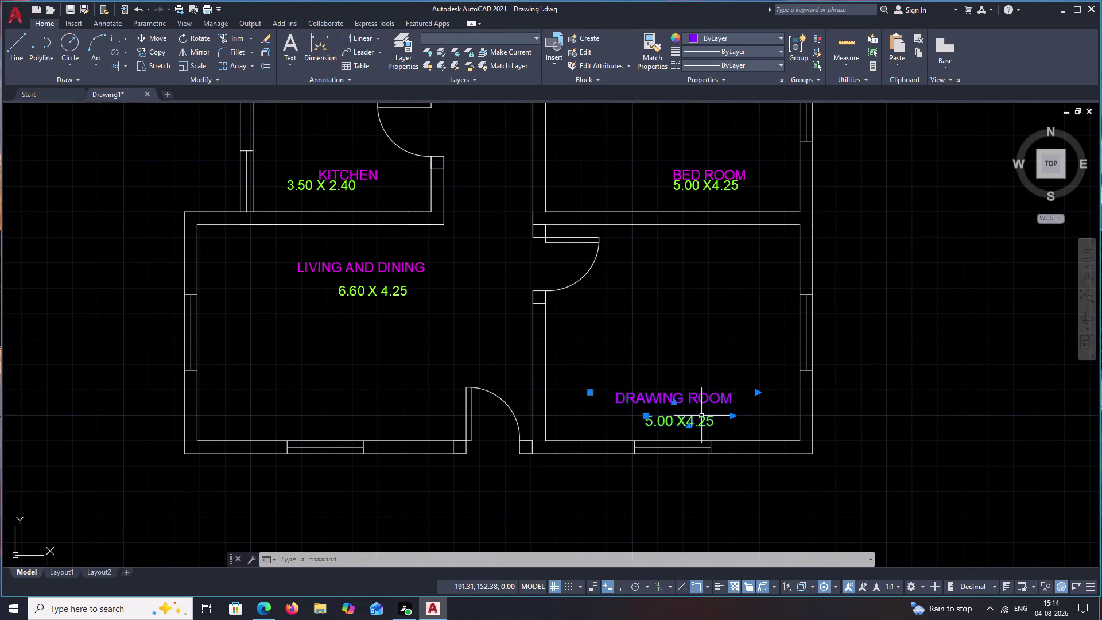
Change the DRAWING ROOM and 5.00 X 4.25 labels' text height to 0.19 in Quick Properties.
right_click(706, 388)
click(667, 381)
double_click(659, 398)
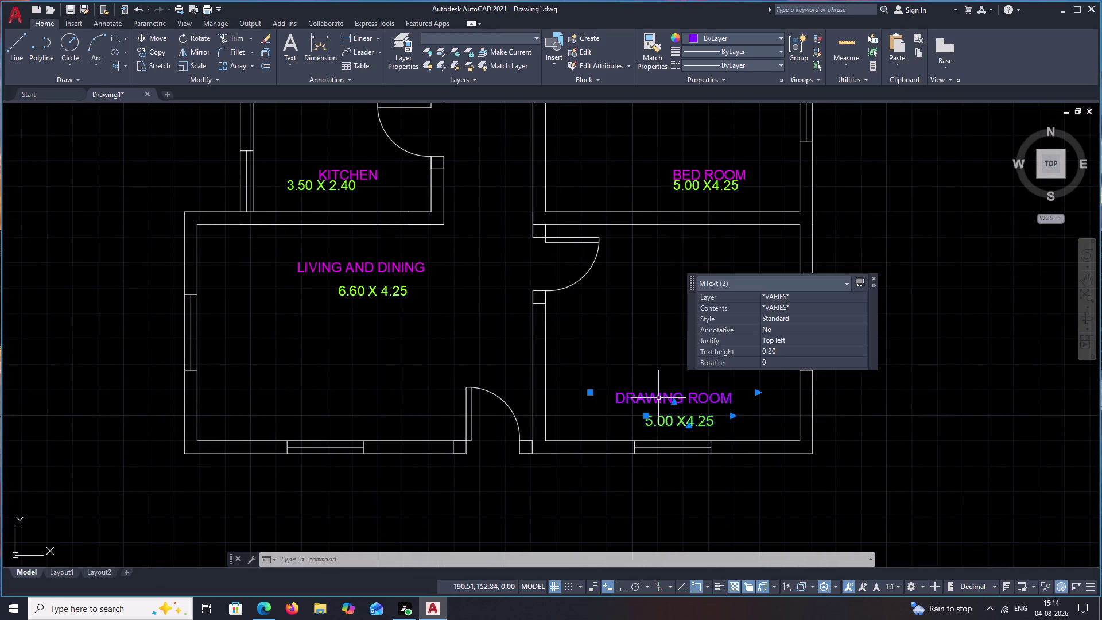
drag(784, 349, 745, 348)
key(BackSpace)
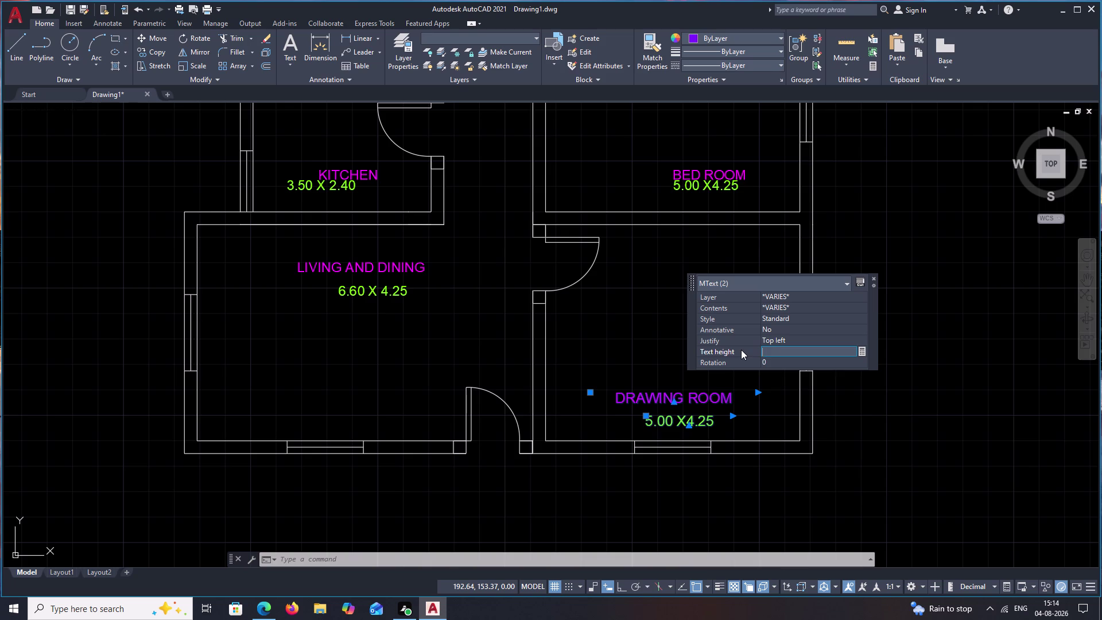
text(.19)
click(934, 424)
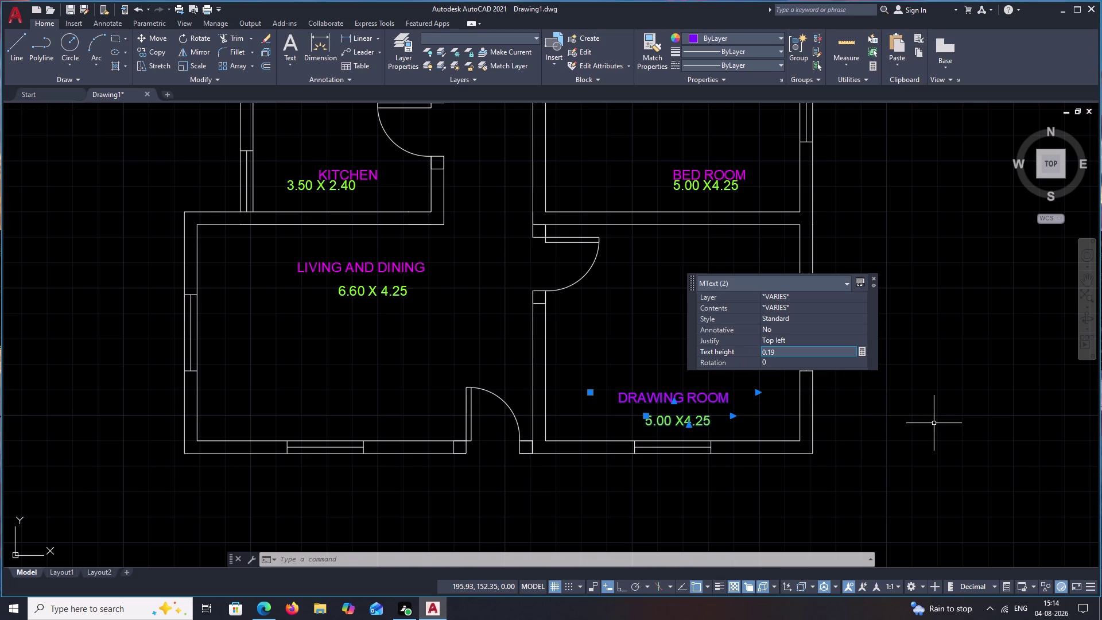
key(Escape)
scroll(down, 3)
middle_drag(636, 308, 646, 362)
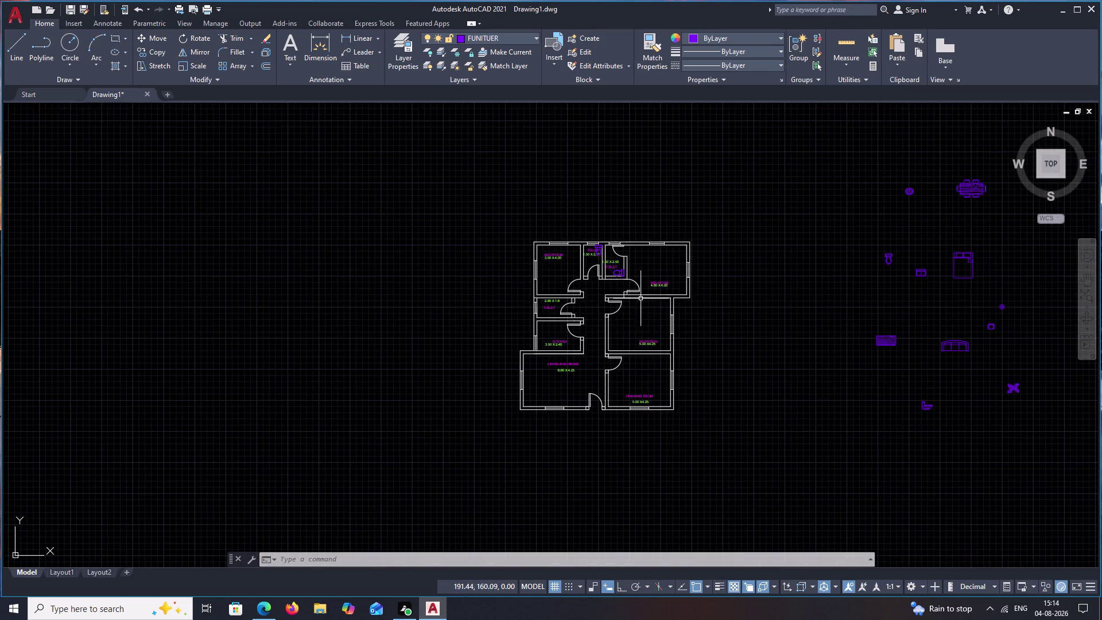
Zoom to the toilets and try selecting the right toilet's TOILET and 1.50 X 2.50 labels.
scroll(up, 3)
scroll(up, 3)
middle_drag(614, 277, 674, 416)
middle_drag(600, 285, 627, 374)
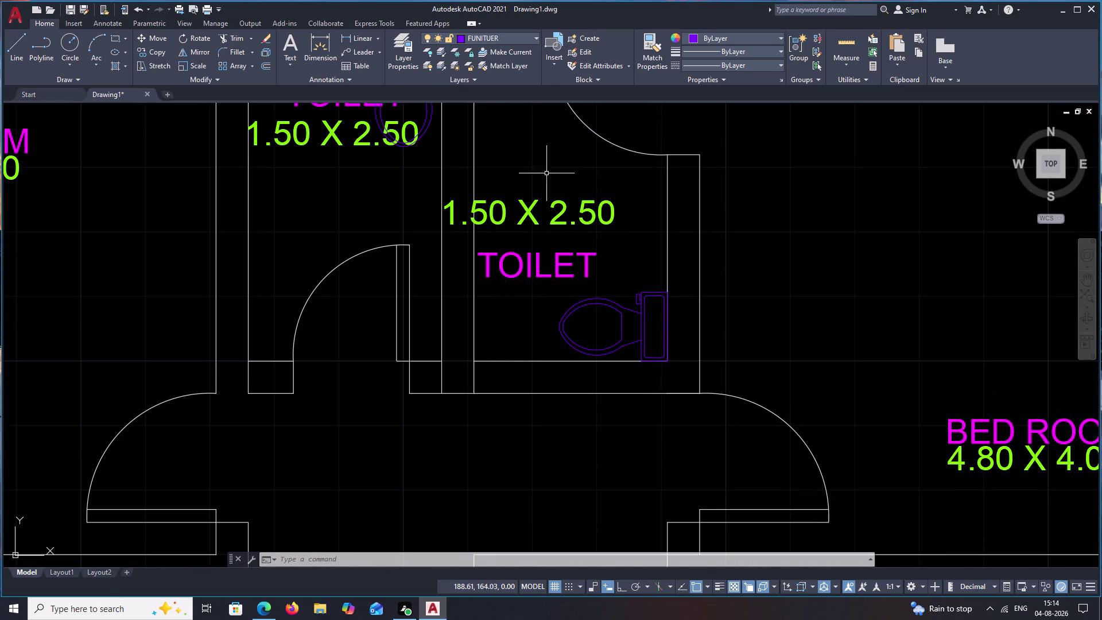
click(547, 261)
click(533, 270)
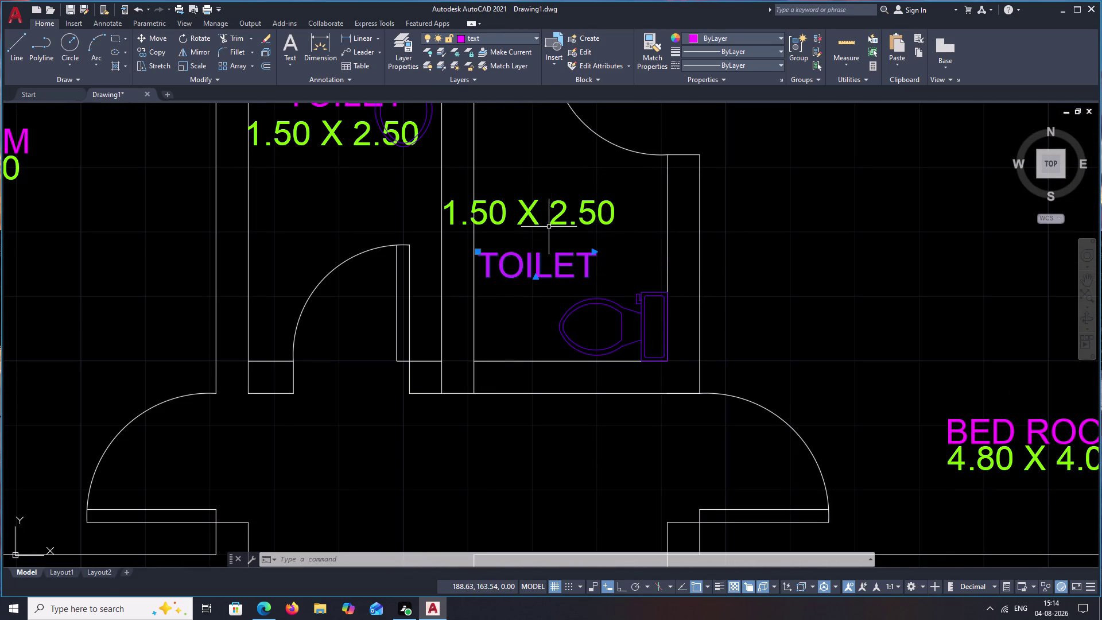
click(558, 210)
click(565, 214)
click(563, 211)
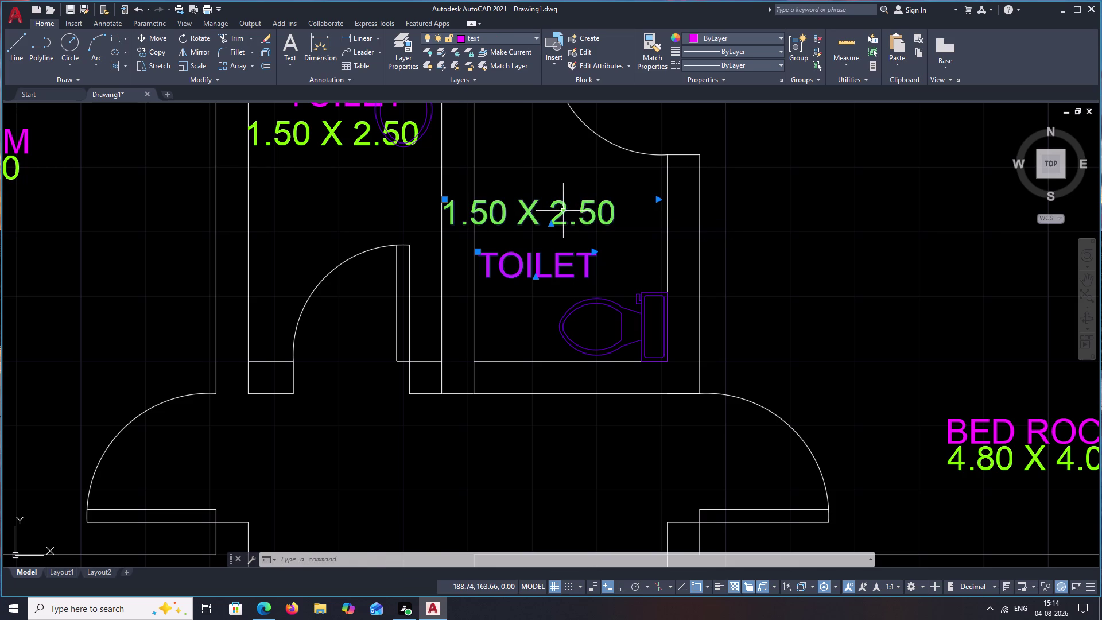
double_click(568, 212)
double_click(568, 213)
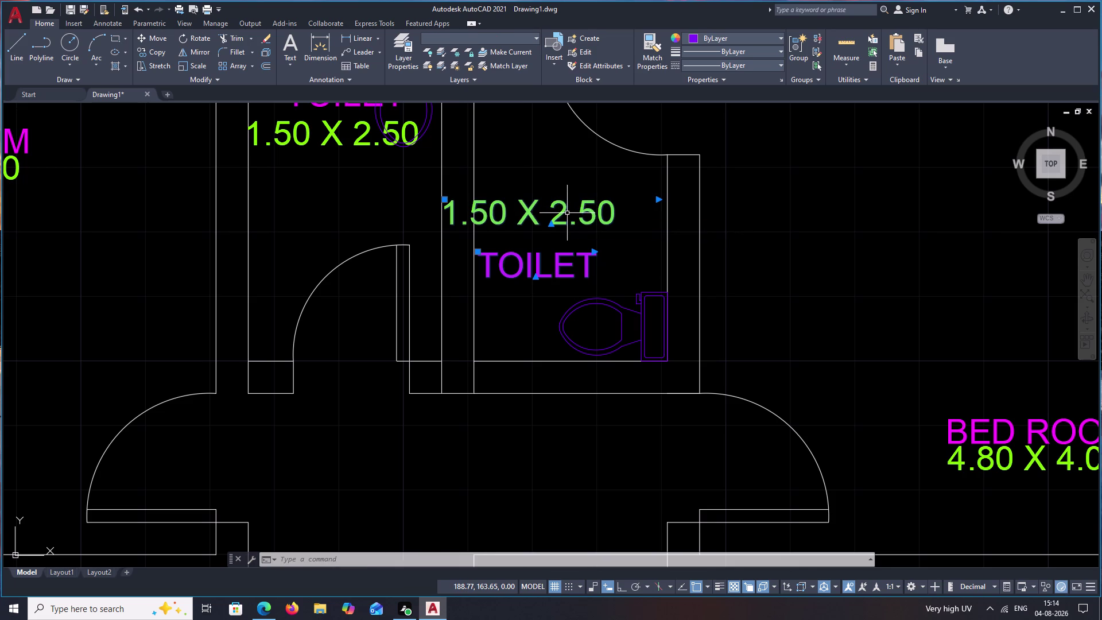
triple_click(555, 210)
double_click(559, 213)
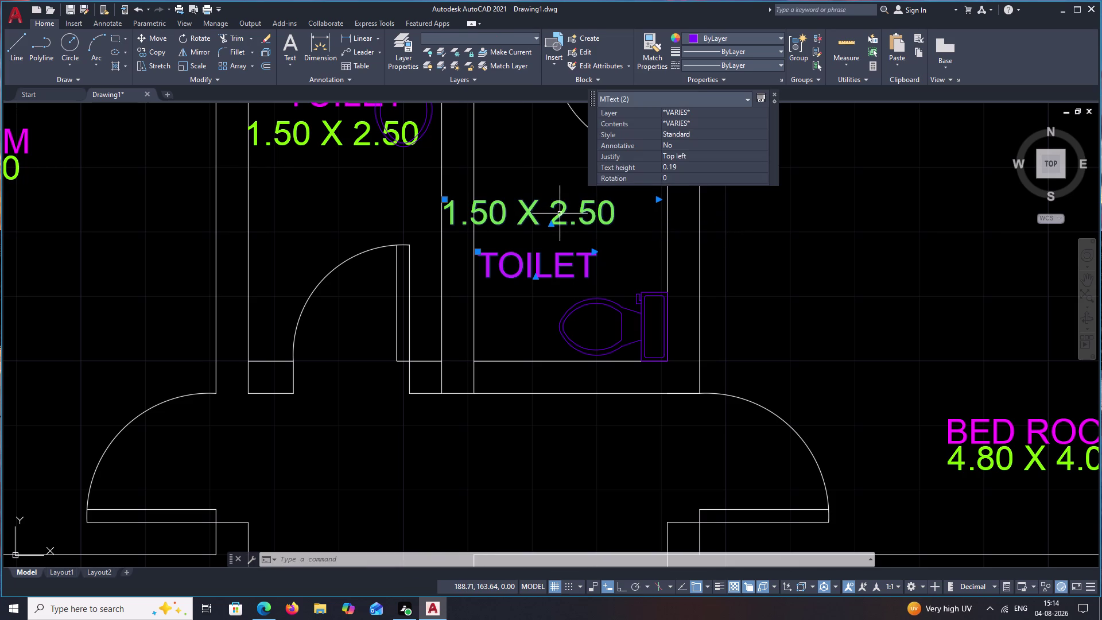
key(Escape)
scroll(down, 3)
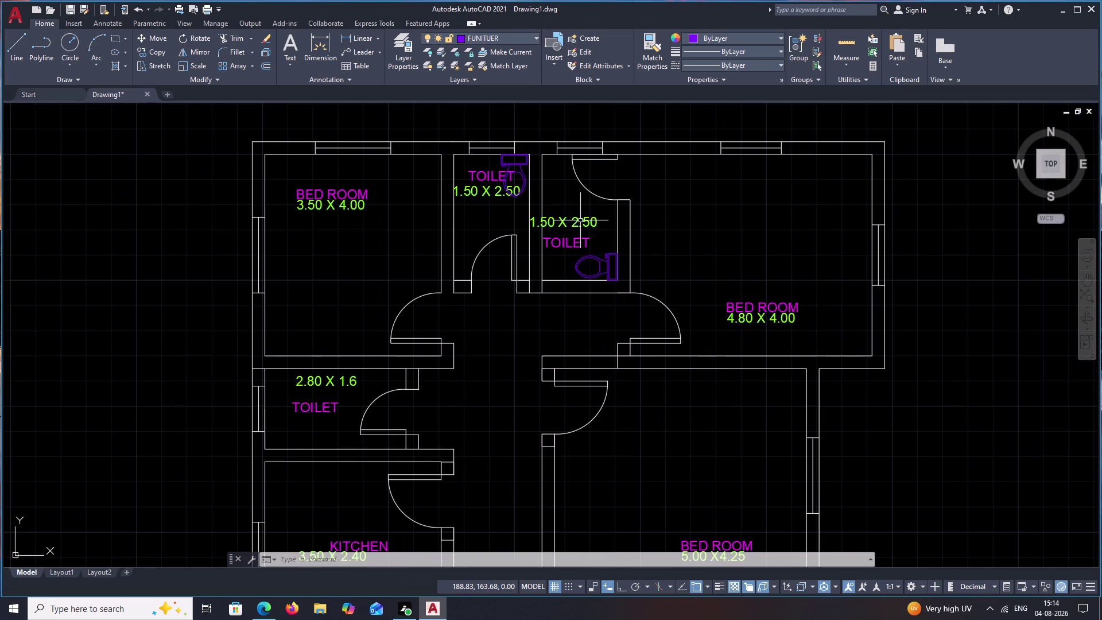
Move the right toilet's TOILET label above its 1.50 X 2.50 dimensions.
click(567, 243)
text(M)
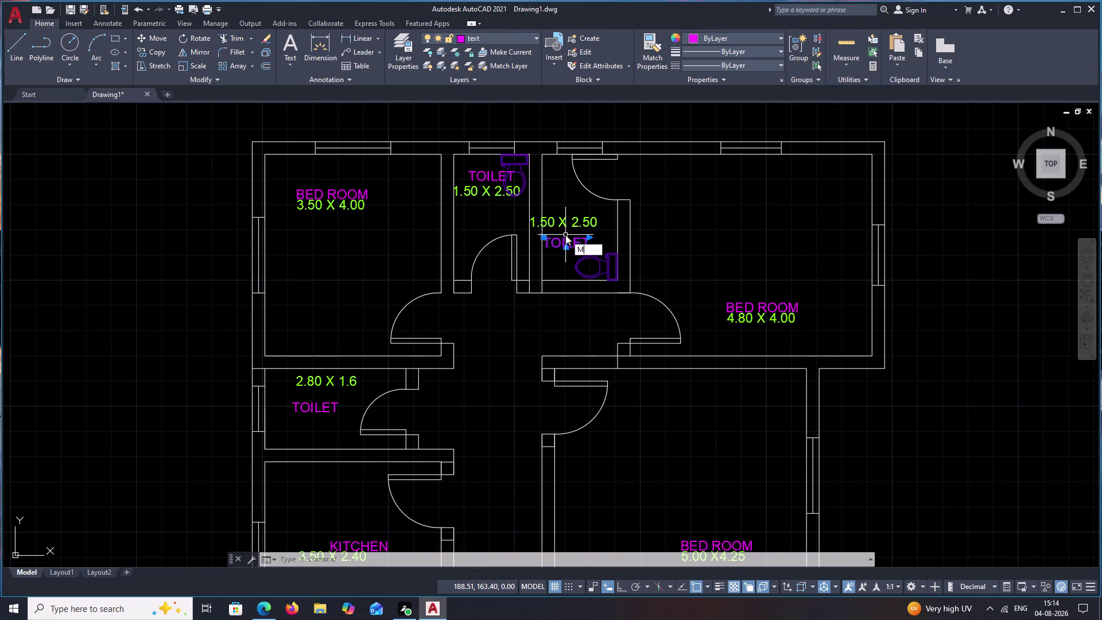
key(space)
scroll(up, 3)
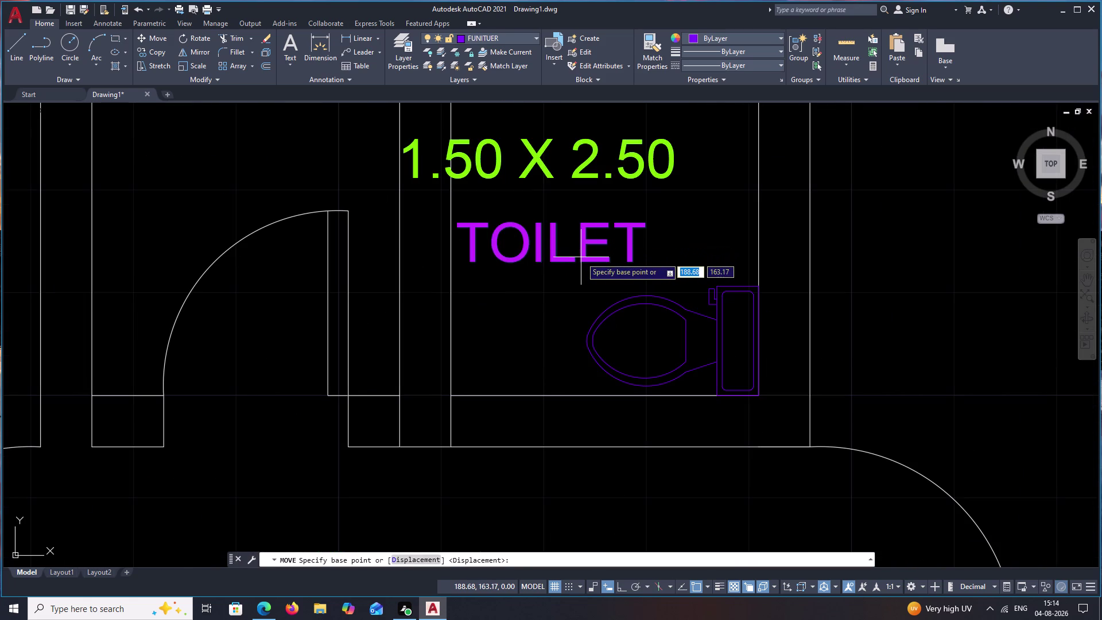
click(584, 260)
middle_drag(609, 136, 630, 279)
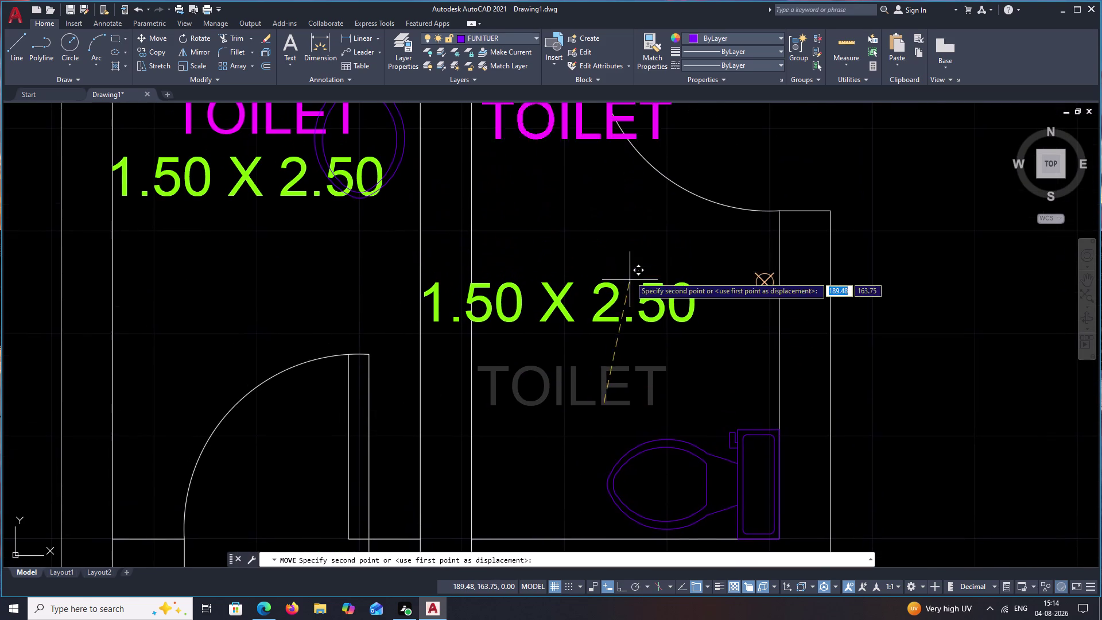
click(628, 250)
key(Escape)
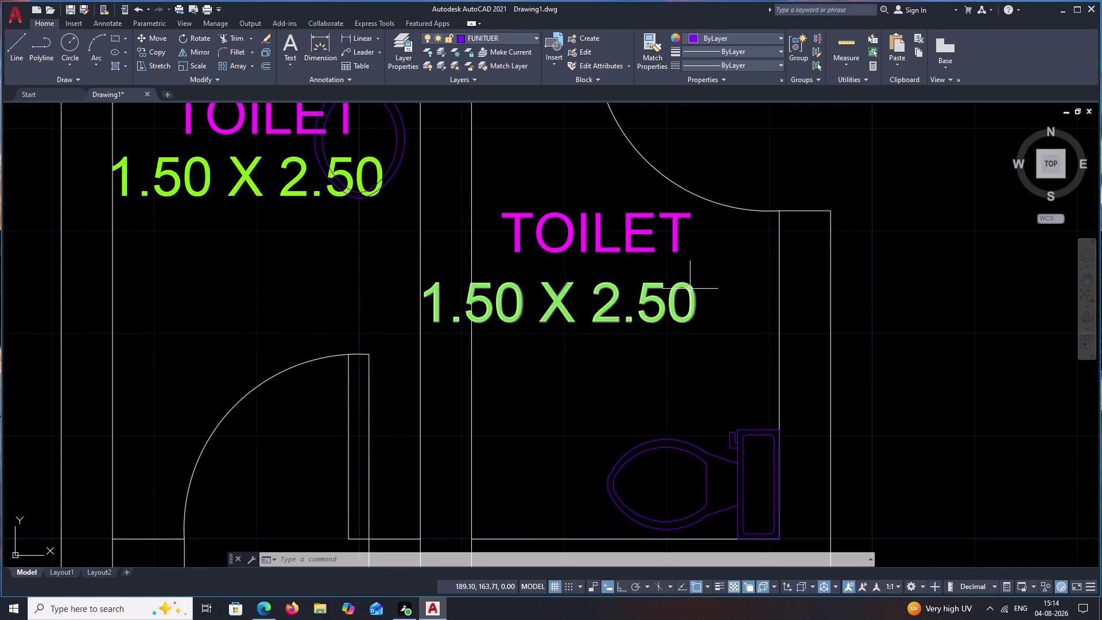
Center the 1.50 X 2.50 dimension text beneath the TOILET name.
drag(693, 289, 665, 302)
text(M)
key(space)
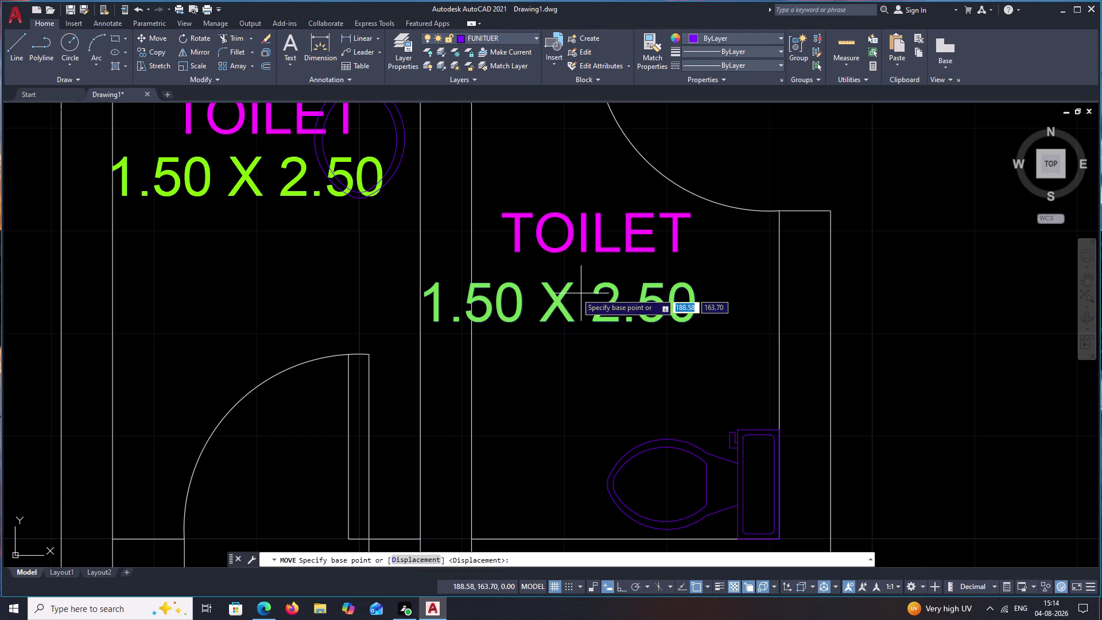
click(557, 302)
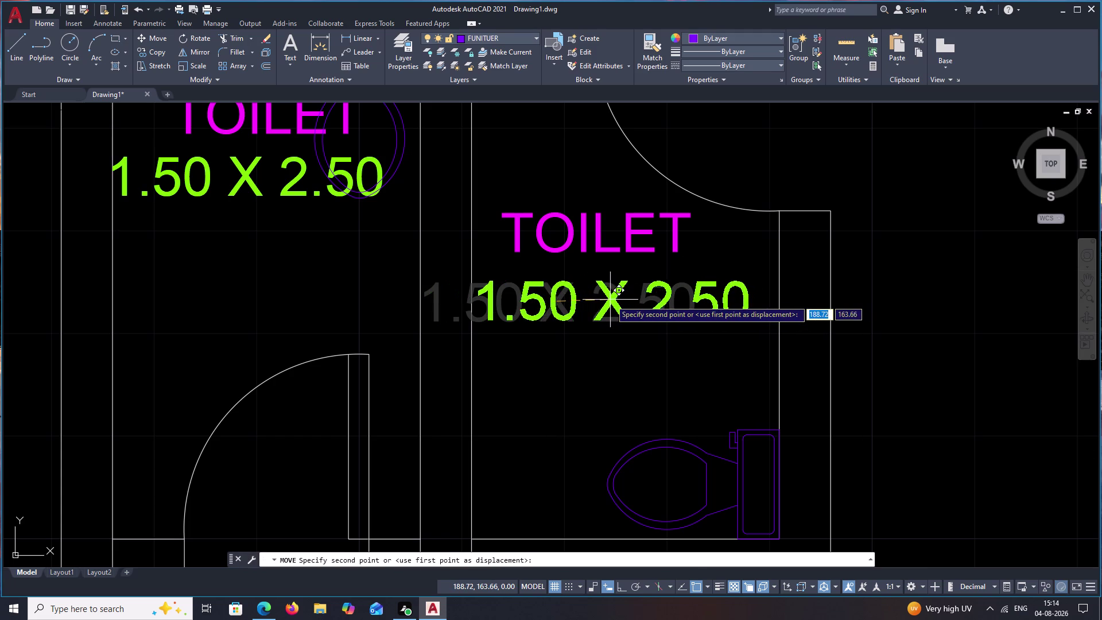
click(614, 299)
scroll(down, 3)
middle_drag(617, 337, 640, 380)
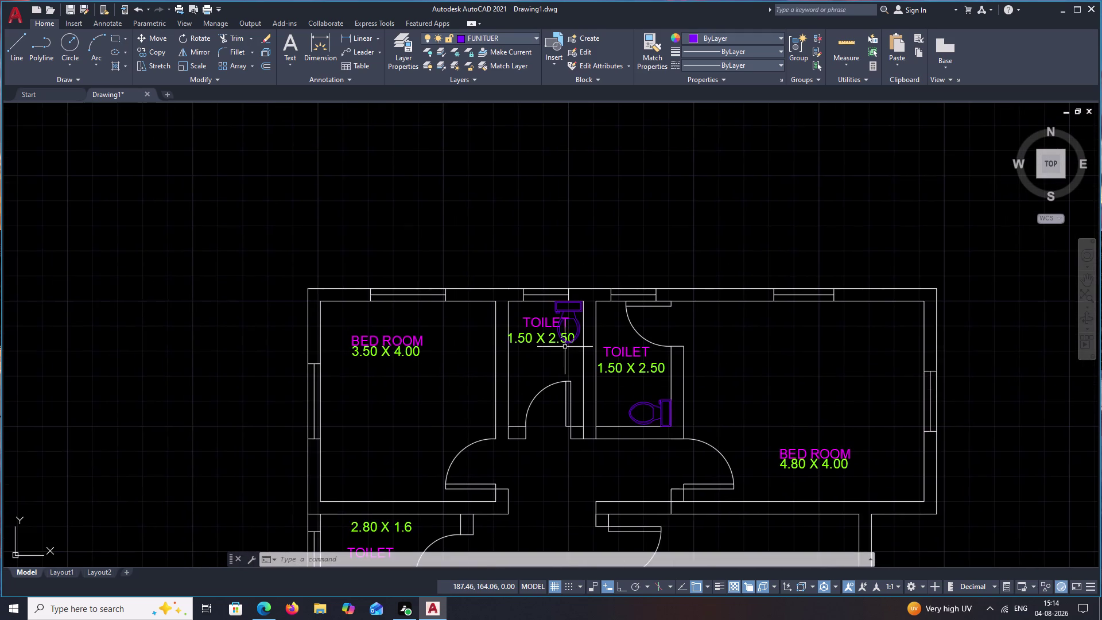
scroll(up, 3)
key(Escape)
Move the left toilet's TOILET and 1.50 X 2.50 labels below the toilet fixture.
click(520, 293)
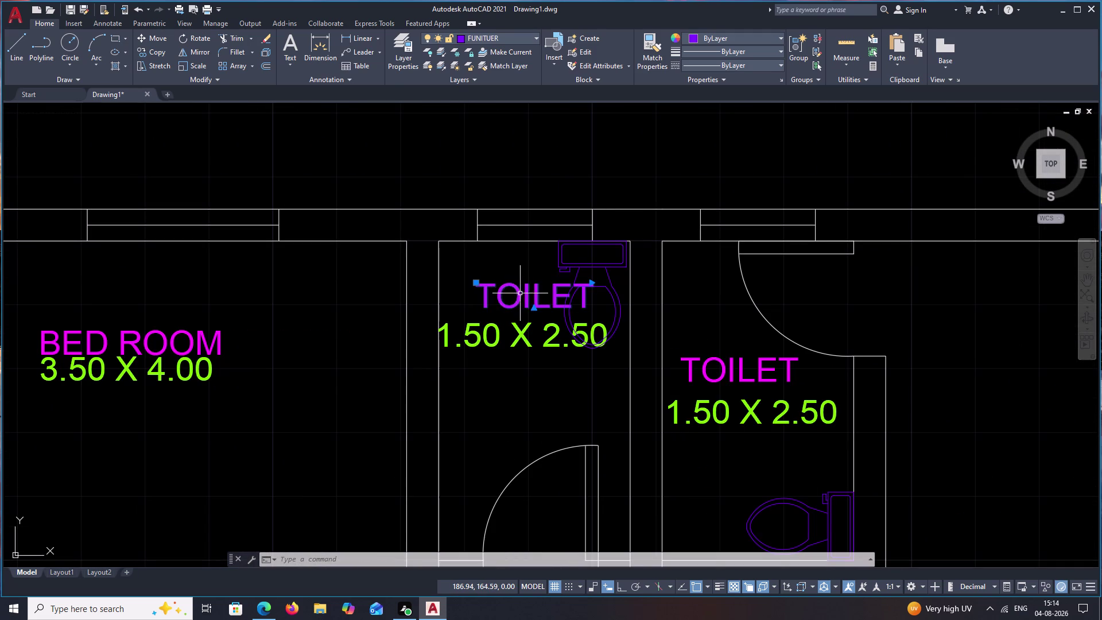
click(516, 333)
click(517, 334)
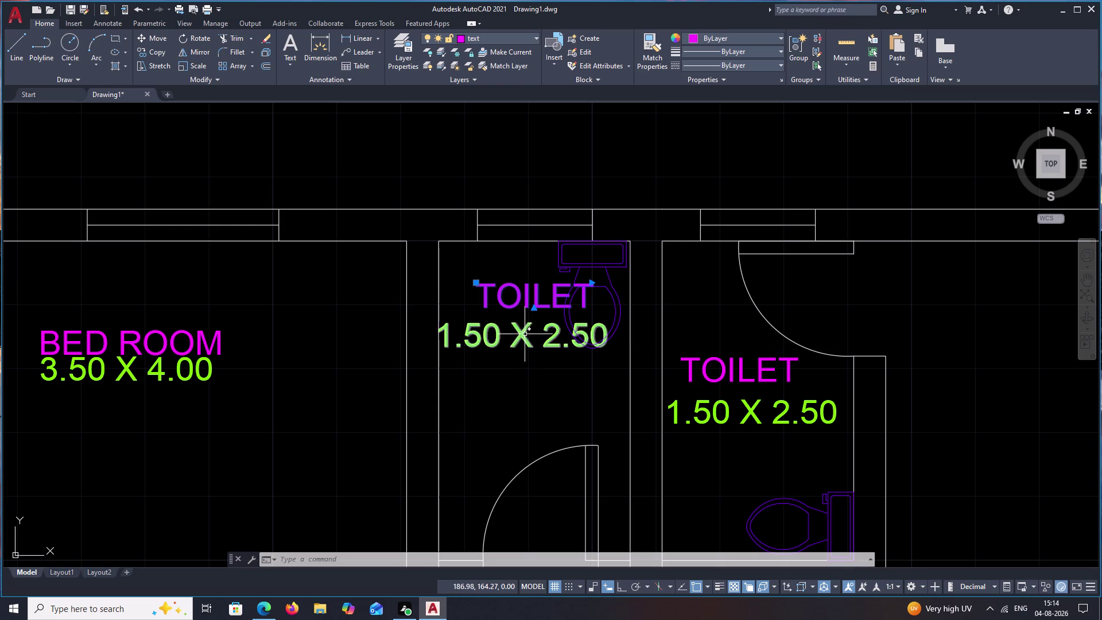
click(522, 334)
text(M)
key(space)
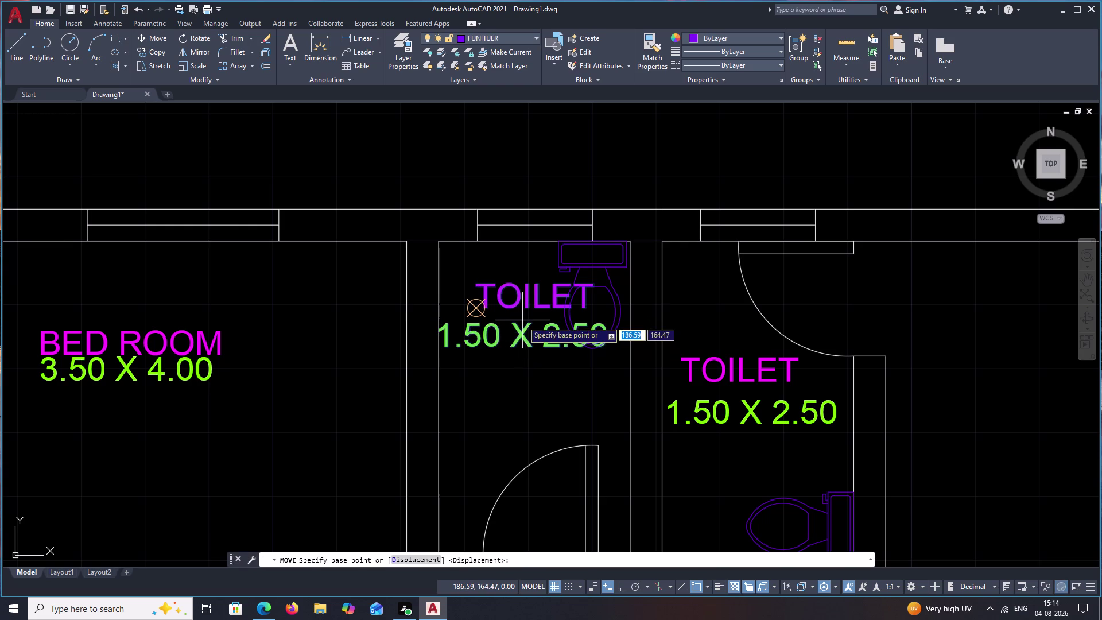
click(522, 320)
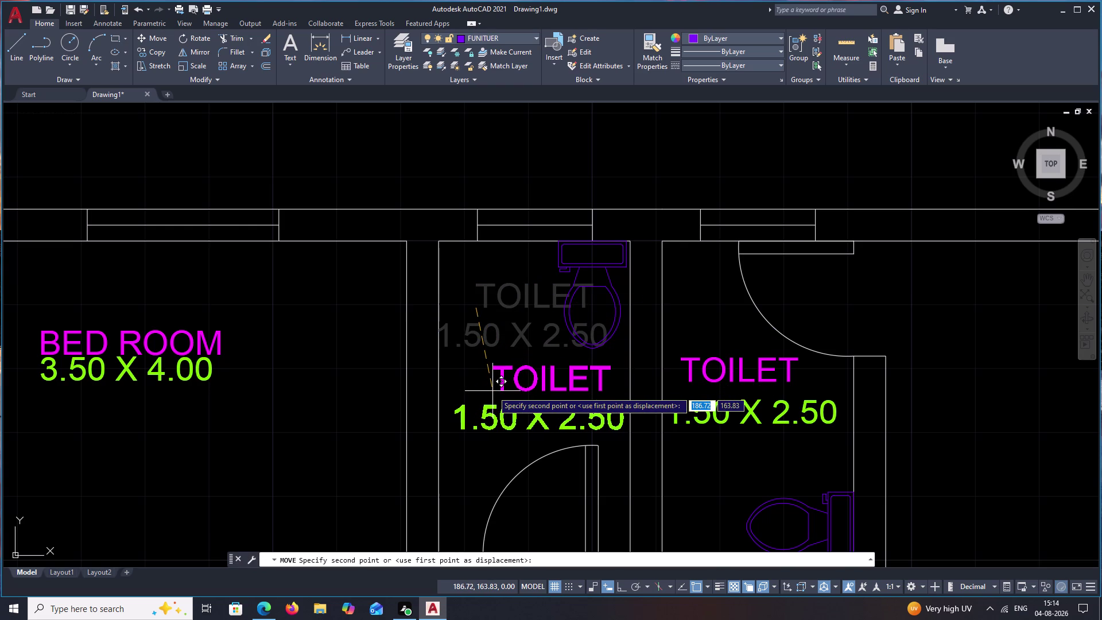
click(495, 396)
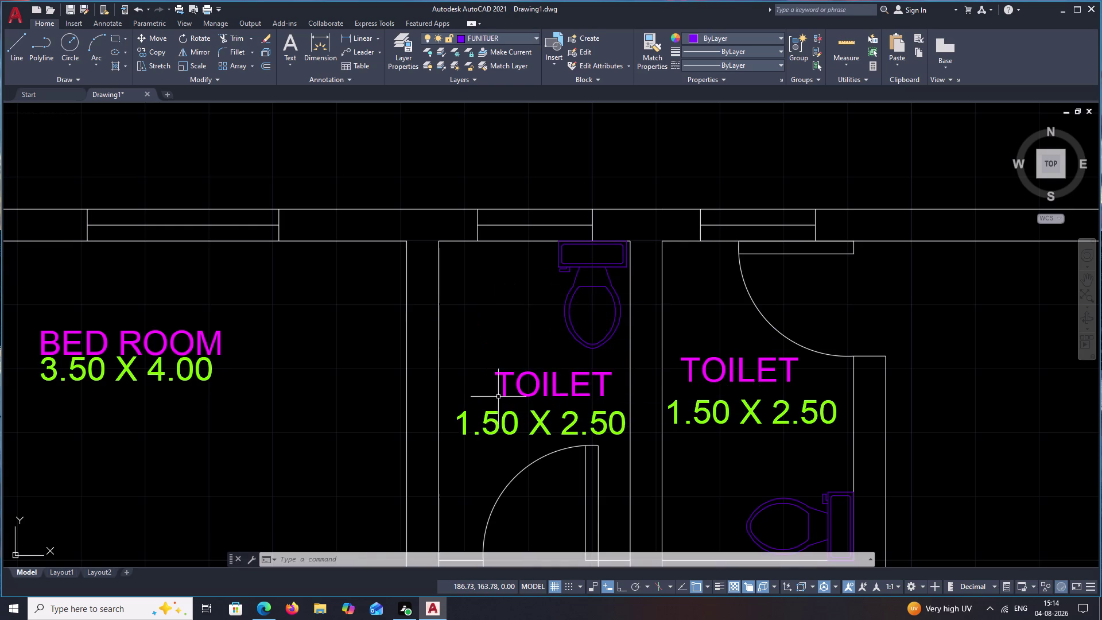
Start moving the small toilet's 2.80 X 1.6 text, then cancel the move.
scroll(down, 3)
middle_drag(566, 383, 658, 330)
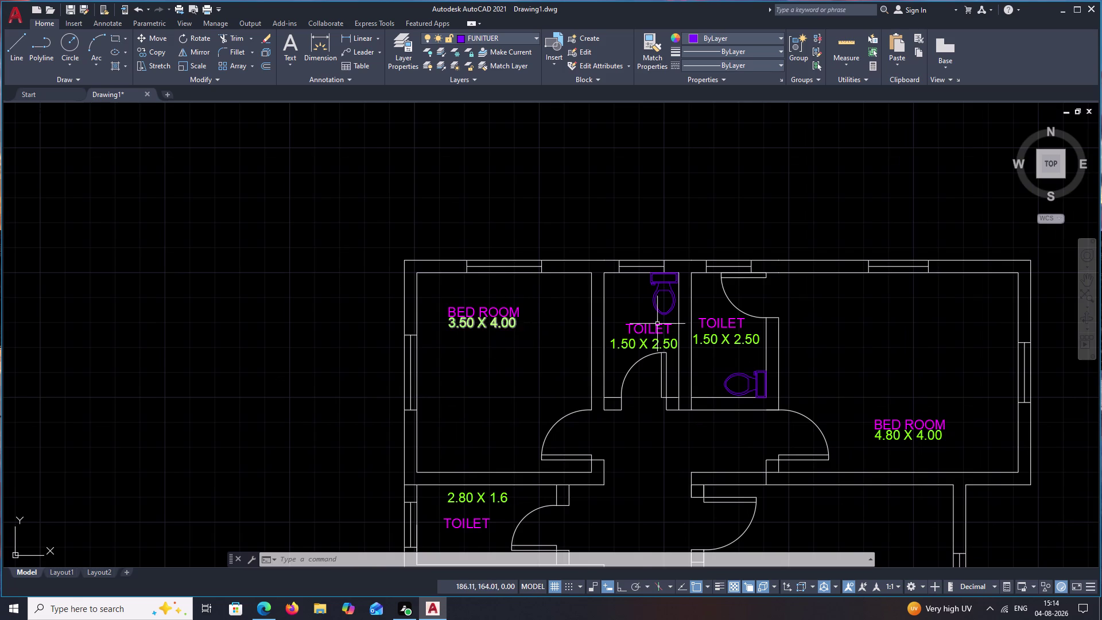
scroll(down, 3)
middle_drag(735, 372, 712, 283)
scroll(up, 3)
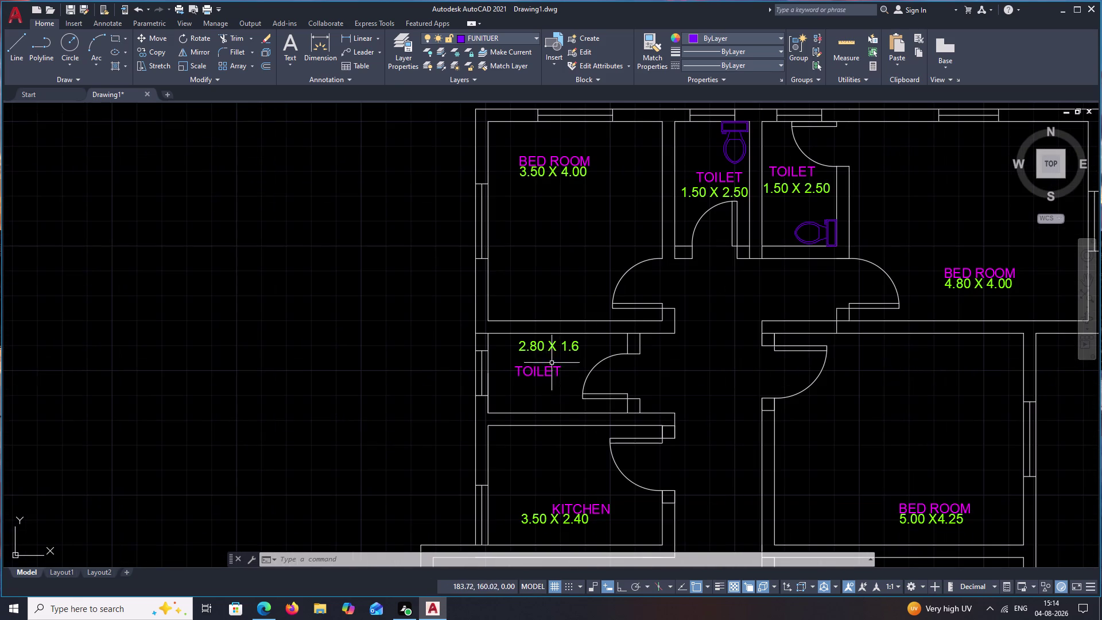
click(554, 344)
text(M)
key(space)
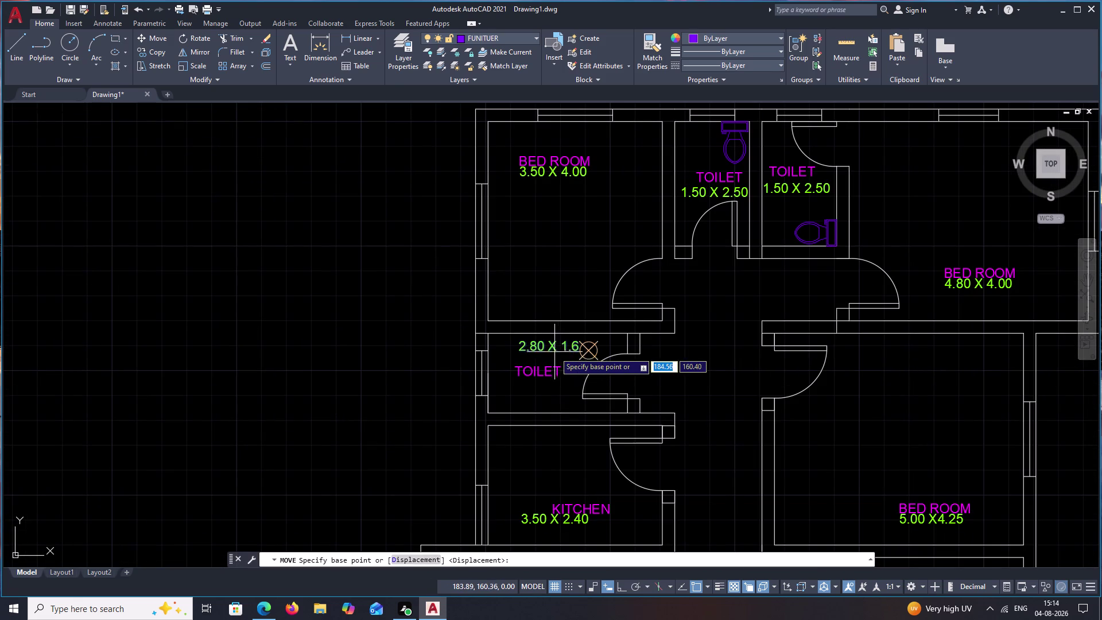
scroll(up, 3)
click(554, 345)
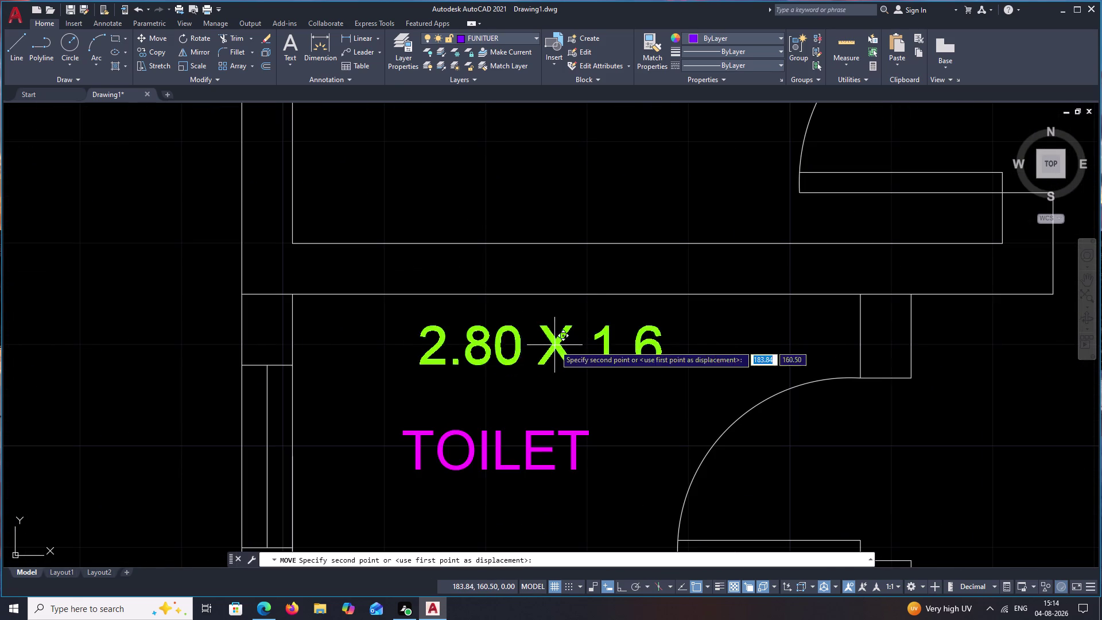
scroll(down, 3)
middle_drag(539, 380, 558, 318)
scroll(up, 3)
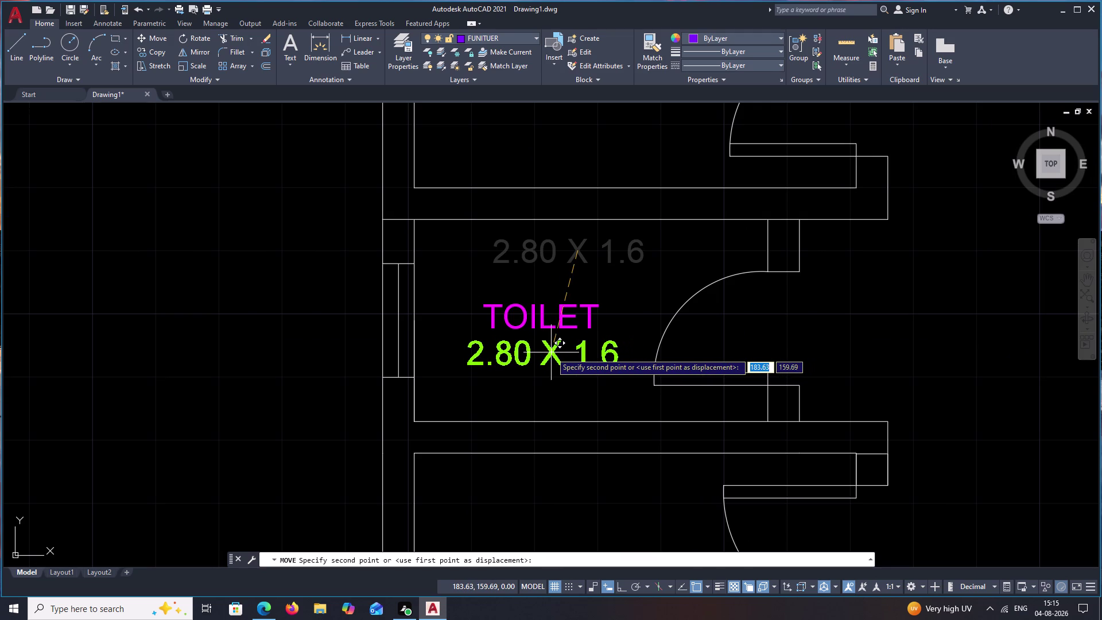
key(Escape)
click(628, 262)
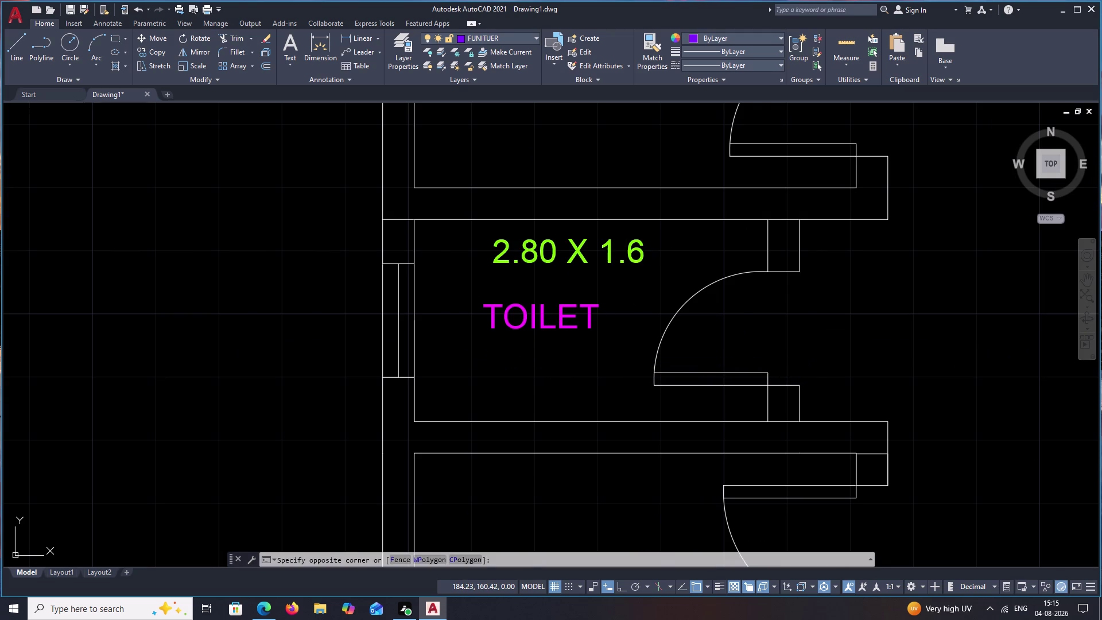
Rotate the 2.80 X 1.6 dimension text 270 degrees.
click(635, 257)
click(640, 254)
text(R)
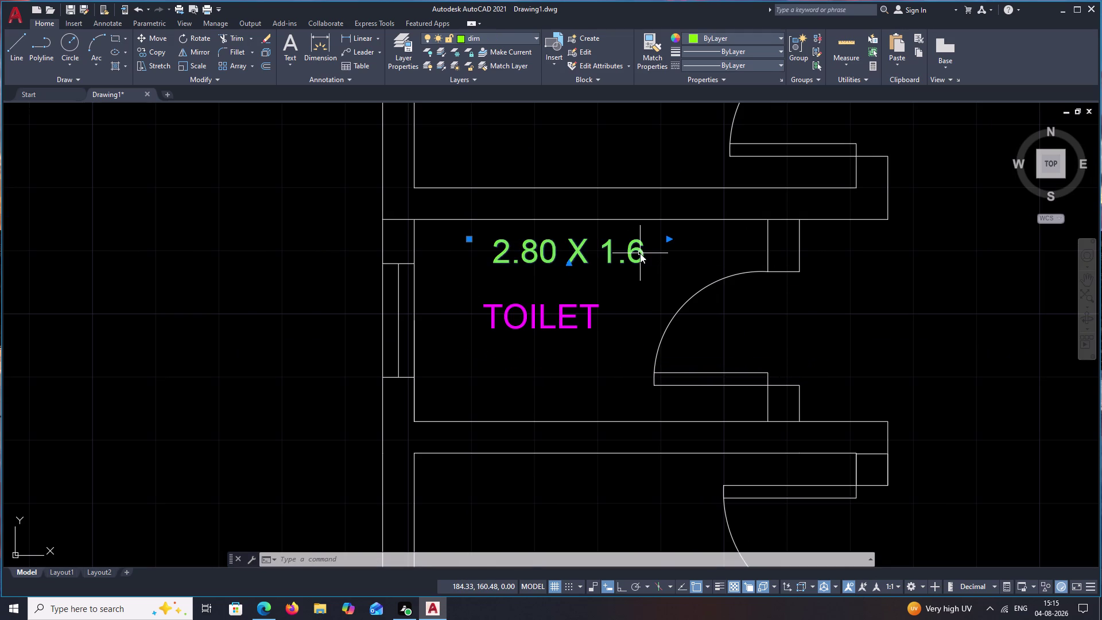
text(O)
key(space)
click(638, 242)
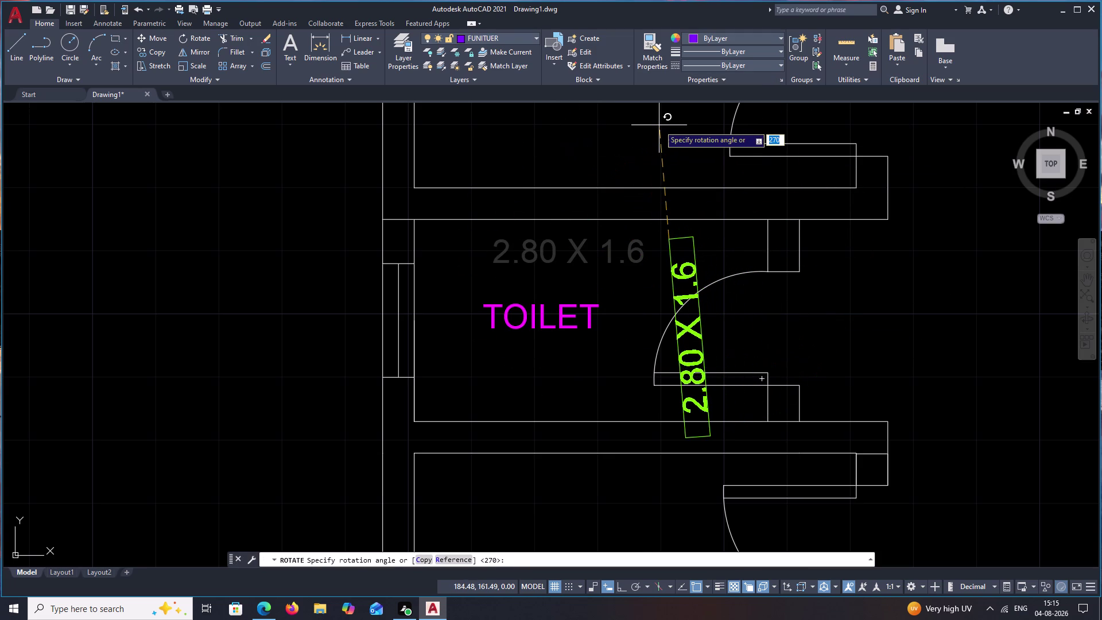
key(F8)
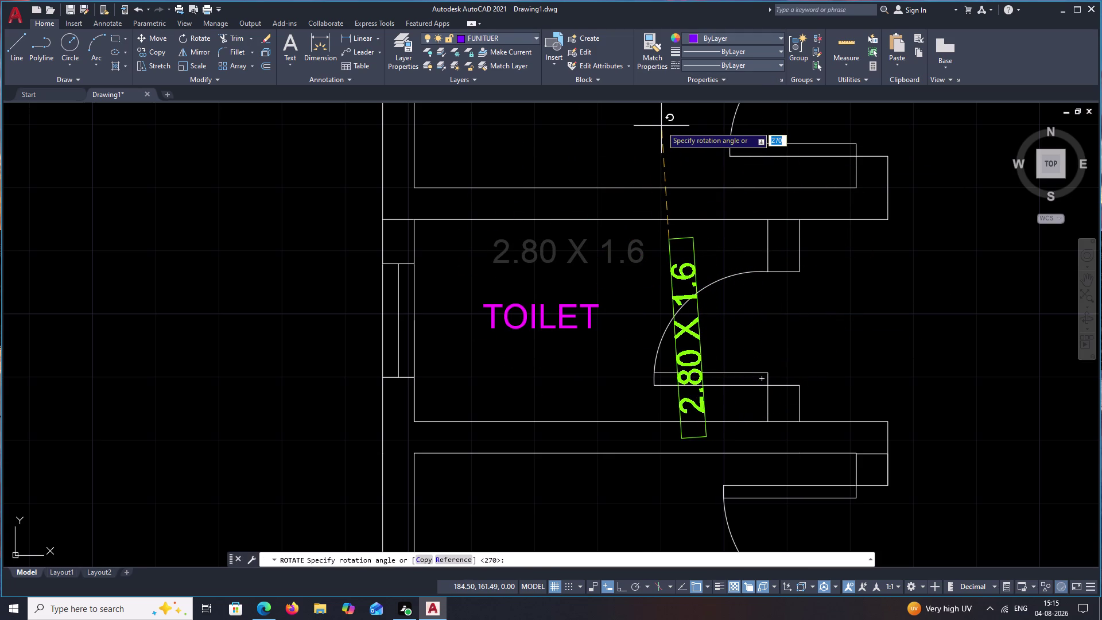
Rotate the small toilet's TOILET label to vertical.
click(662, 125)
click(571, 315)
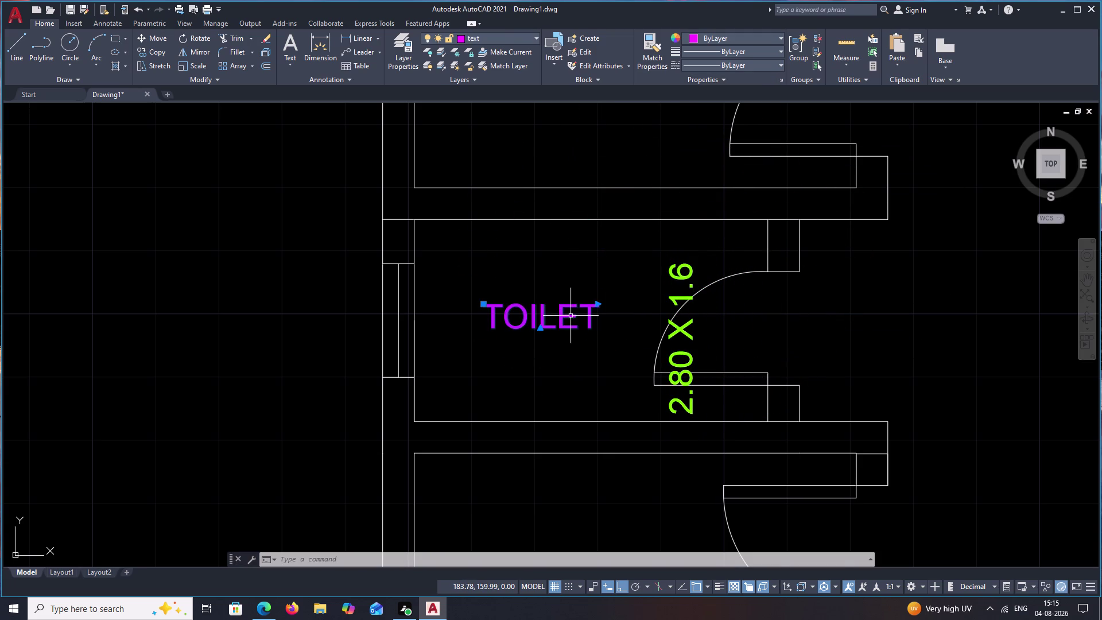
text(RO)
key(space)
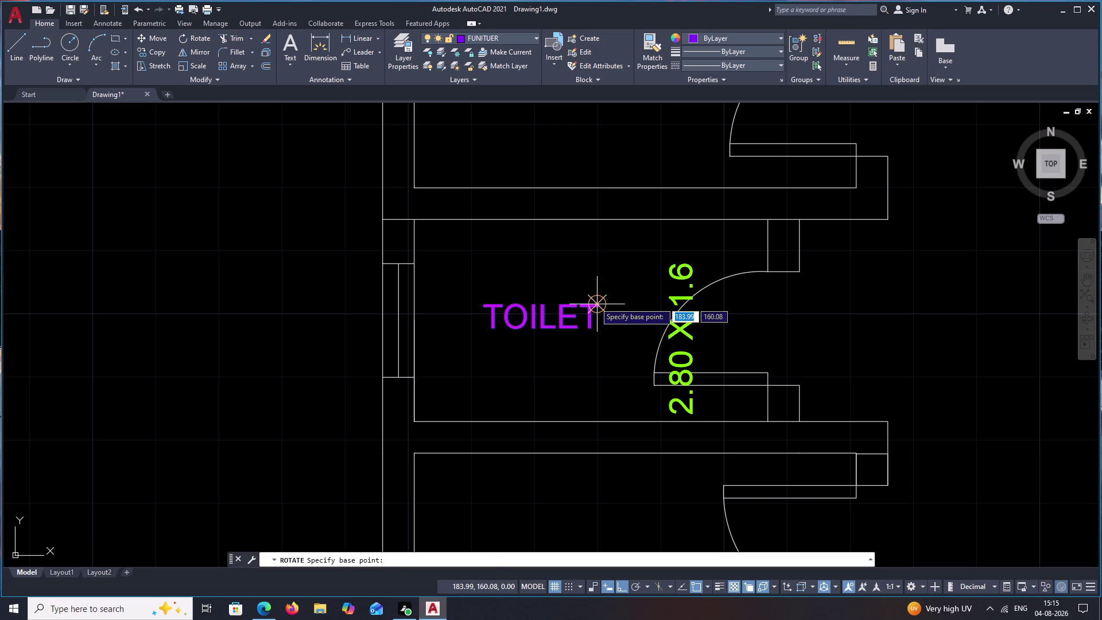
click(596, 302)
click(565, 259)
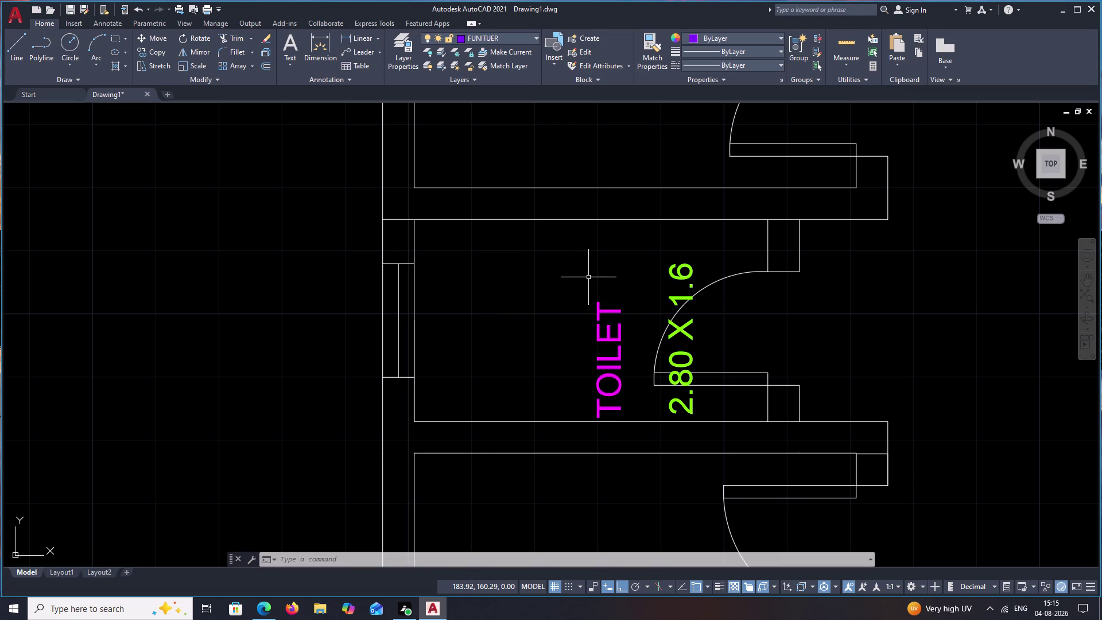
key(Escape)
Move the vertical TOILET label to the left of the 2.80 X 1.6 size.
click(610, 346)
click(620, 332)
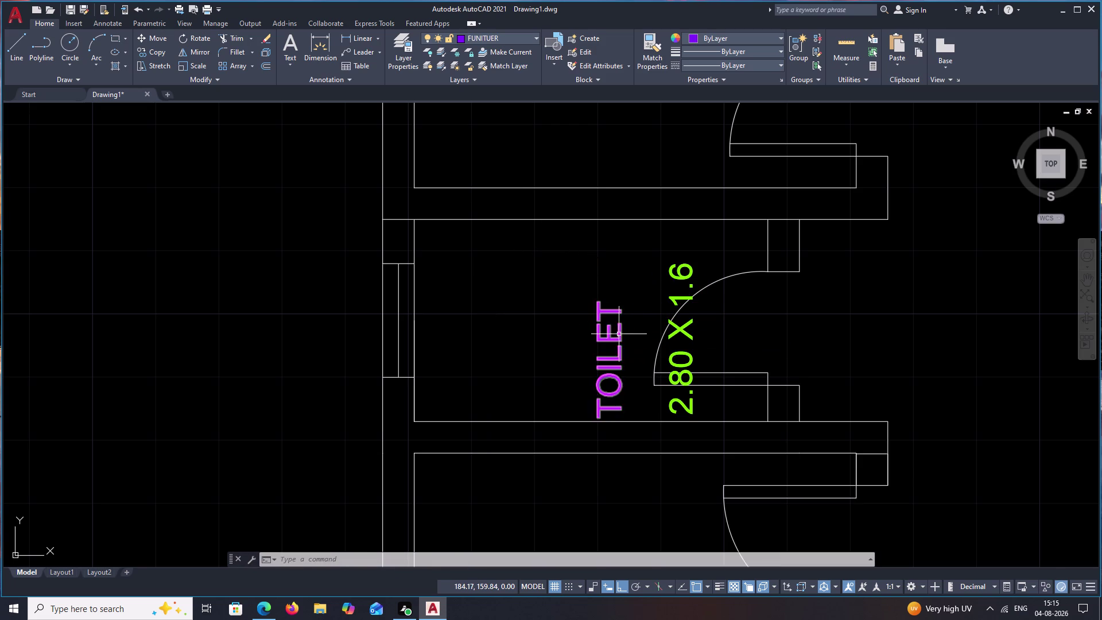
click(612, 333)
click(604, 342)
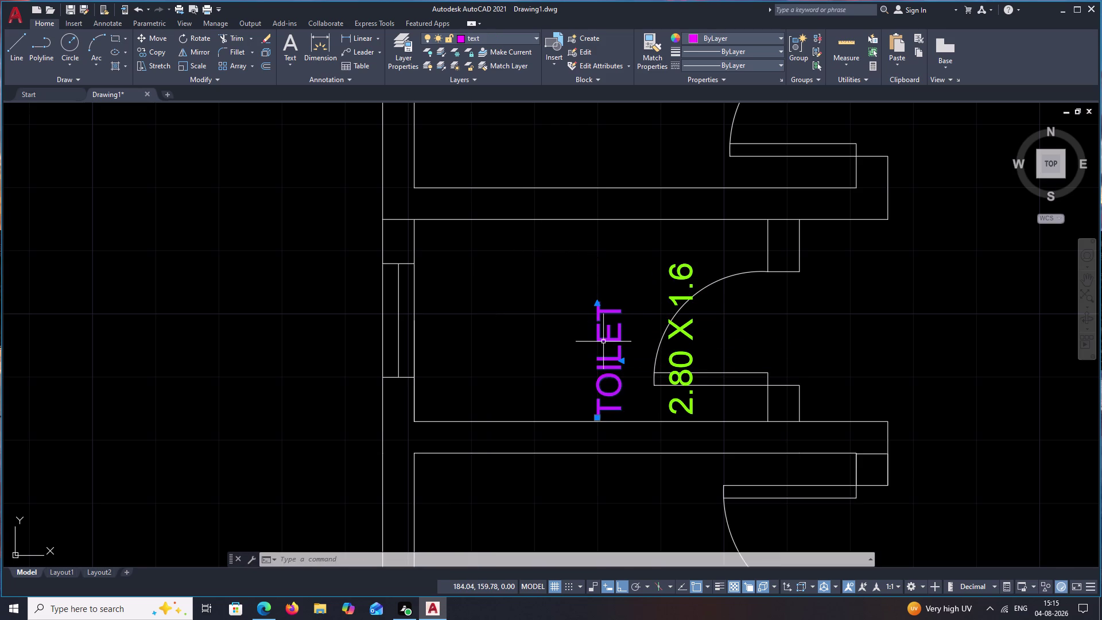
text(M)
key(space)
click(607, 338)
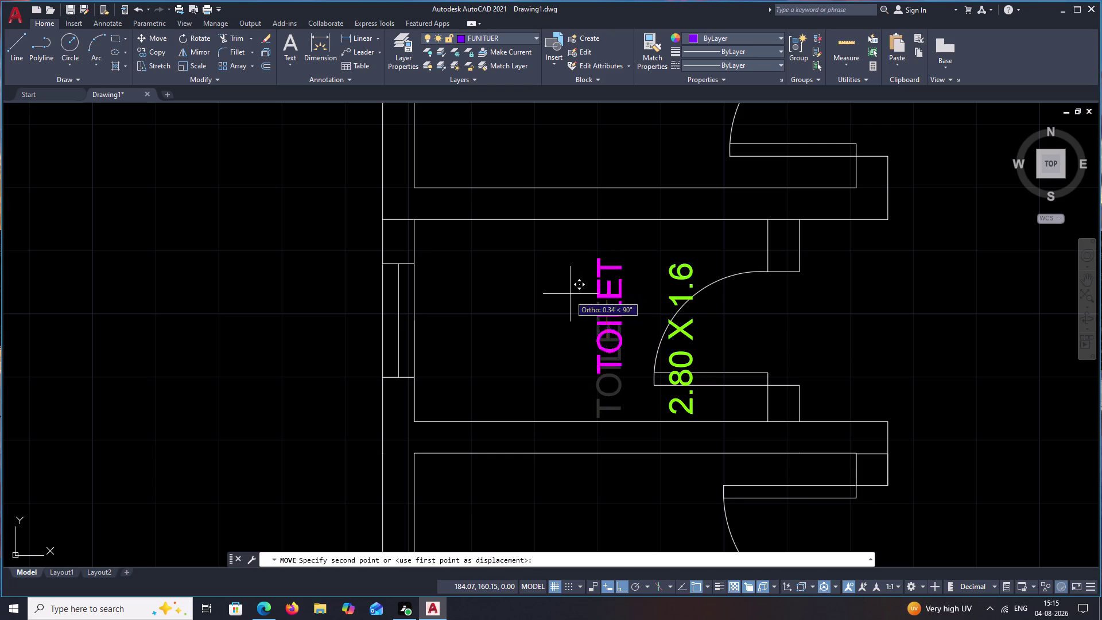
key(F8)
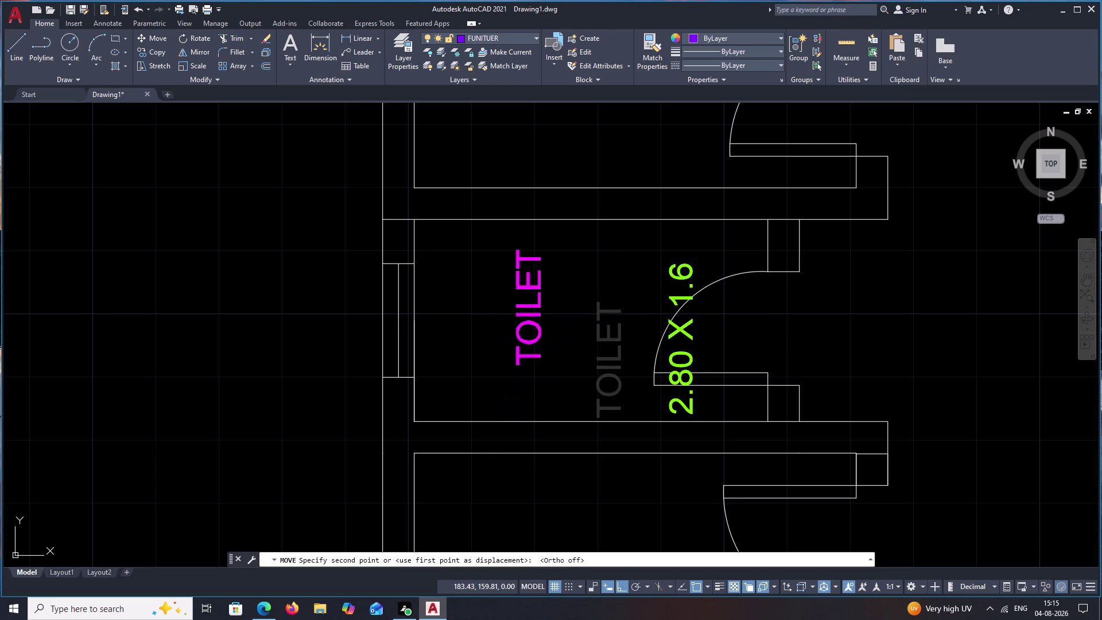
click(543, 305)
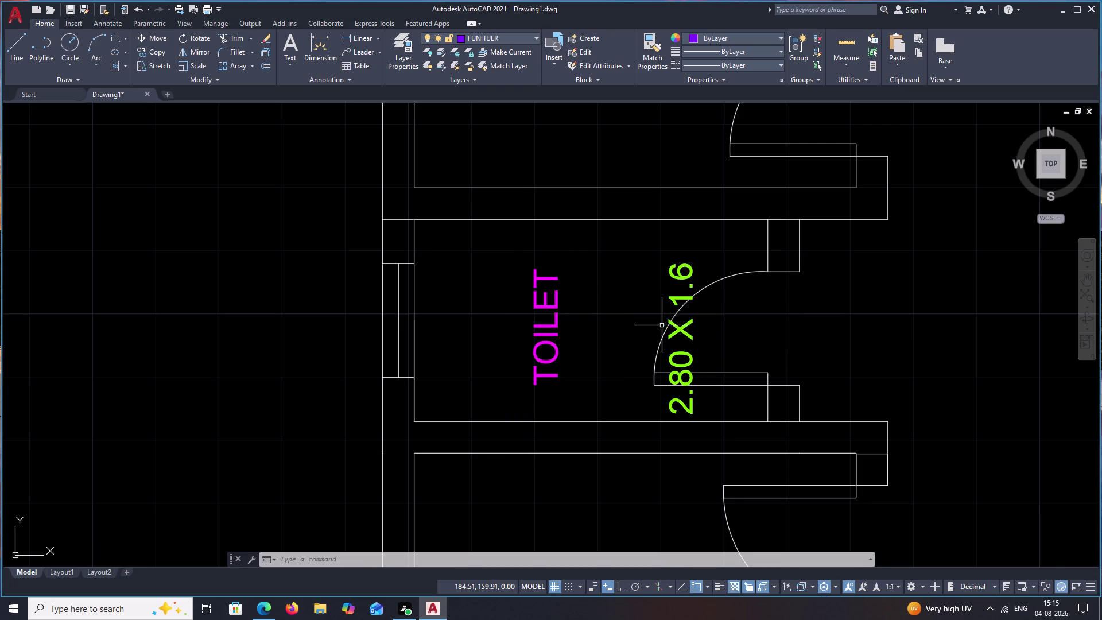
Move the 2.80 X 1.6 size text beside the TOILET label.
click(686, 332)
text(M)
key(space)
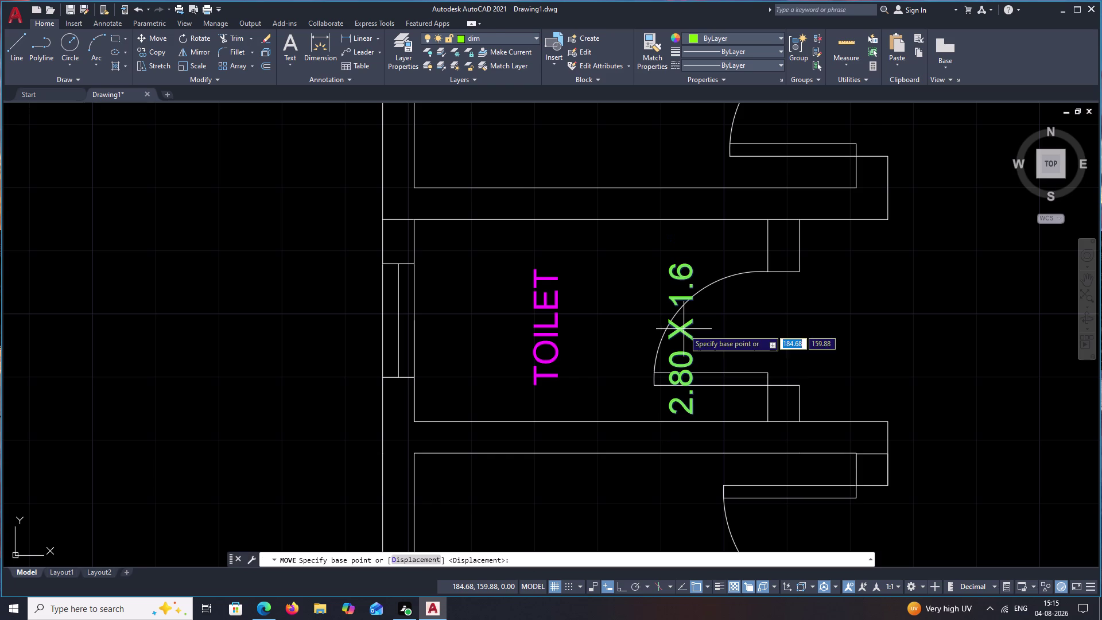
click(684, 329)
click(580, 319)
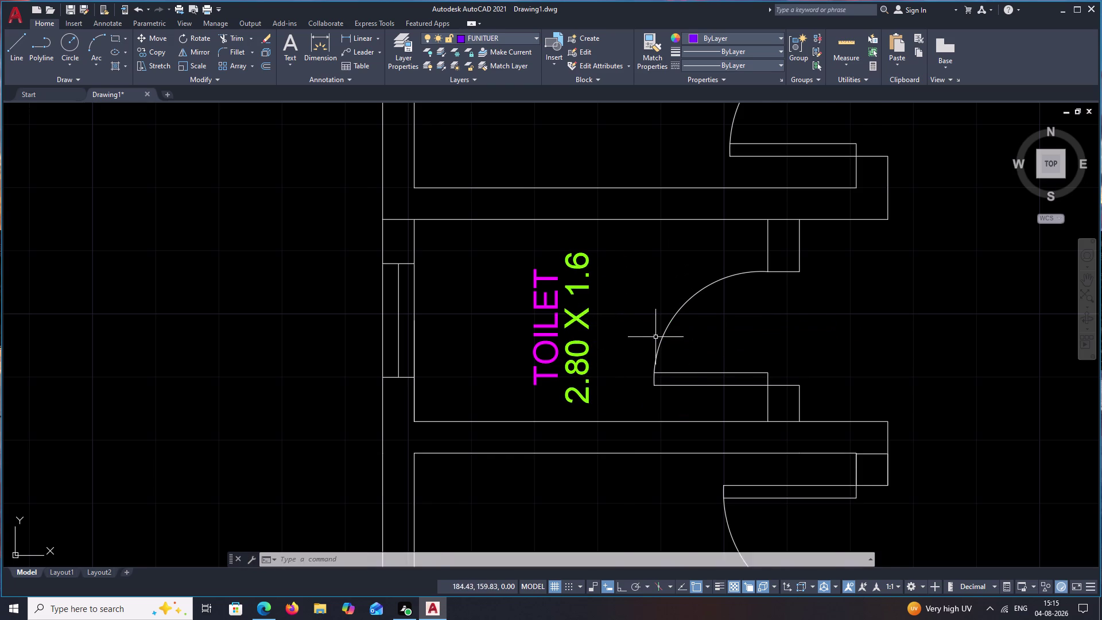
Move the KITCHEN label higher and to the right inside the kitchen.
scroll(down, 3)
middle_drag(684, 361, 693, 265)
middle_drag(705, 370, 684, 295)
key(Escape)
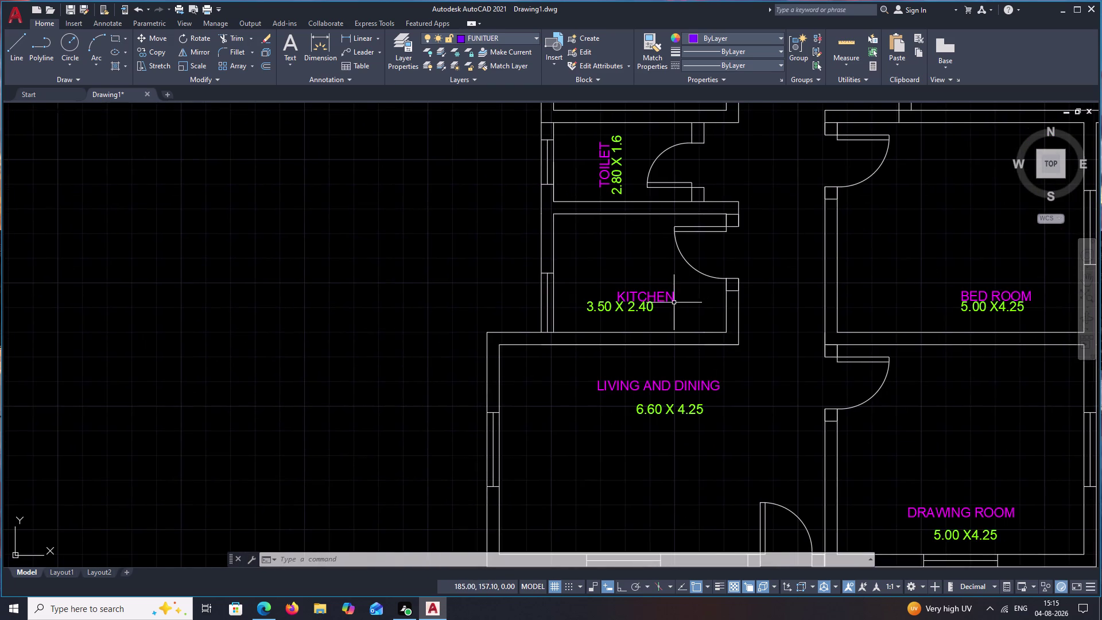
scroll(up, 3)
click(663, 292)
drag(666, 247, 488, 359)
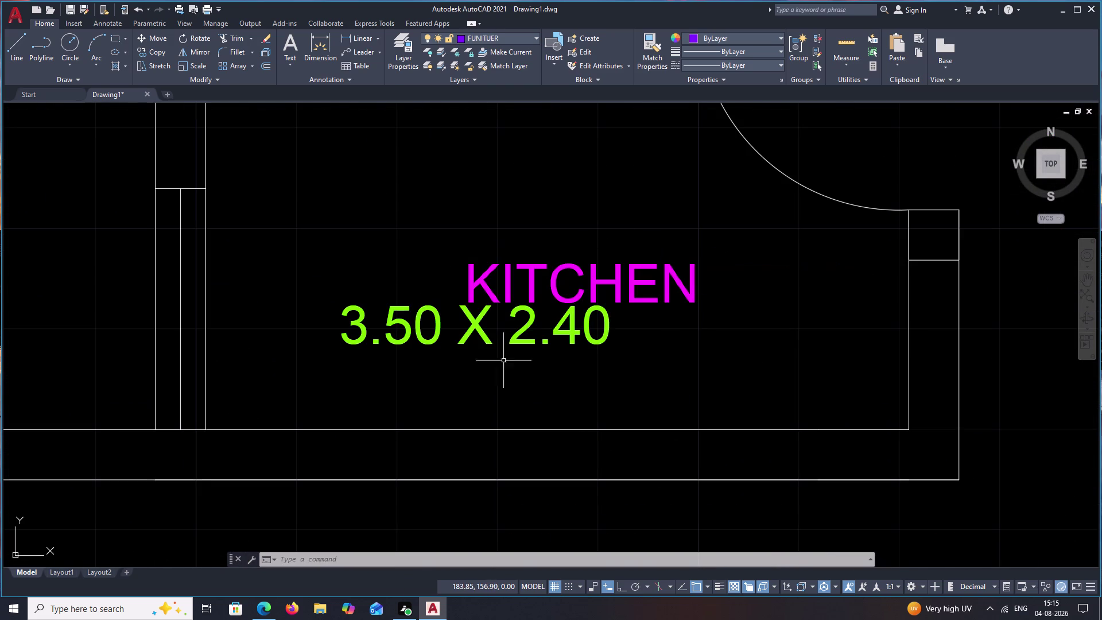
click(687, 288)
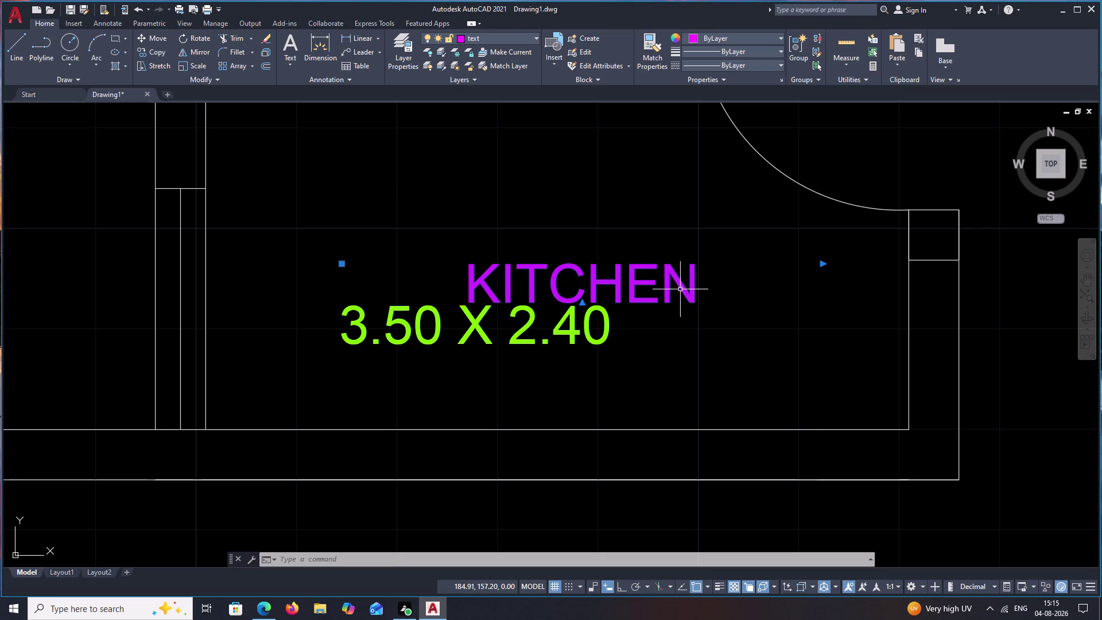
text(M)
key(space)
click(680, 283)
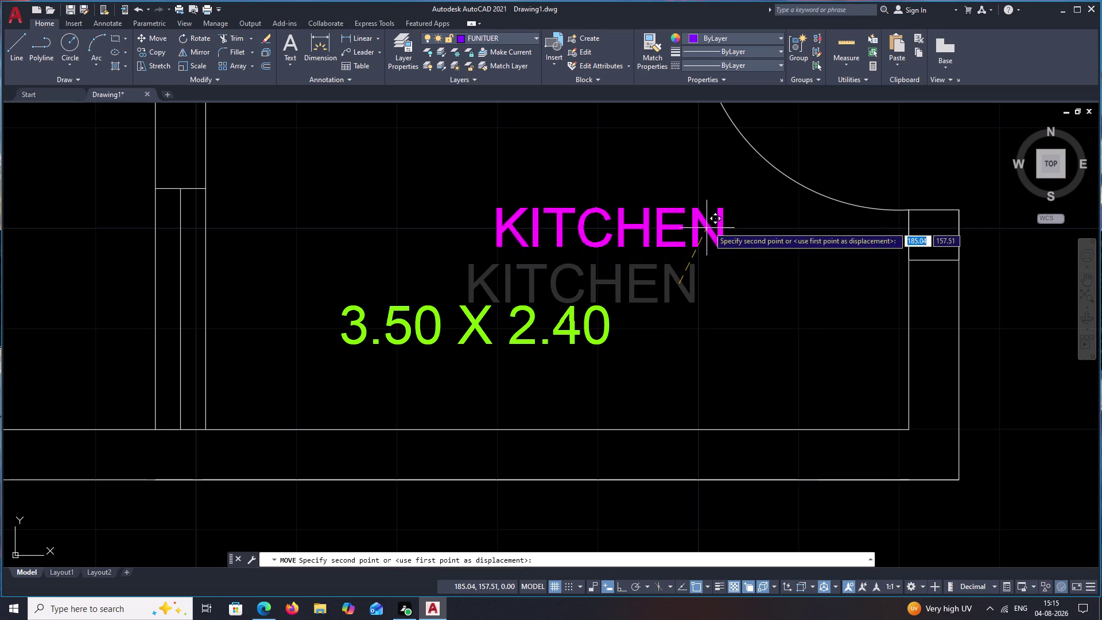
click(762, 238)
Move the 3.50 X 2.40 size text directly under the KITCHEN label.
key(Escape)
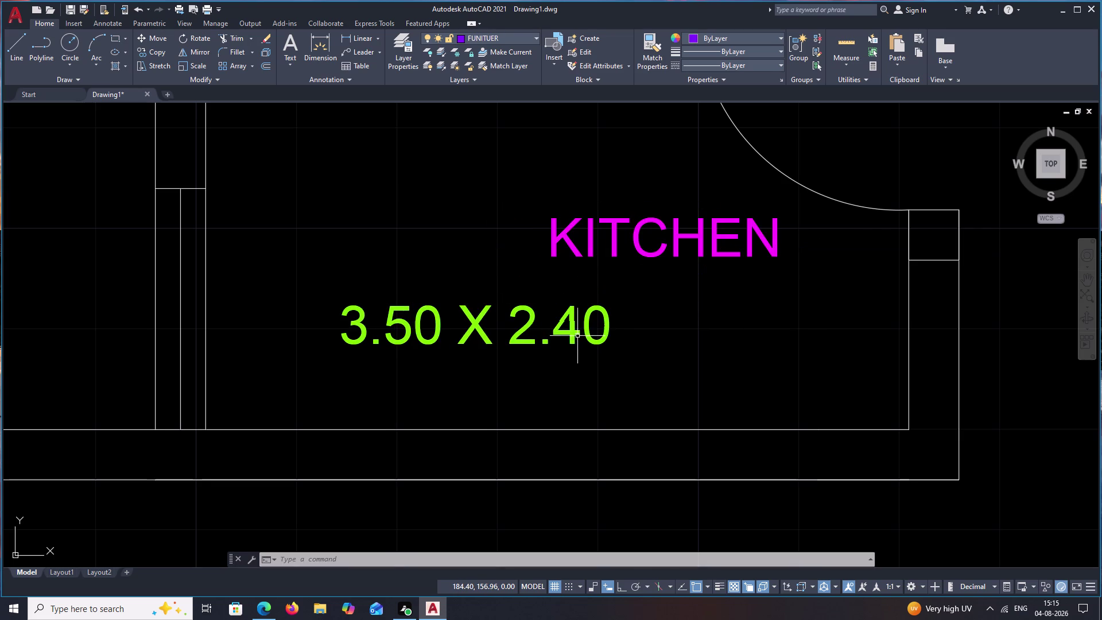
key(space)
click(575, 333)
key(Escape)
click(574, 334)
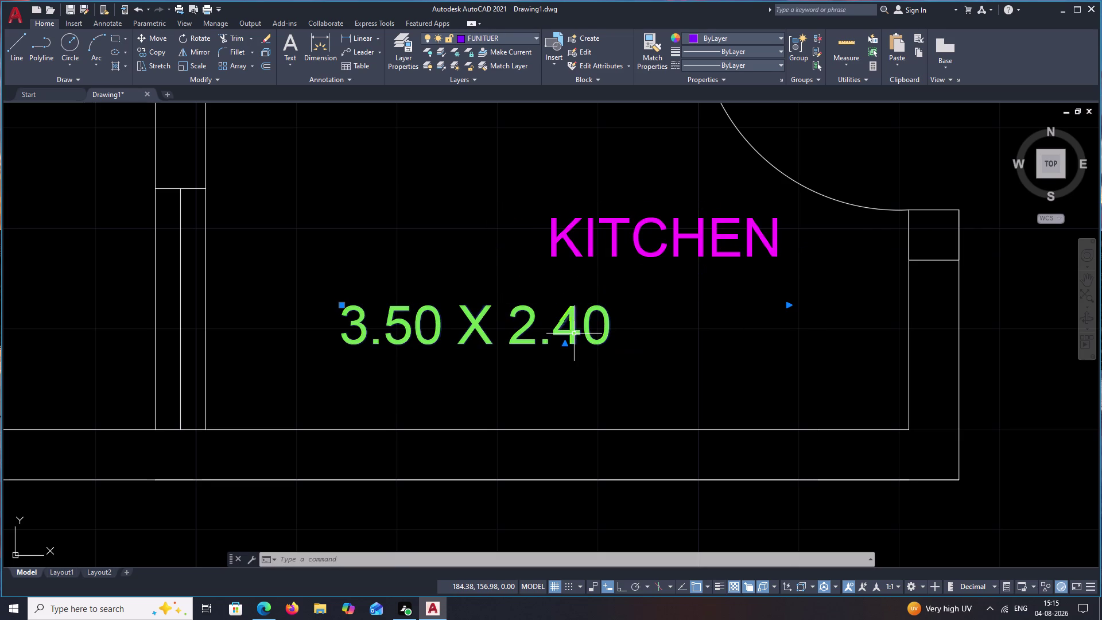
text(M)
key(space)
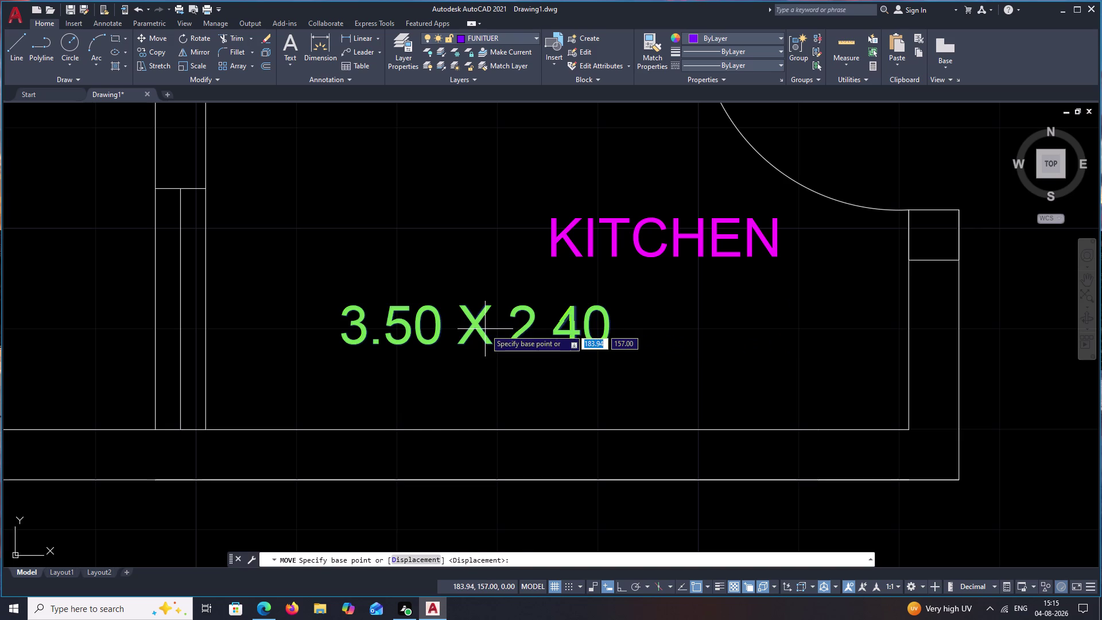
click(478, 325)
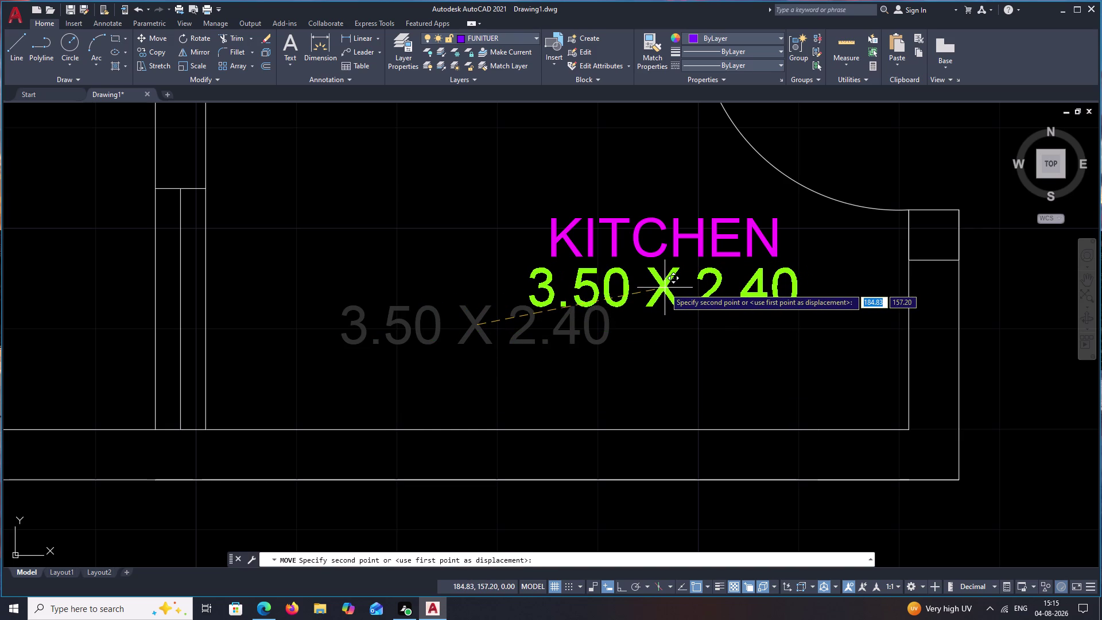
click(666, 288)
scroll(down, 3)
Start moving the LIVING AND DINING label, then cancel and leave it in place.
middle_drag(658, 336, 671, 247)
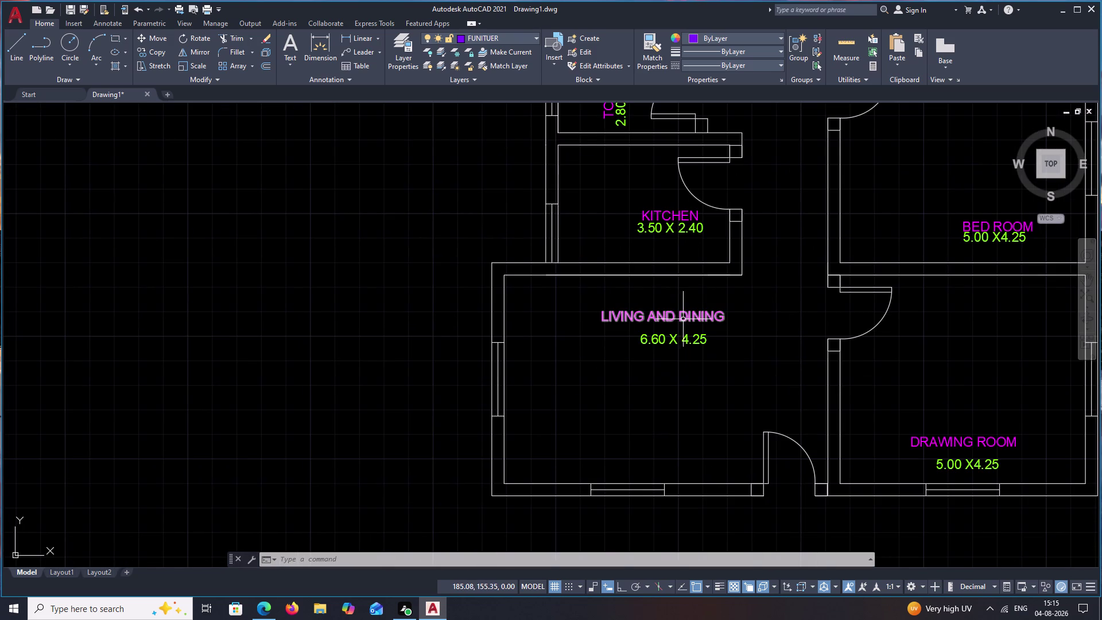
key(Escape)
click(685, 318)
text(M)
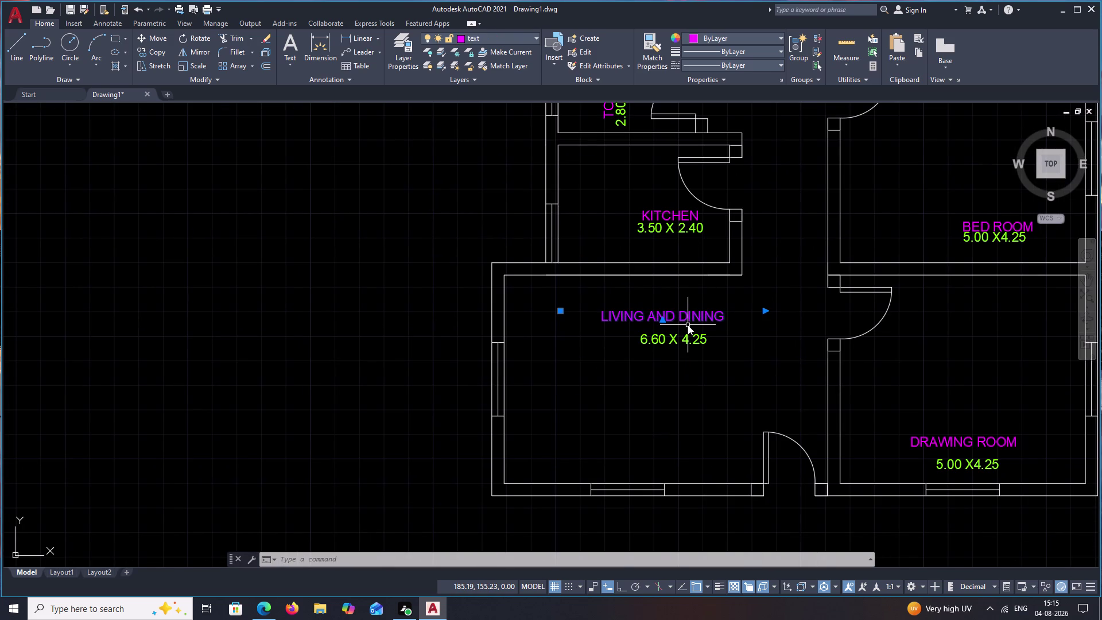
key(space)
click(678, 316)
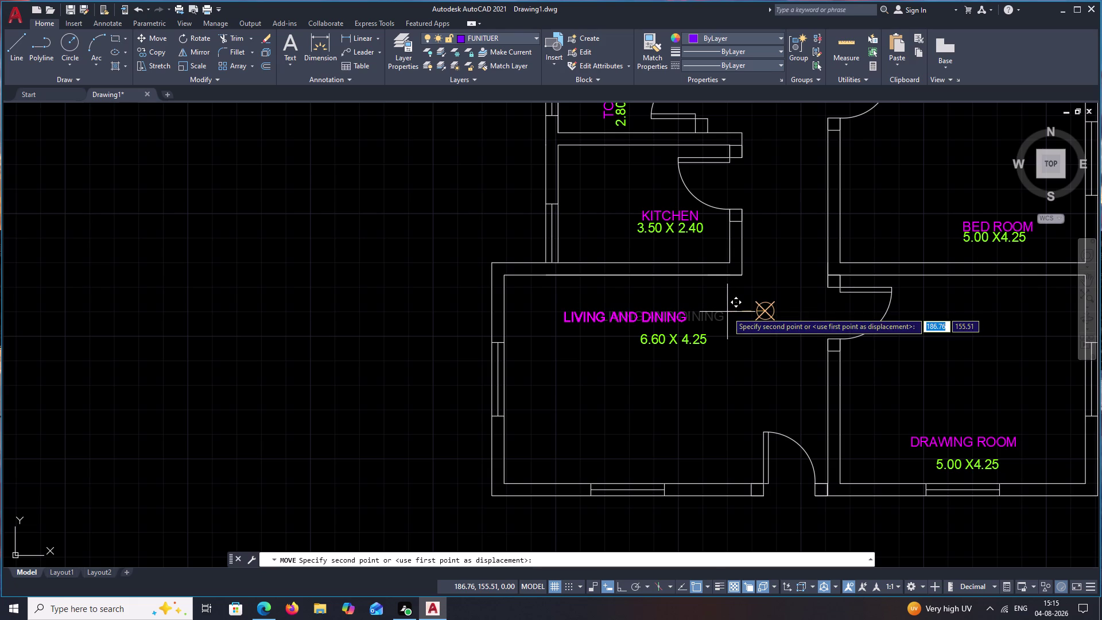
key(Escape)
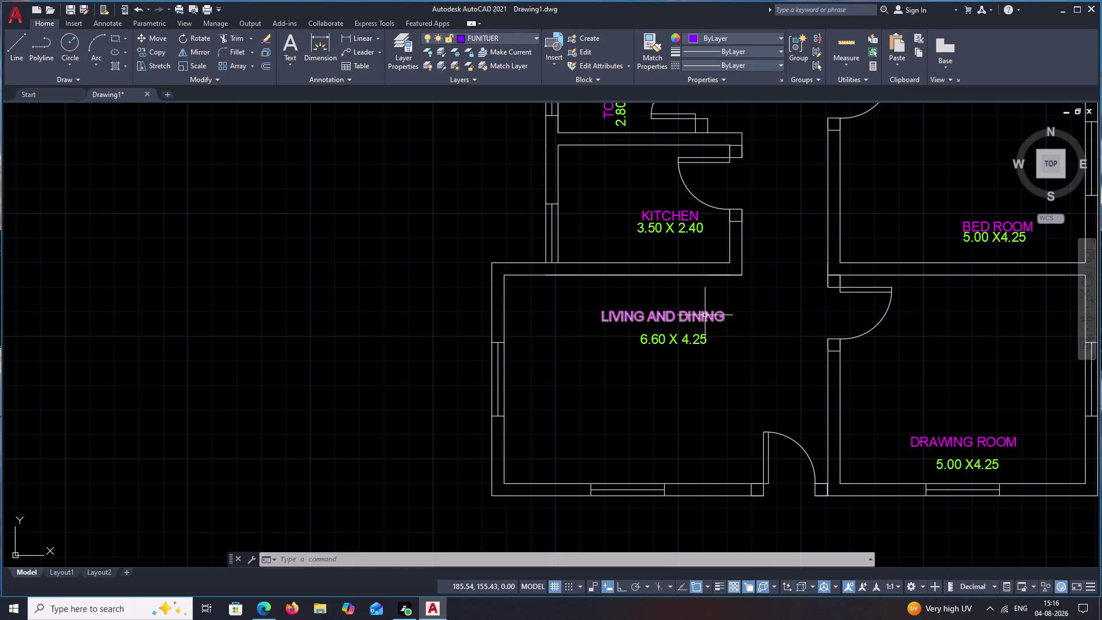
Rotate the LIVING AND DINING label to vertical.
click(696, 316)
text(RO)
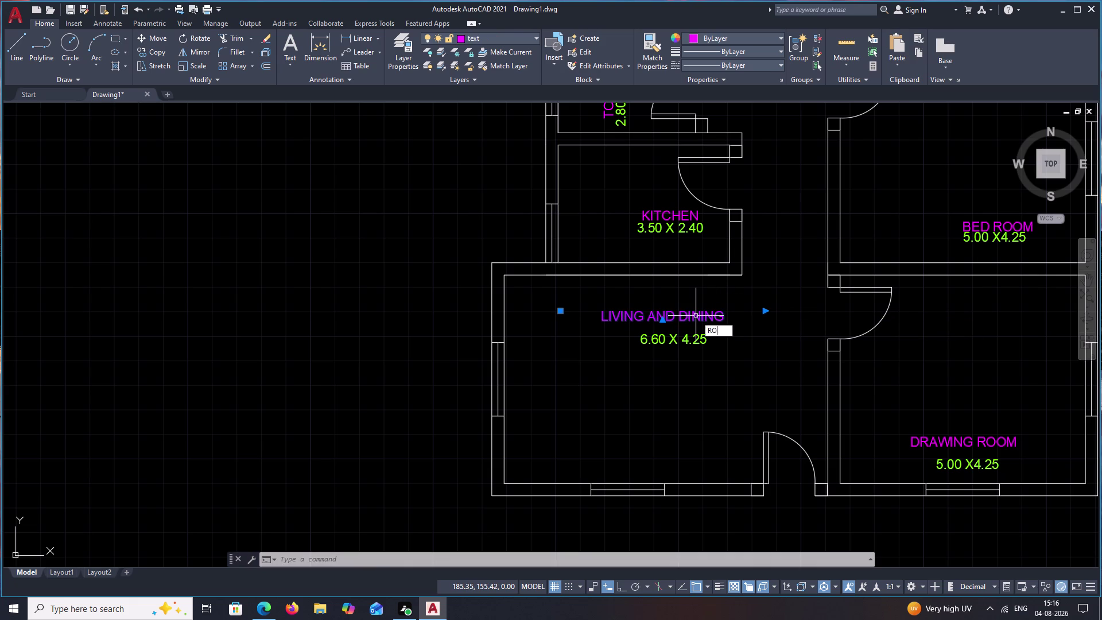
key(space)
click(718, 313)
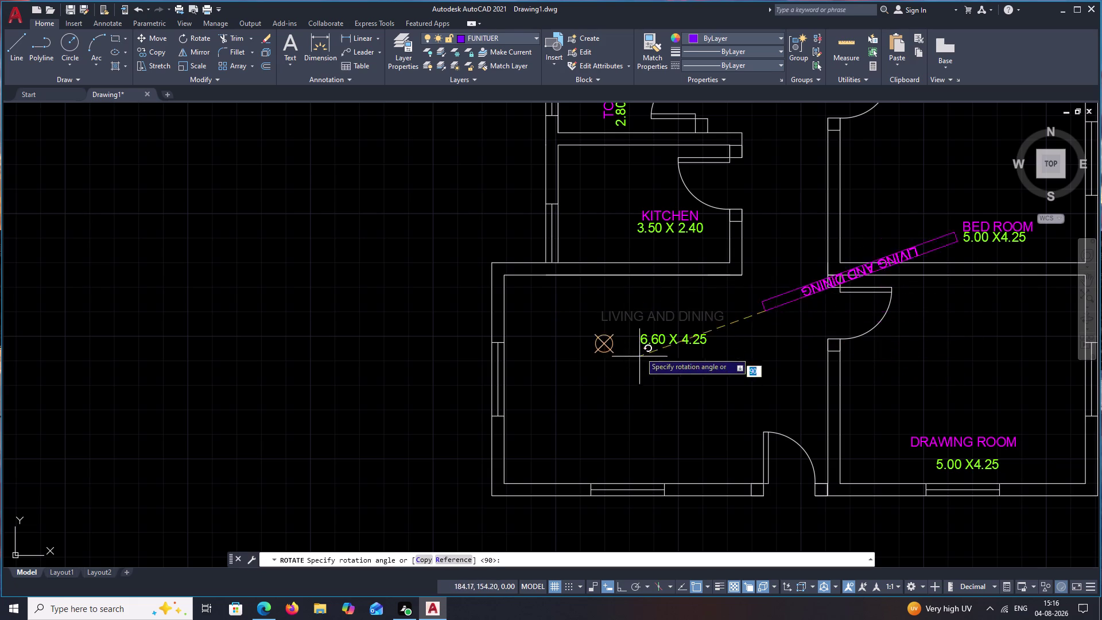
click(767, 191)
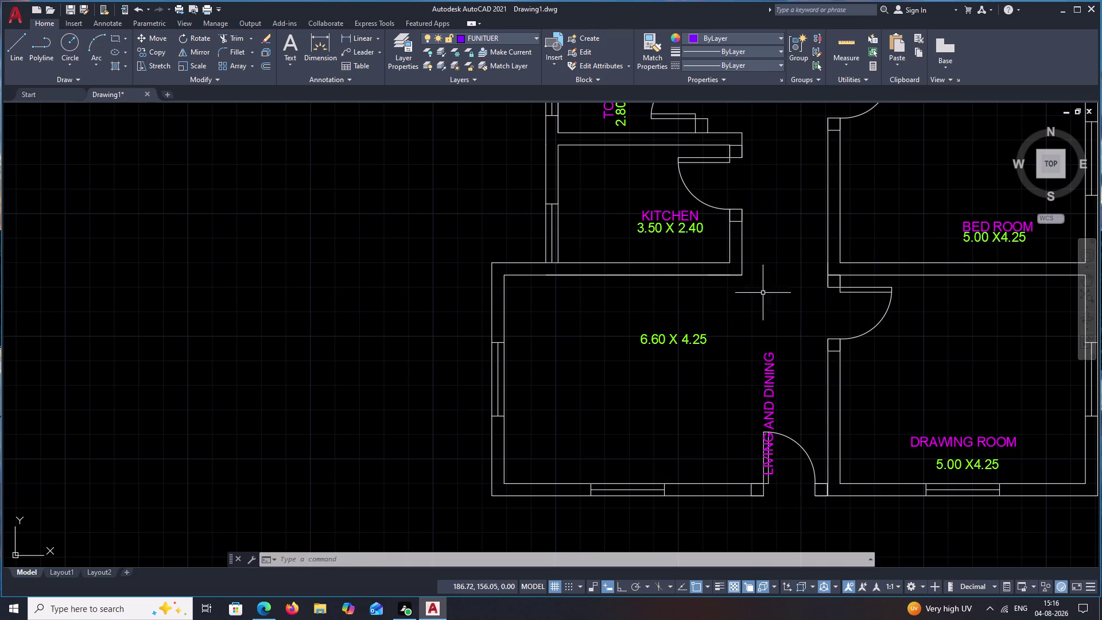
Move the vertical LIVING AND DINING label beneath the 6.60 X 4.25 size, toggling Ortho.
click(772, 383)
text(M)
key(space)
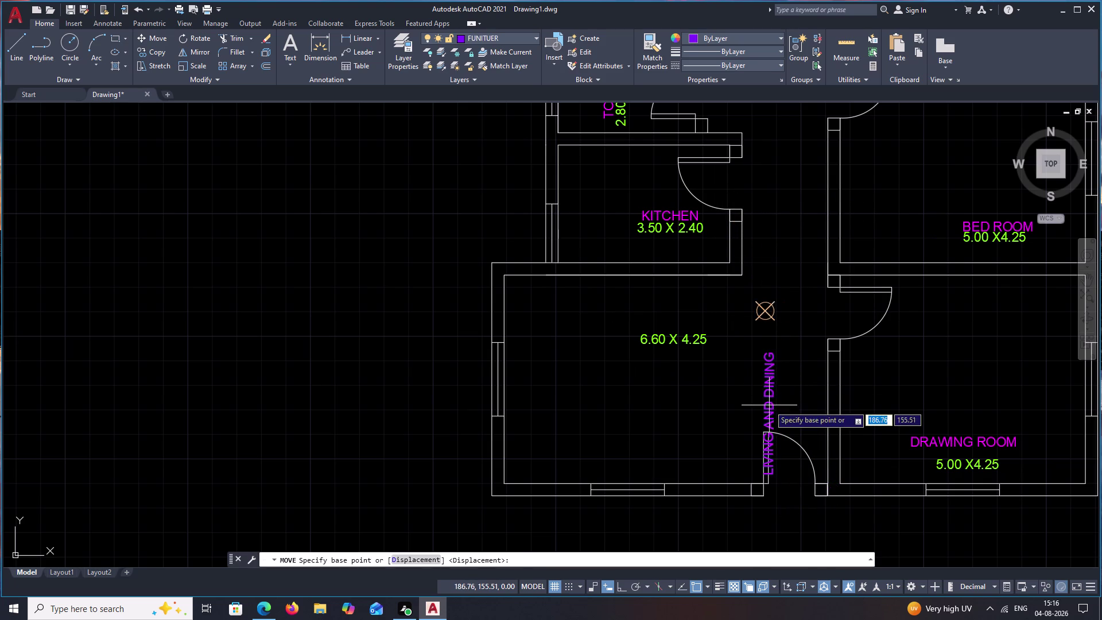
click(767, 398)
key(F8)
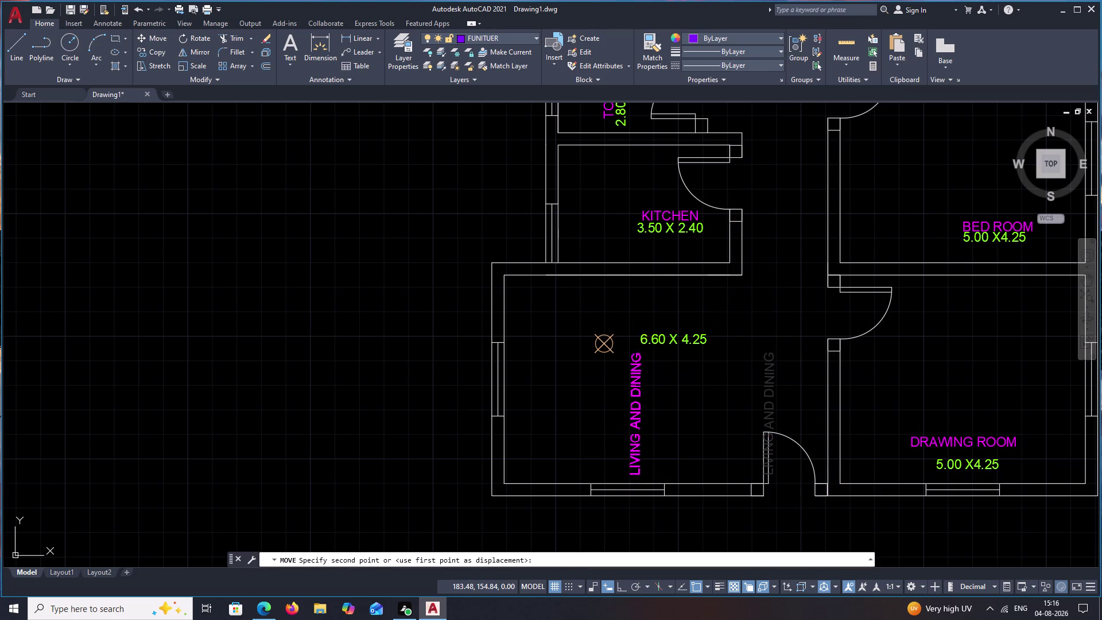
key(F8)
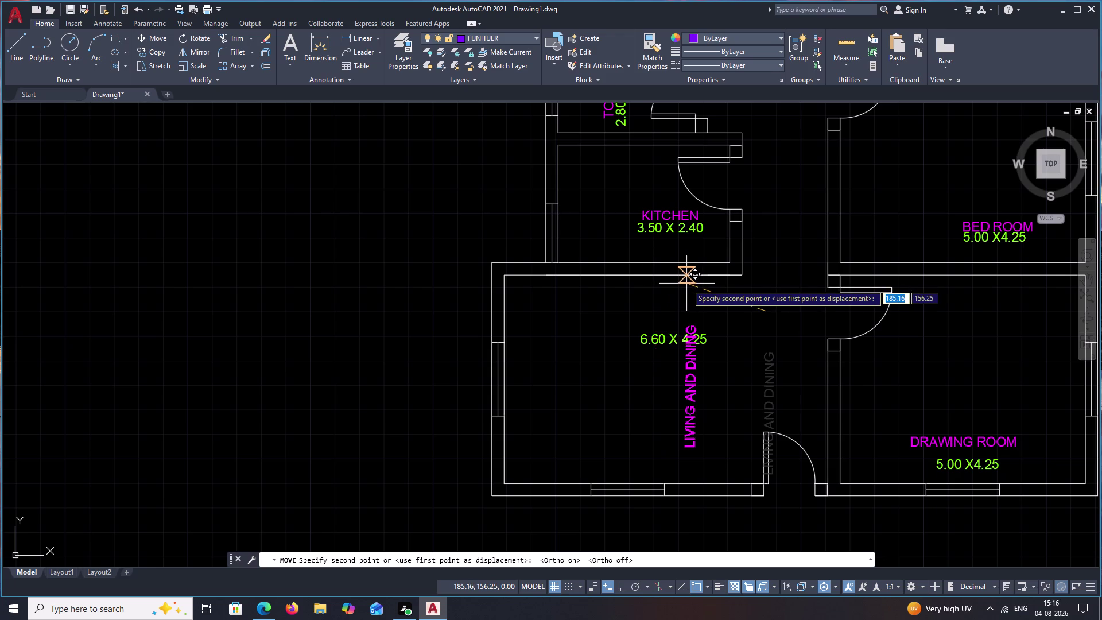
click(674, 274)
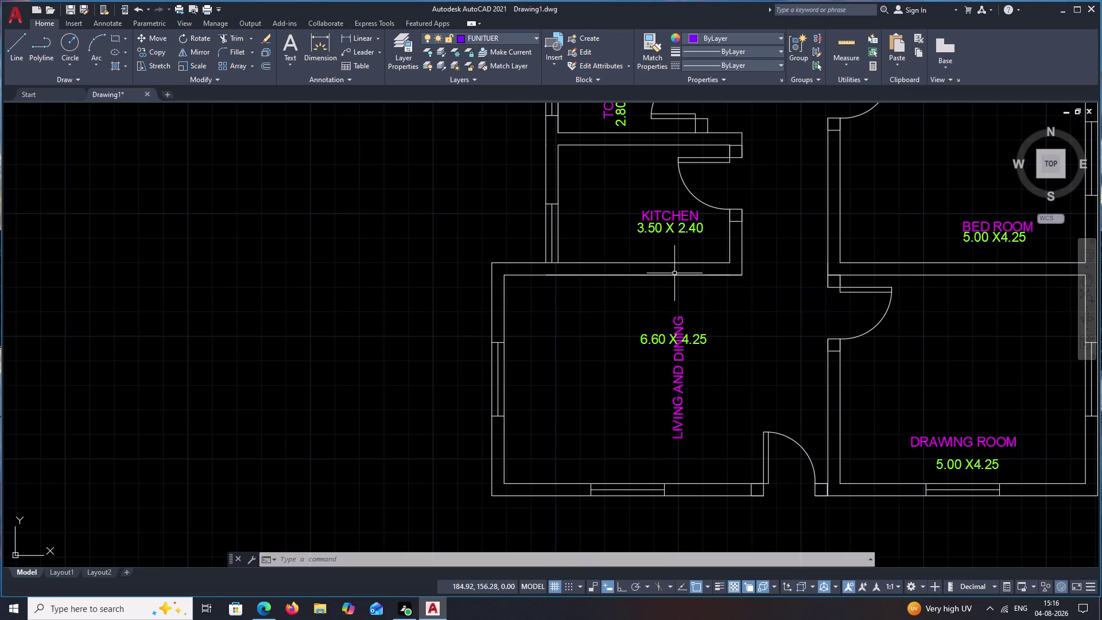
Rotate the 6.60 X 4.25 size text to vertical.
click(703, 334)
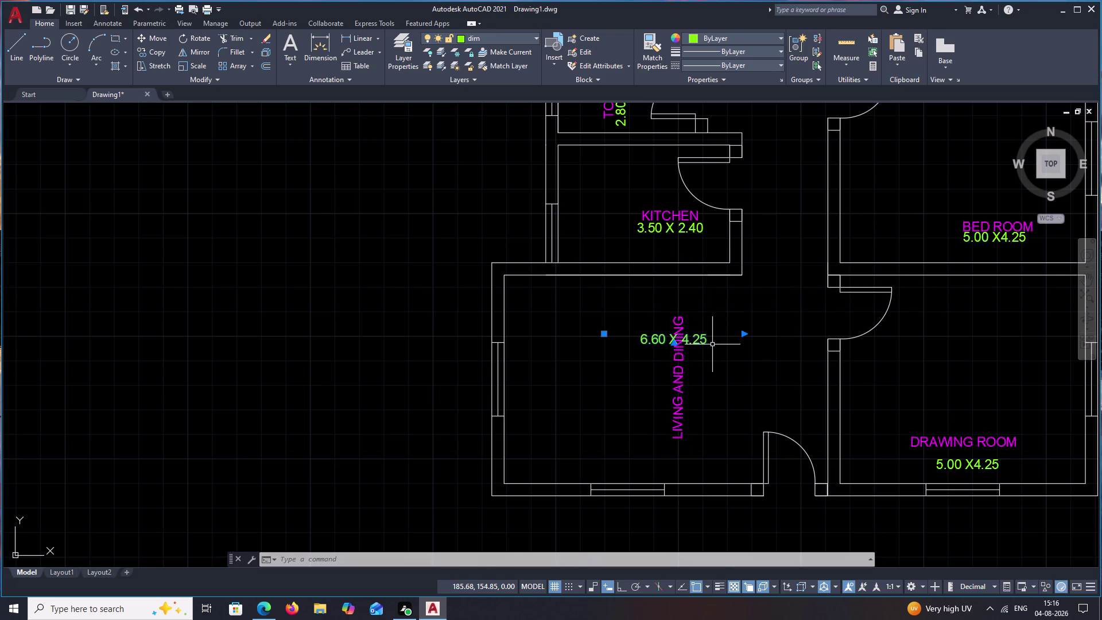
text(RO)
key(space)
click(707, 338)
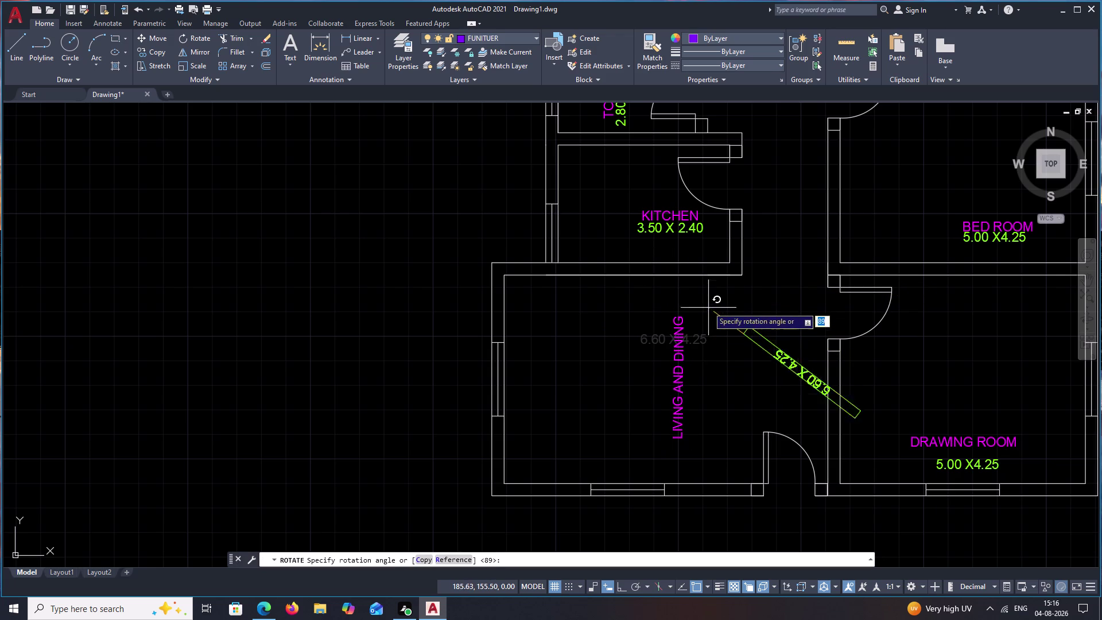
click(745, 280)
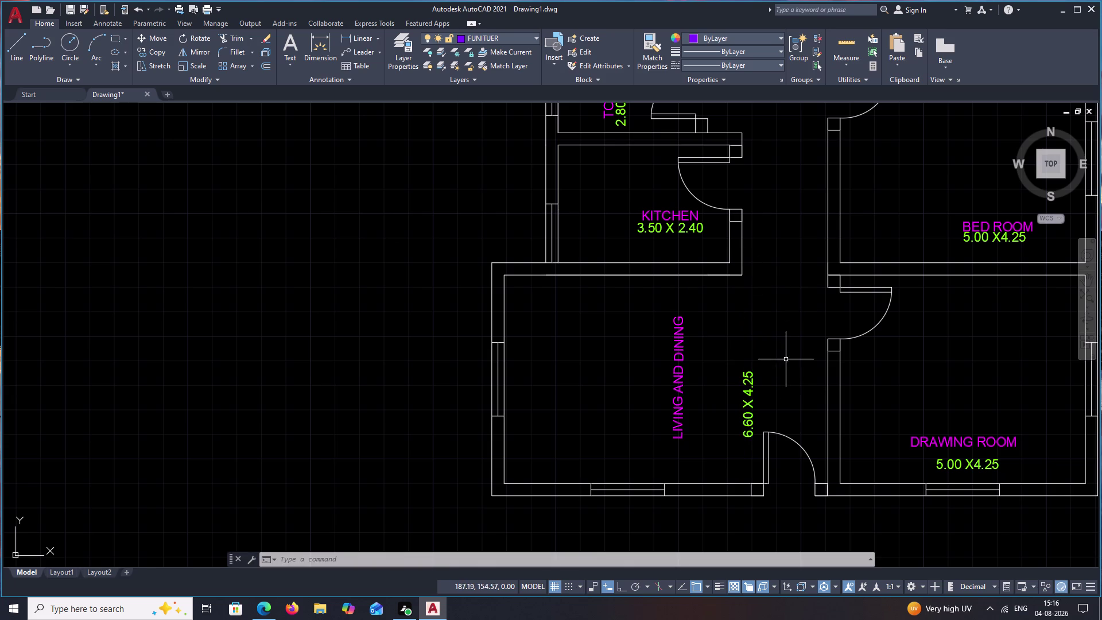
key(Escape)
Move the vertical 6.60 X 4.25 label next to the LIVING AND DINING name.
click(751, 384)
text(M)
key(space)
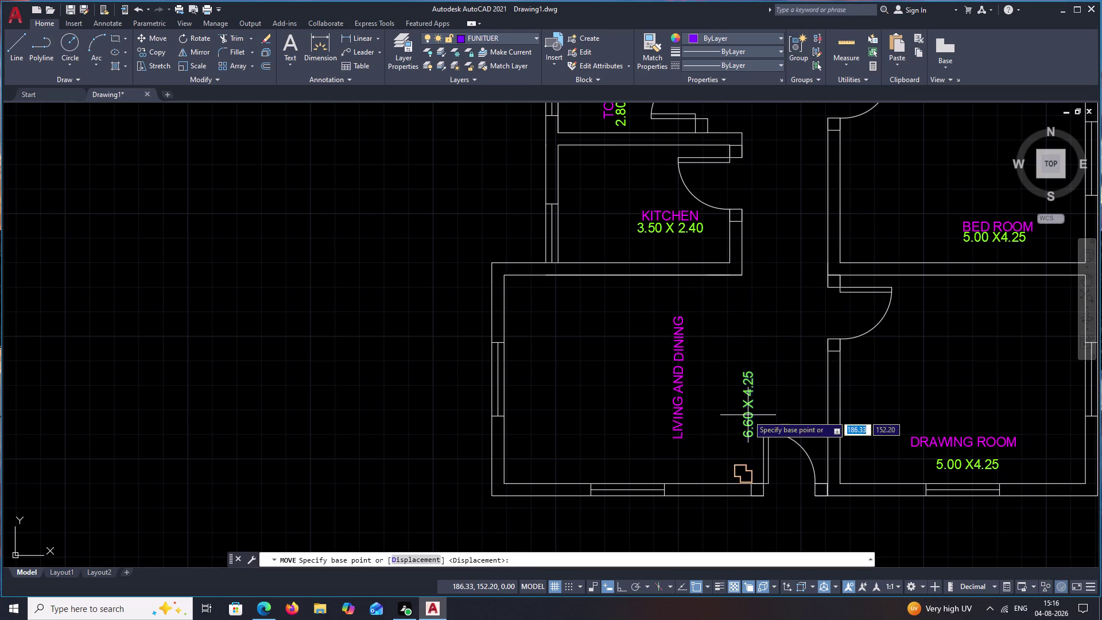
click(749, 404)
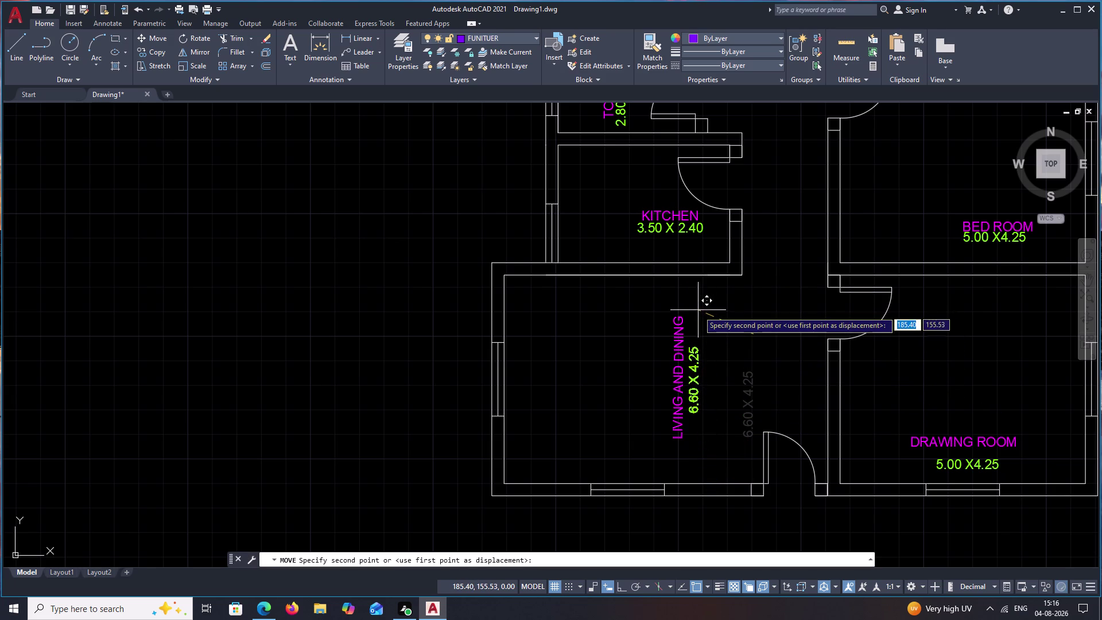
click(698, 310)
scroll(down, 3)
middle_drag(746, 348, 747, 331)
scroll(up, 3)
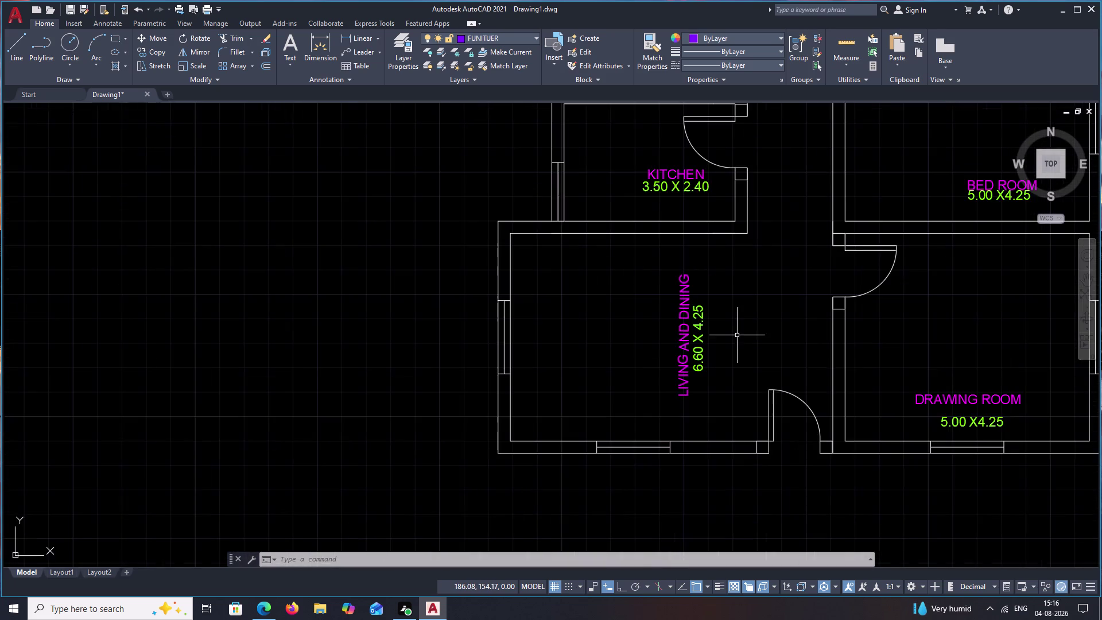
middle_drag(735, 335, 735, 398)
scroll(down, 3)
middle_drag(738, 386, 739, 362)
scroll(up, 3)
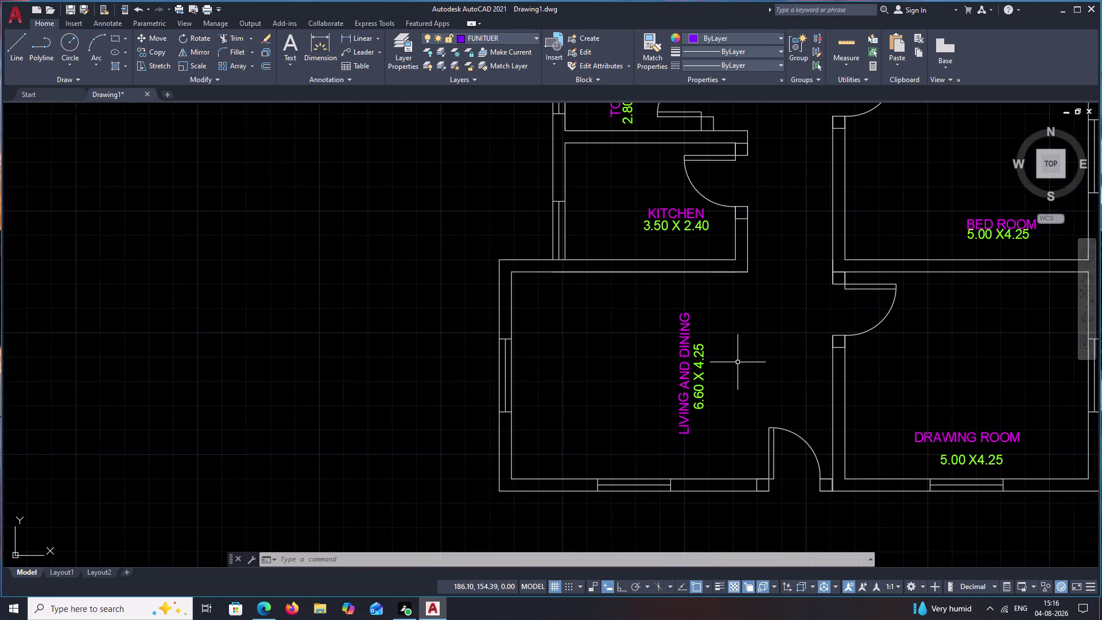
middle_drag(738, 363, 743, 356)
click(695, 316)
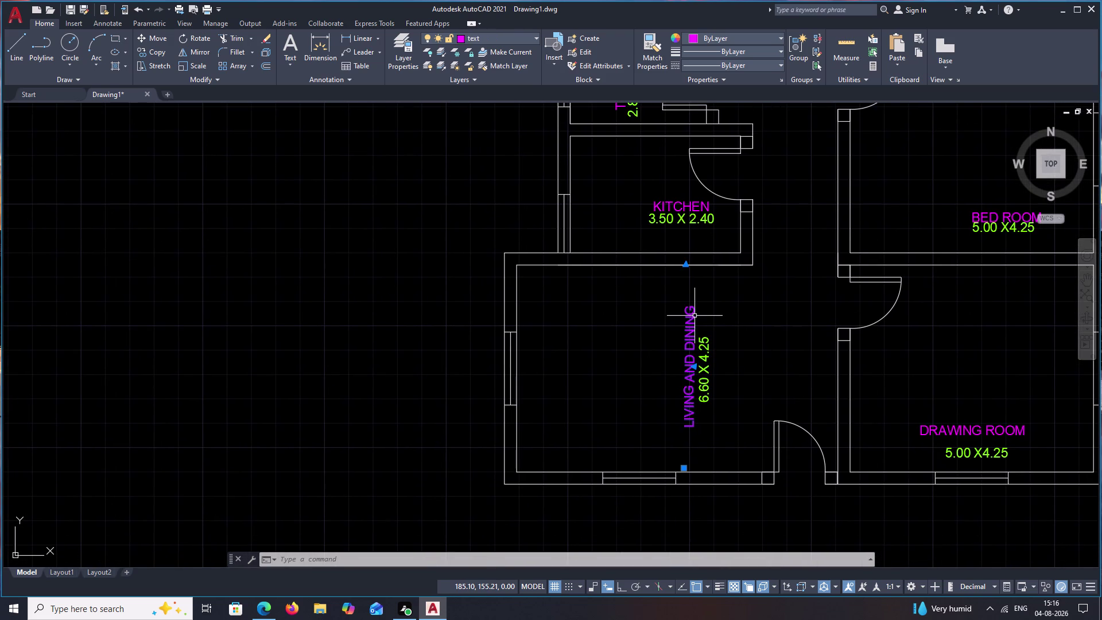
key(e)
key(BackSpace)
text(R)
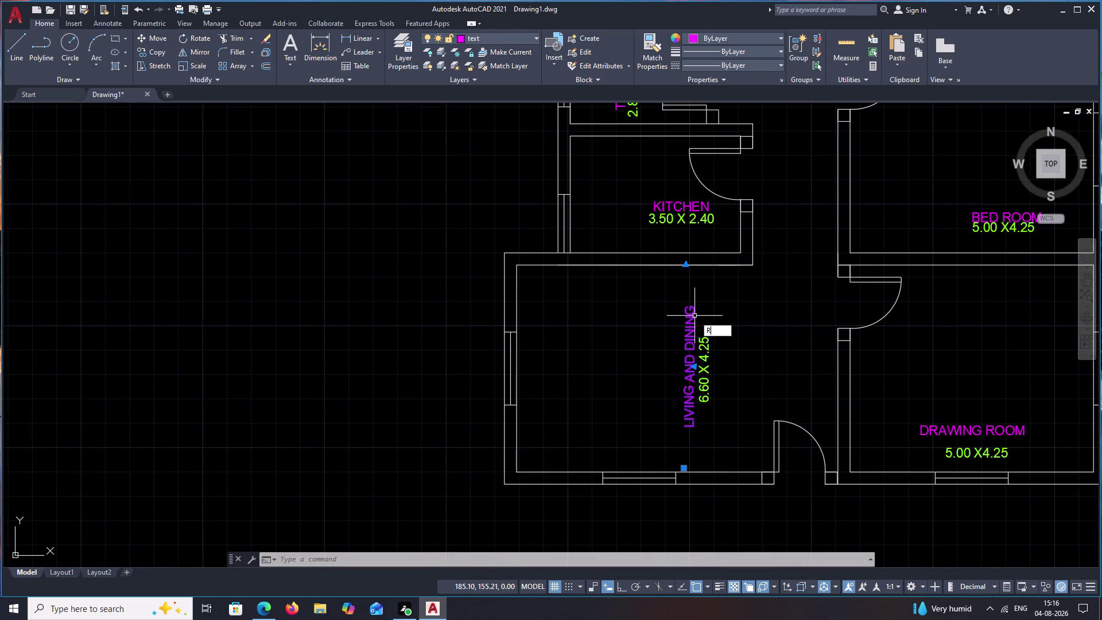
text(O)
key(space)
click(692, 306)
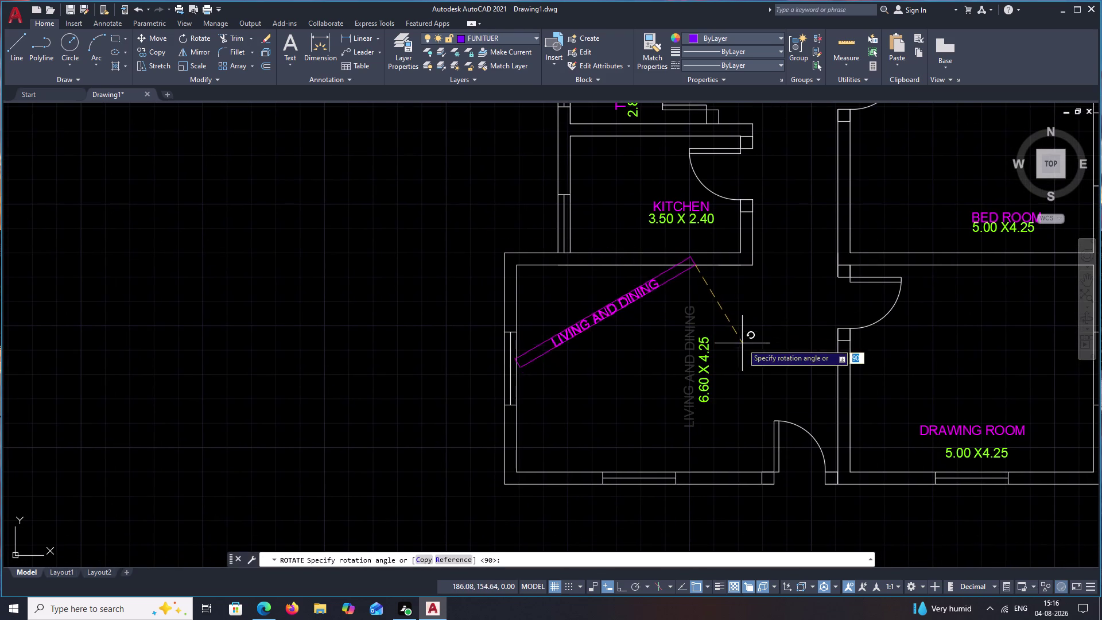
click(697, 368)
key(Escape)
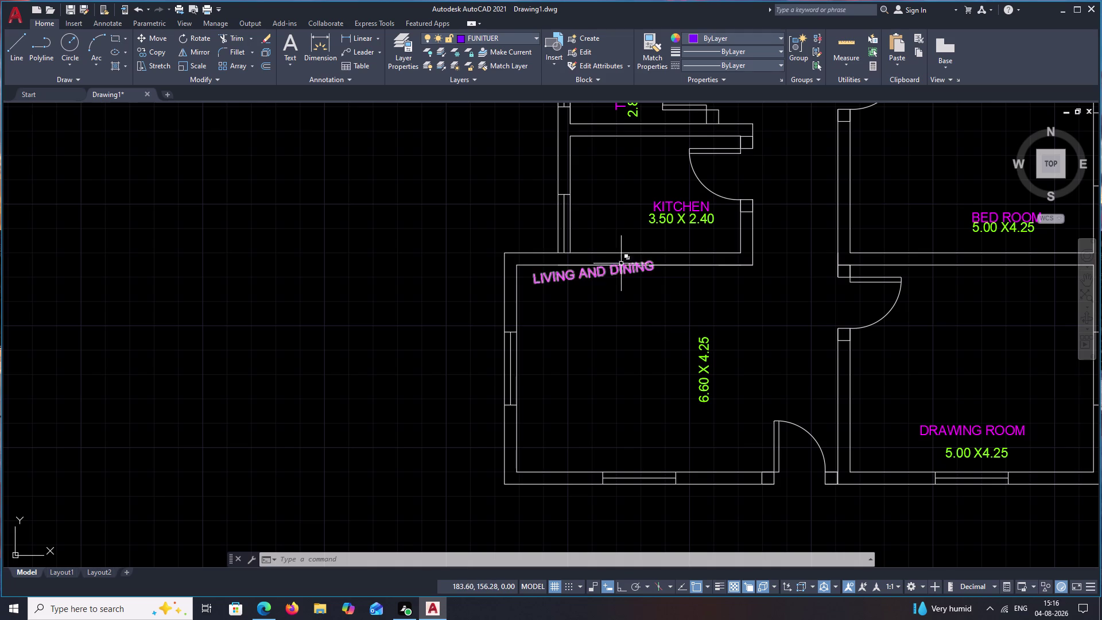
click(613, 275)
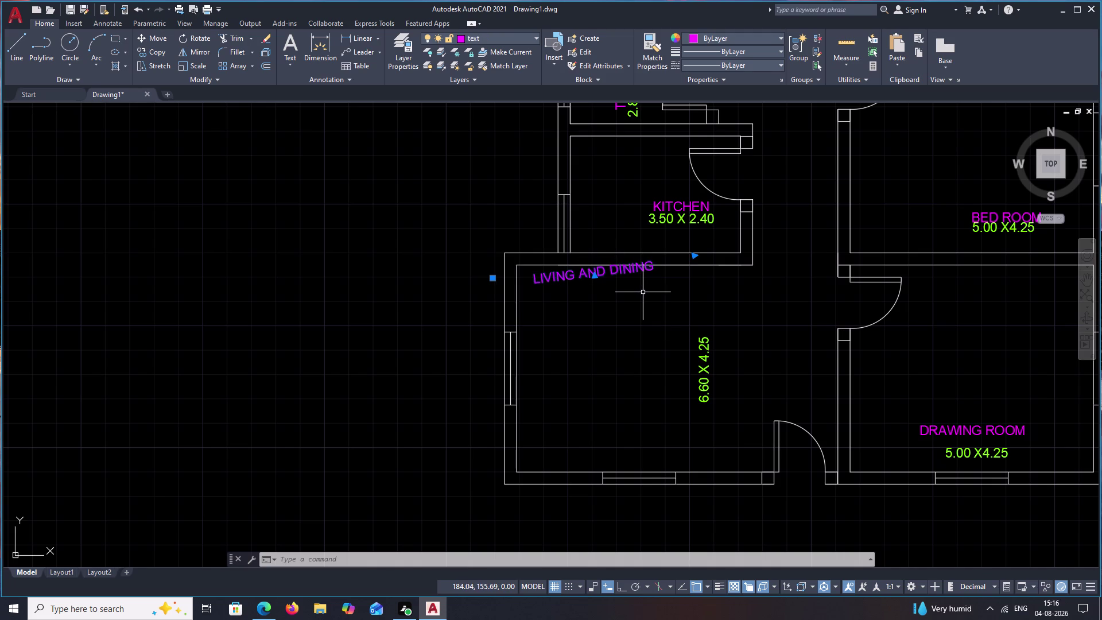
text(RO)
key(space)
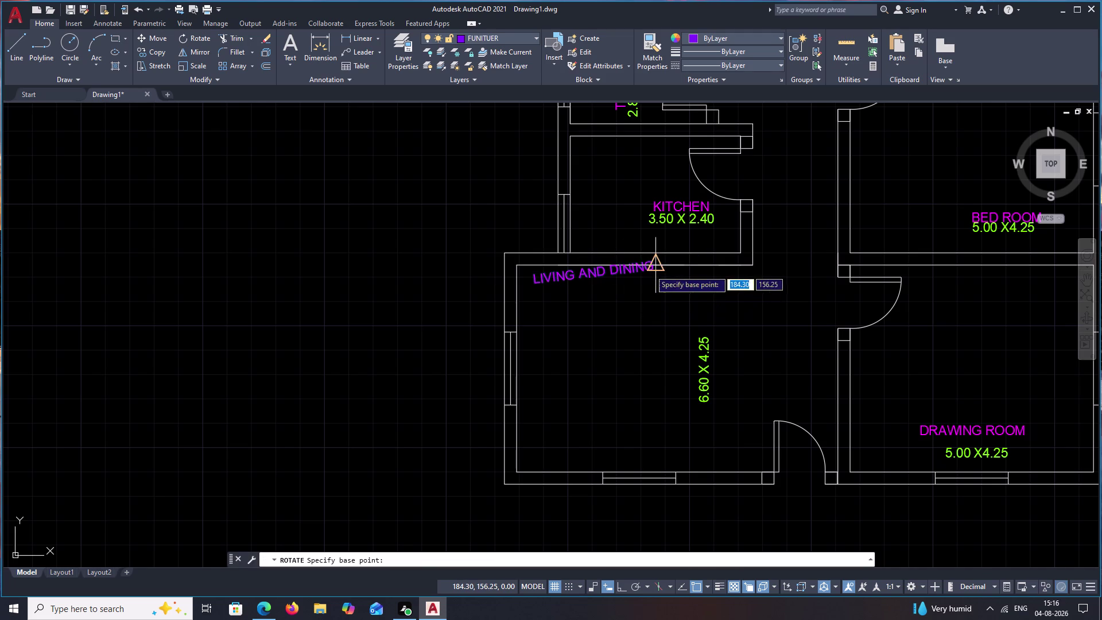
click(650, 270)
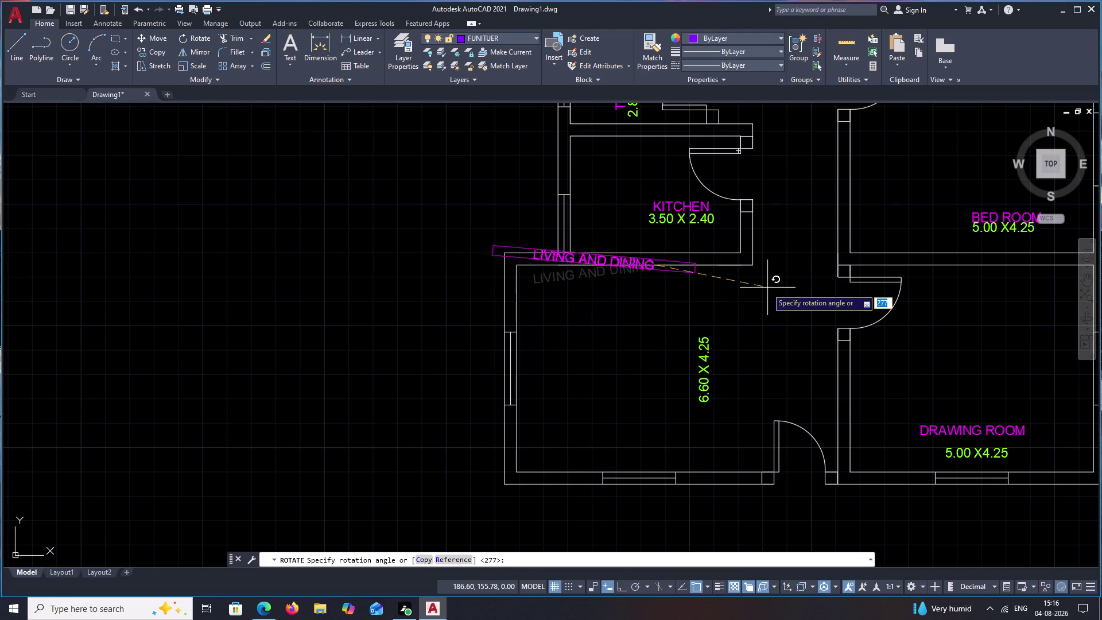
key(F8)
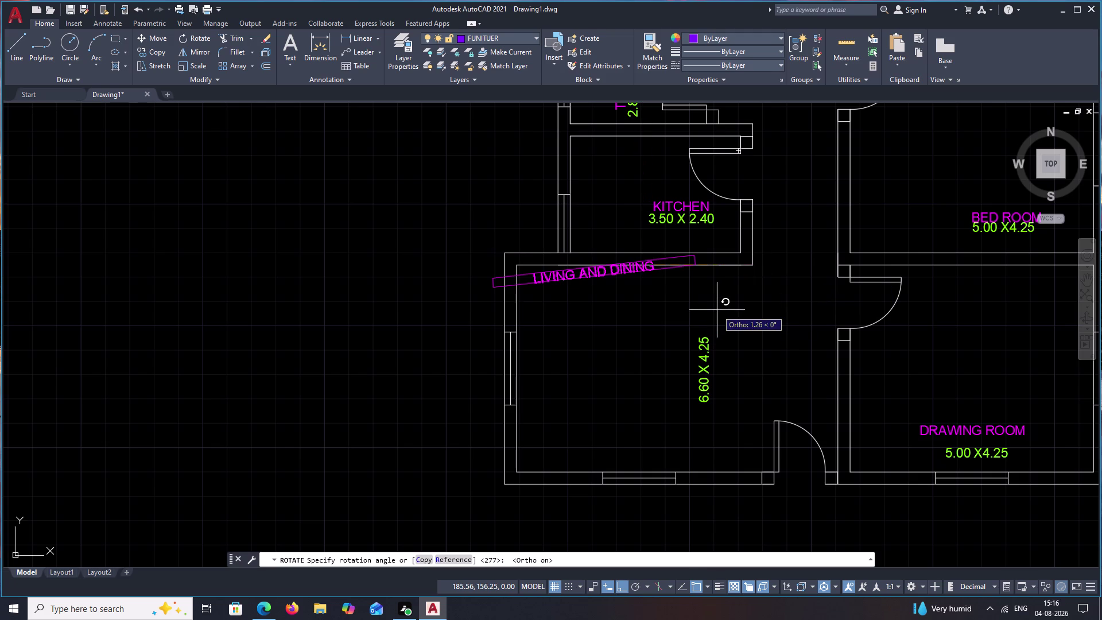
key(Escape)
key(ctrl+z)
key(ctrl+z)
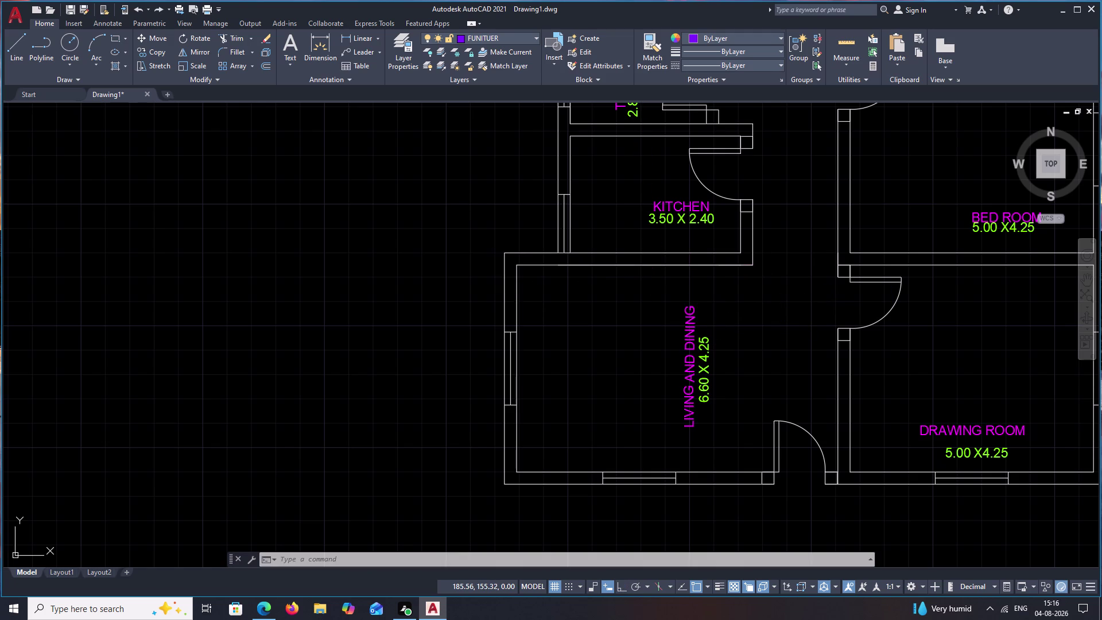
click(692, 318)
Rotate the LIVING AND DINING label to horizontal with Ortho on.
text(R)
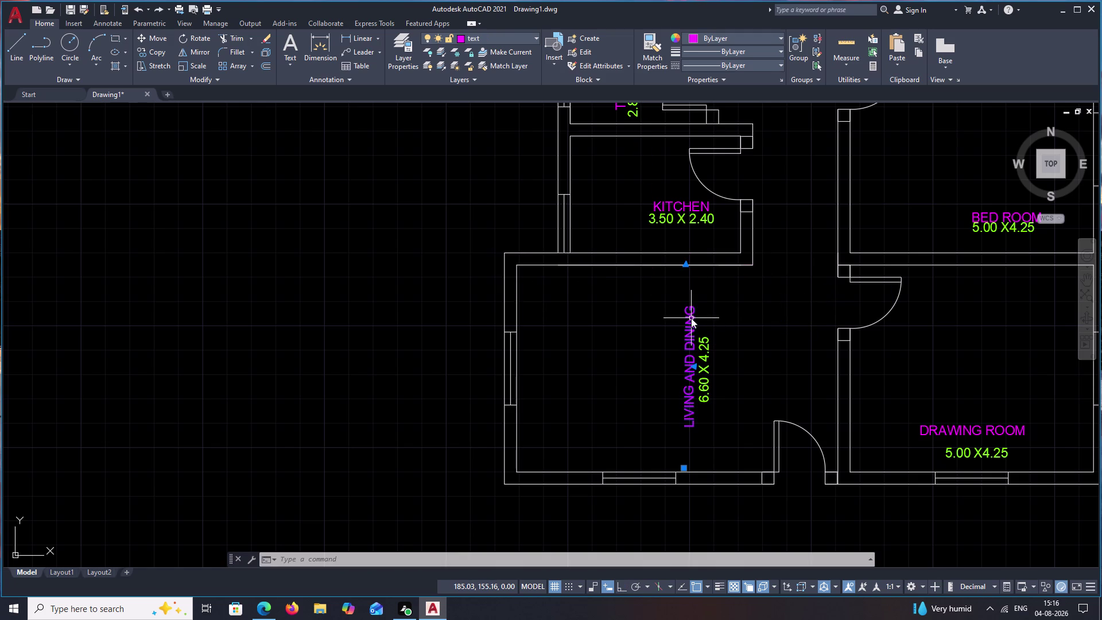
text(O)
key(space)
click(691, 311)
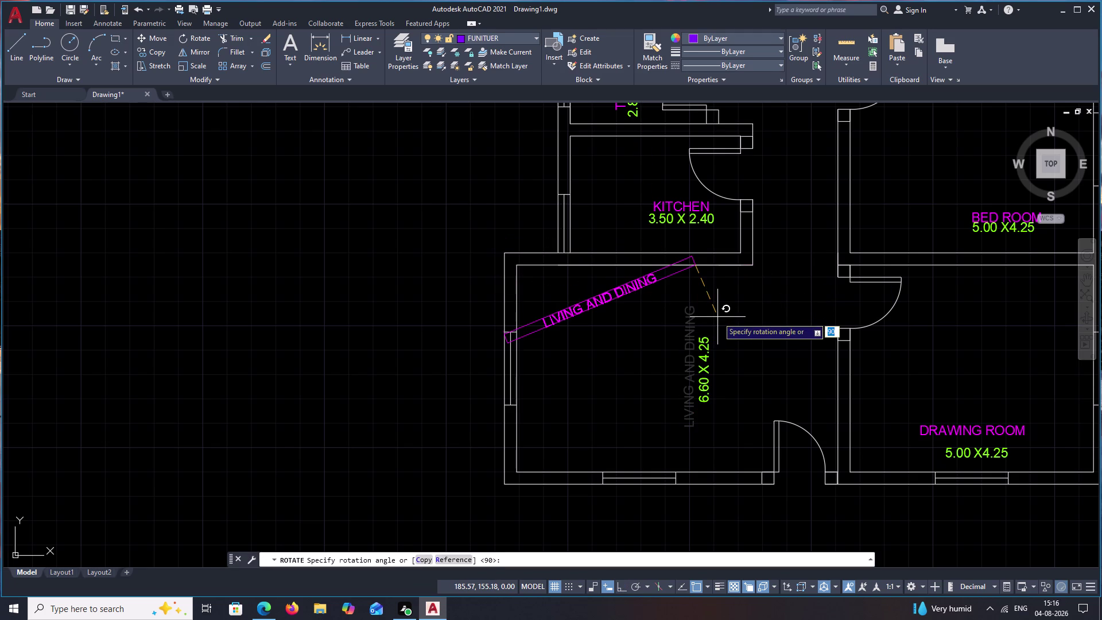
key(F8)
click(718, 317)
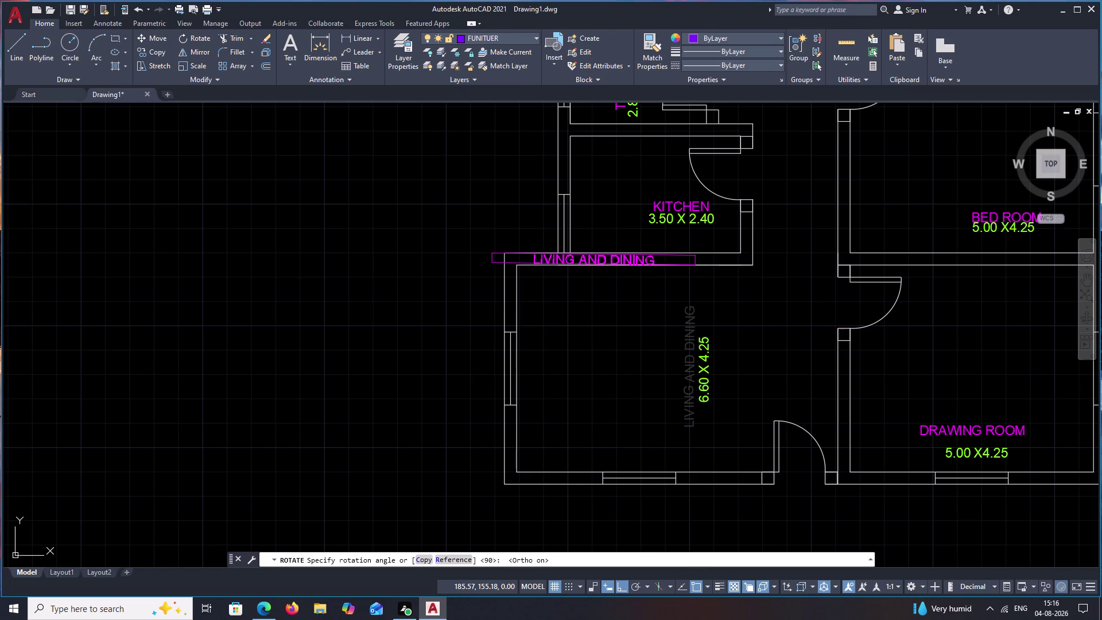
Move the horizontal LIVING AND DINING name into the living room with Ortho off.
click(623, 260)
text(M)
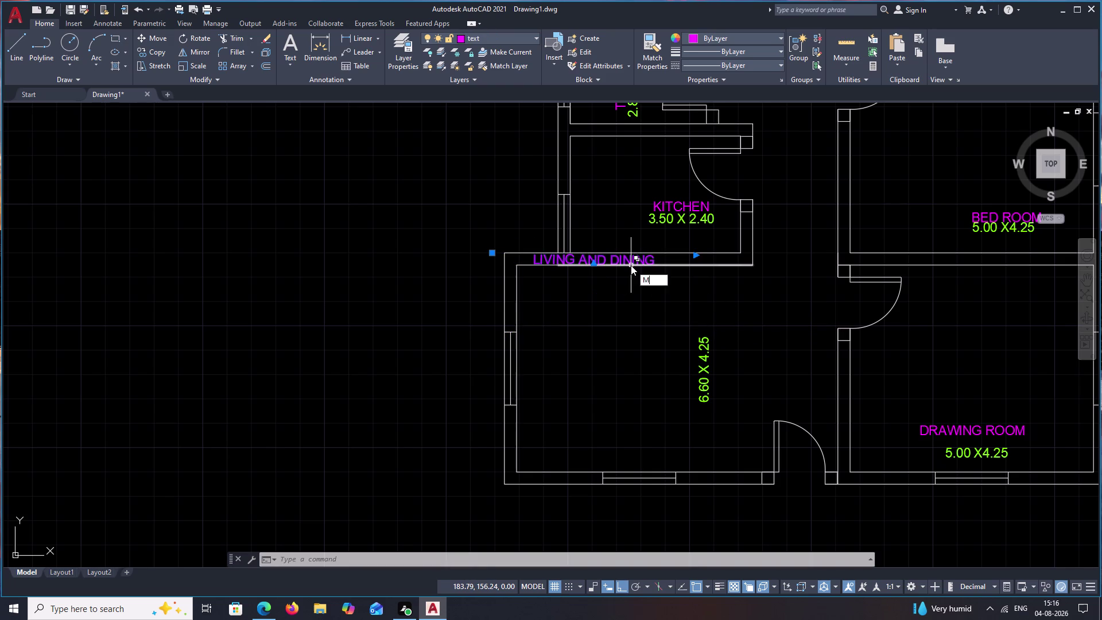
key(space)
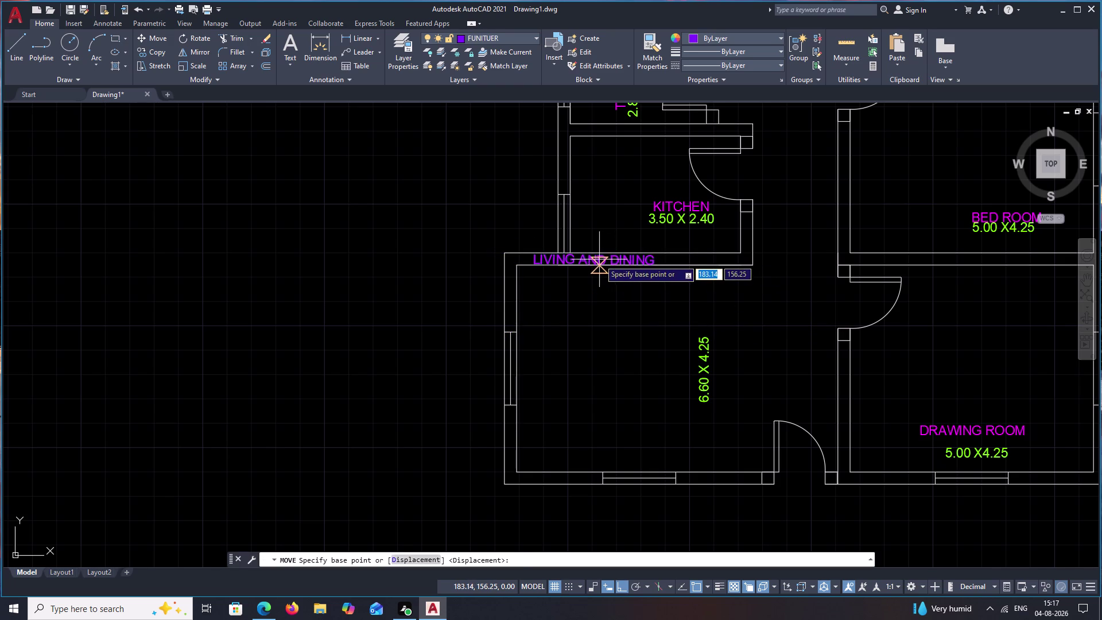
click(600, 259)
key(F8)
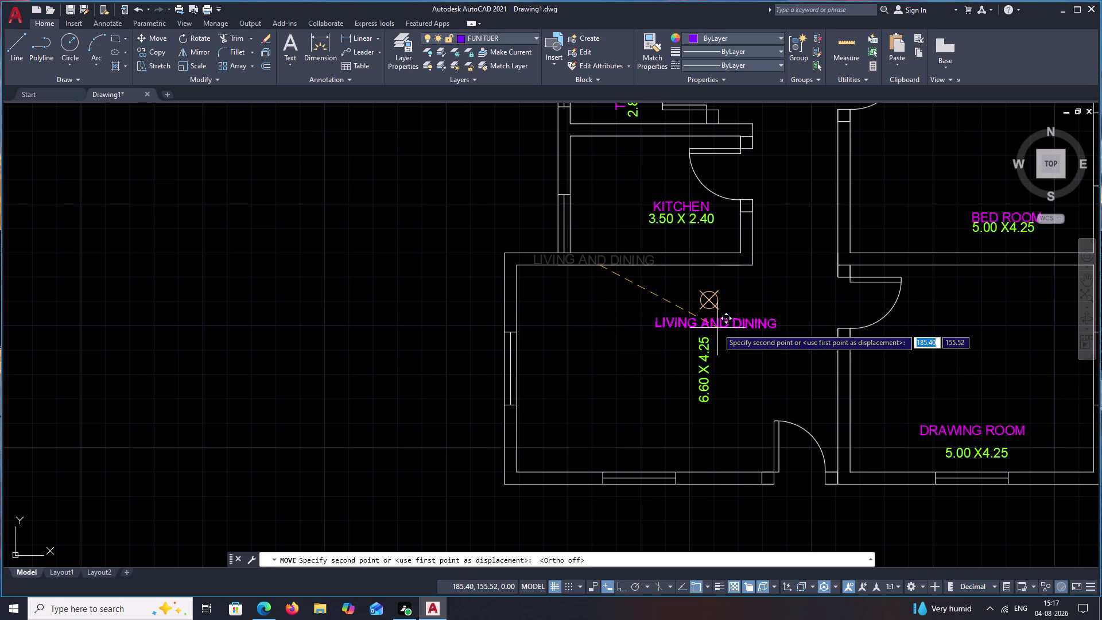
click(710, 328)
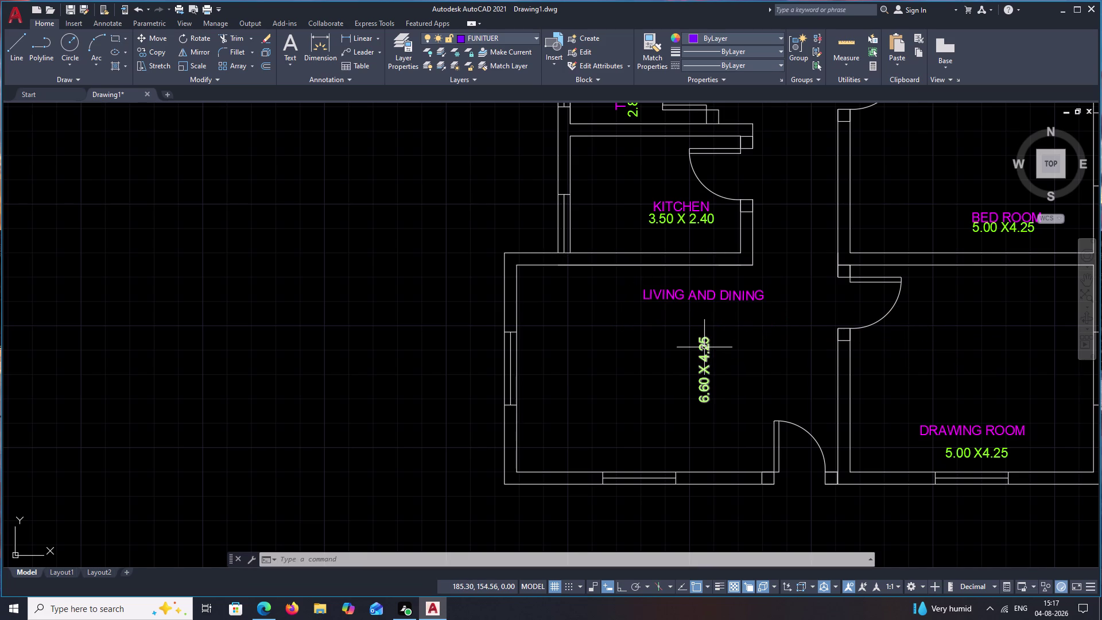
Start moving the 6.60 X 4.25 label, then cancel the move.
click(704, 348)
text(M)
key(space)
click(702, 356)
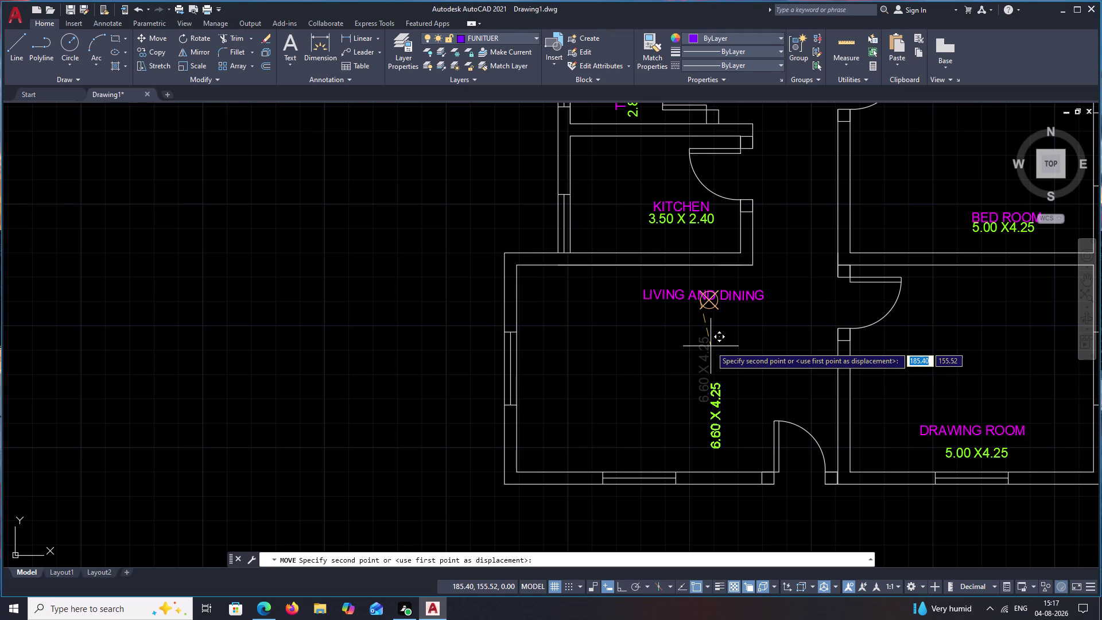
key(Escape)
key(e)
key(BackSpace)
Try rotating the 6.60 X 4.25 label about a pivot on it.
text(R)
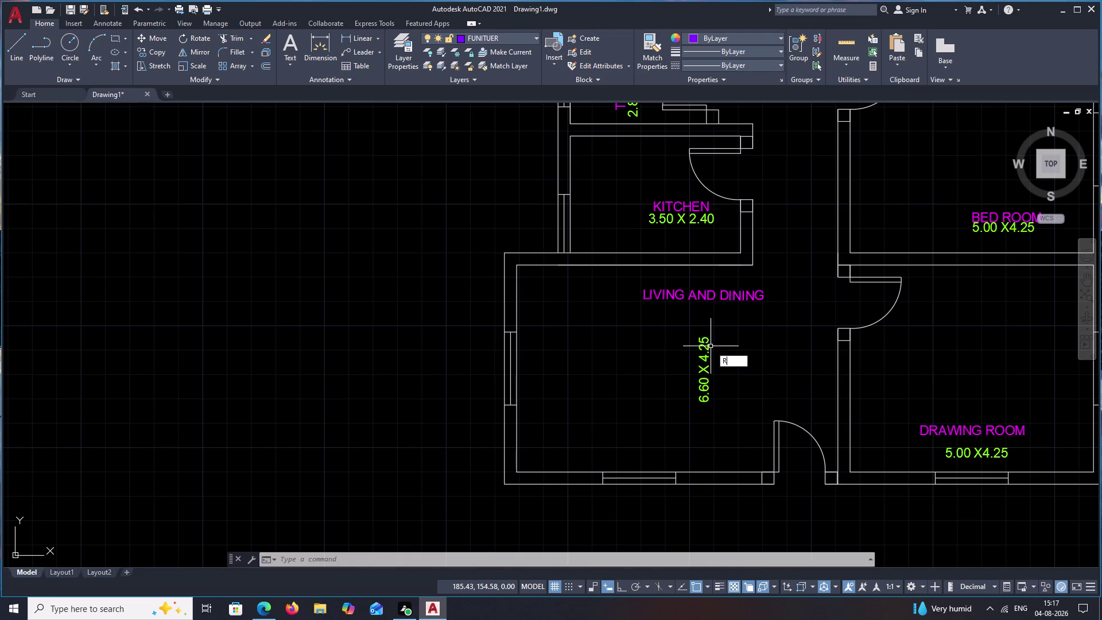
text(O)
key(space)
click(701, 343)
right_click(702, 341)
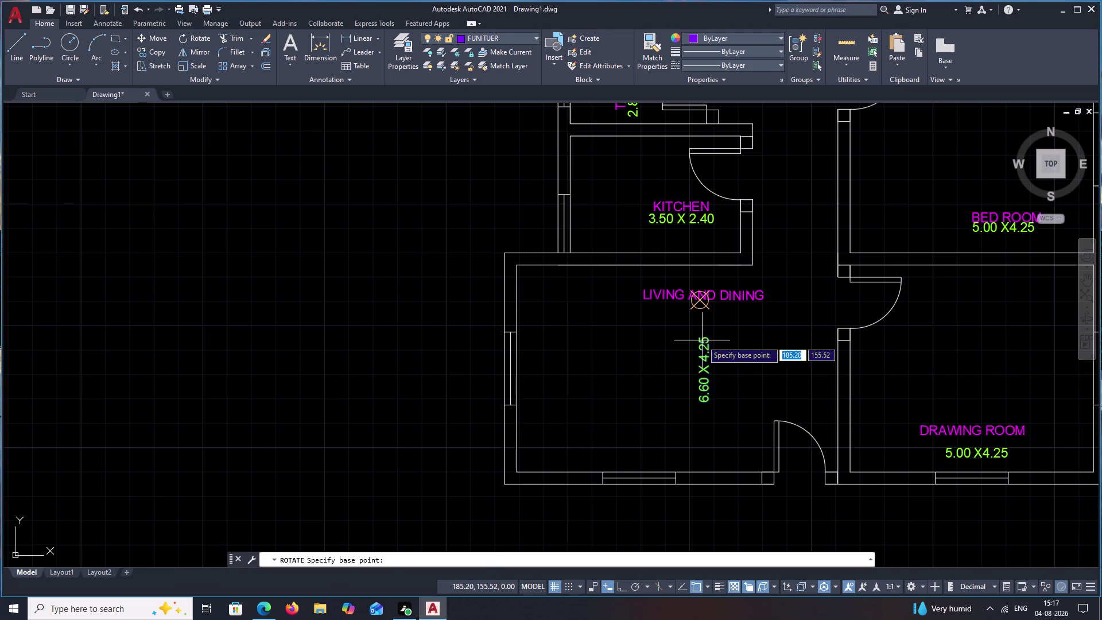
click(702, 341)
click(702, 369)
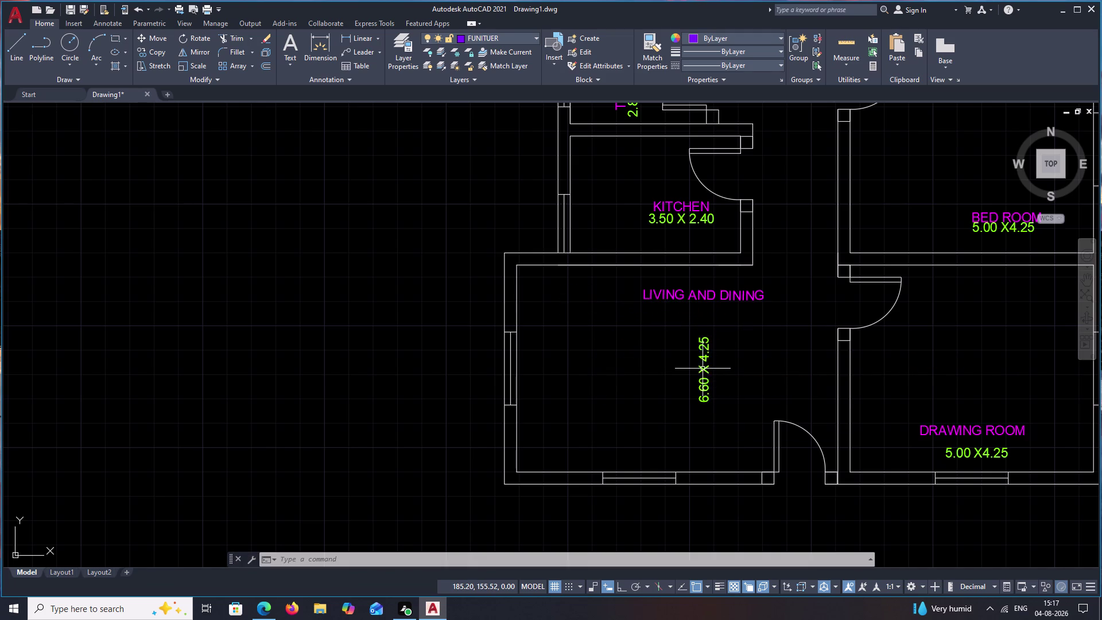
Retry rotating the 6.60 X 4.25 label twice with new pivot points.
click(704, 347)
text(R)
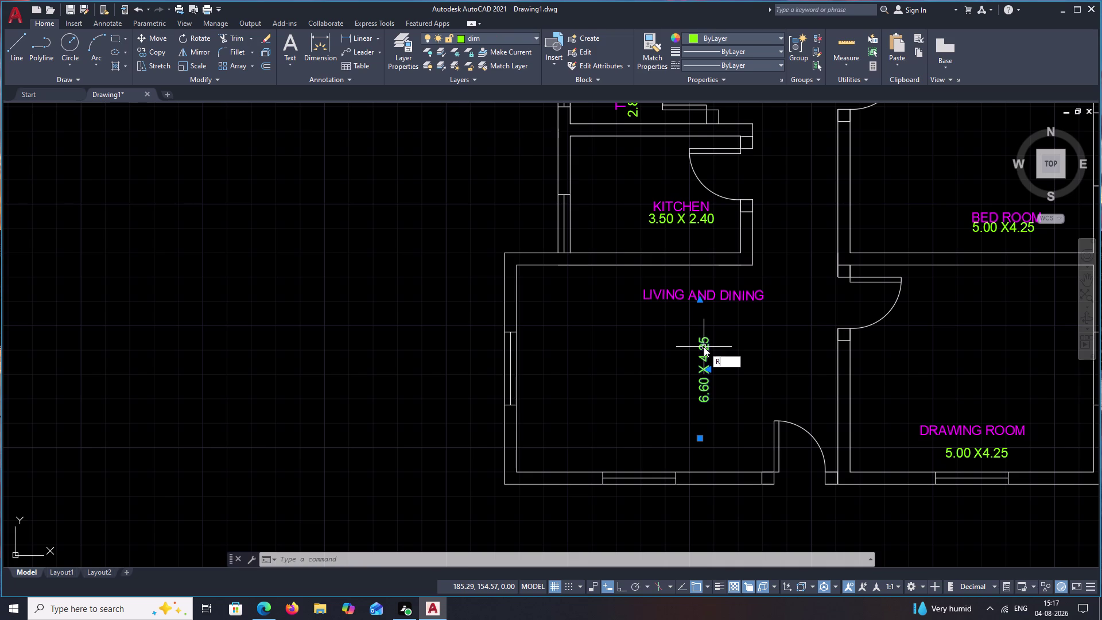
text(O)
key(space)
click(705, 346)
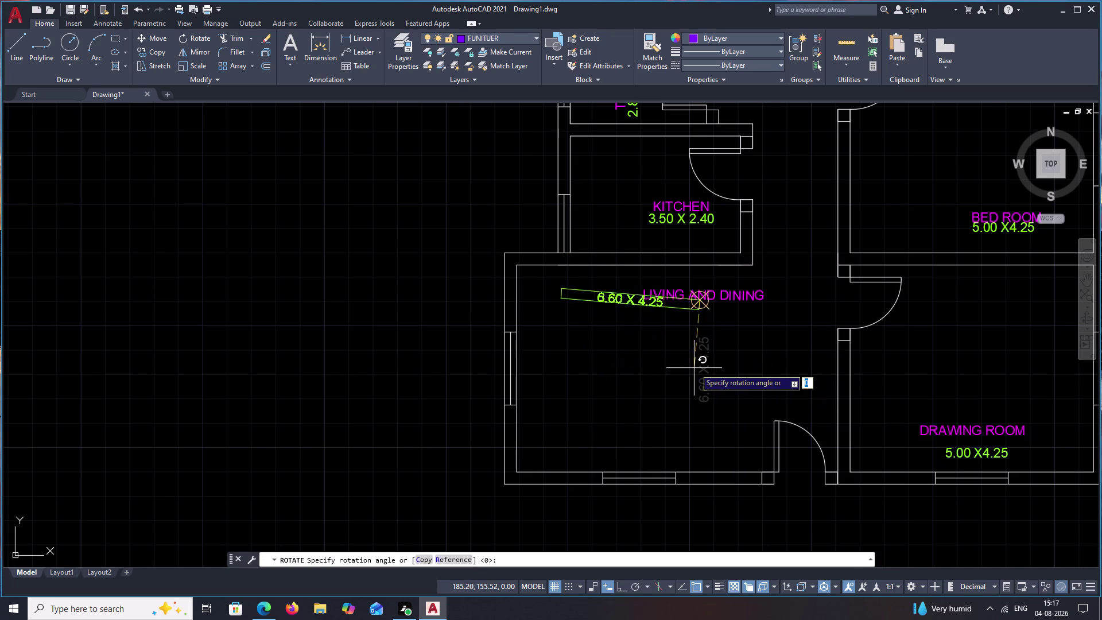
click(704, 366)
click(705, 343)
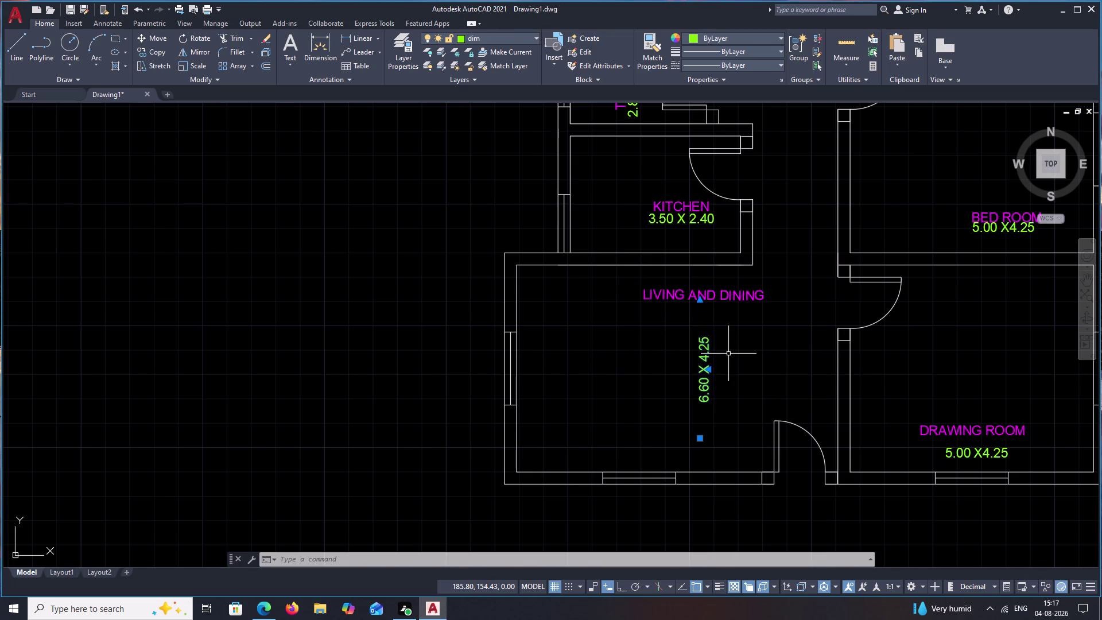
text(RO)
key(space)
click(703, 341)
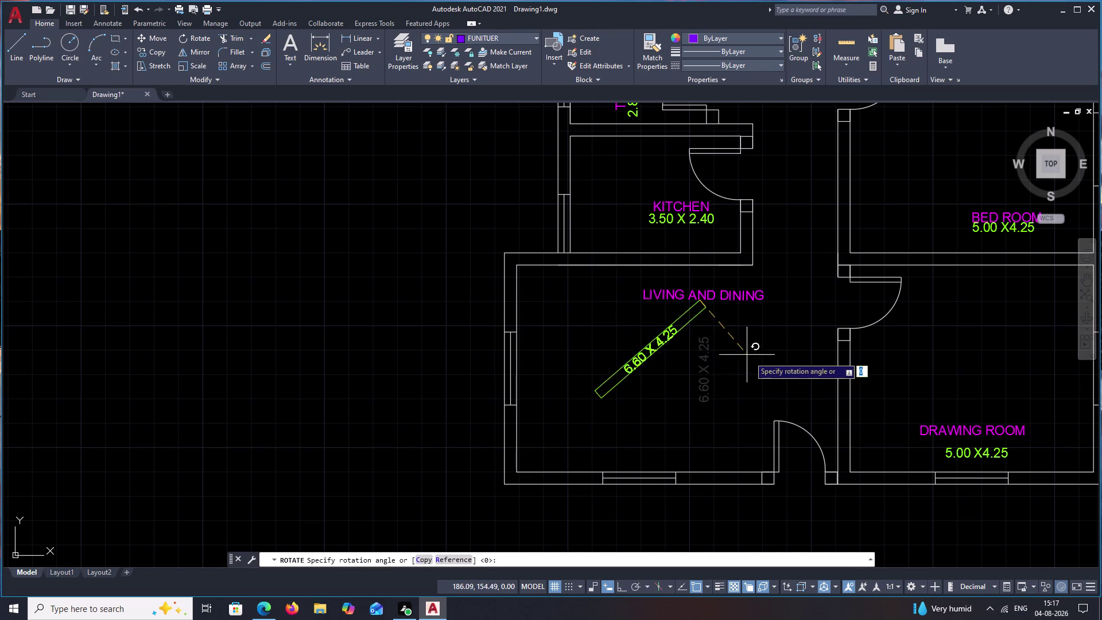
click(701, 349)
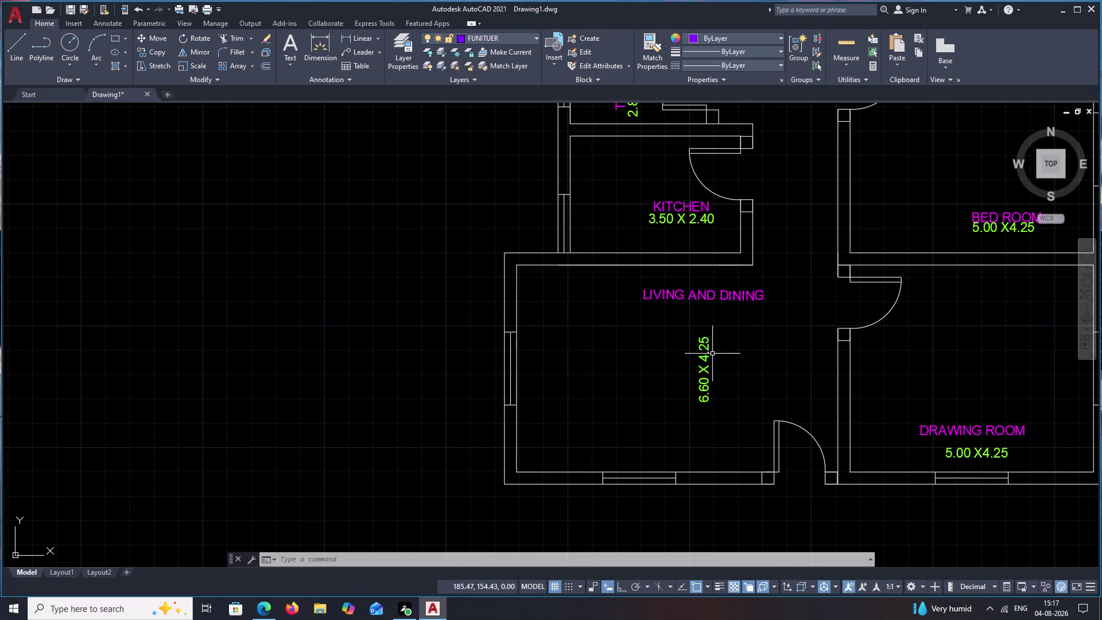
Move the 6.60 X 4.25 label to the lower left of the room.
click(707, 357)
key(m)
key(space)
drag(710, 364, 700, 368)
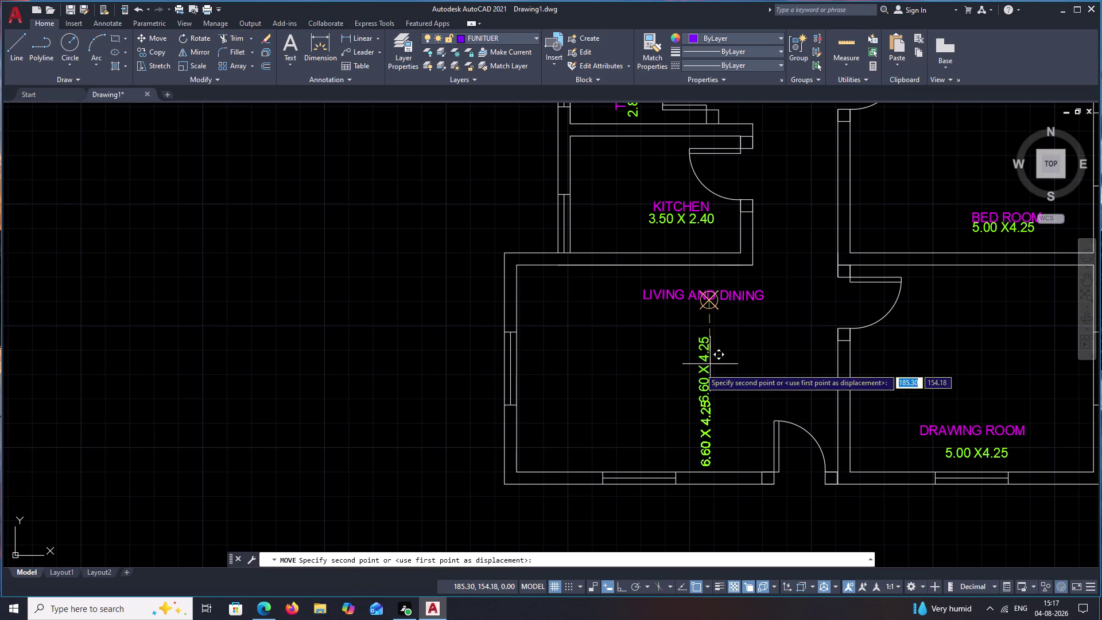
drag(700, 368, 654, 383)
click(626, 343)
key(Escape)
Rotate the 6.60 X 4.25 label to read horizontally with Ortho on.
click(623, 397)
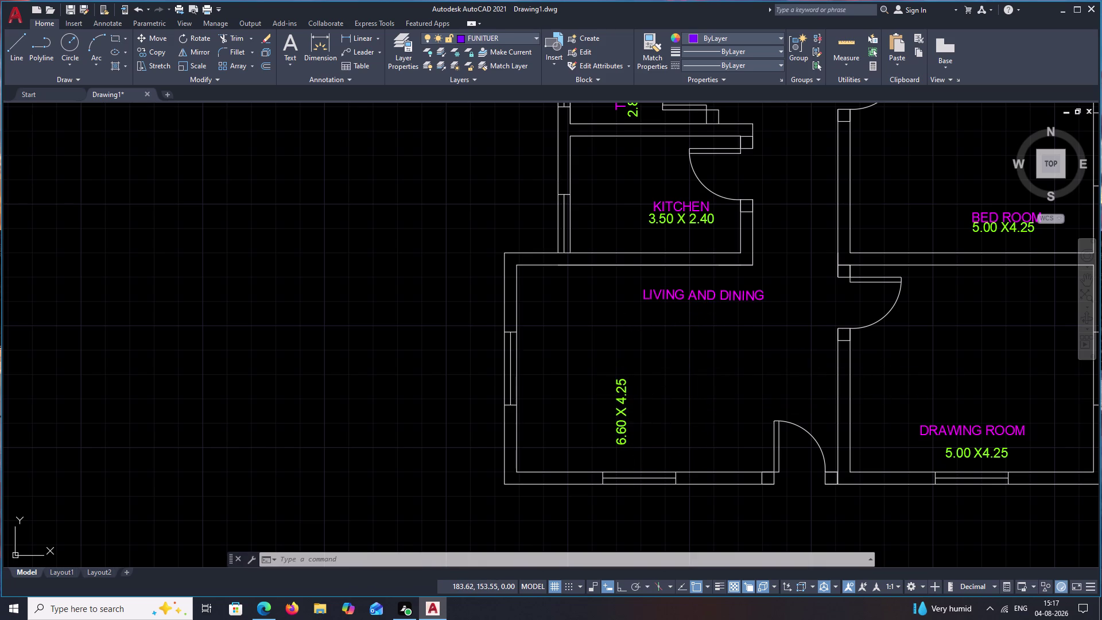
text(RO)
key(space)
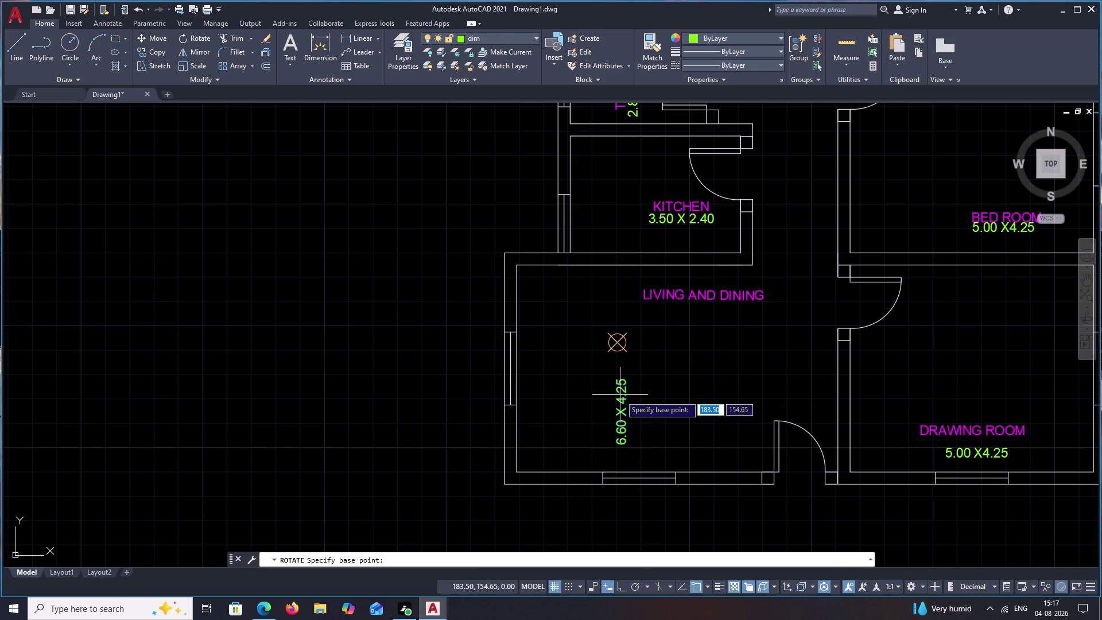
scroll(up, 3)
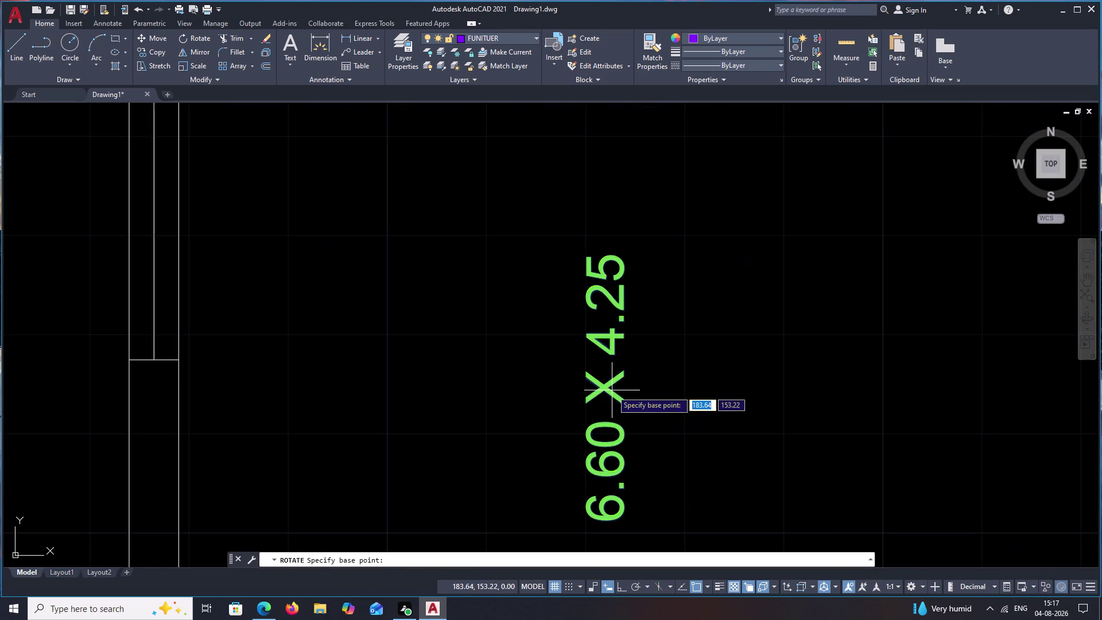
click(606, 388)
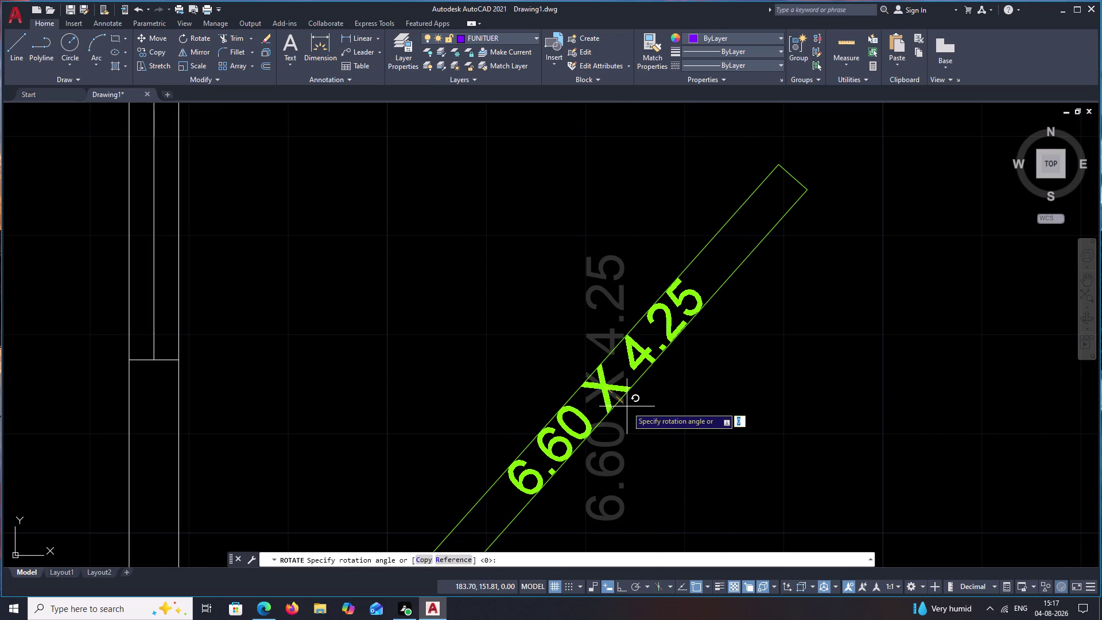
key(F8)
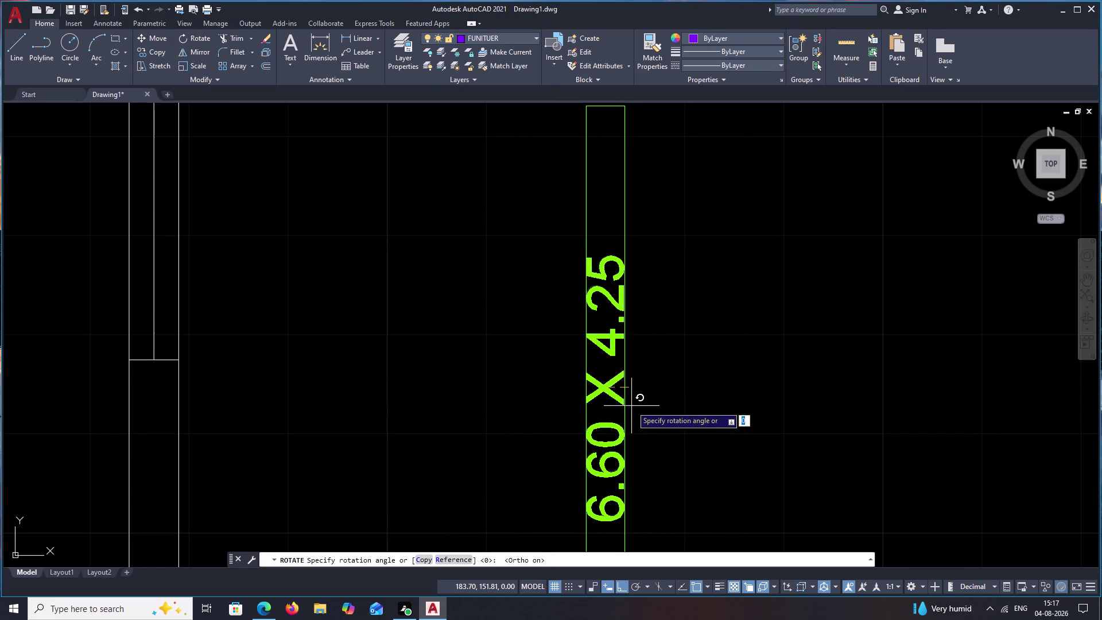
click(614, 424)
key(Escape)
Move the horizontal 6.60 X 4.25 label just below LIVING AND DINING.
click(656, 397)
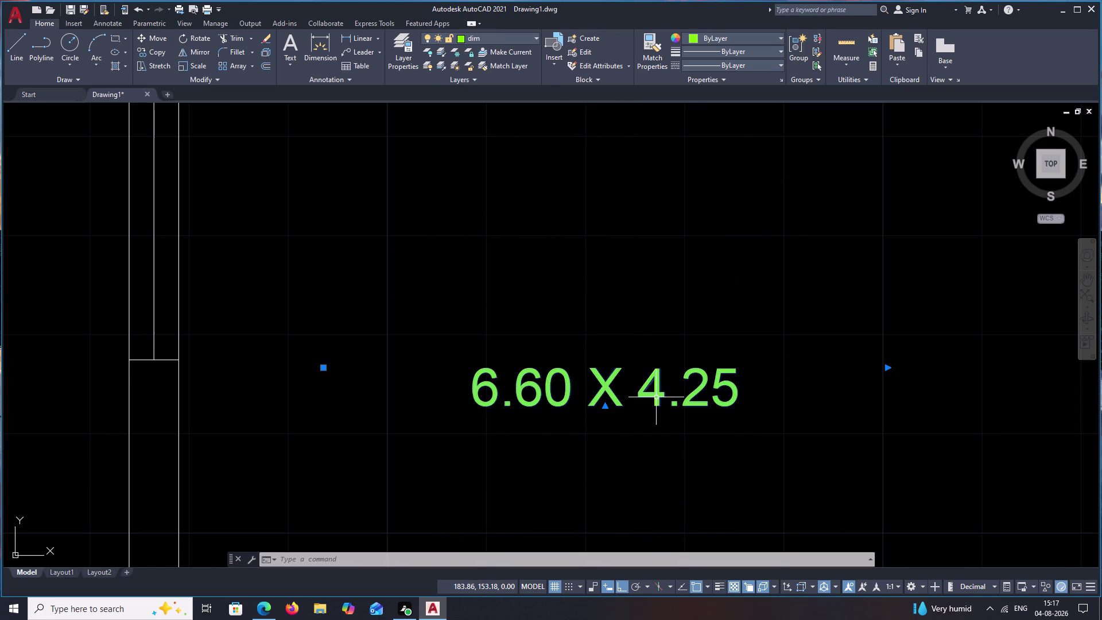
text(M)
key(space)
drag(608, 388, 612, 379)
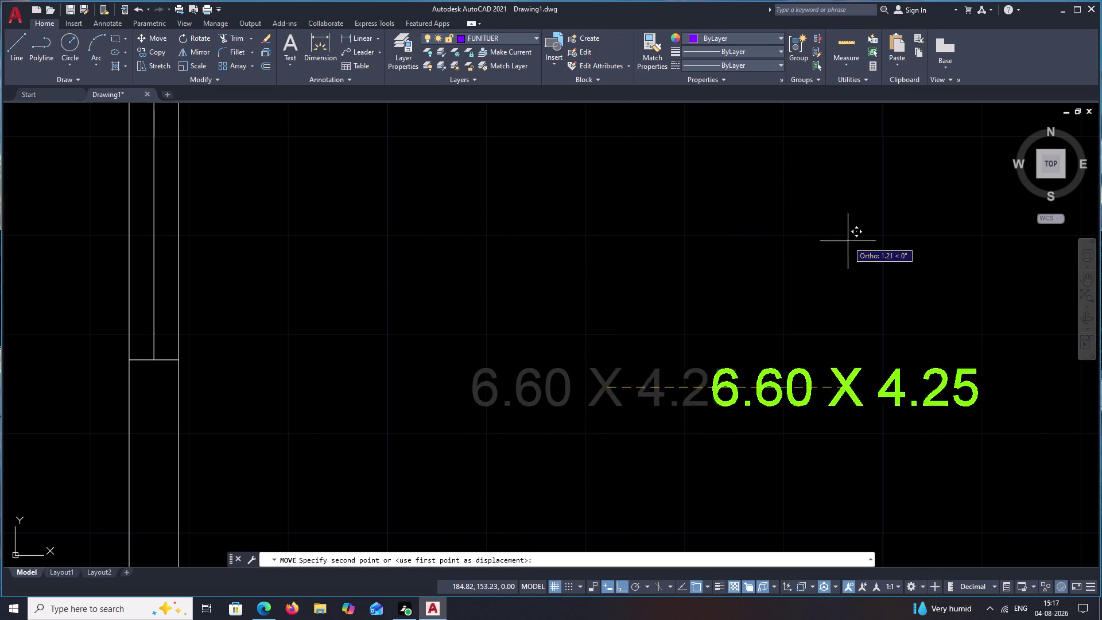
scroll(down, 3)
middle_drag(858, 232, 646, 348)
key(F8)
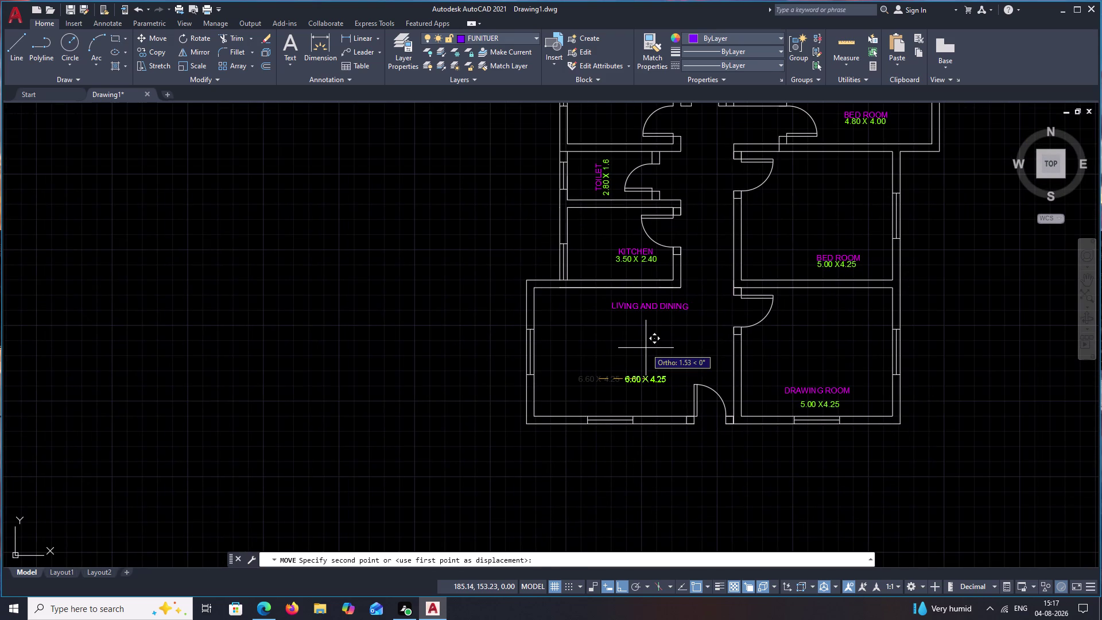
scroll(up, 3)
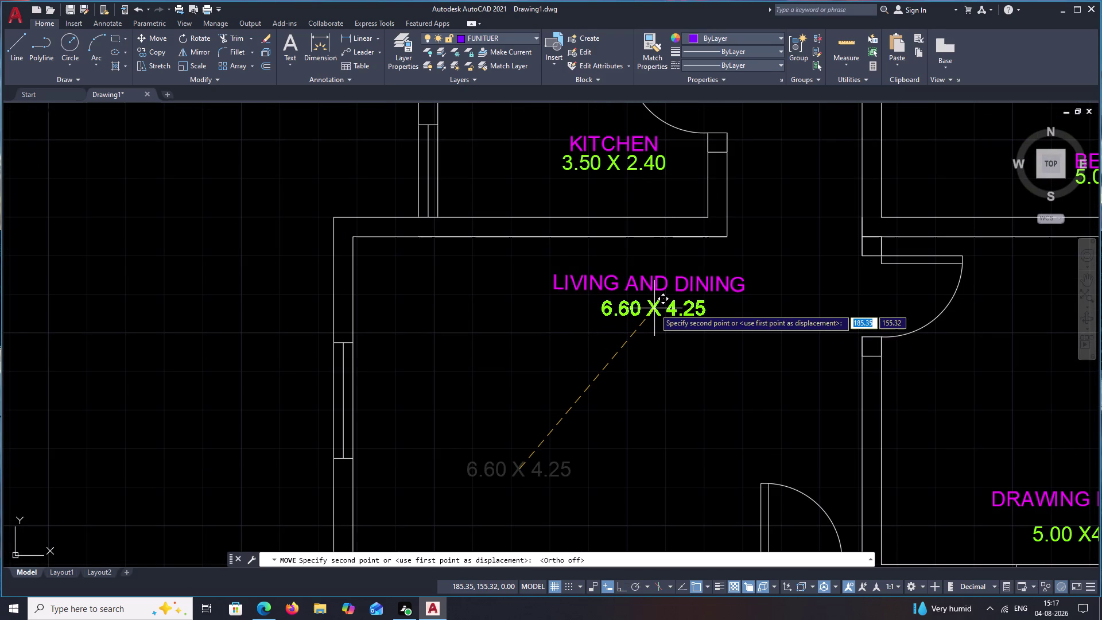
click(651, 312)
scroll(down, 3)
Pan across the floor plan to the furniture blocks beside it.
middle_drag(678, 361, 727, 298)
scroll(down, 3)
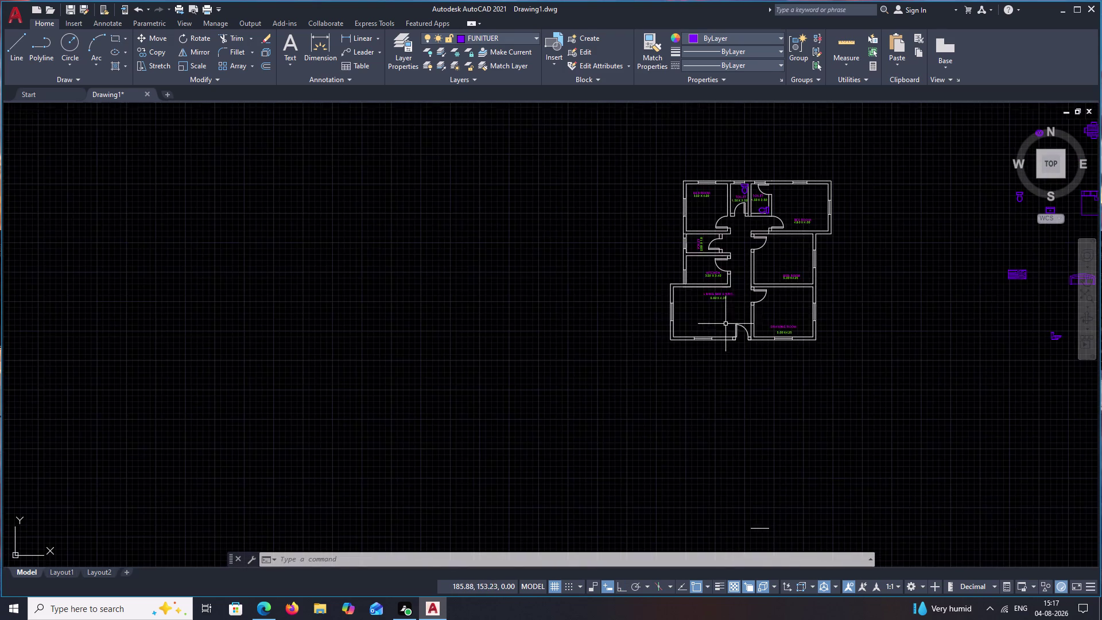
middle_drag(732, 318, 614, 409)
scroll(up, 3)
middle_drag(595, 302, 631, 243)
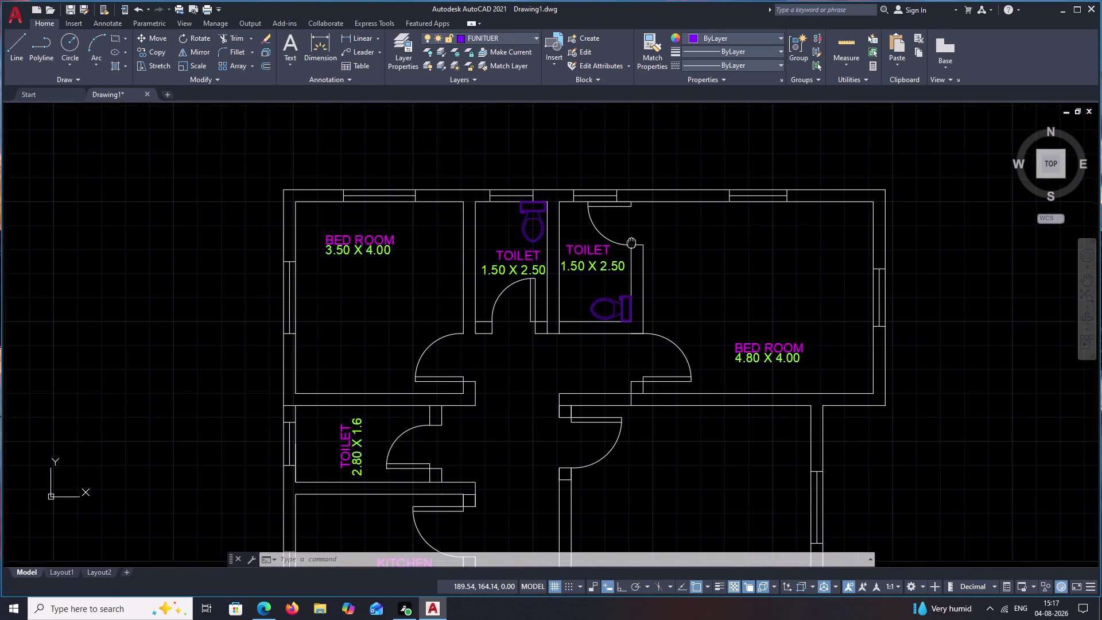
middle_drag(671, 319, 673, 302)
scroll(down, 3)
middle_drag(835, 346, 727, 336)
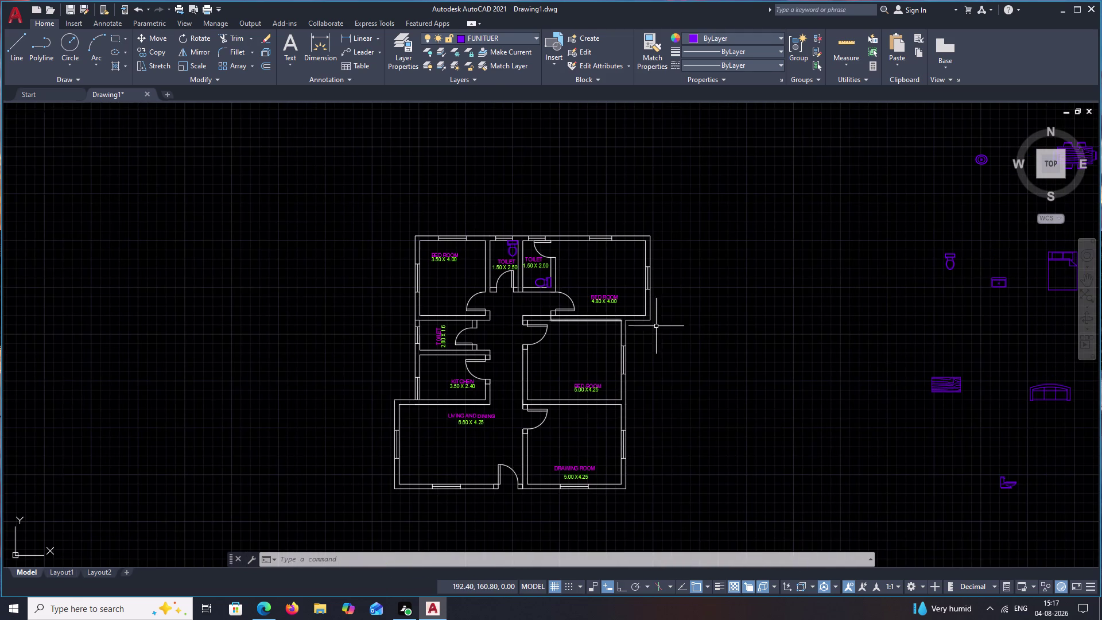
middle_drag(991, 355, 924, 323)
scroll(up, 3)
middle_drag(1031, 320, 830, 291)
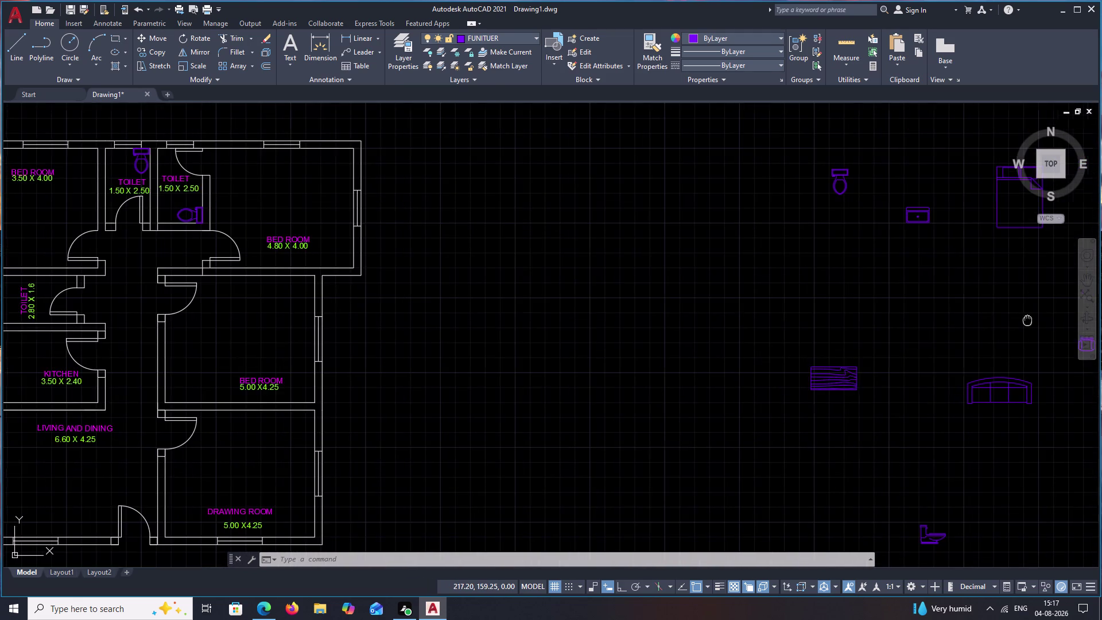
middle_drag(830, 292, 721, 282)
scroll(down, 3)
middle_drag(805, 261, 875, 384)
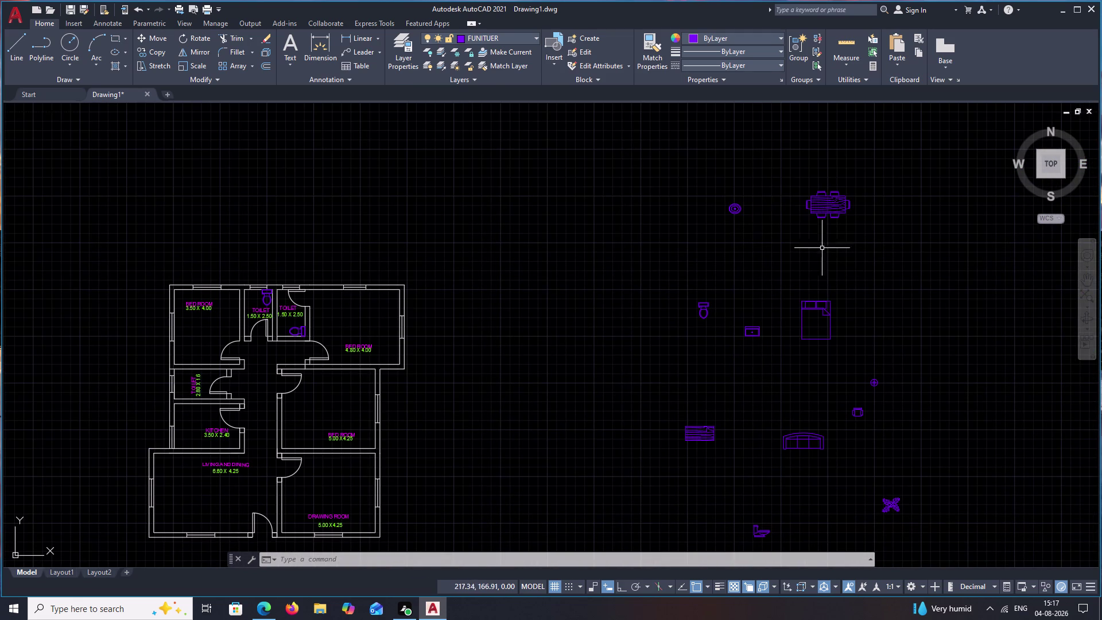
Select the round wash basin and start copying it toward the toilets, then cancel.
drag(757, 200, 739, 224)
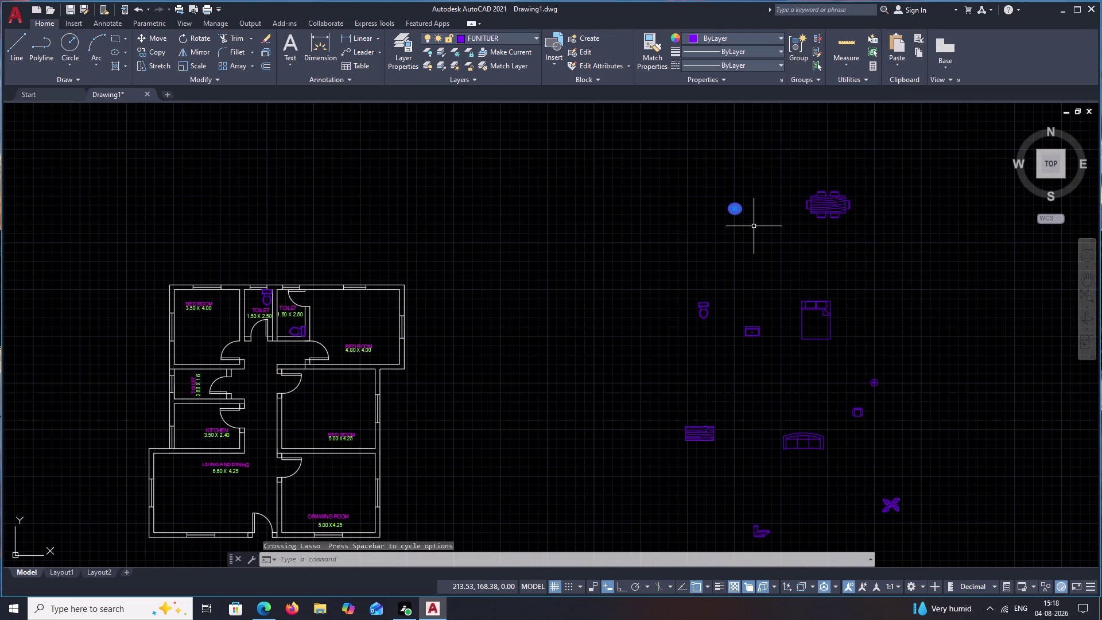
text(CO)
key(space)
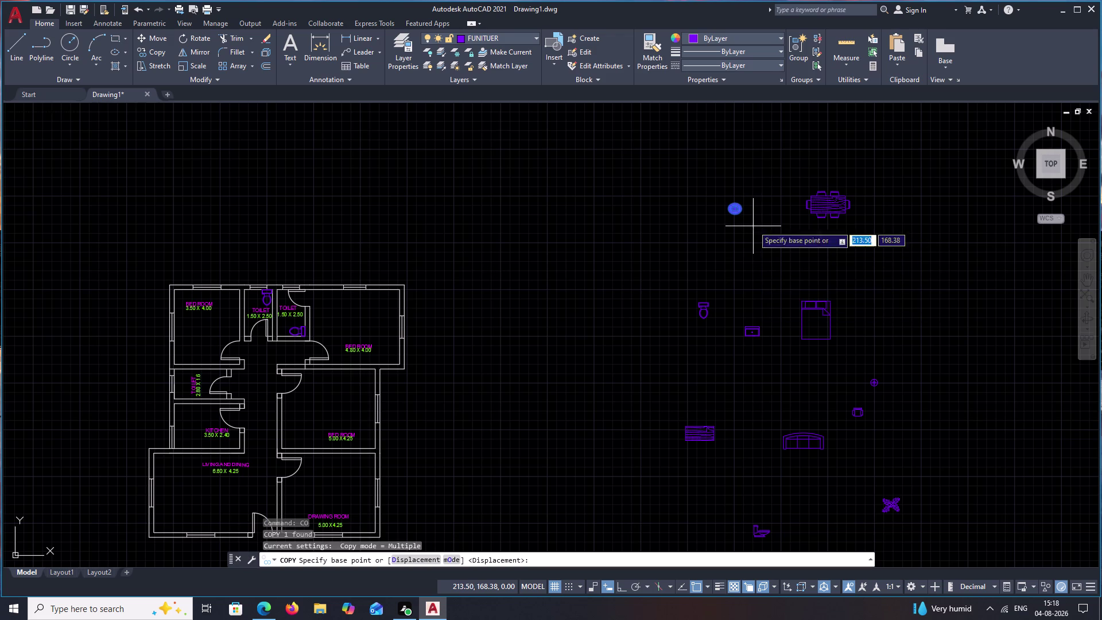
scroll(up, 3)
click(733, 203)
scroll(down, 3)
middle_drag(412, 254, 458, 256)
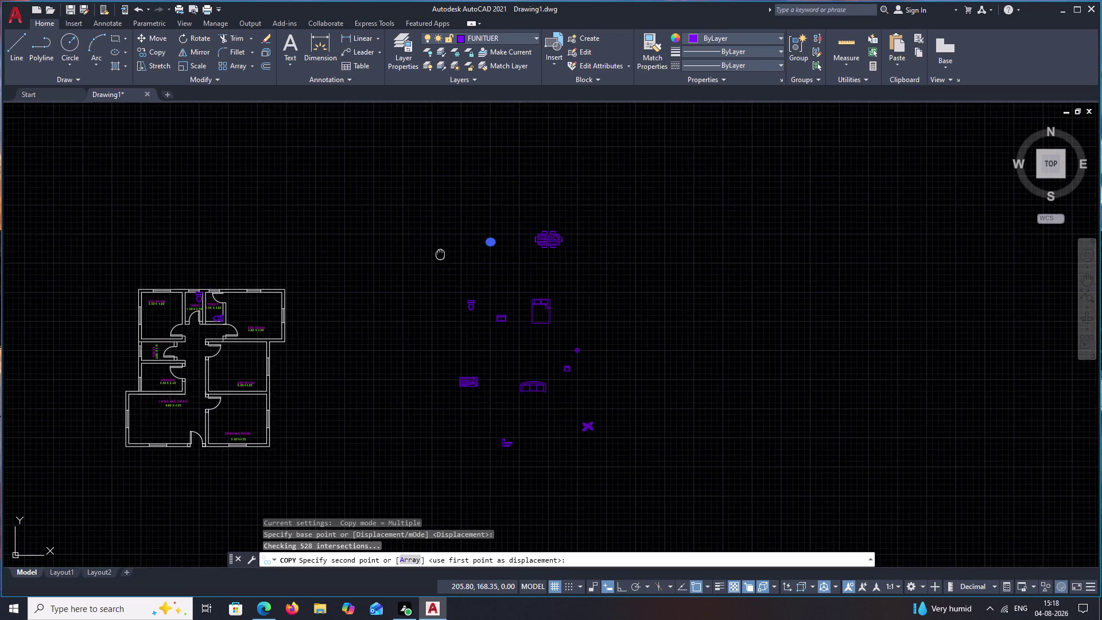
middle_drag(459, 256, 718, 278)
scroll(up, 3)
scroll(up, 3)
middle_drag(402, 263, 645, 366)
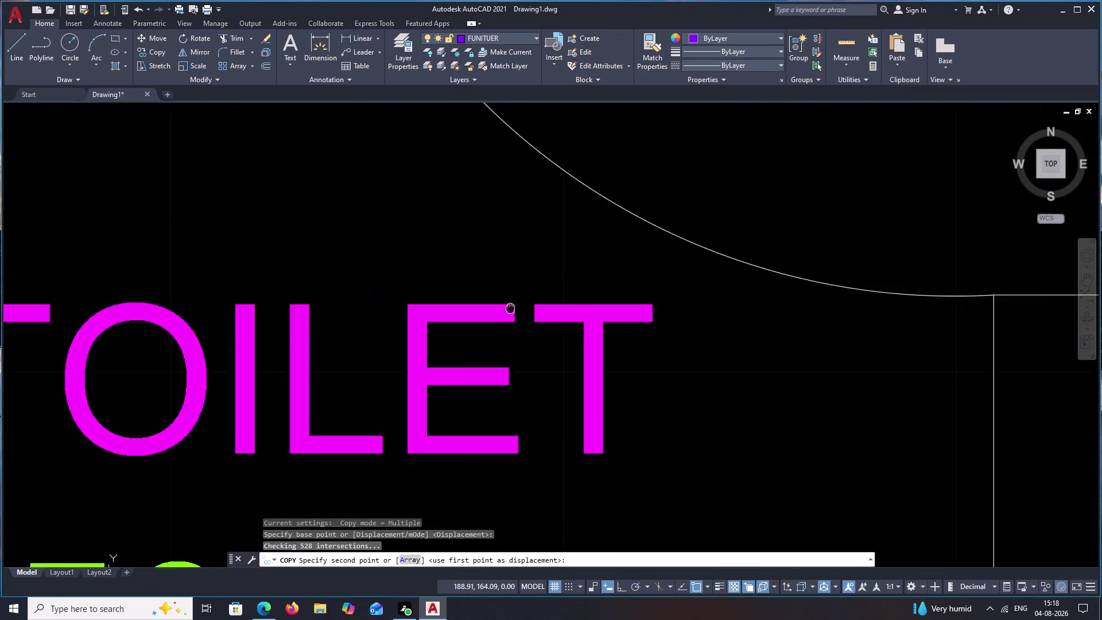
middle_drag(646, 366, 678, 382)
scroll(down, 3)
scroll(down, 3)
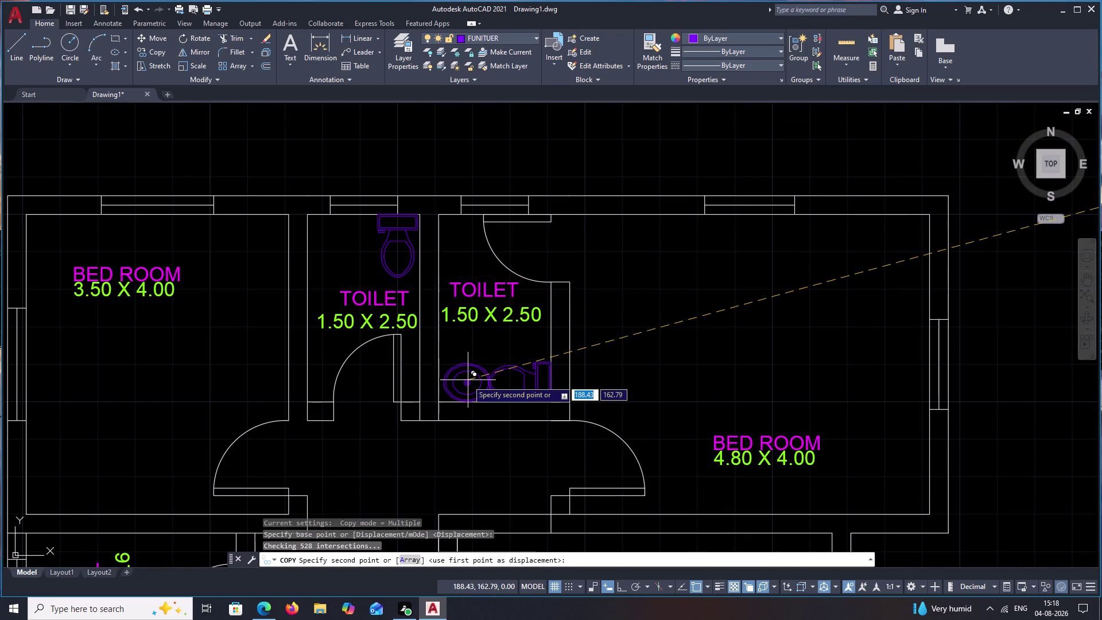
key(Escape)
Scale the wash basin to about half size around its centre, then reselect it.
scroll(down, 3)
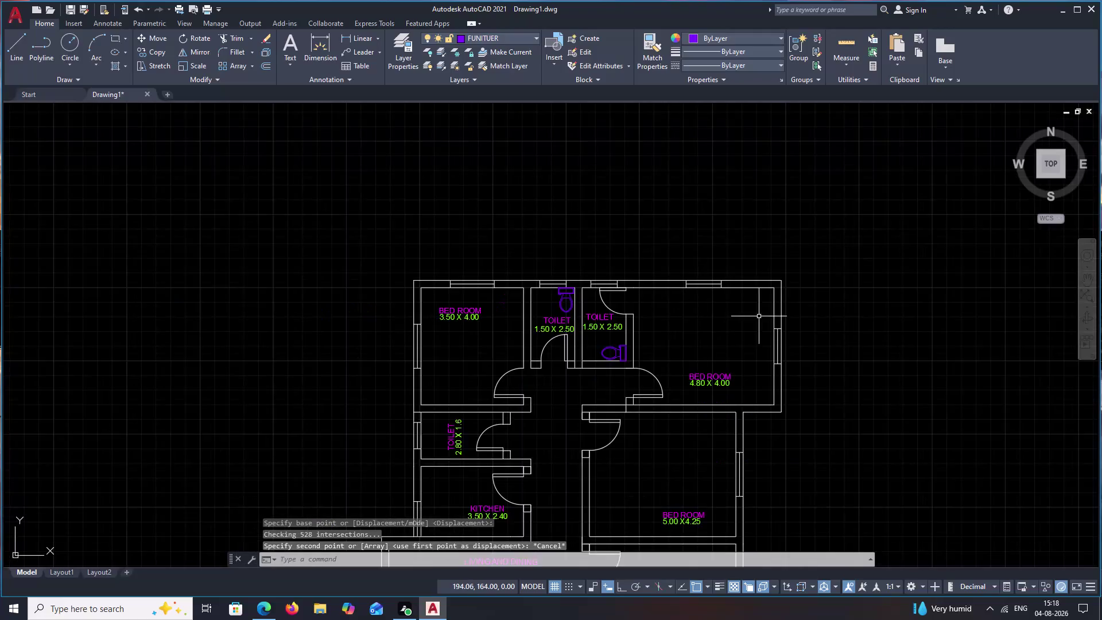
middle_drag(759, 317, 504, 428)
middle_drag(818, 259, 608, 329)
scroll(up, 3)
drag(787, 318, 647, 363)
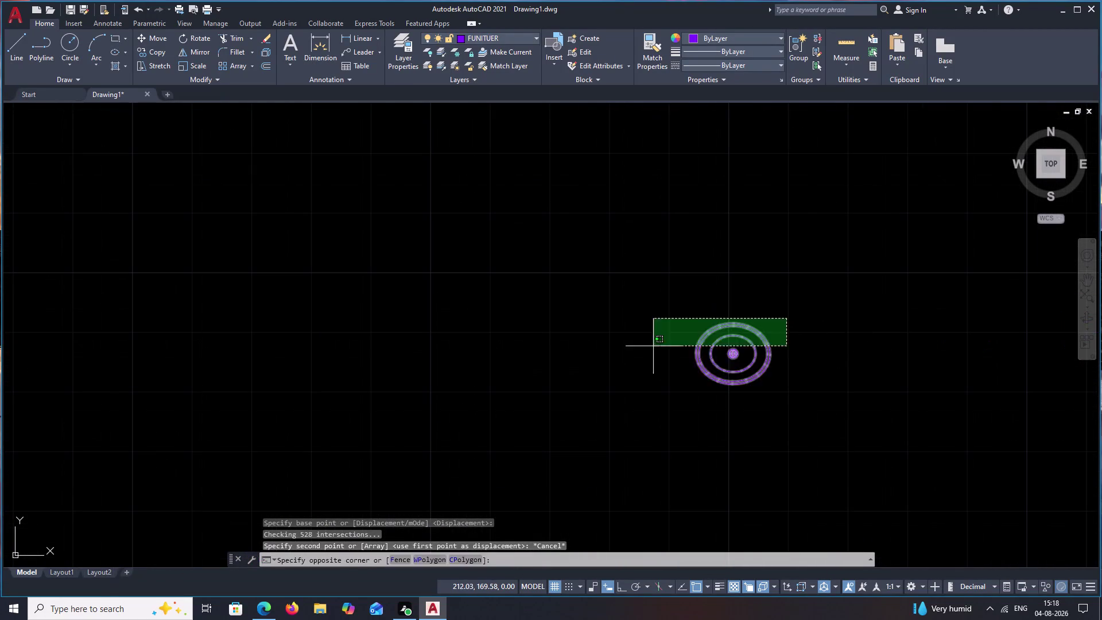
drag(647, 363, 790, 461)
text(SC)
key(space)
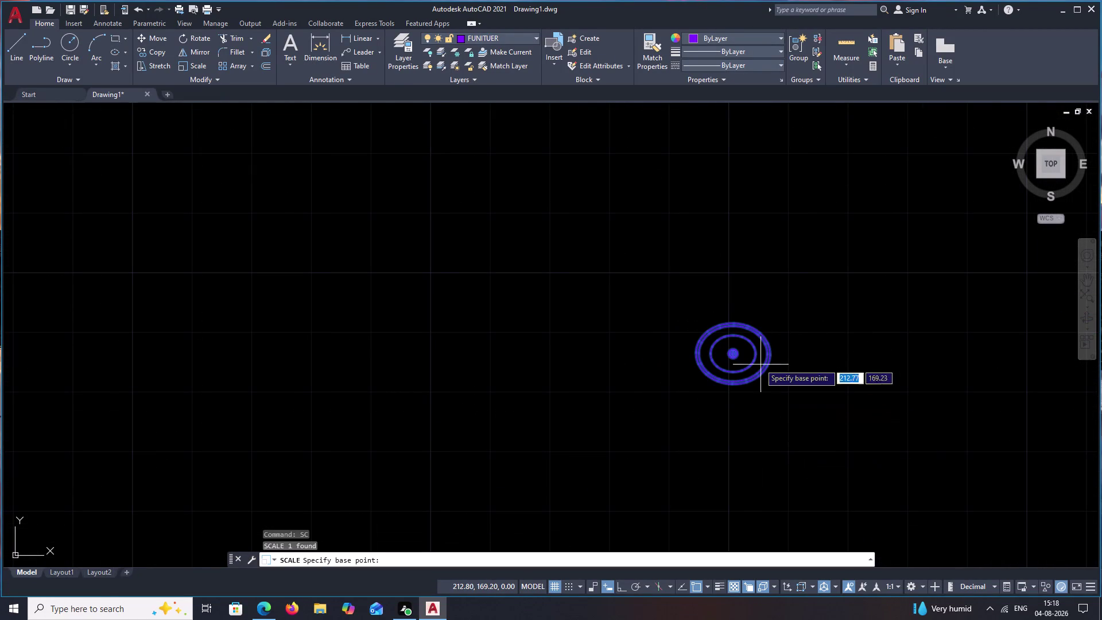
click(731, 351)
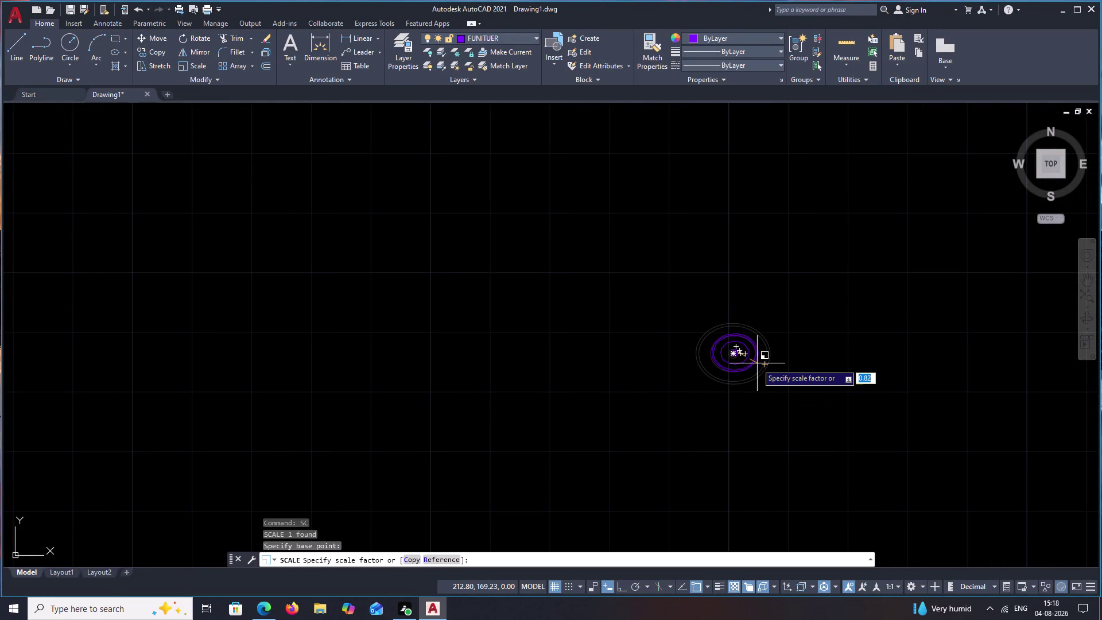
click(754, 365)
key(Escape)
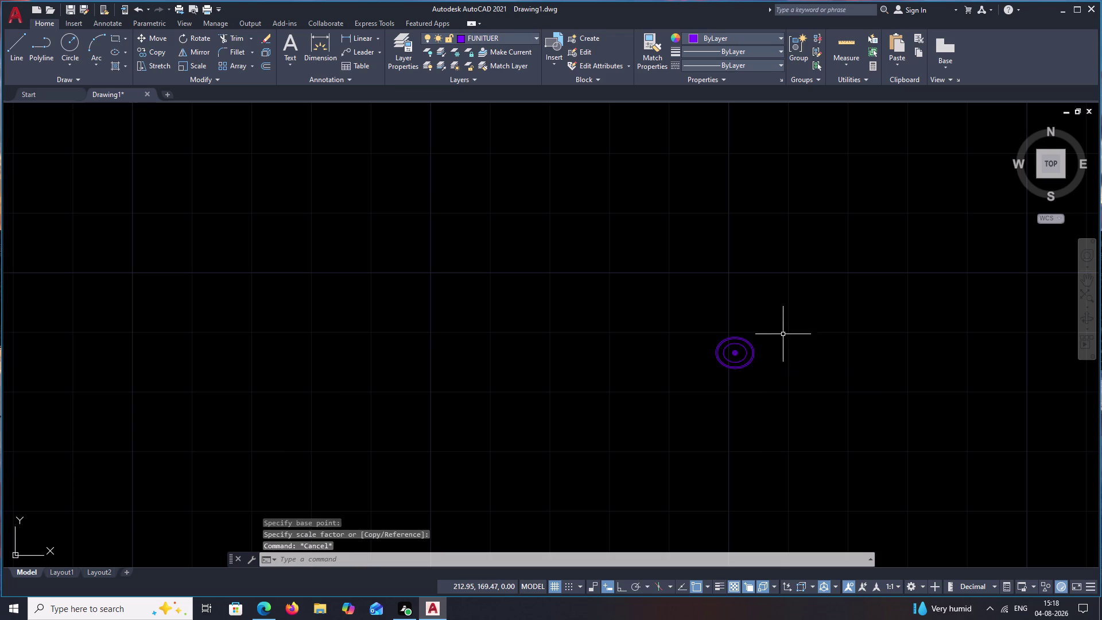
key(Escape)
drag(744, 314, 855, 438)
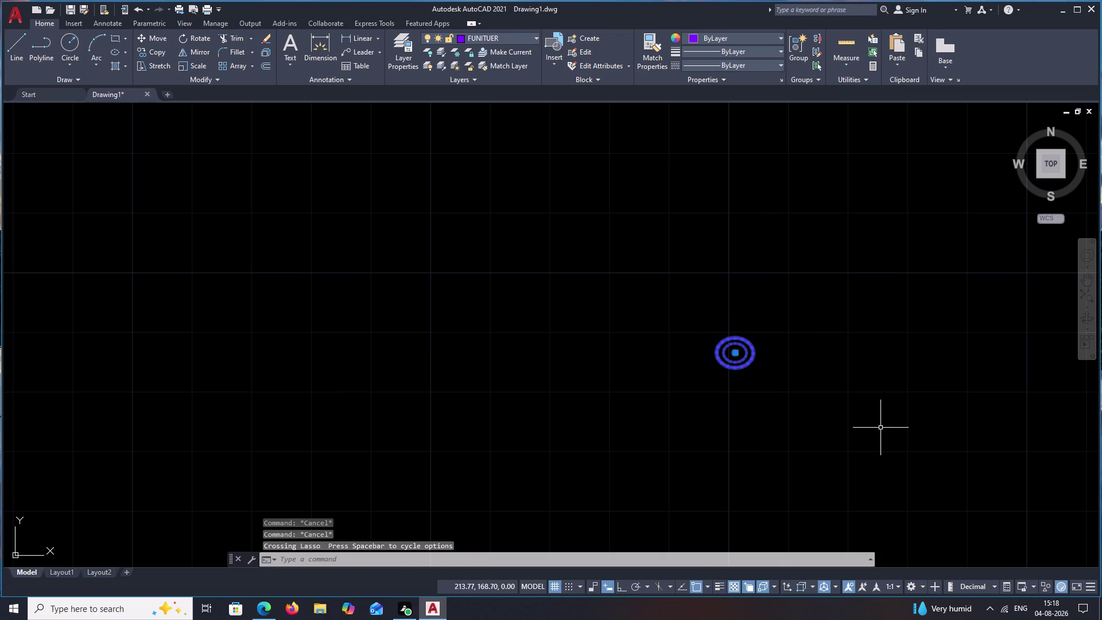
Copy the resized wash basin into the right 1.50 X 2.50 toilet.
text(CO)
key(space)
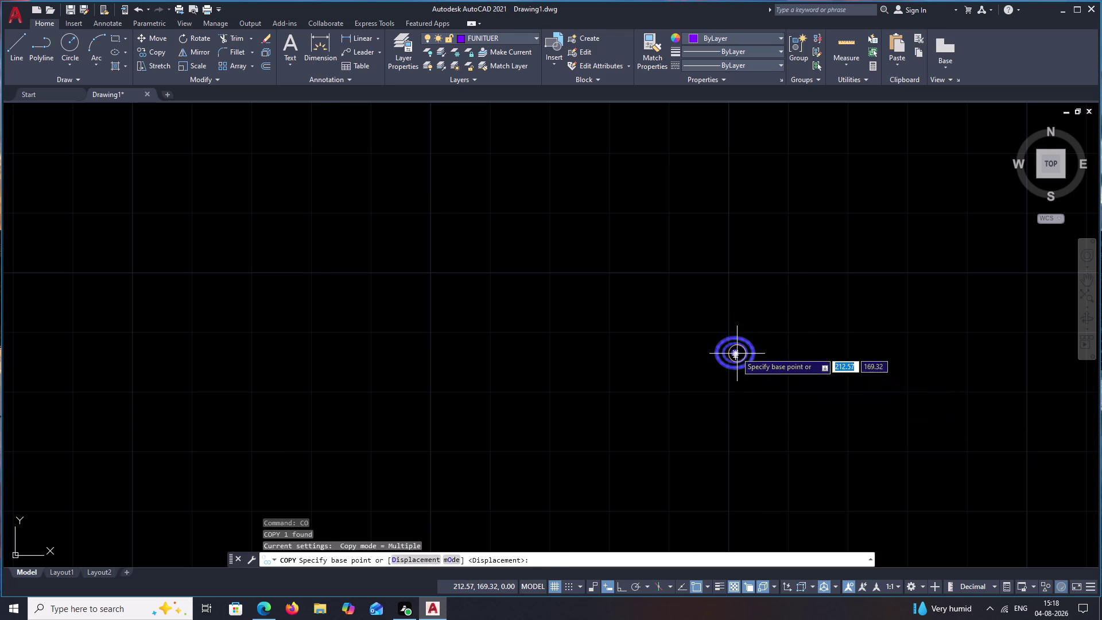
drag(736, 352, 731, 352)
scroll(down, 3)
middle_drag(497, 372, 973, 398)
middle_drag(641, 380, 926, 377)
middle_drag(672, 386, 727, 383)
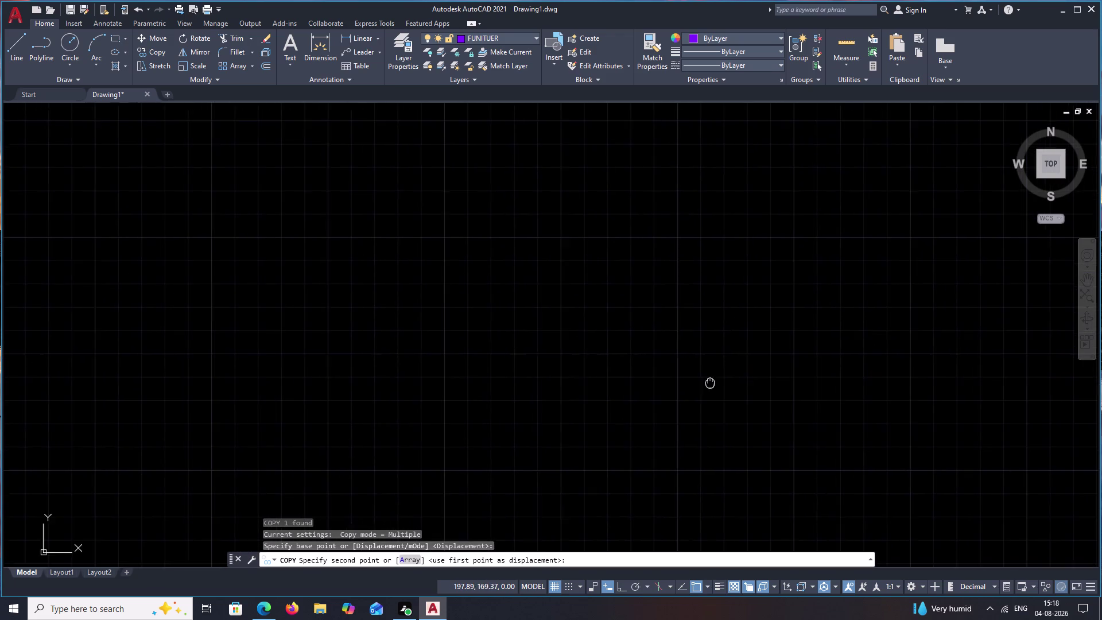
middle_drag(726, 383, 896, 383)
middle_drag(722, 392, 1042, 361)
scroll(down, 3)
middle_drag(474, 378, 714, 323)
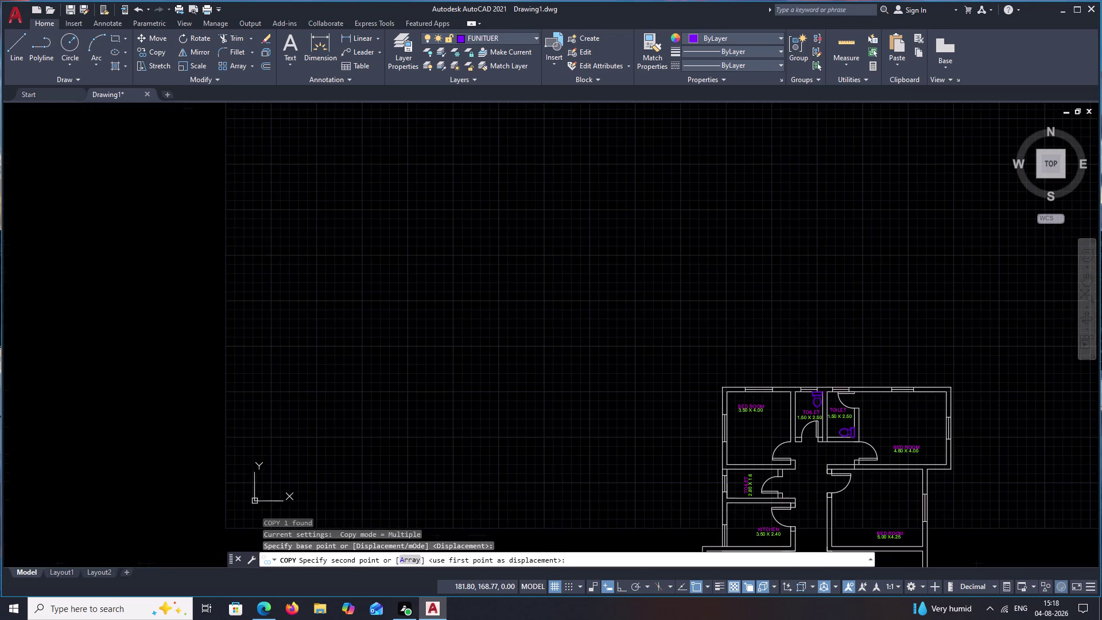
scroll(up, 3)
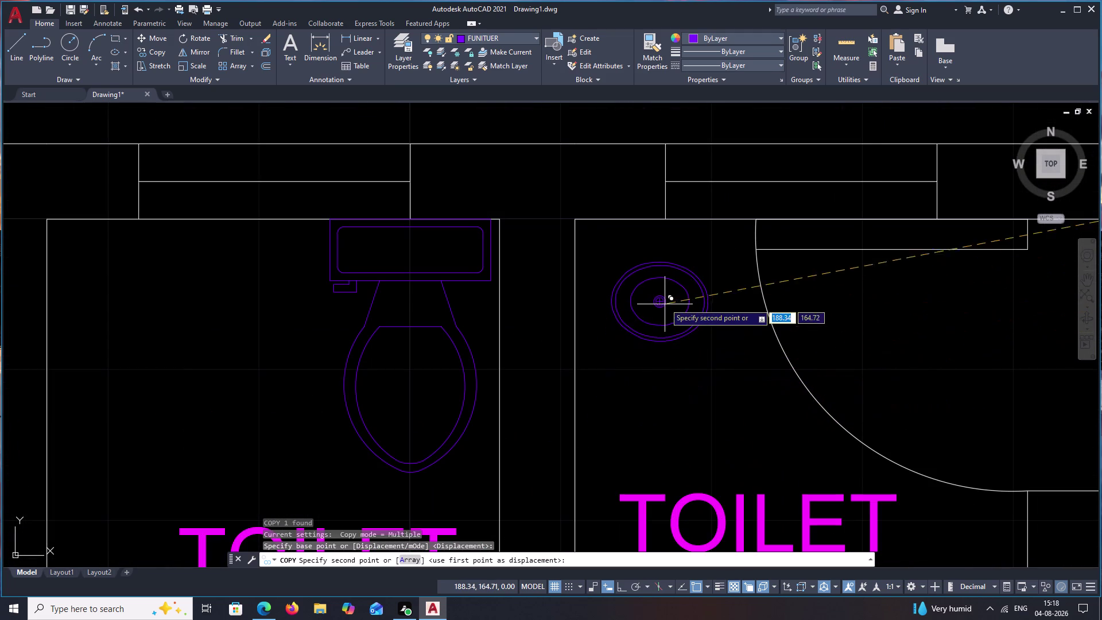
middle_drag(665, 371, 686, 288)
scroll(down, 3)
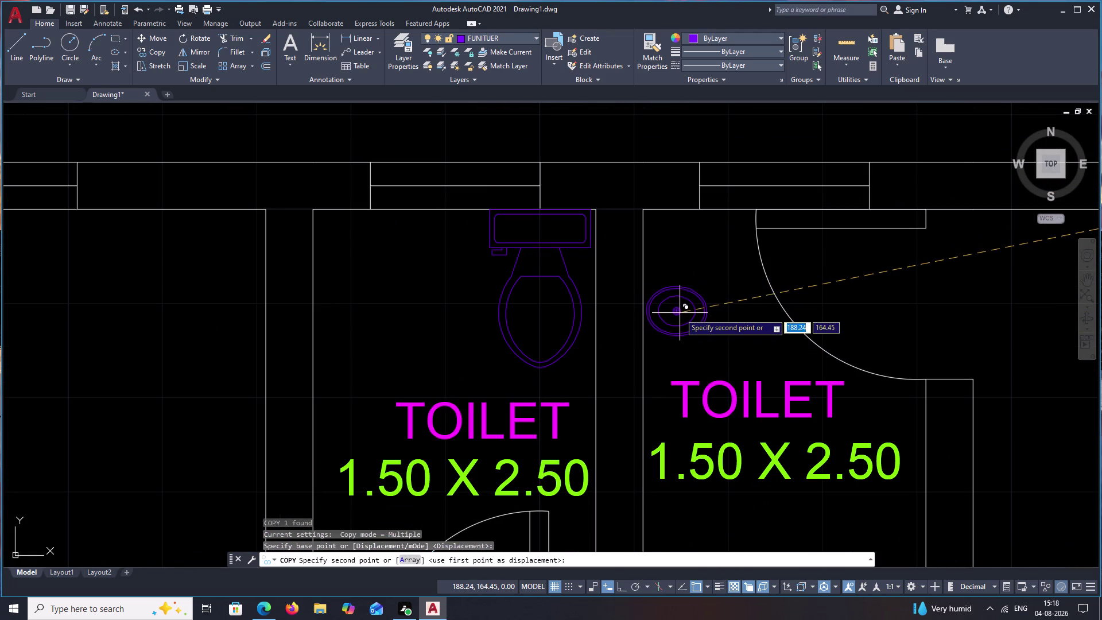
scroll(down, 3)
middle_drag(688, 341, 715, 263)
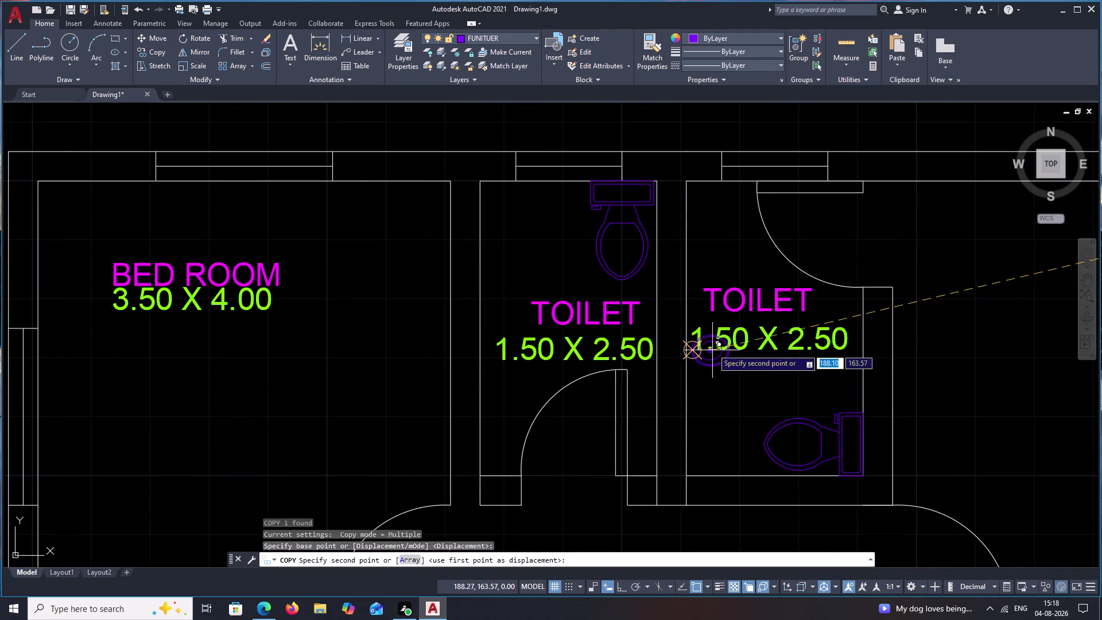
click(708, 373)
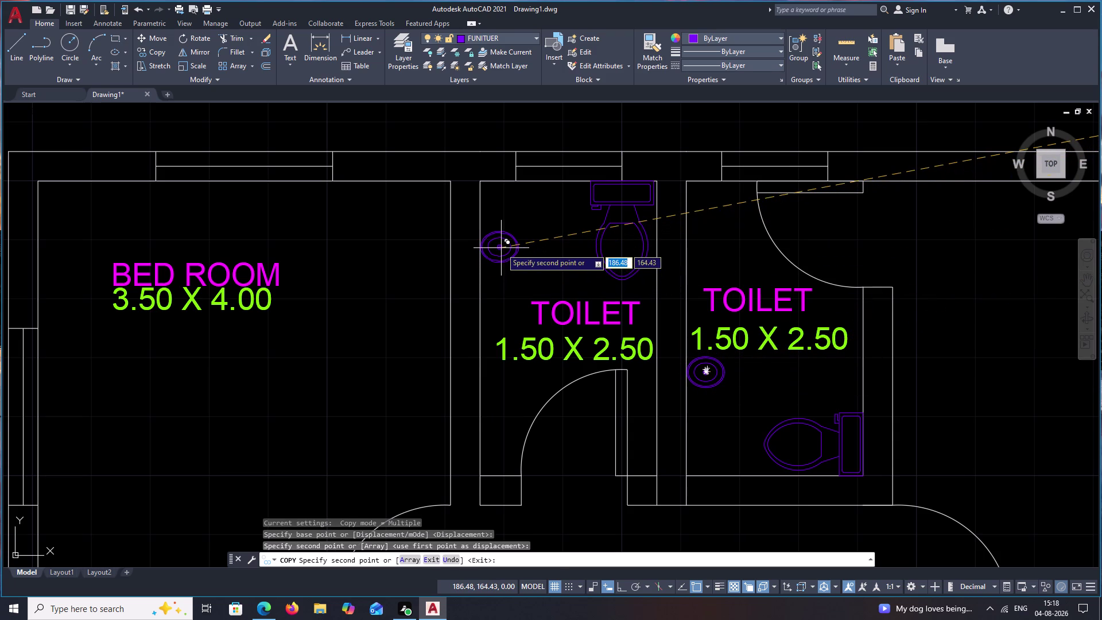
Place more basin copies in the other small toilet and the 2.80 X 1.6 toilet.
click(501, 248)
scroll(down, 3)
middle_drag(563, 388, 676, 205)
middle_drag(657, 311, 704, 195)
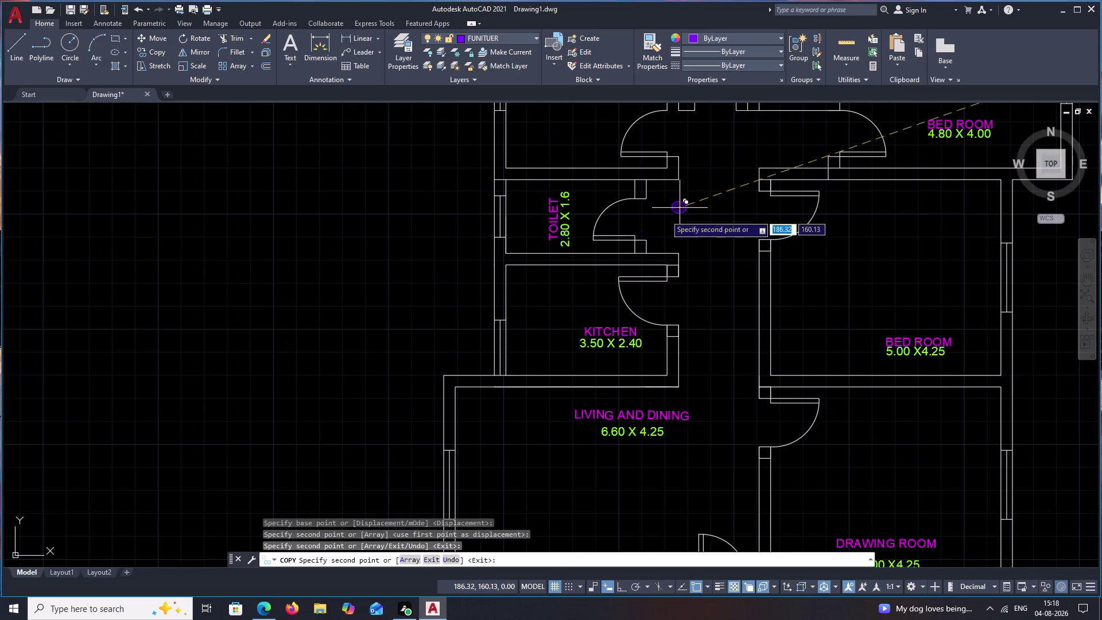
scroll(up, 3)
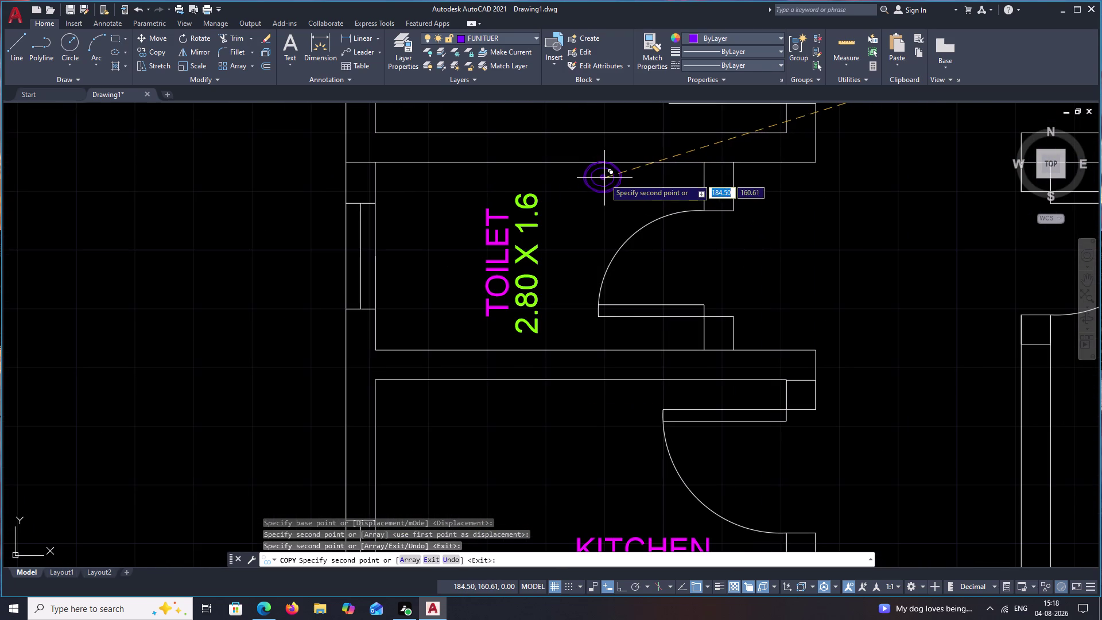
click(605, 178)
scroll(down, 3)
middle_drag(753, 243, 598, 347)
scroll(down, 3)
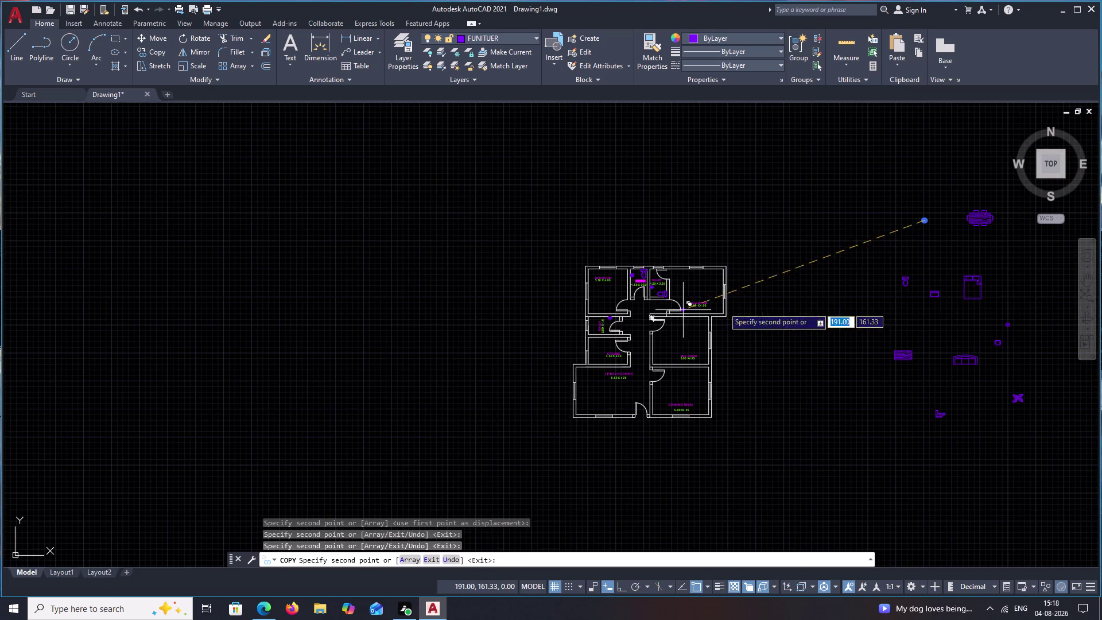
middle_drag(852, 301, 725, 347)
key(Escape)
Select the toilet symbol and begin copying it, then cancel the copy.
scroll(up, 3)
drag(727, 339, 588, 369)
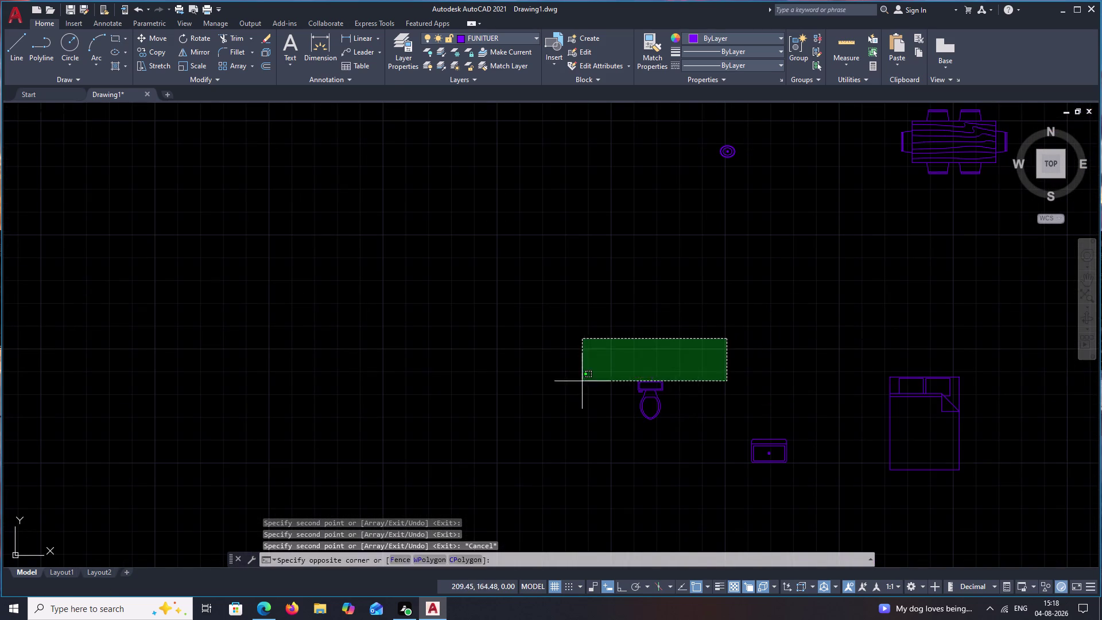
drag(589, 369, 736, 478)
text(CO)
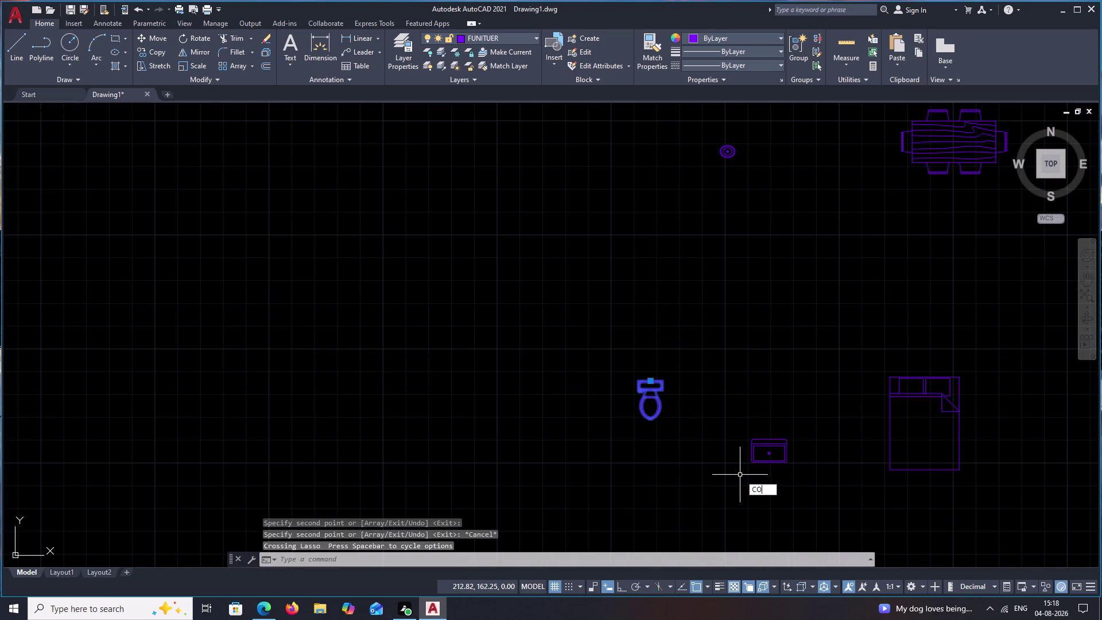
key(space)
click(648, 378)
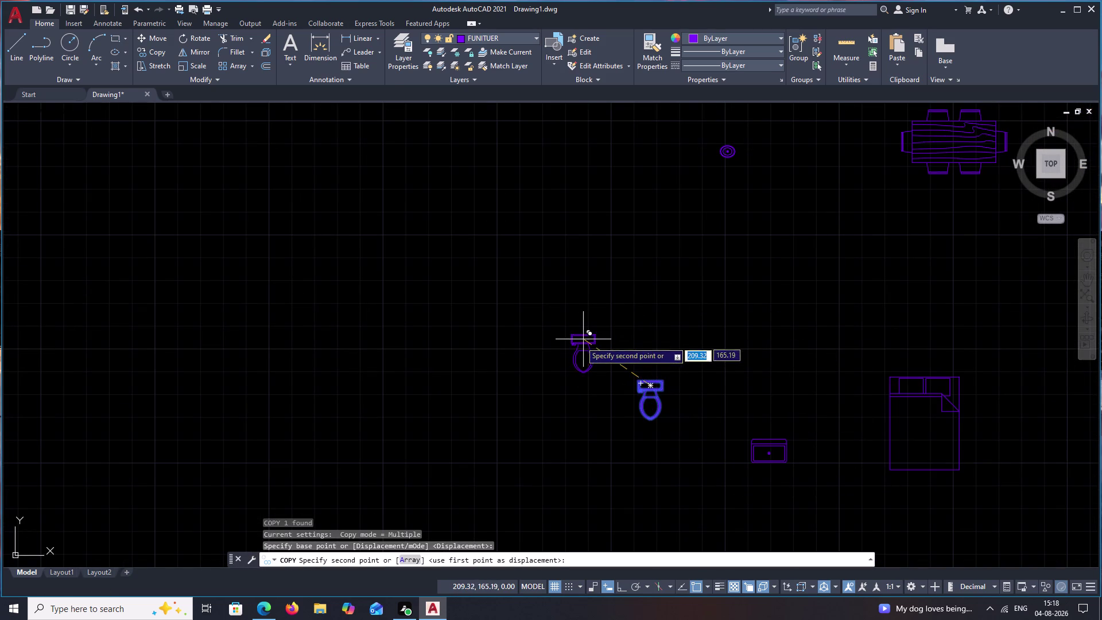
key(Escape)
Rotate the toilet symbol 270 degrees with Ortho on, then reselect it.
key(r)
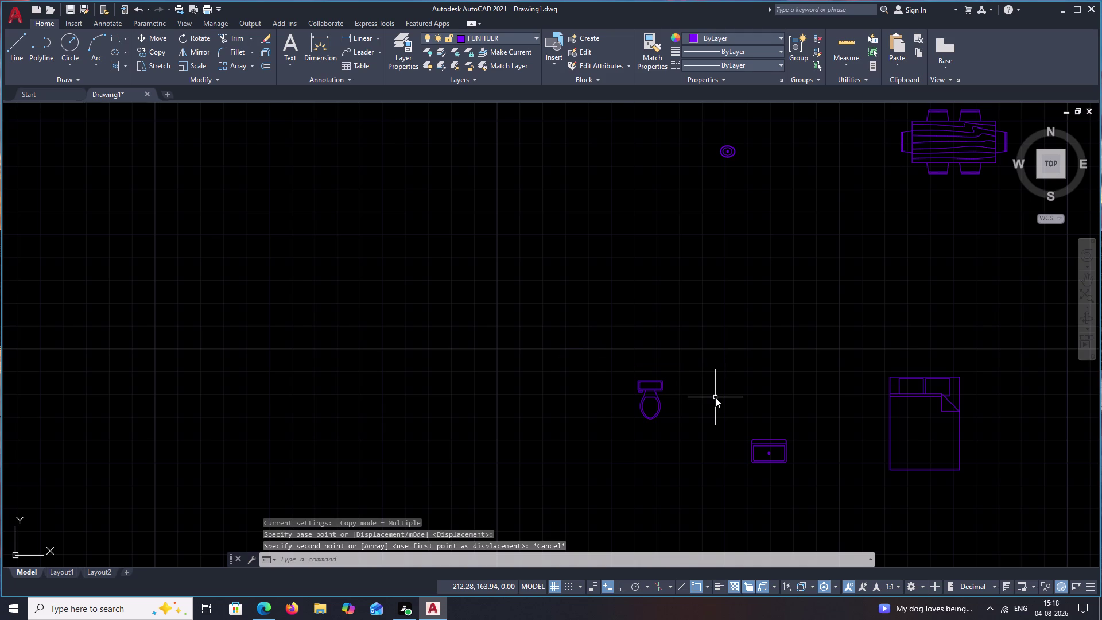
text(O)
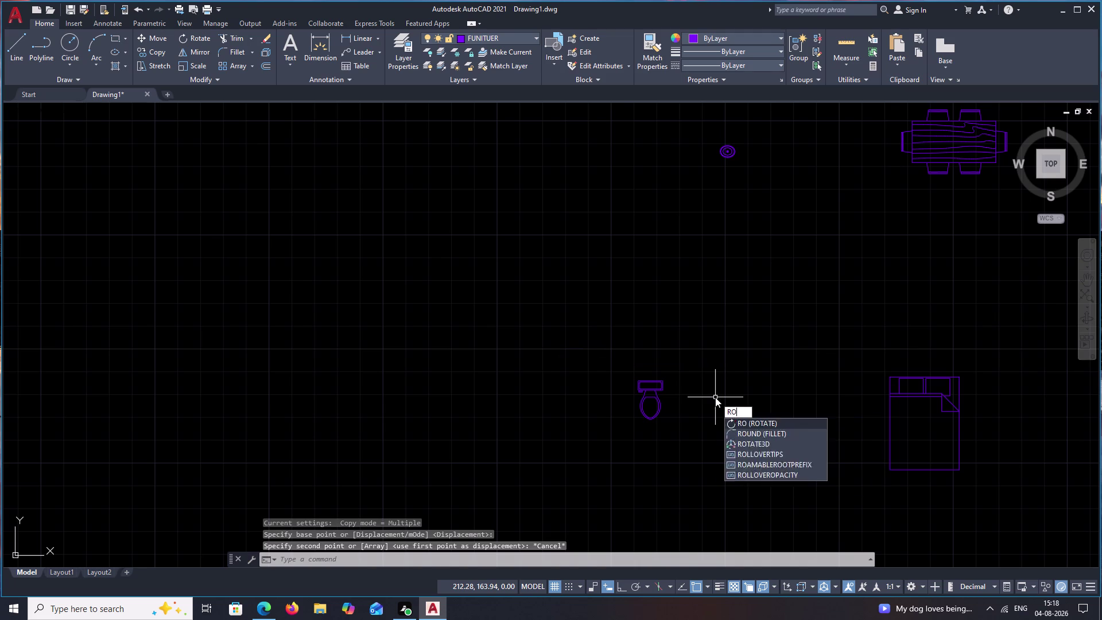
key(space)
drag(689, 360, 690, 454)
right_click(699, 432)
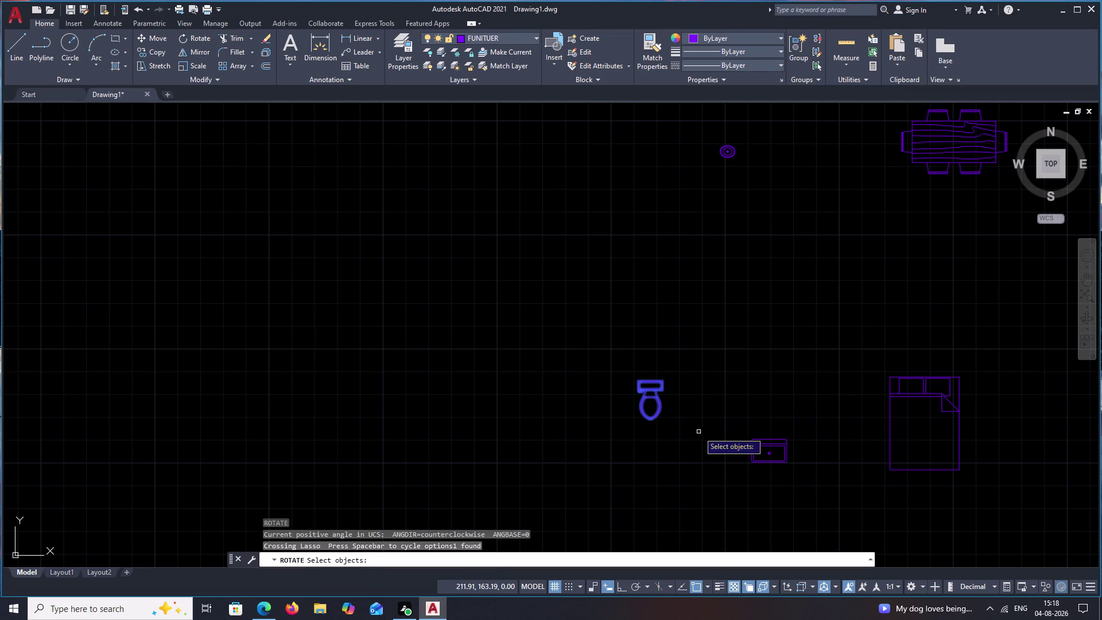
click(664, 382)
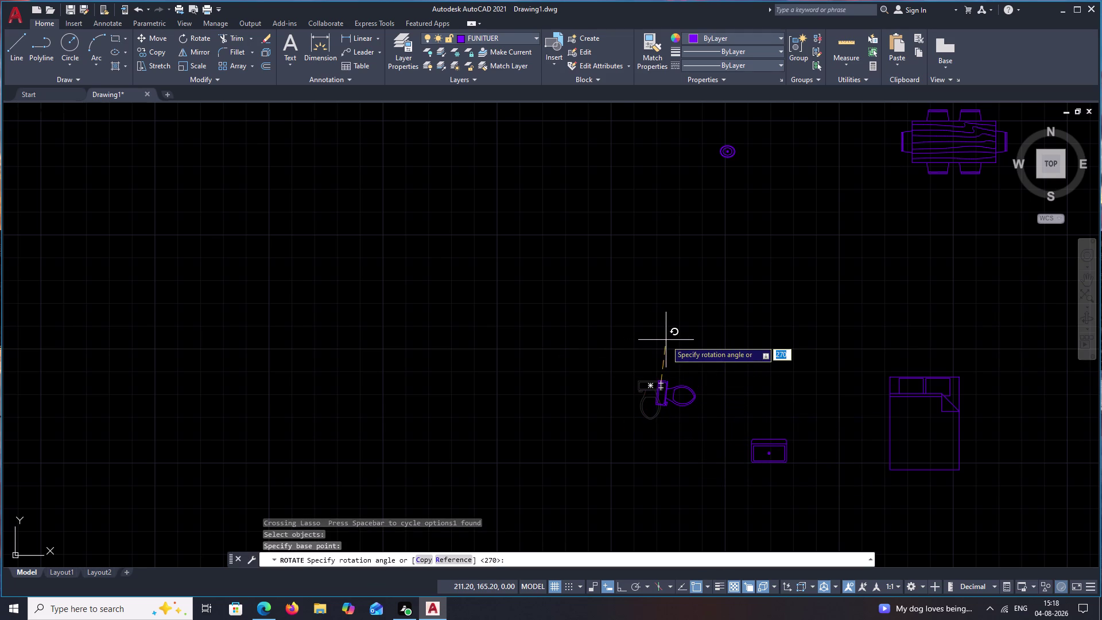
key(F8)
click(666, 340)
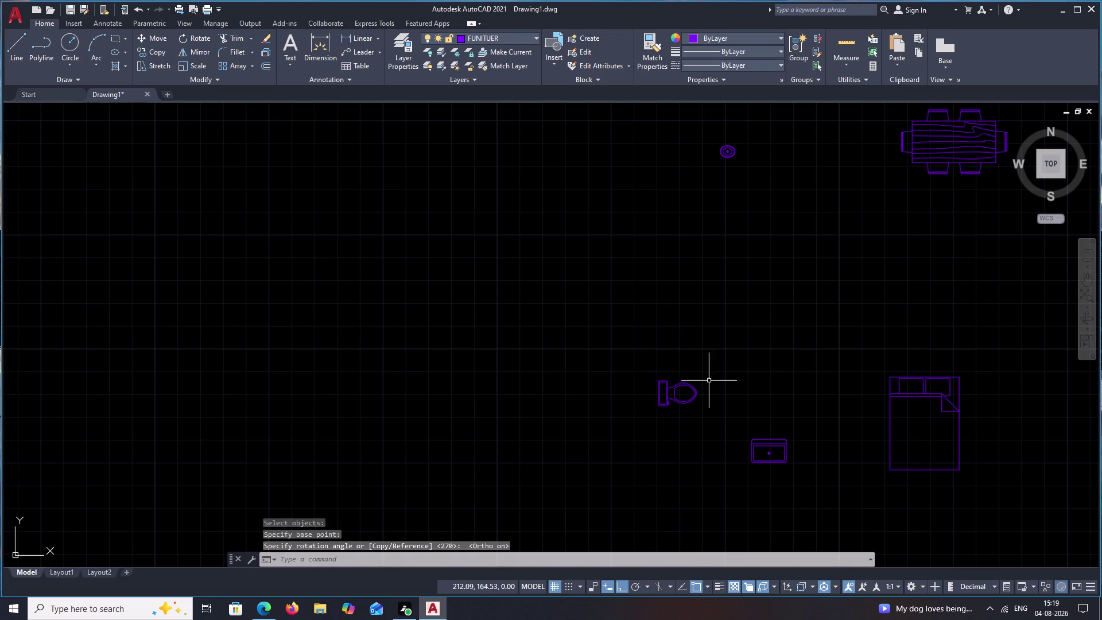
key(Escape)
key(Escape)
drag(732, 370, 625, 405)
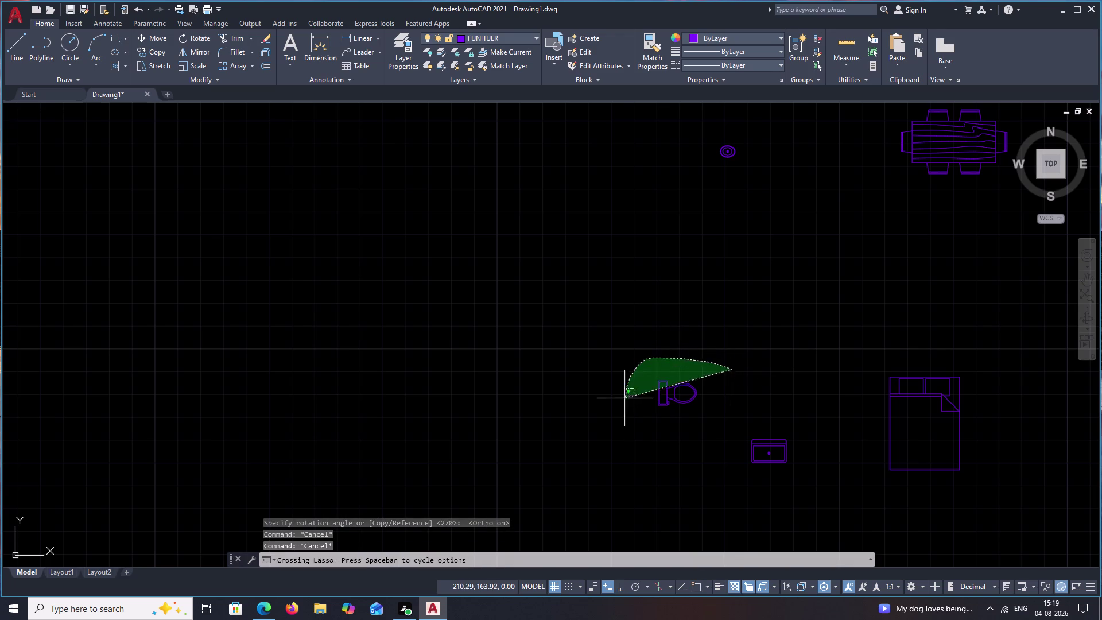
drag(625, 404, 692, 445)
Copy the rotated toilet from its tank base point, with Ortho turned off.
text(CO)
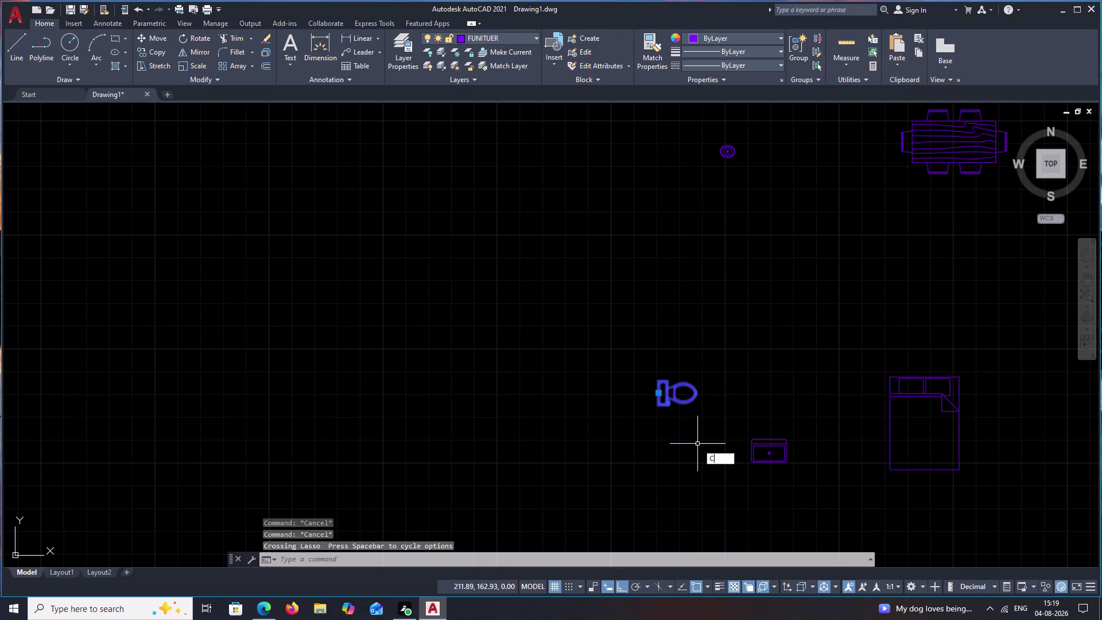
key(space)
scroll(up, 3)
click(645, 370)
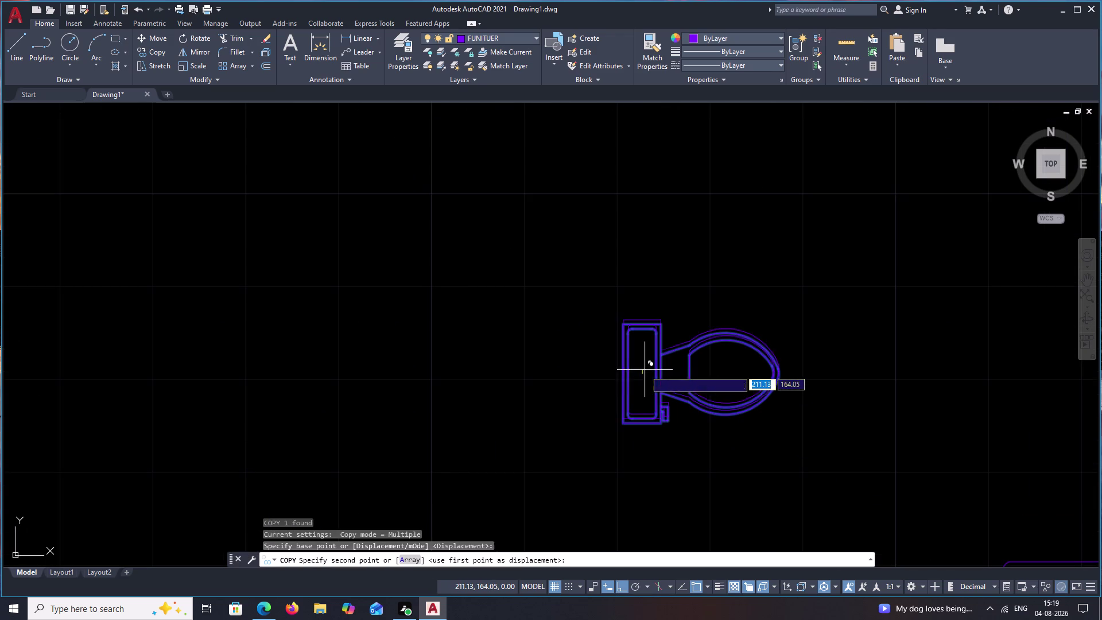
scroll(down, 3)
middle_drag(448, 372, 939, 240)
middle_drag(707, 356, 880, 232)
middle_drag(741, 281, 840, 220)
key(F8)
scroll(down, 3)
middle_drag(643, 289, 654, 286)
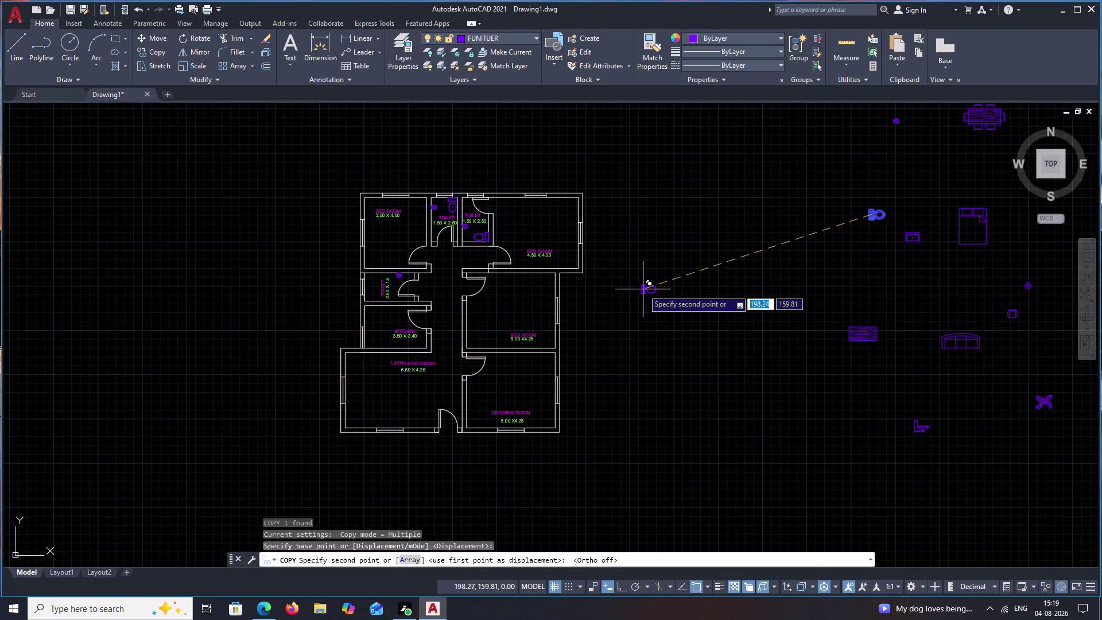
middle_drag(653, 286, 881, 224)
scroll(up, 3)
middle_drag(667, 232, 941, 236)
middle_click(941, 236)
middle_click(943, 236)
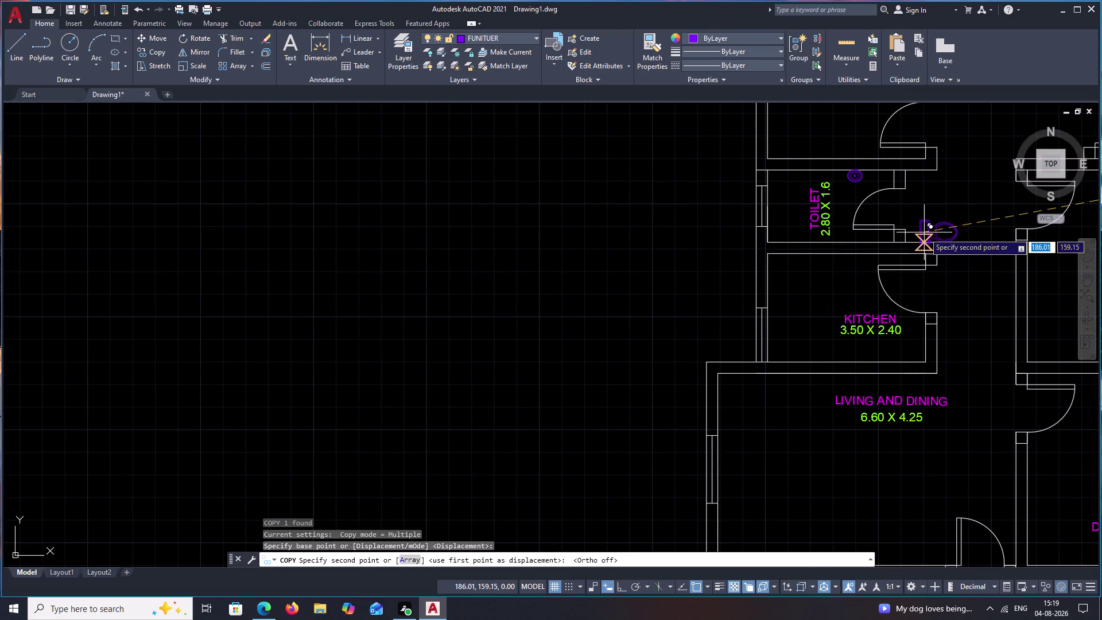
Drop the toilet copy against the left wall of the 2.80 X 1.6 room.
scroll(up, 3)
middle_drag(793, 221, 766, 230)
middle_click(766, 230)
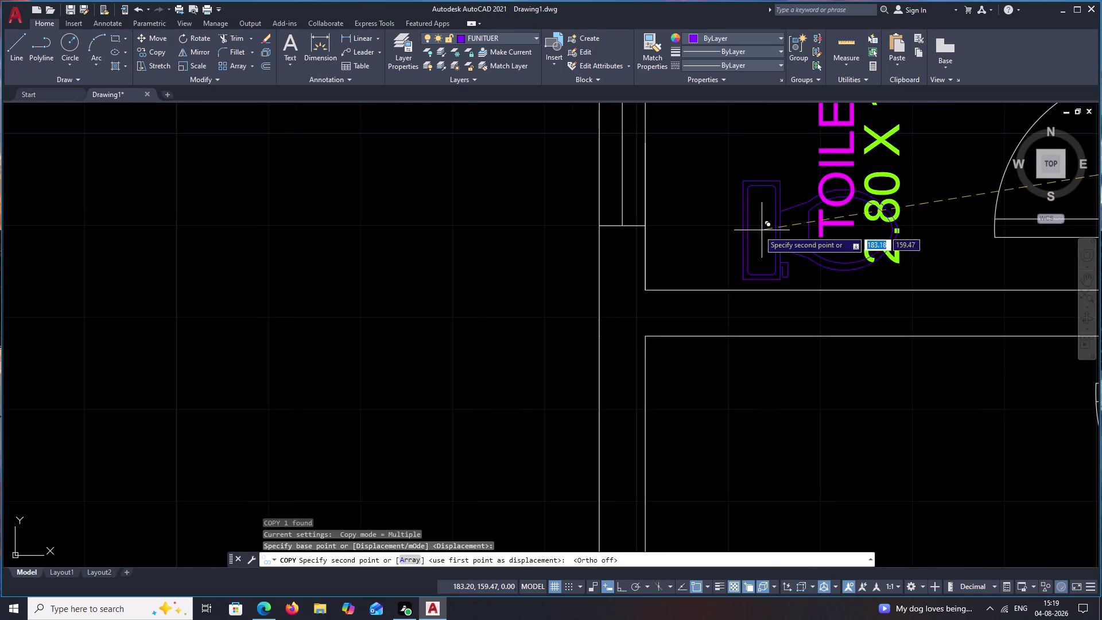
scroll(down, 3)
scroll(up, 3)
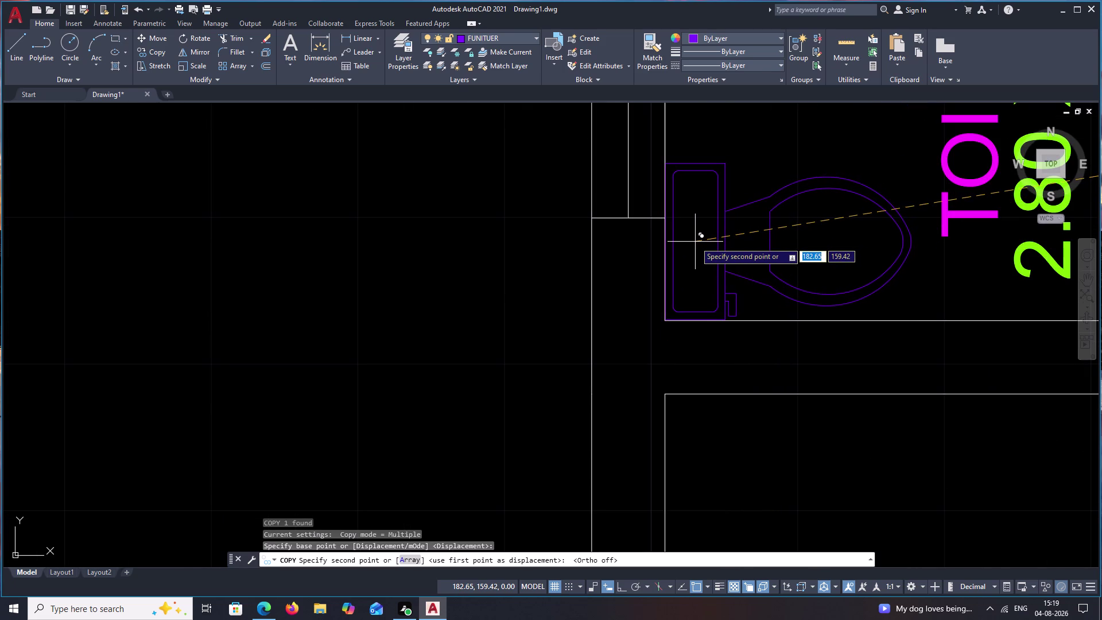
click(695, 242)
scroll(down, 3)
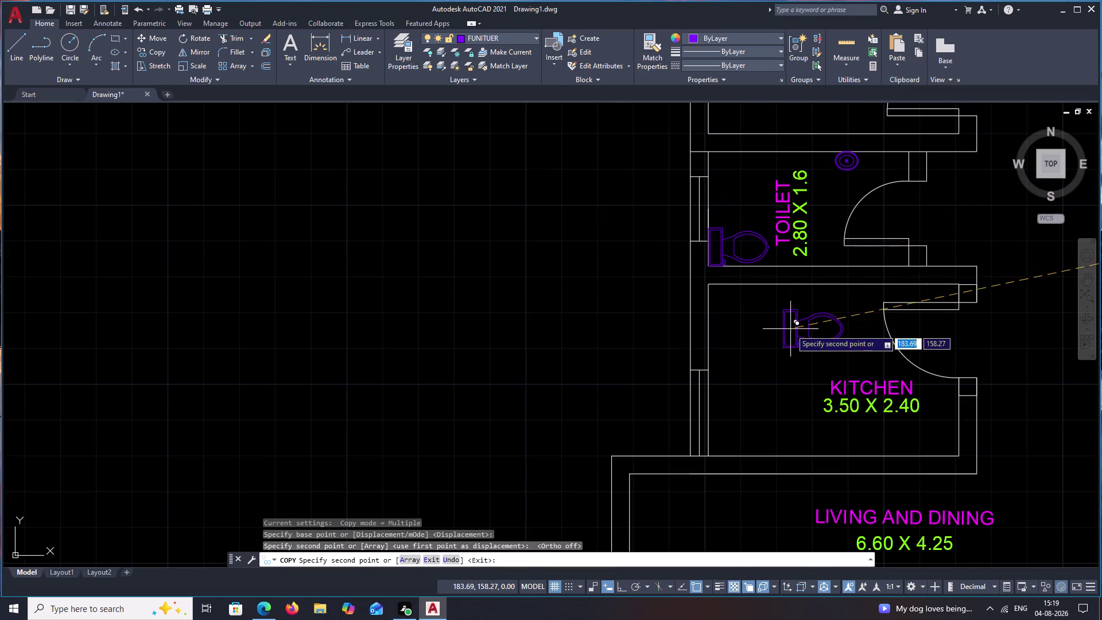
middle_drag(791, 329, 780, 269)
scroll(down, 3)
key(Escape)
Select the round washbasin in the 2.80 X 1.6 toilet.
middle_drag(863, 258, 791, 299)
scroll(up, 3)
scroll(up, 3)
click(725, 206)
drag(773, 188, 700, 195)
drag(774, 187, 754, 190)
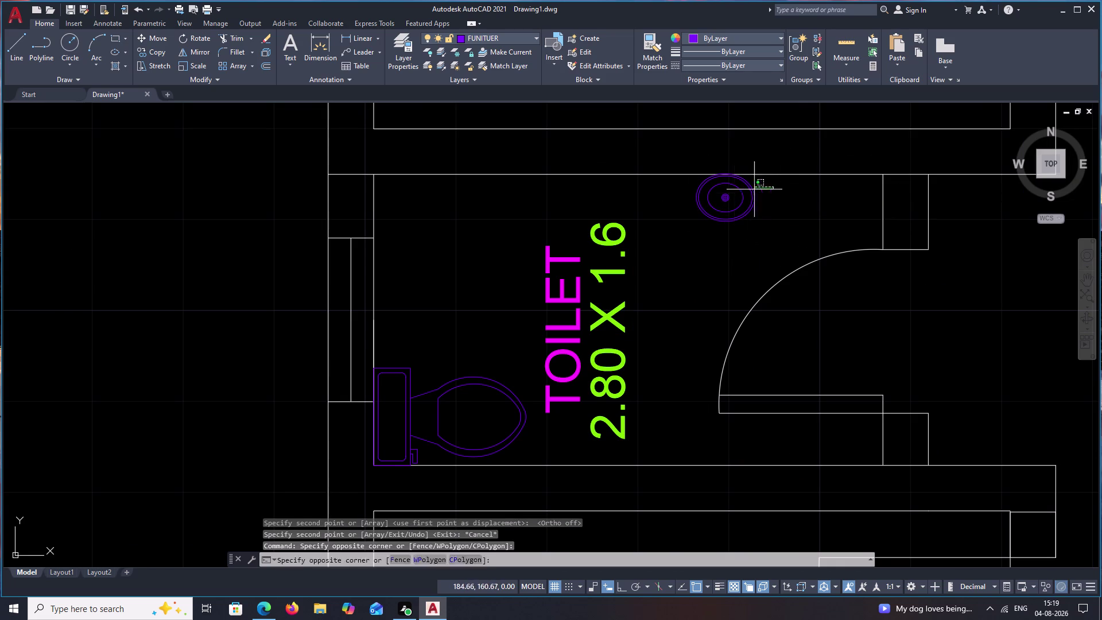
Scale the round washbasin up from its centre.
drag(754, 189, 691, 232)
text(SC)
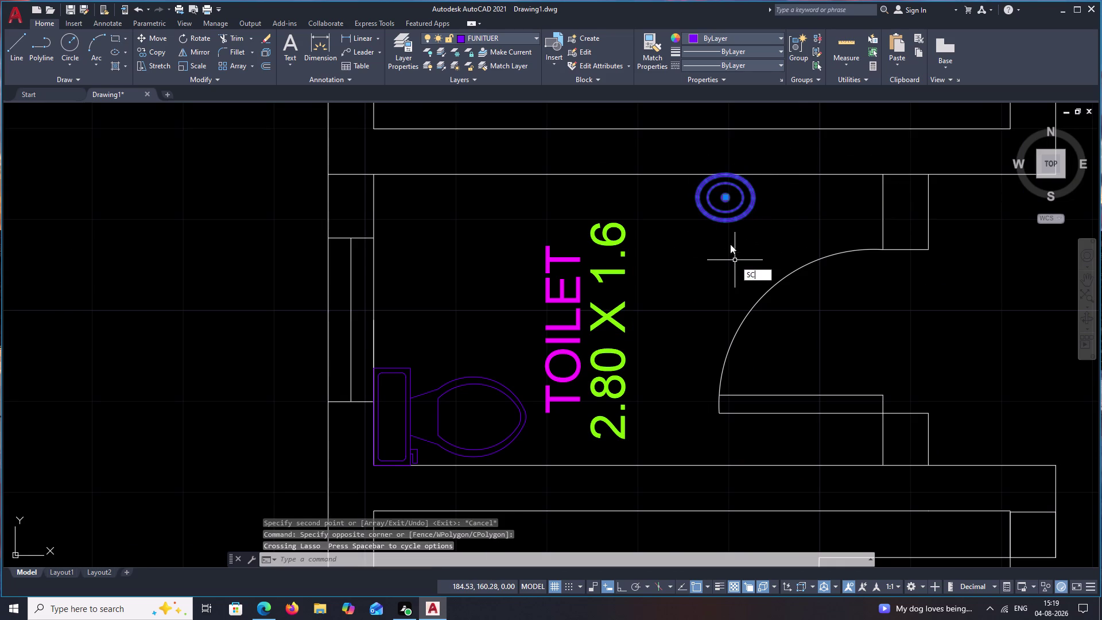
key(space)
click(728, 174)
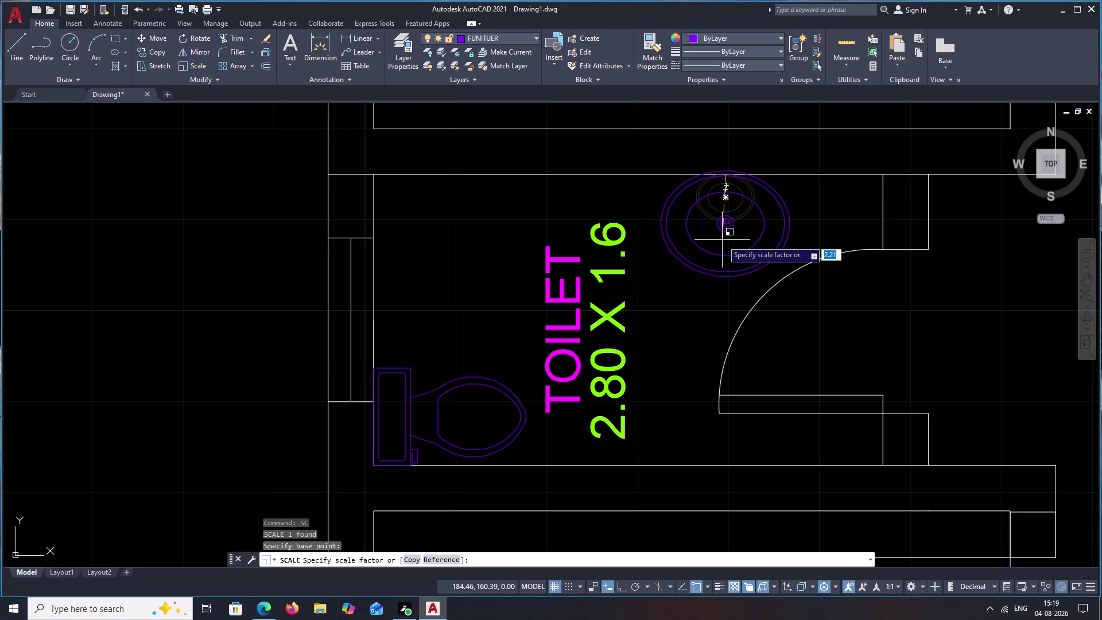
click(722, 240)
Move the enlarged washbasin near the room's upper wall.
drag(805, 204, 716, 250)
text(M)
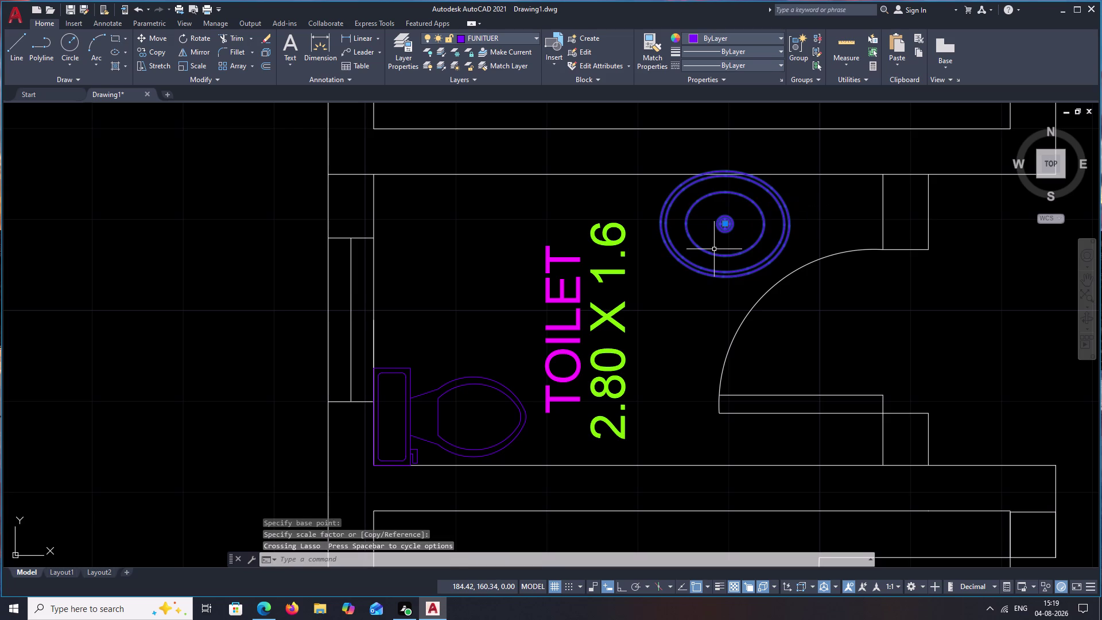
key(space)
click(719, 224)
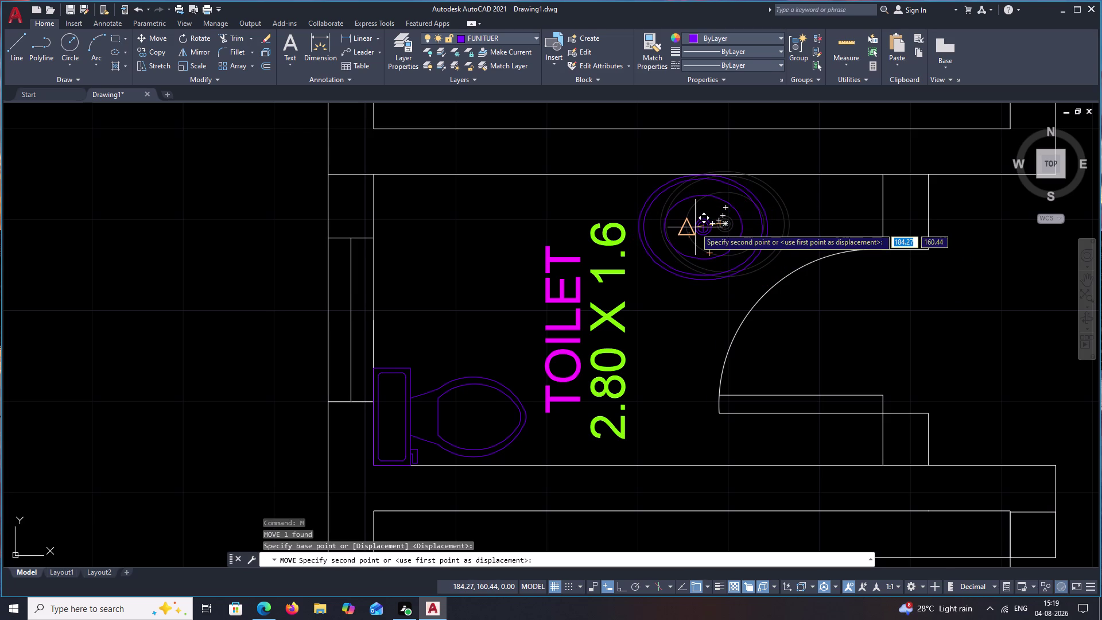
click(695, 228)
scroll(down, 3)
middle_drag(814, 263, 796, 263)
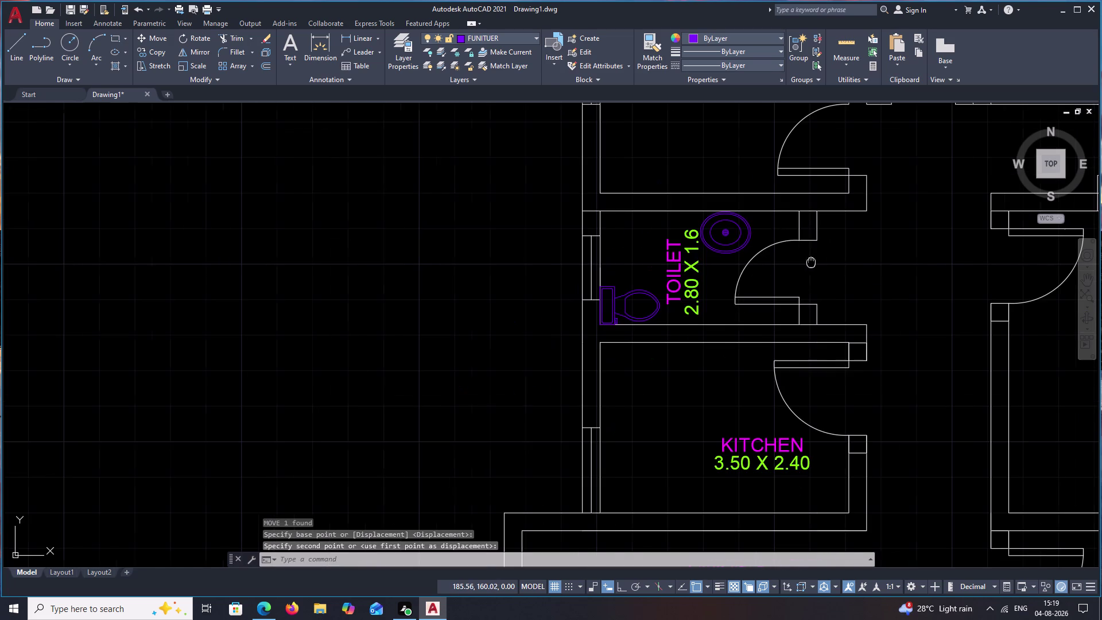
Enlarge the washbasin in the 1.50 X 2.50 toilet from its centre.
middle_drag(796, 262, 685, 271)
scroll(down, 3)
middle_drag(730, 258, 617, 313)
scroll(up, 3)
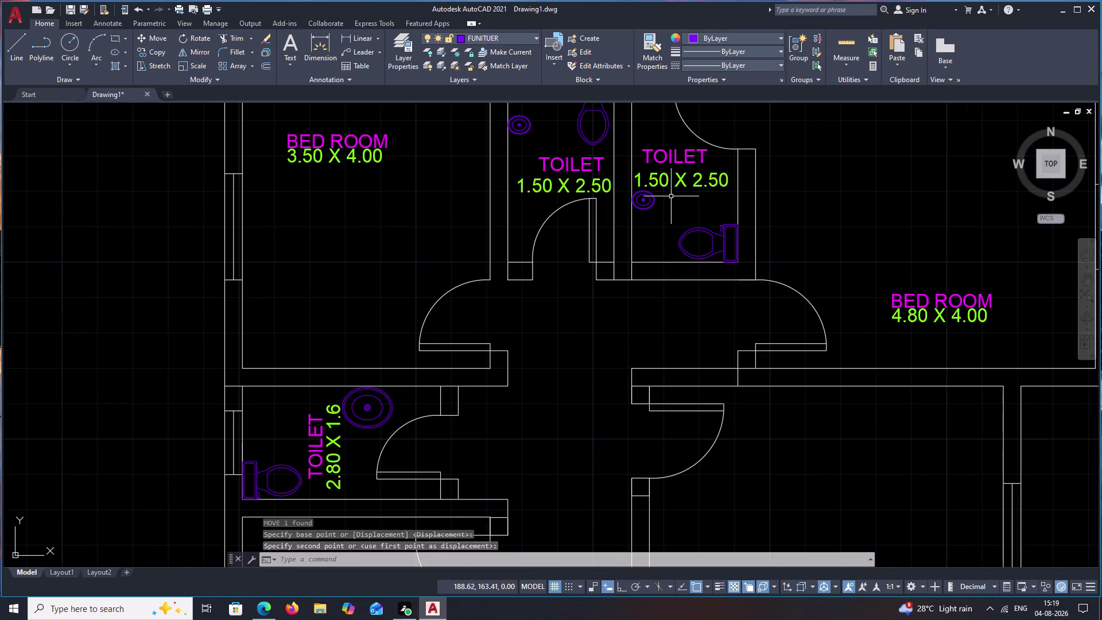
scroll(up, 3)
drag(642, 175, 620, 264)
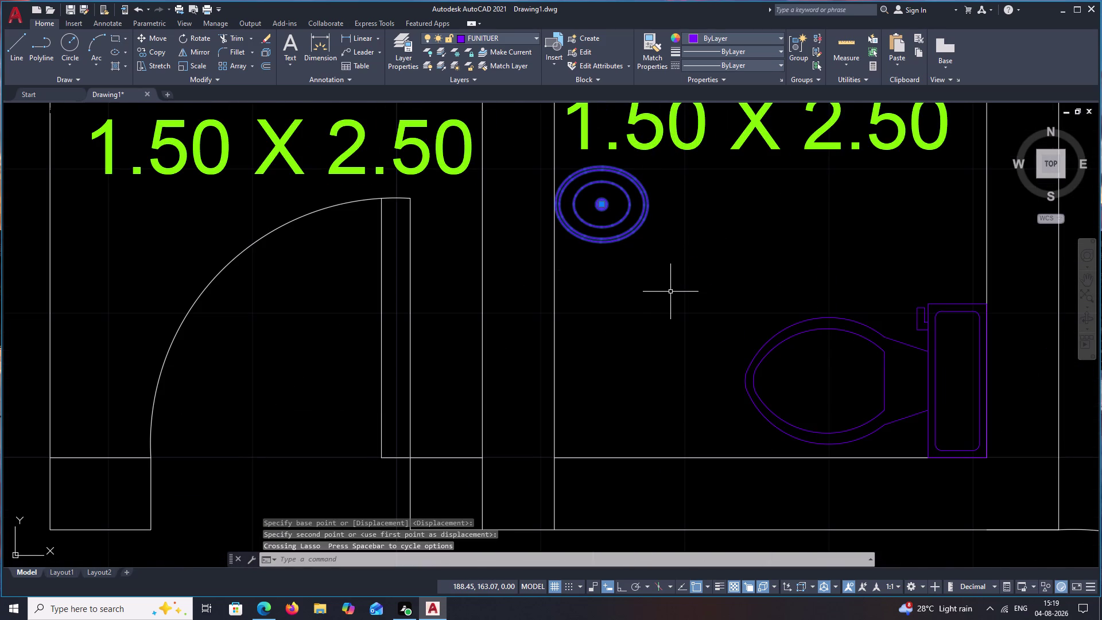
key(d)
key(BackSpace)
text(S)
text(C)
key(space)
click(603, 209)
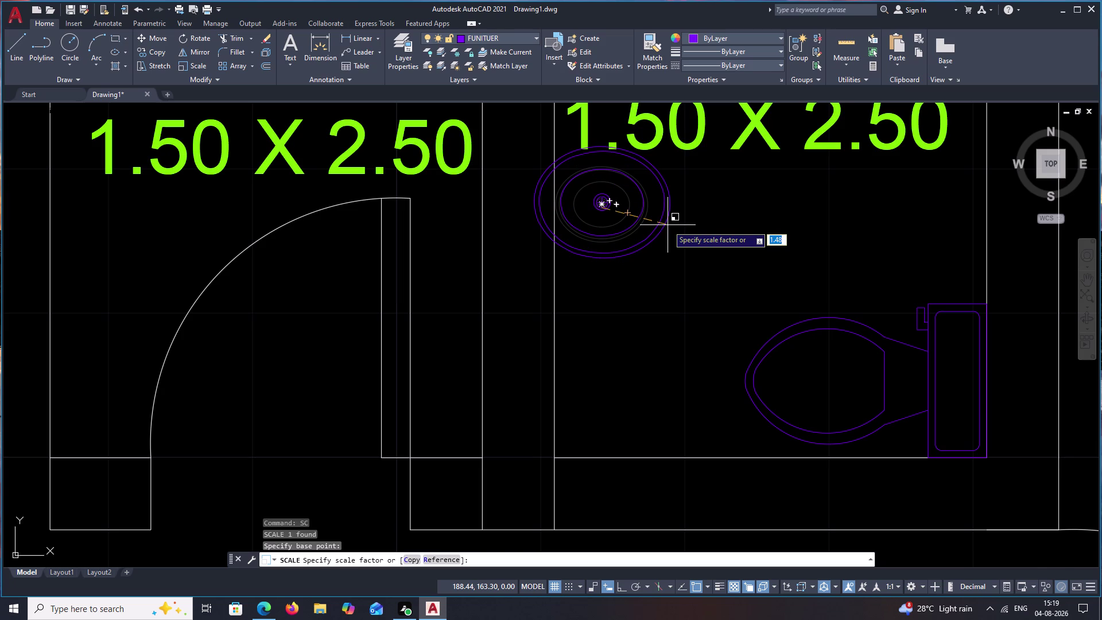
click(667, 226)
Move the enlarged washbasin to its new spot inside that toilet.
drag(687, 159, 611, 266)
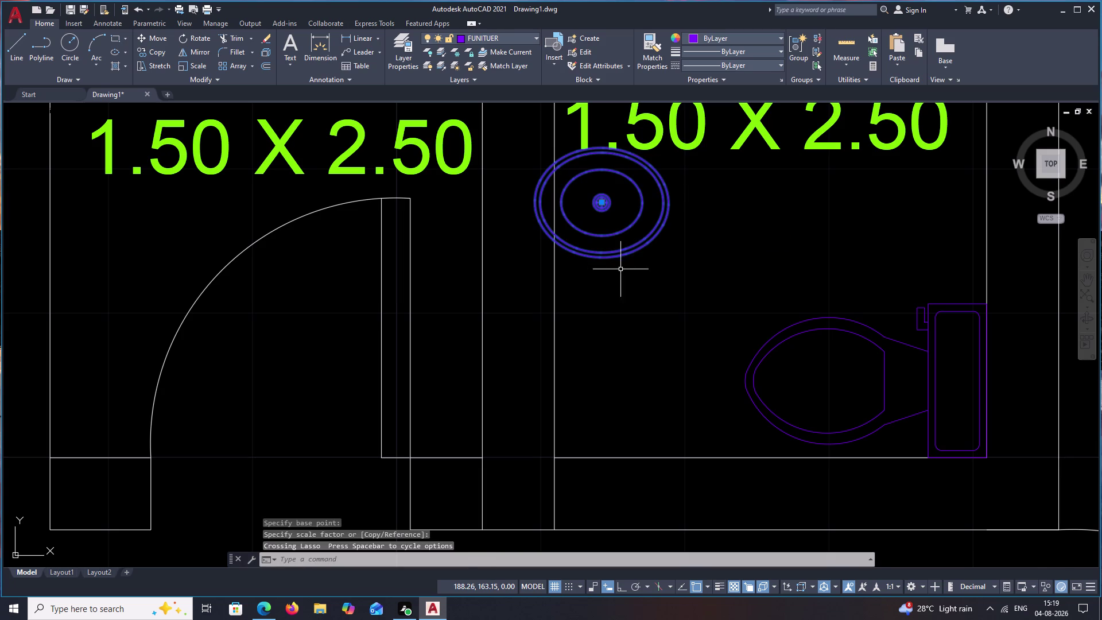
text(SC)
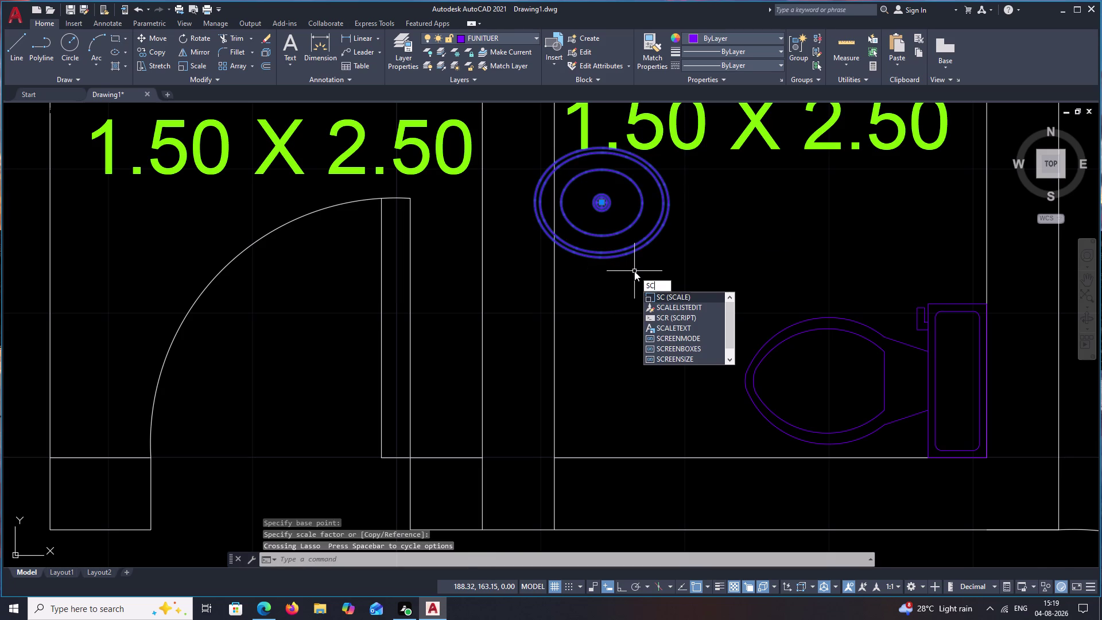
key(BackSpace)
key(BackSpace)
text(M)
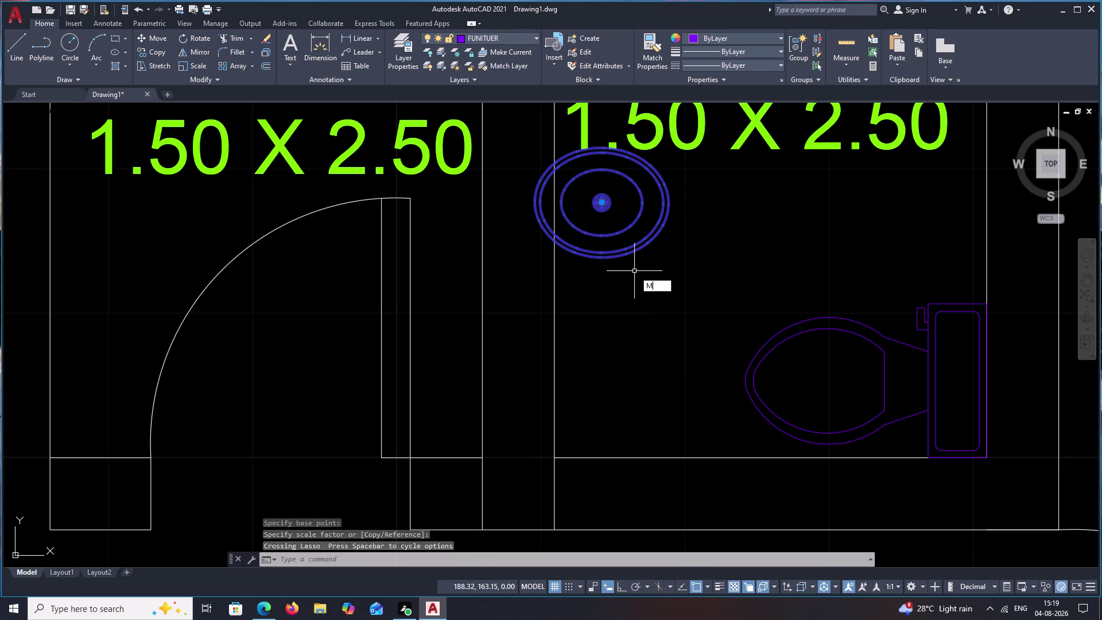
key(space)
click(608, 201)
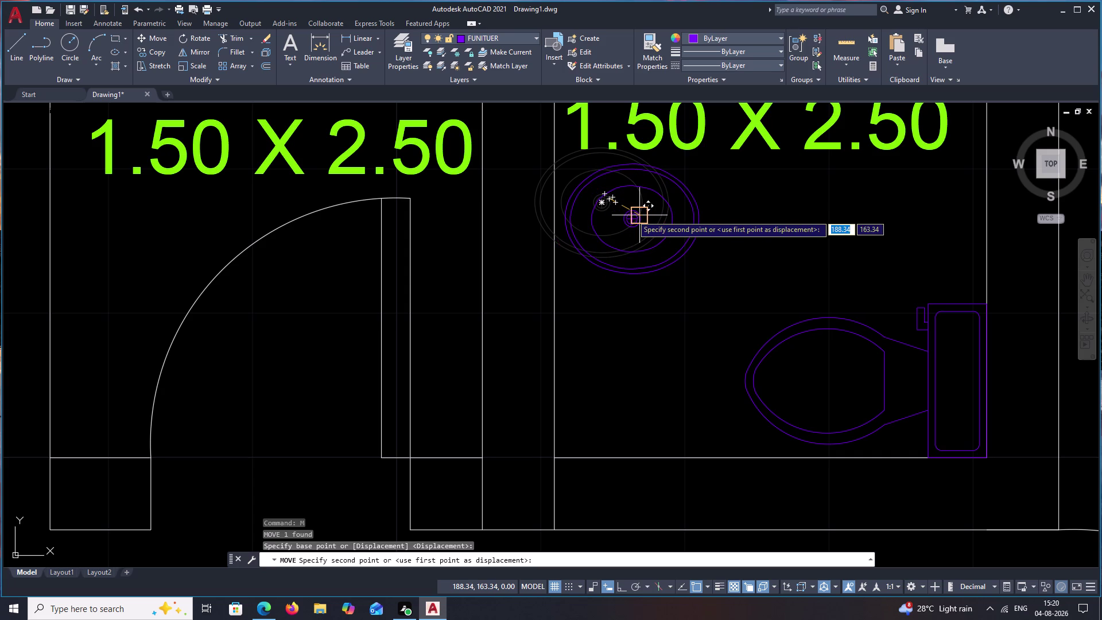
key(F8)
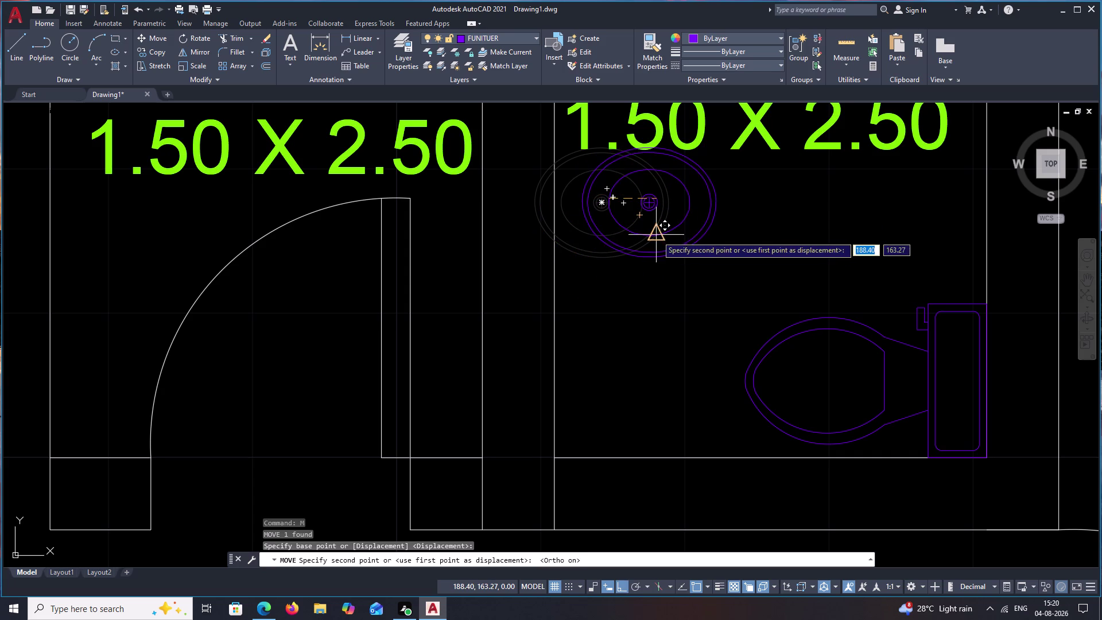
key(F8)
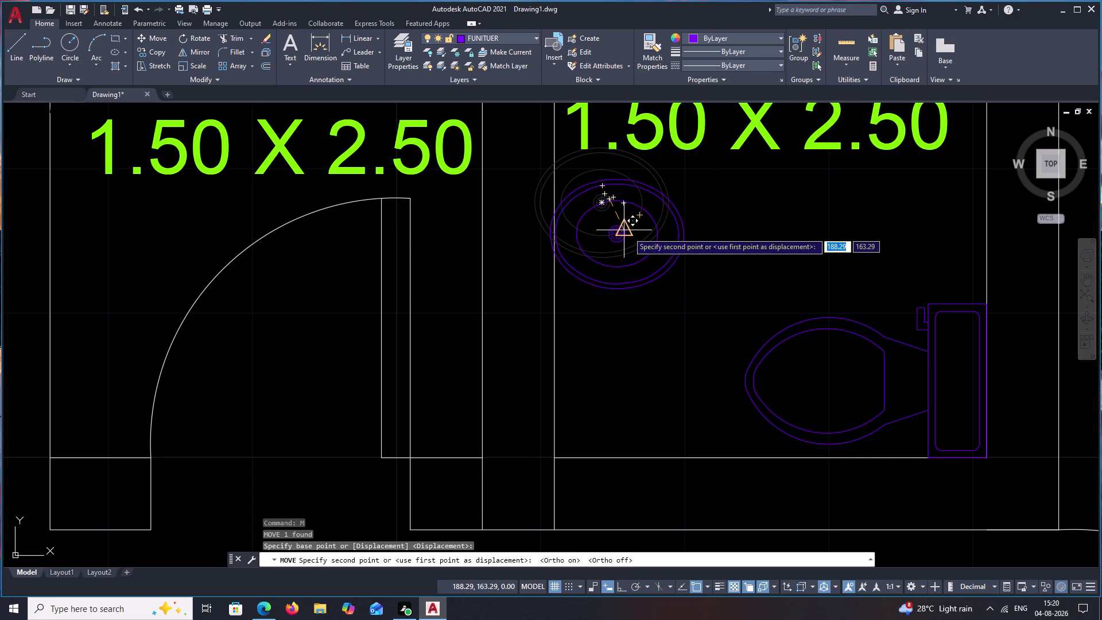
click(636, 228)
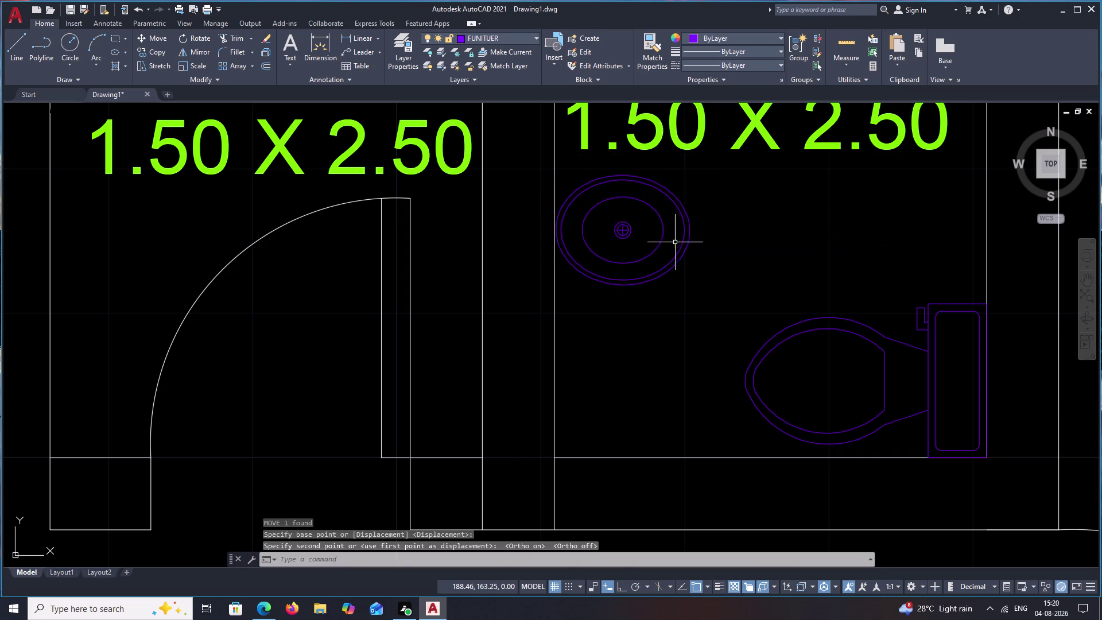
scroll(down, 3)
middle_drag(682, 263, 737, 335)
middle_drag(623, 212, 724, 288)
scroll(up, 3)
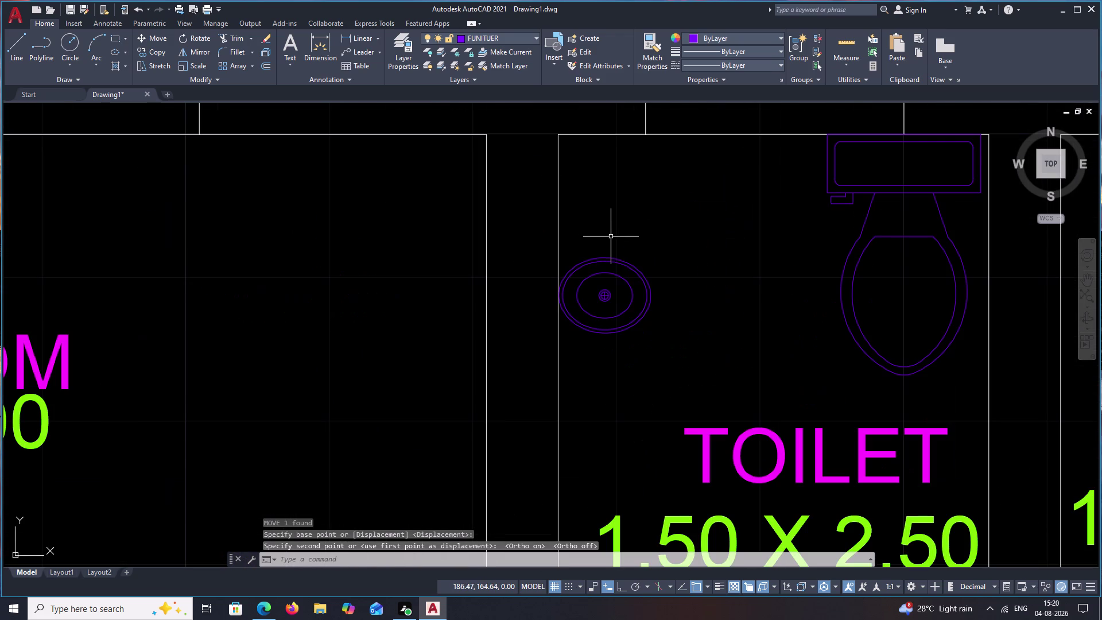
Scale the other toilet's washbasin up from its centre.
drag(633, 238, 633, 354)
text(SC)
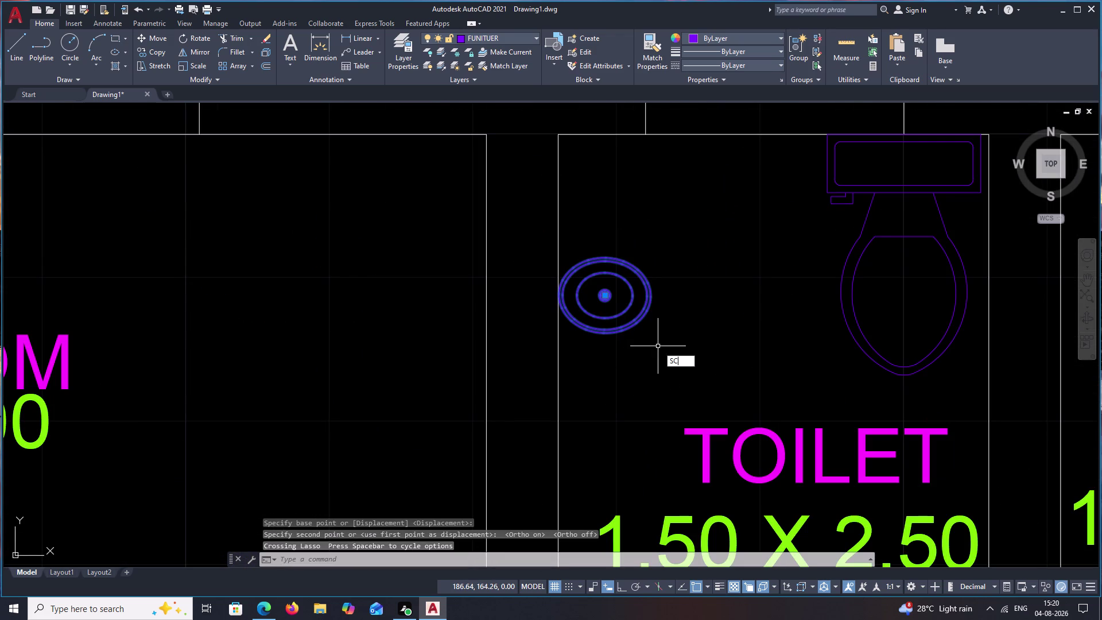
key(space)
click(608, 287)
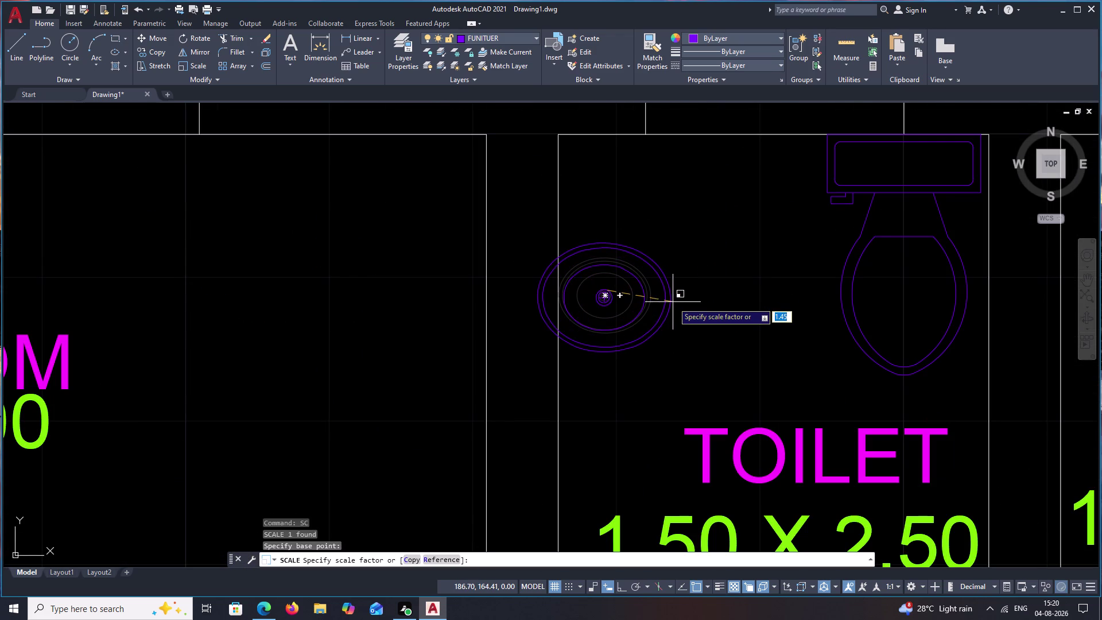
click(680, 304)
Move the enlarged washbasin horizontally into its final spot.
drag(683, 219, 627, 360)
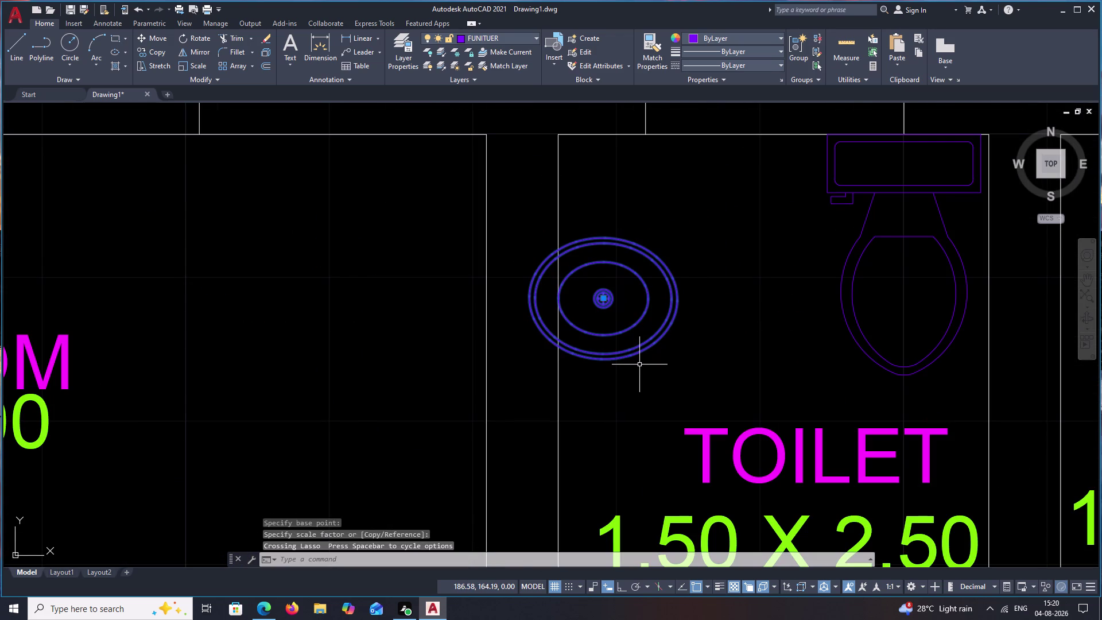
text(M)
key(space)
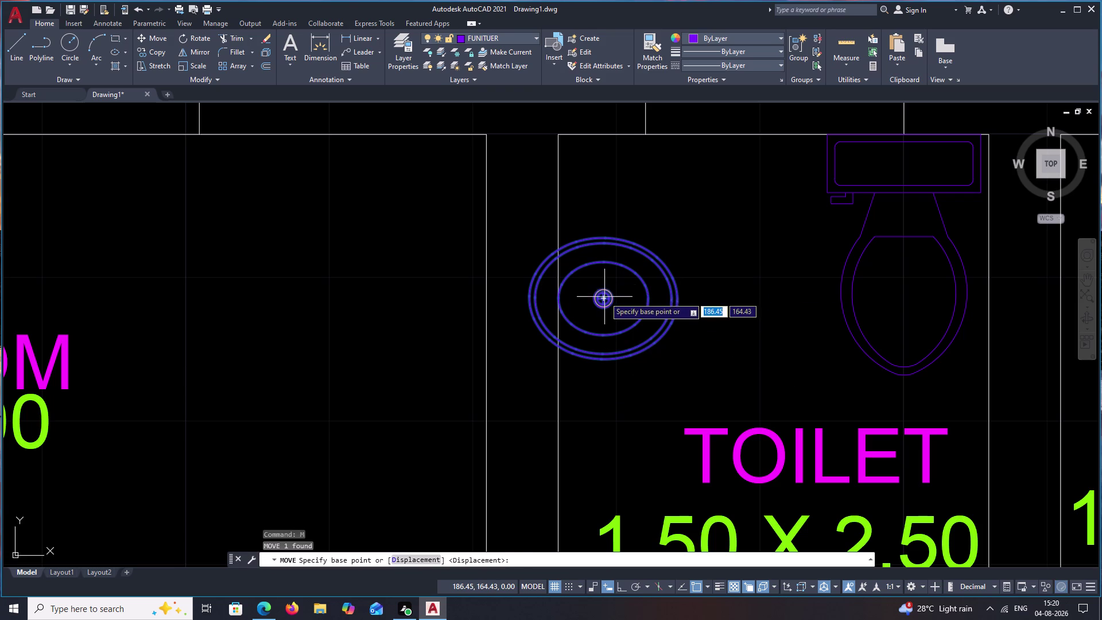
click(605, 298)
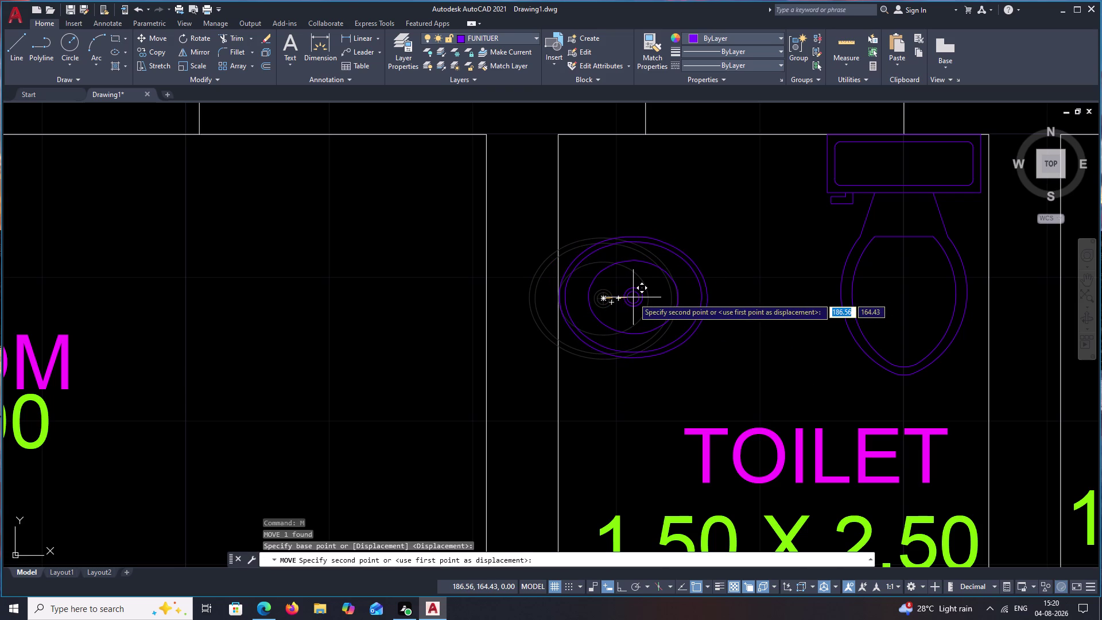
click(633, 298)
scroll(down, 3)
middle_drag(735, 334, 749, 218)
middle_drag(749, 327, 761, 189)
scroll(down, 3)
middle_drag(761, 255, 757, 256)
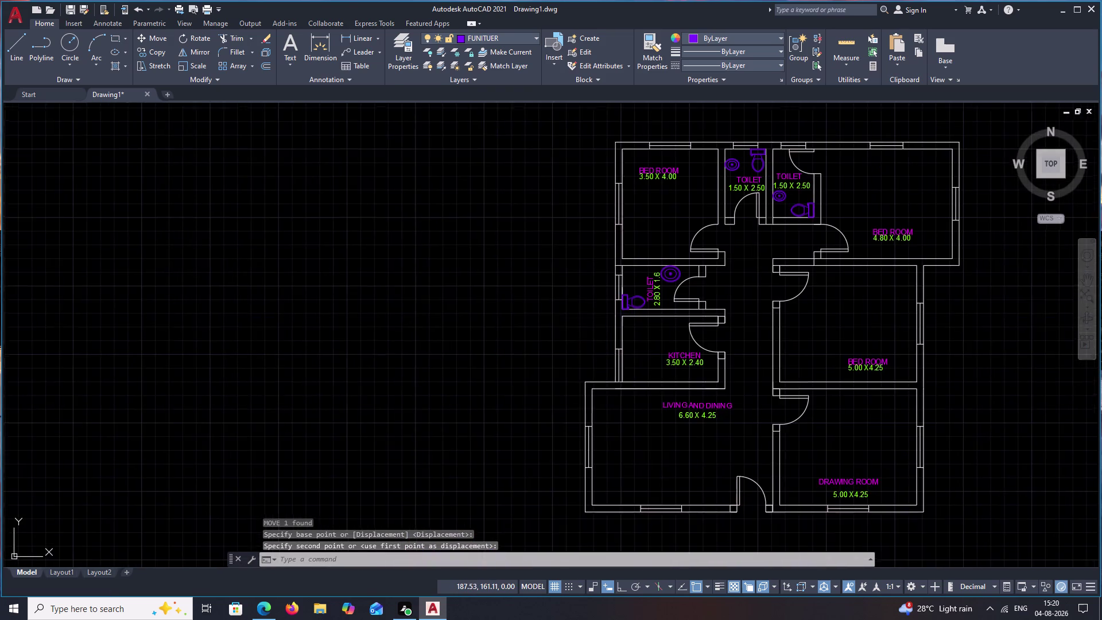
Select the spare dining table and chairs set among the furniture blocks.
middle_drag(757, 257, 631, 277)
middle_drag(661, 311, 589, 250)
scroll(up, 3)
scroll(down, 3)
middle_drag(692, 279, 663, 290)
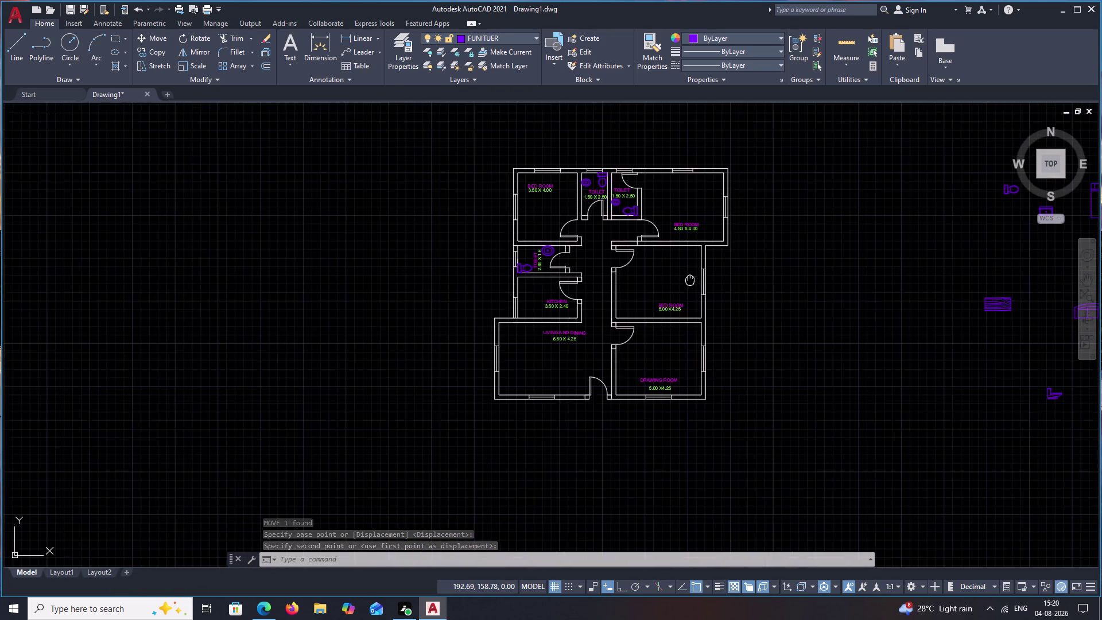
middle_drag(664, 291, 573, 330)
scroll(up, 3)
middle_drag(952, 353, 754, 287)
scroll(down, 3)
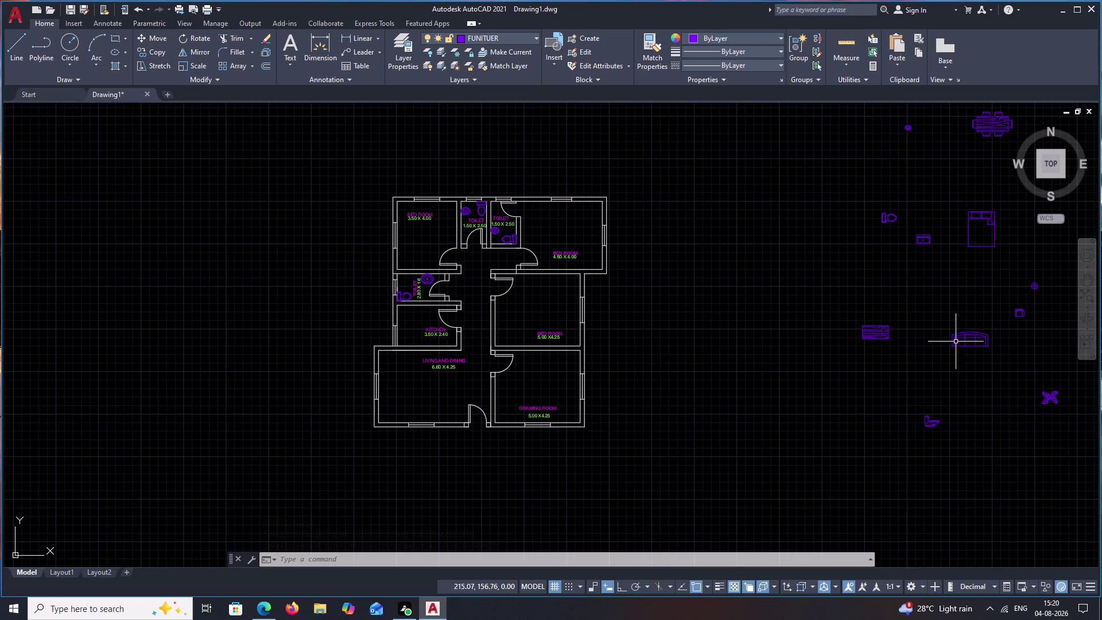
middle_drag(1037, 333, 825, 347)
drag(805, 118, 800, 118)
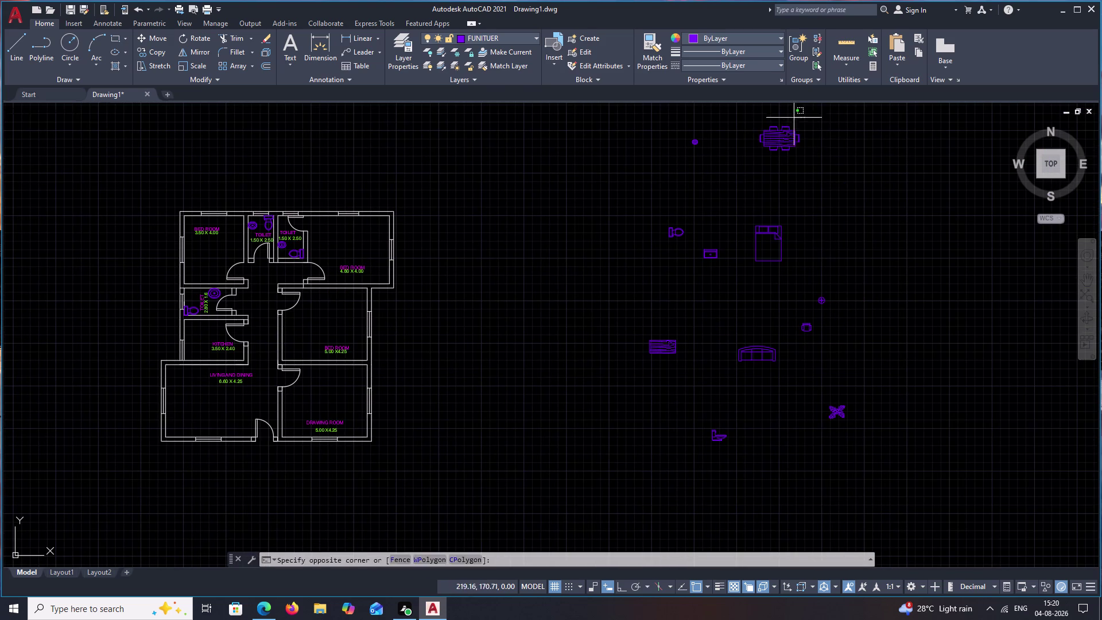
drag(800, 118, 757, 176)
Move the dining table set into the Living and Dining room beside its label.
text(M)
key(space)
drag(780, 132, 774, 133)
middle_drag(387, 308, 743, 185)
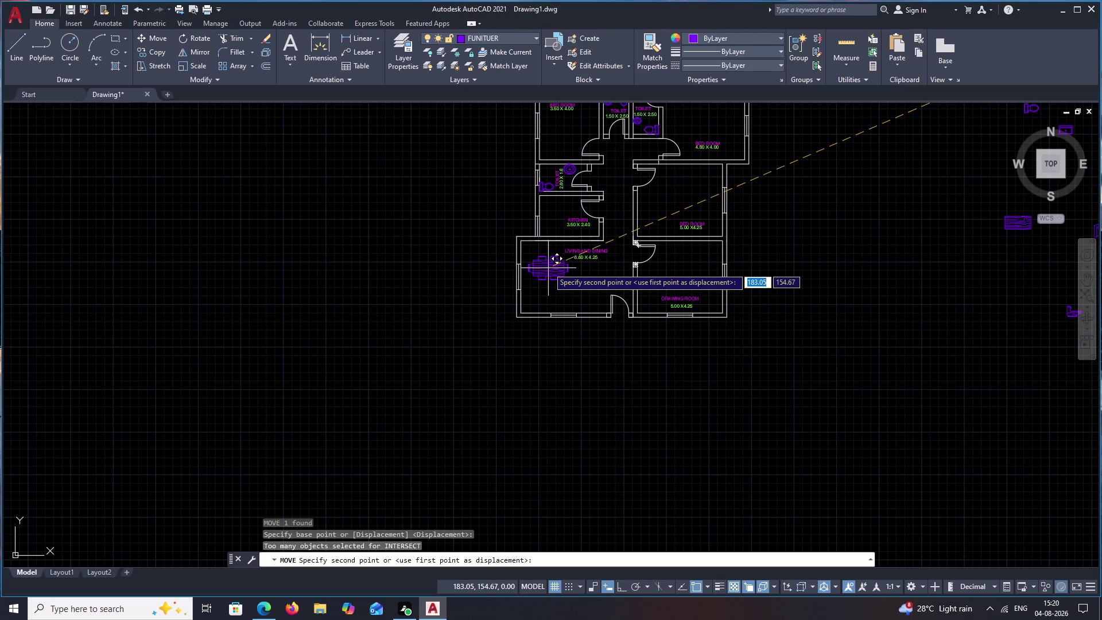
middle_drag(548, 266, 545, 292)
middle_click(546, 291)
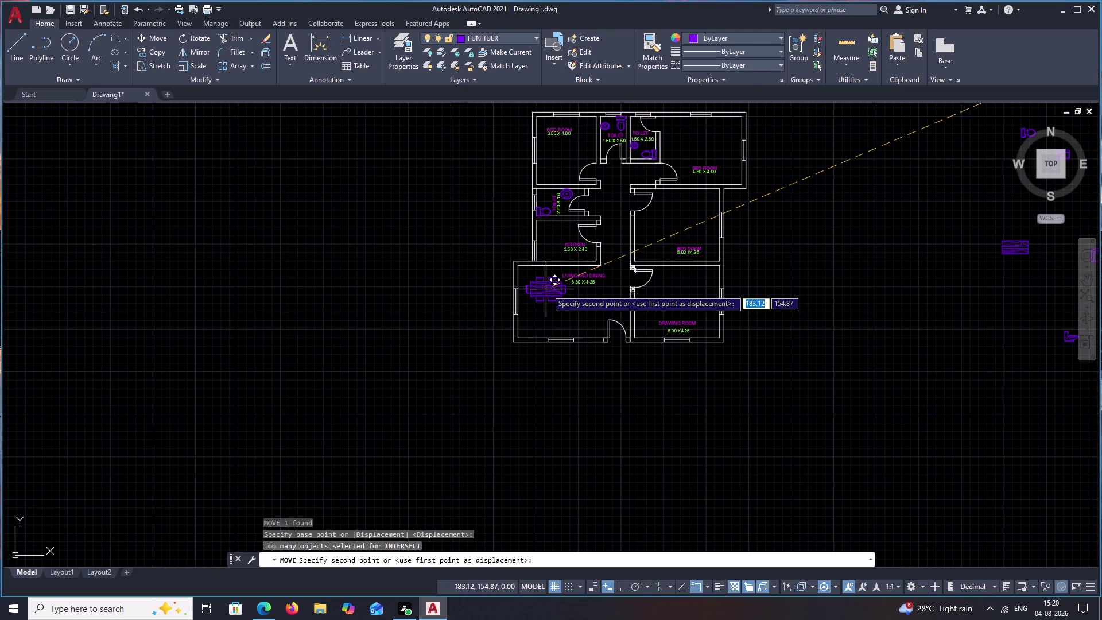
click(547, 285)
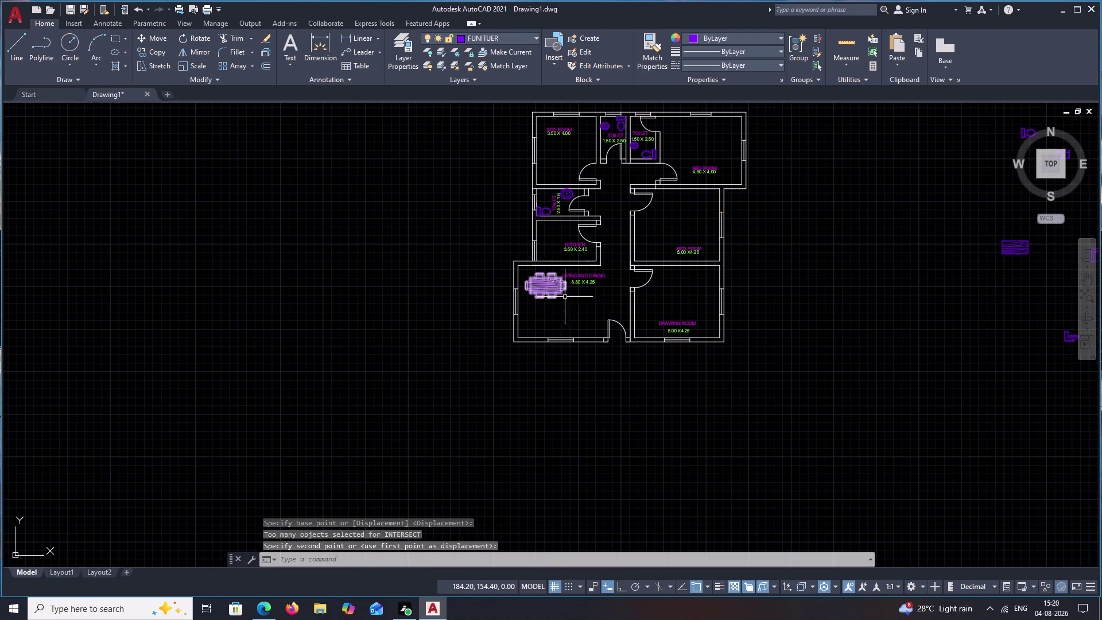
scroll(down, 3)
middle_drag(588, 304, 568, 297)
scroll(up, 3)
middle_drag(553, 293, 561, 278)
scroll(up, 3)
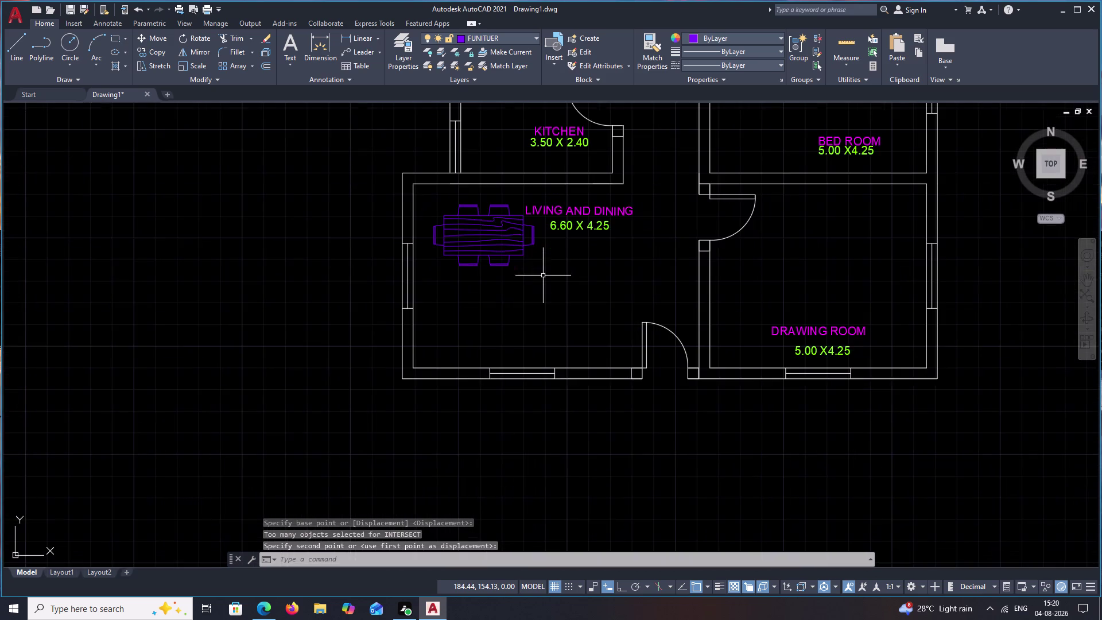
middle_drag(541, 275, 569, 274)
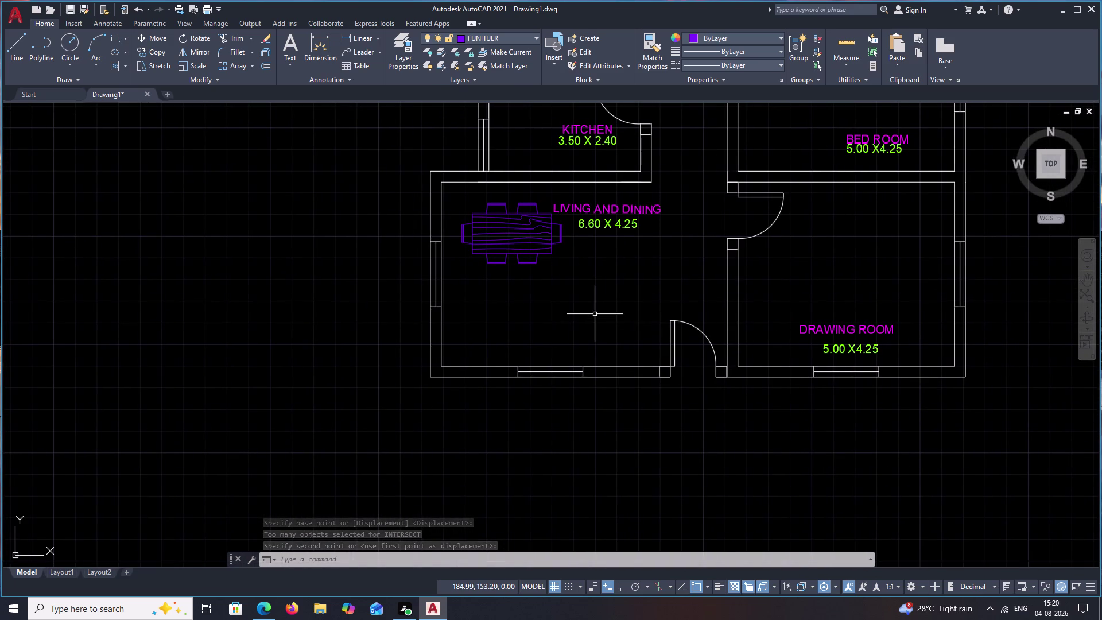
middle_drag(595, 314, 611, 291)
middle_drag(1101, 319, 676, 361)
middle_drag(880, 296, 477, 362)
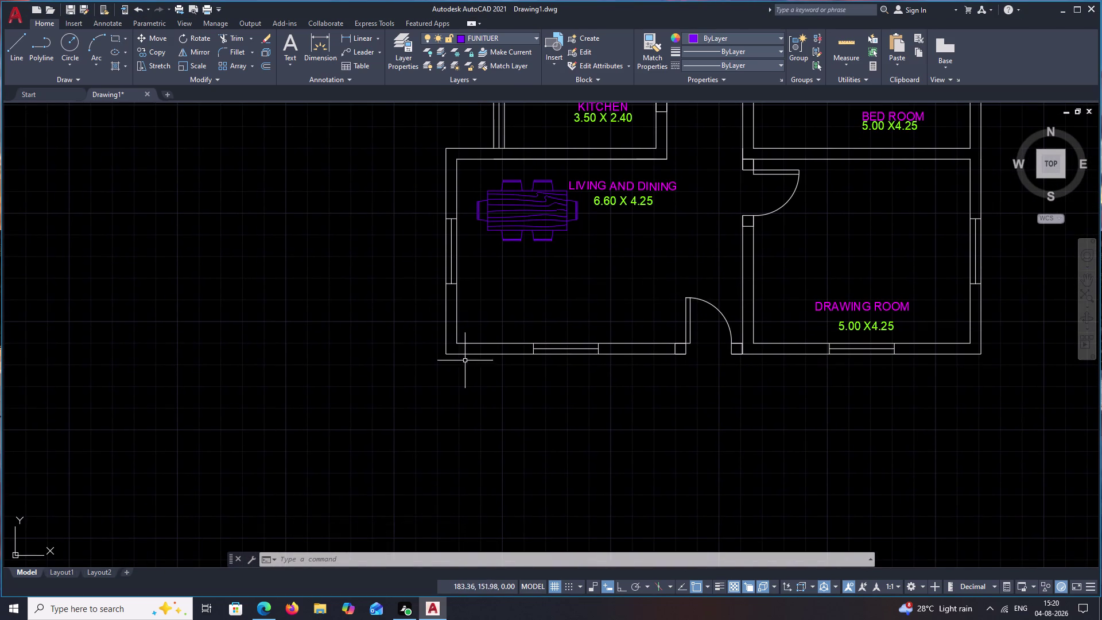
Rotate the spare sofa to face the opposite way.
middle_drag(822, 280, 395, 380)
middle_drag(652, 301, 348, 381)
middle_drag(655, 312, 479, 347)
middle_drag(744, 338, 684, 343)
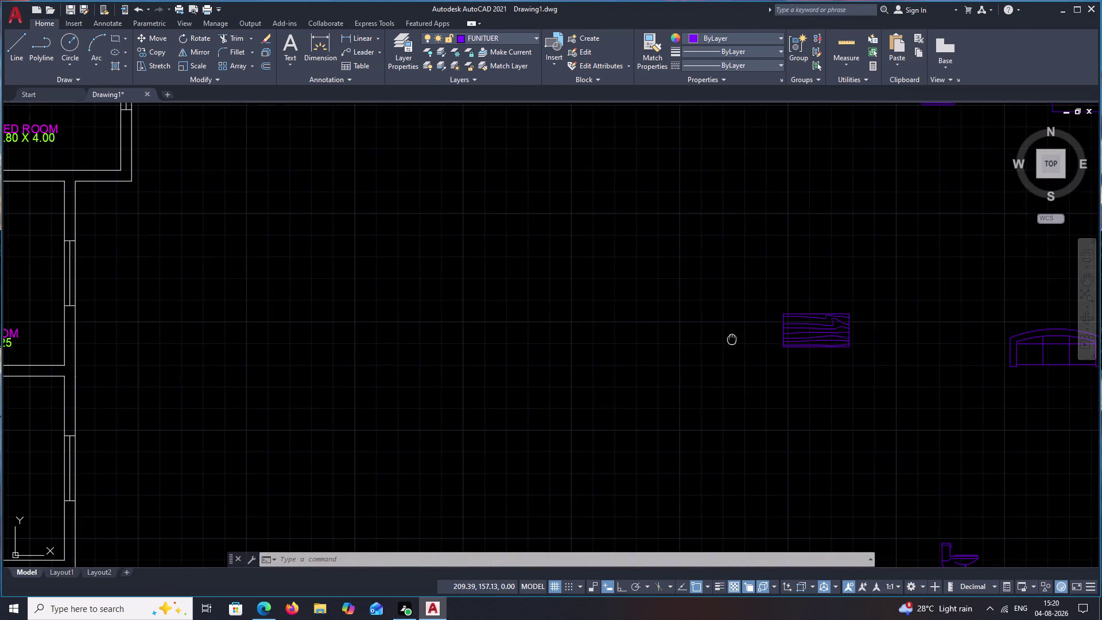
middle_drag(684, 343, 445, 367)
drag(809, 346, 857, 488)
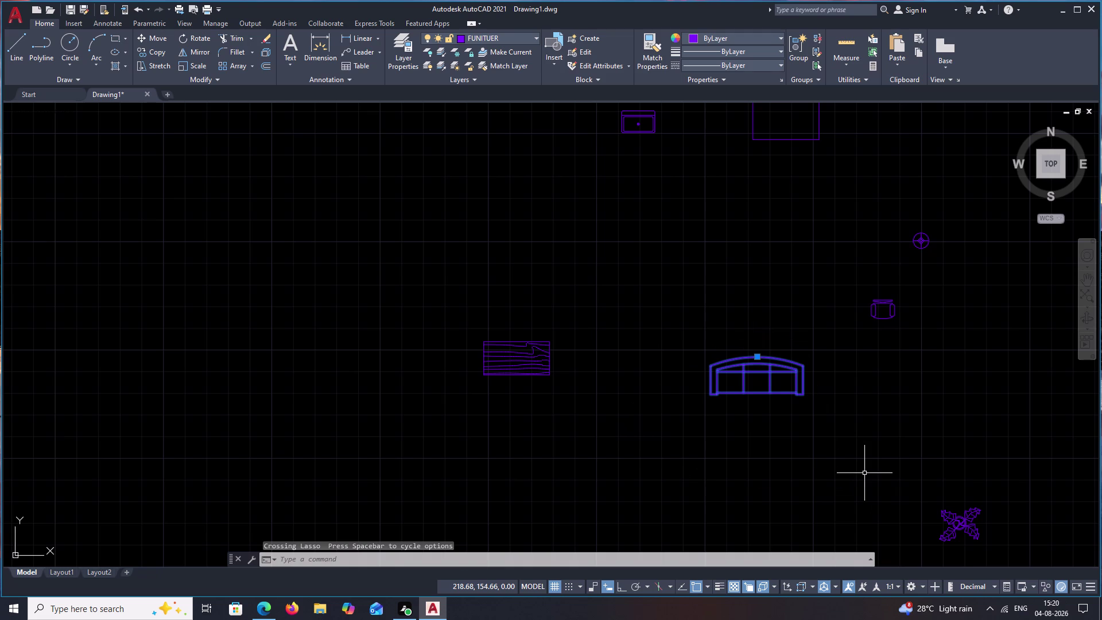
text(RO)
key(space)
click(759, 358)
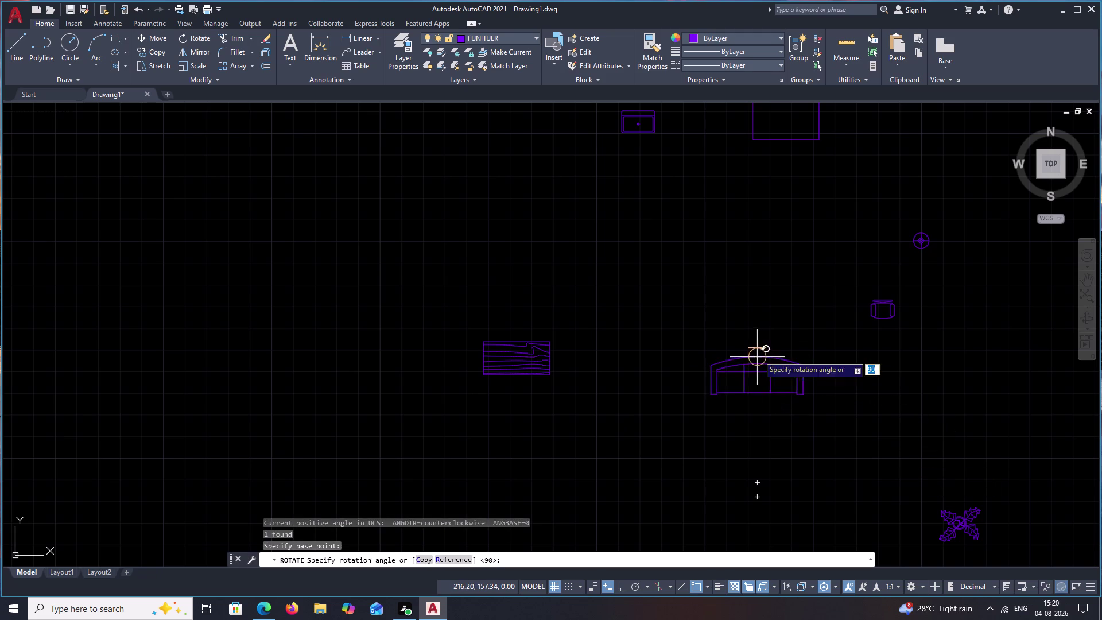
key(F8)
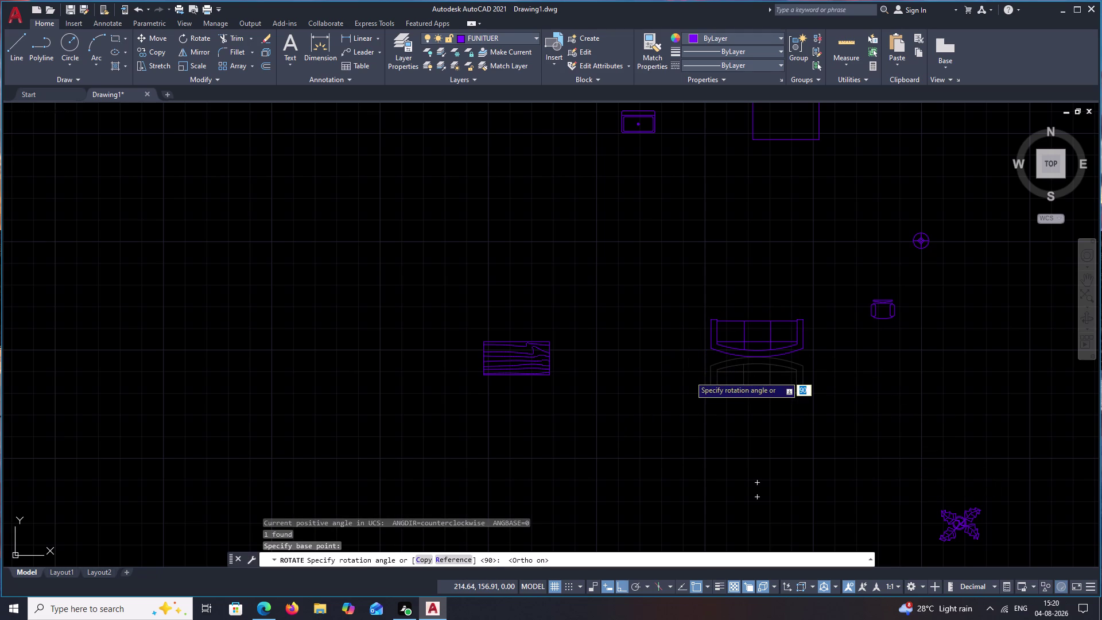
click(689, 375)
key(Escape)
Move the wood-grain table to just above the sofa.
drag(555, 321, 494, 334)
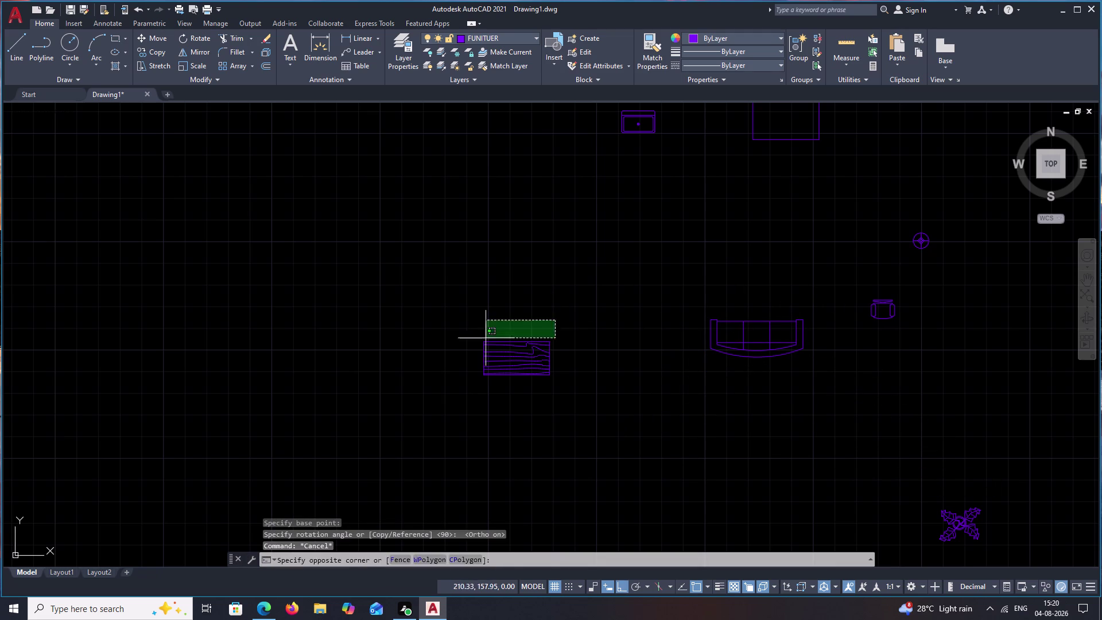
drag(494, 334, 575, 446)
text(M)
key(space)
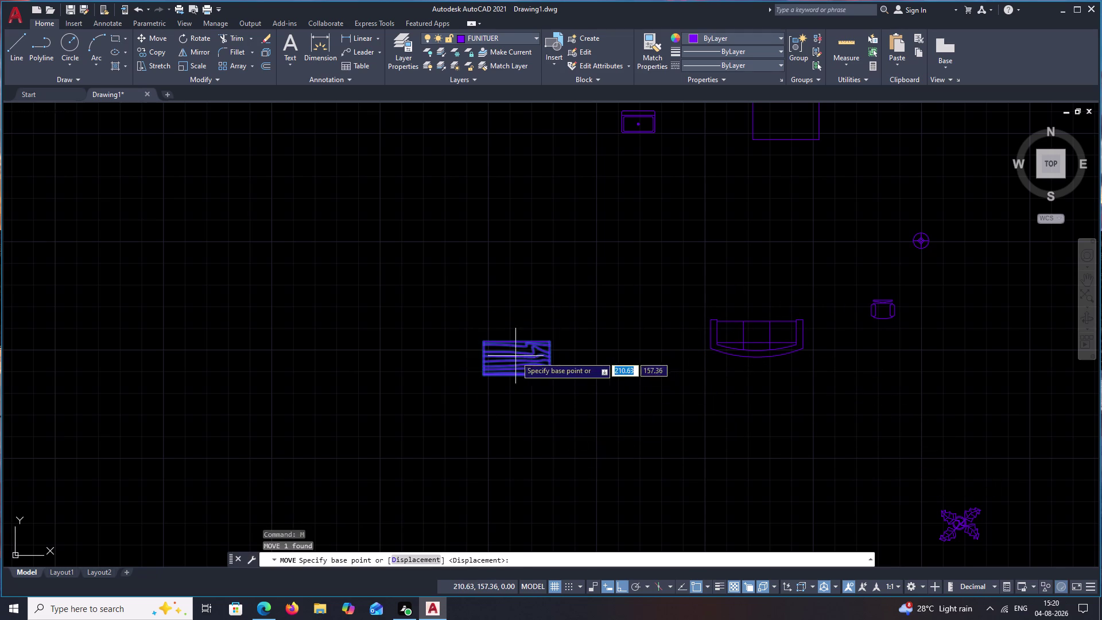
drag(516, 356, 539, 343)
key(F8)
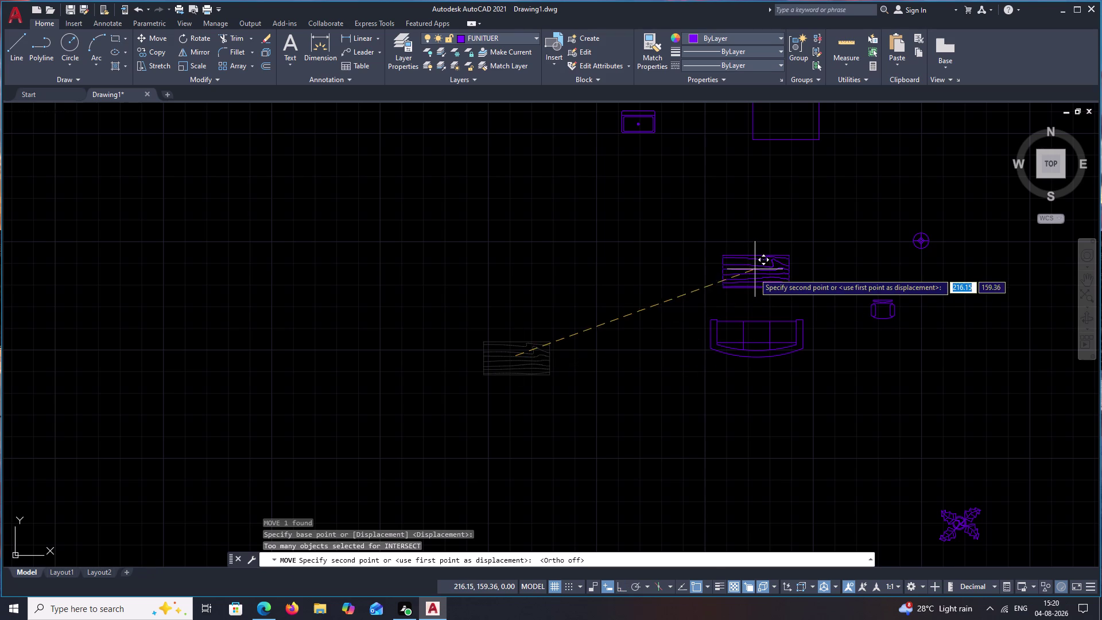
click(754, 286)
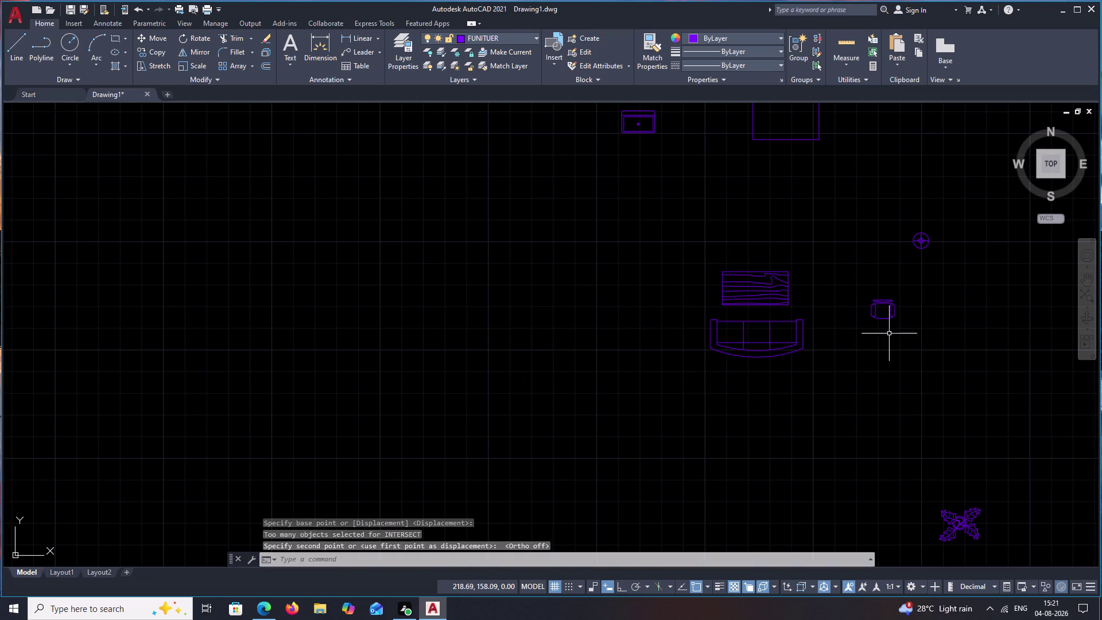
key(F8)
Move the small armchair to the left of the table.
drag(898, 296, 900, 342)
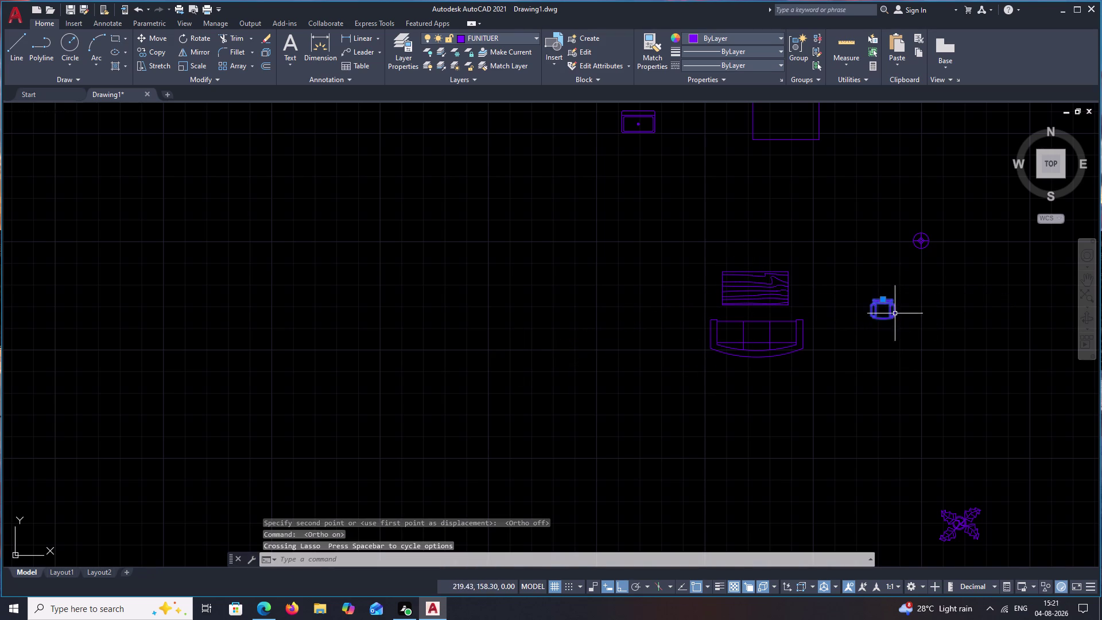
text(M)
key(space)
click(880, 302)
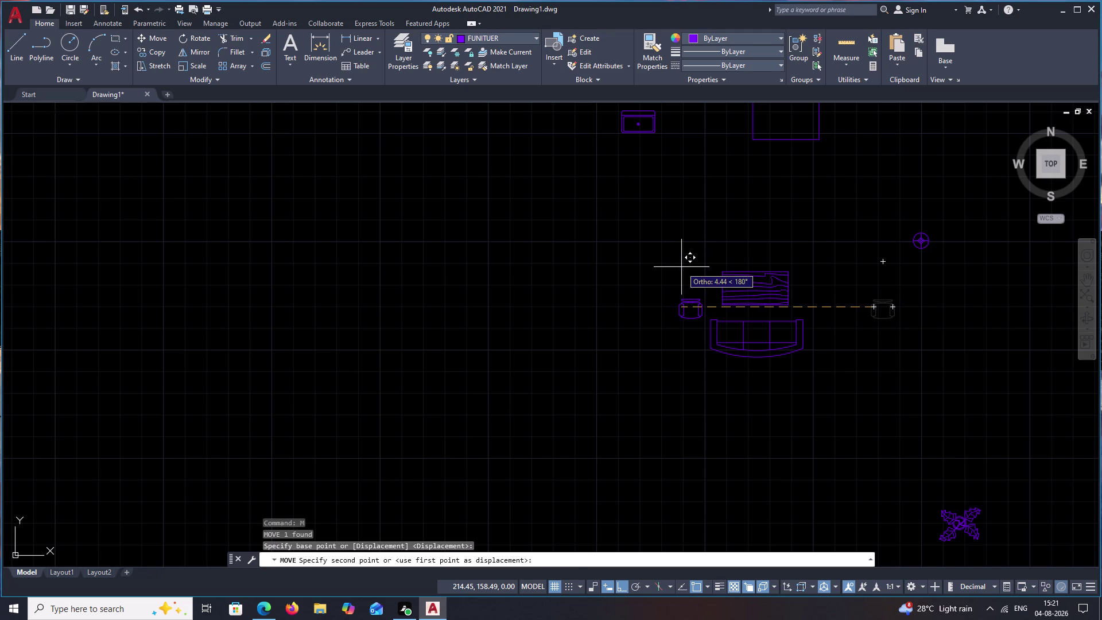
key(F8)
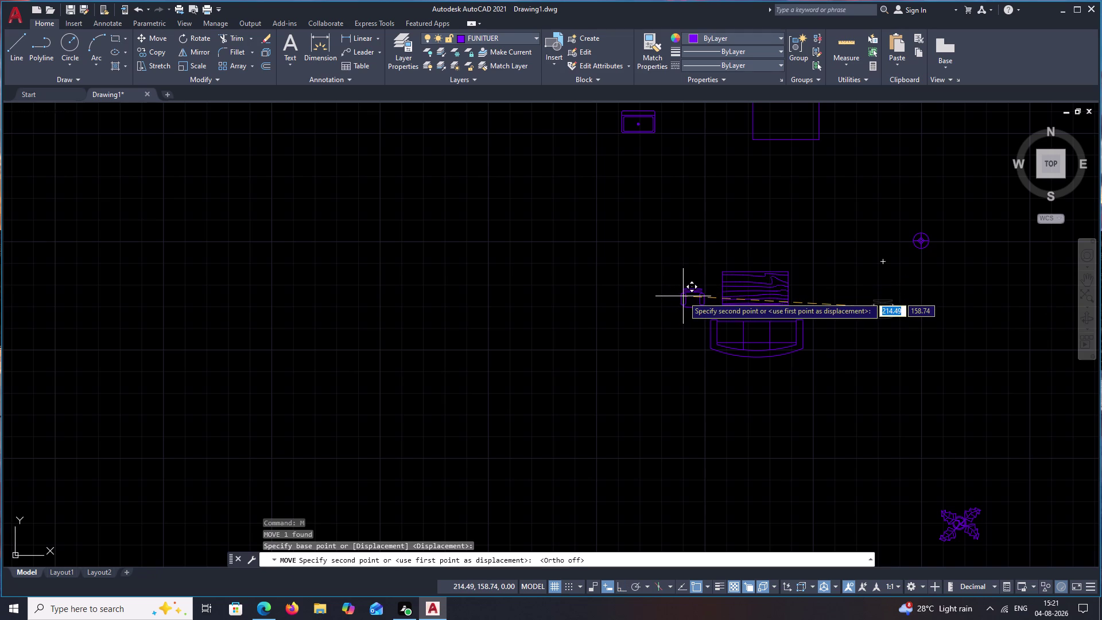
click(684, 296)
key(Escape)
Rotate the armchair a quarter turn beside the table.
drag(710, 284, 685, 319)
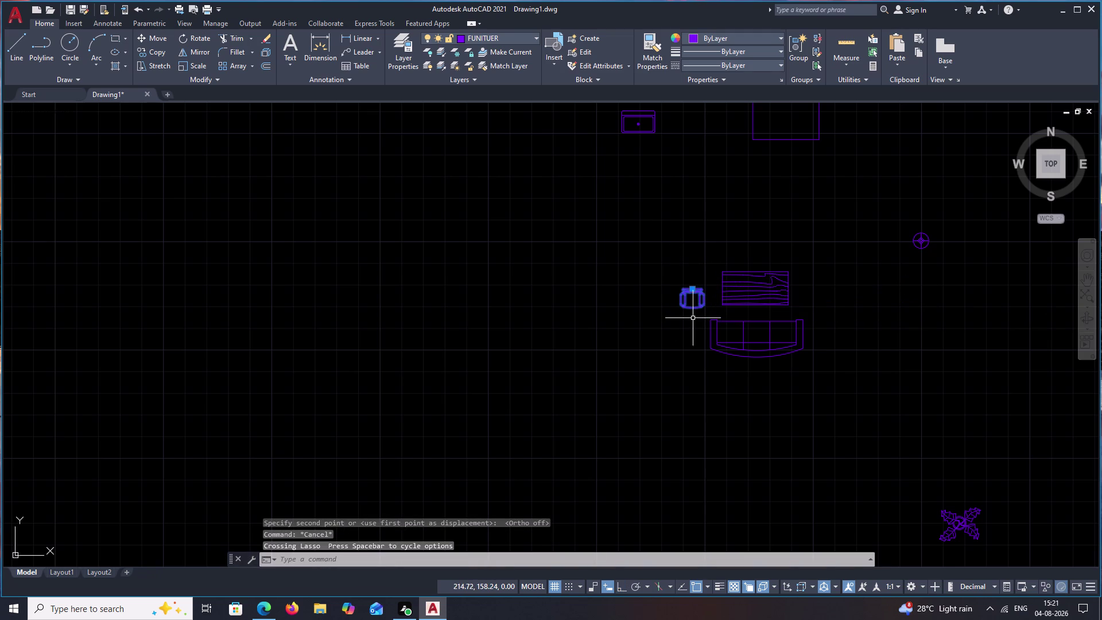
text(RO)
key(space)
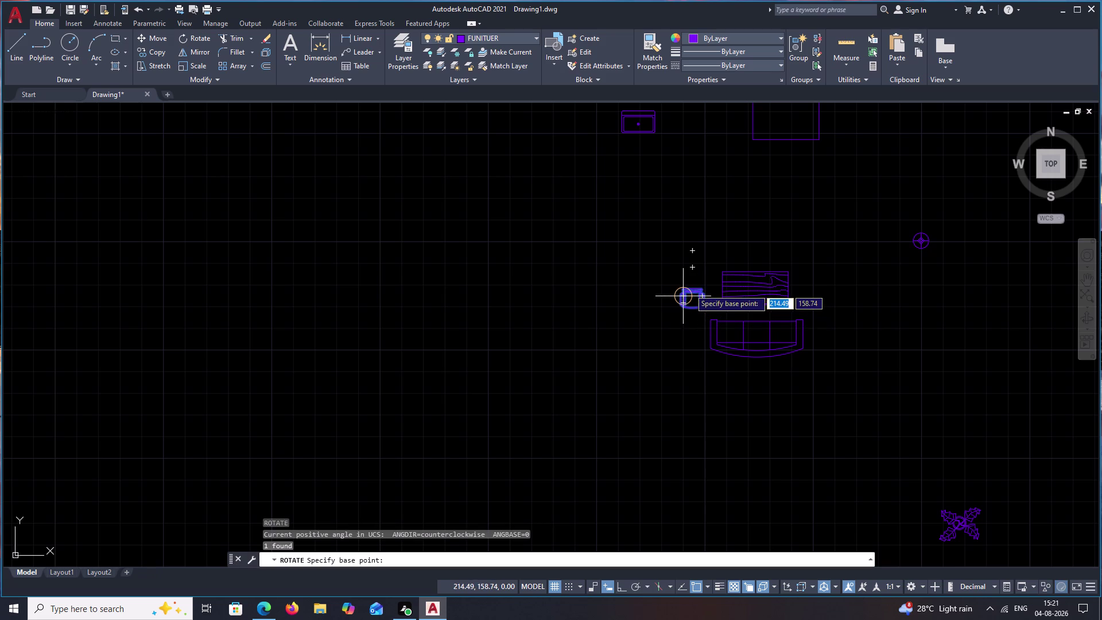
scroll(up, 3)
click(683, 301)
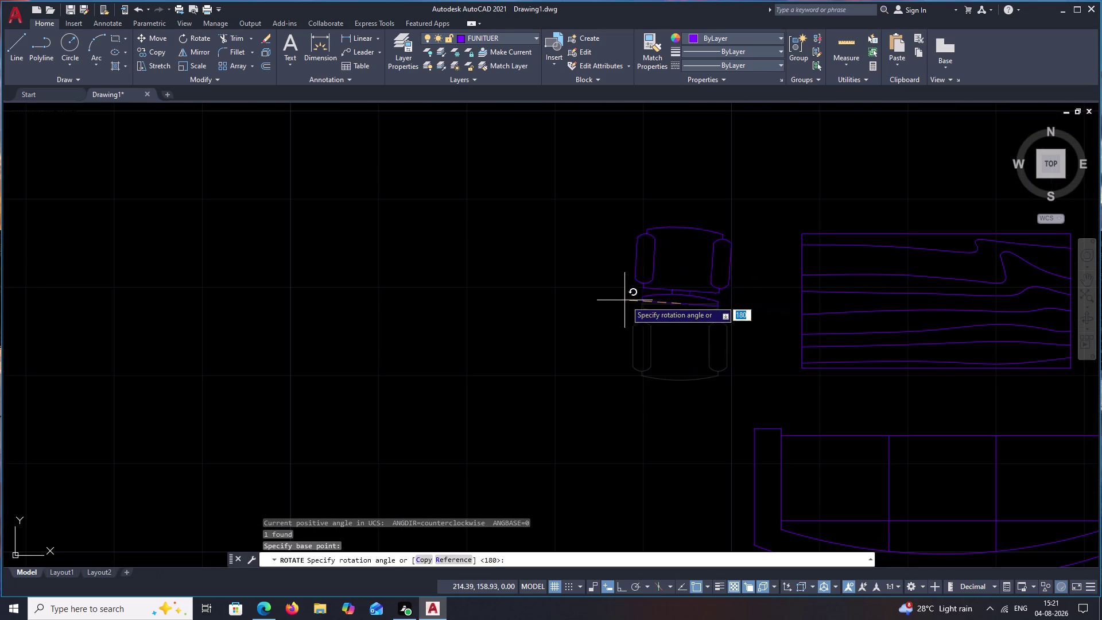
key(F8)
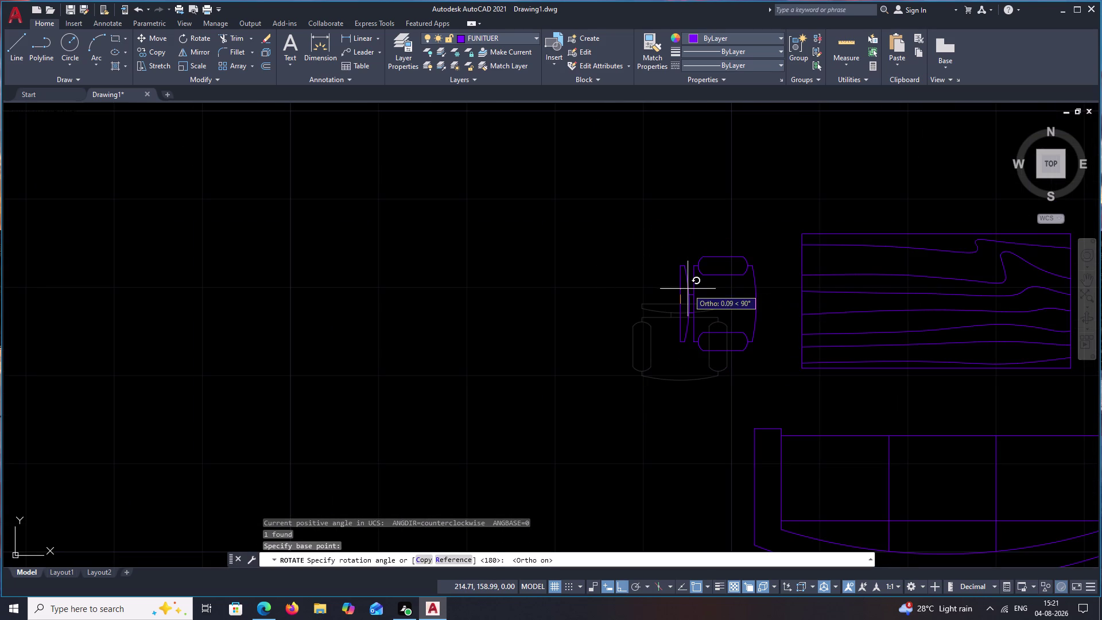
click(688, 292)
scroll(down, 3)
middle_drag(808, 356, 745, 356)
Mirror the small chair across the table's centre with MI, keeping the original.
key(Escape)
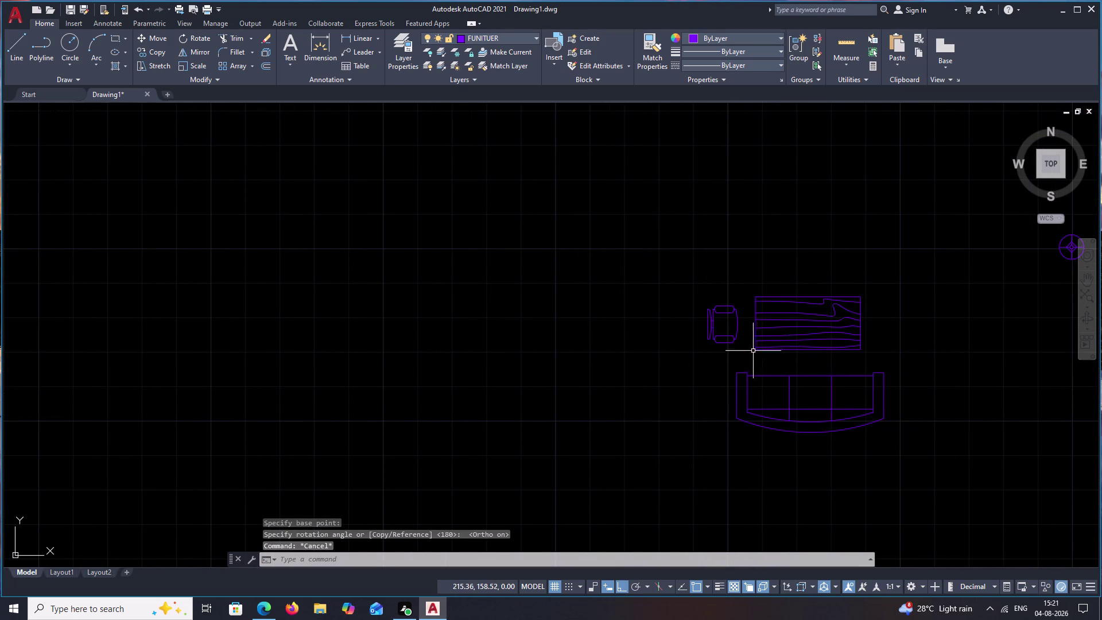
drag(735, 297, 724, 363)
text(M)
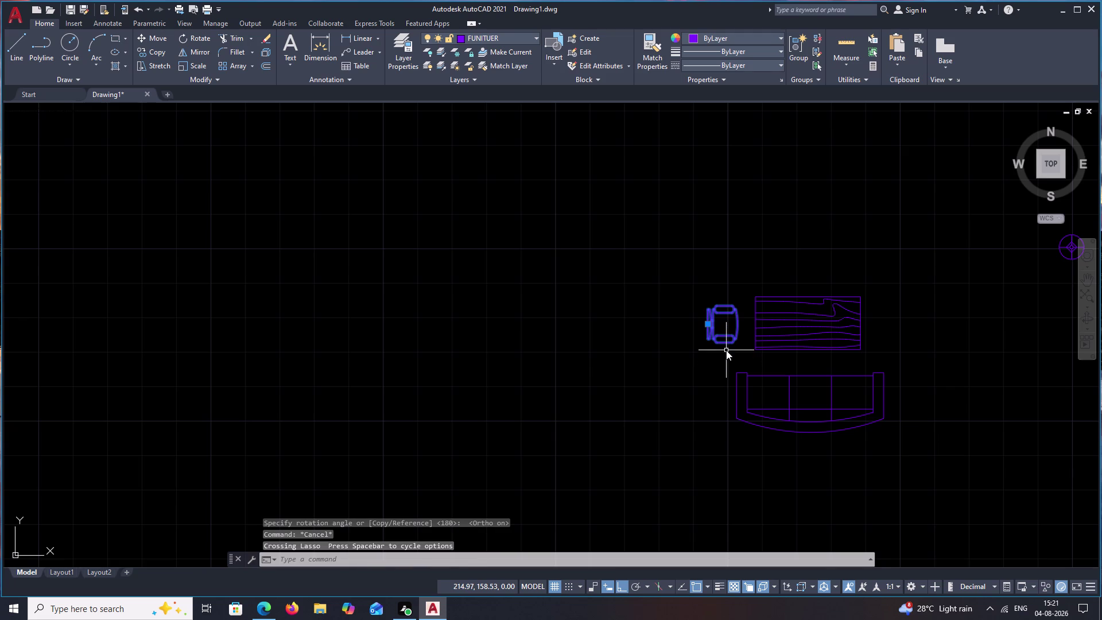
text(I)
key(space)
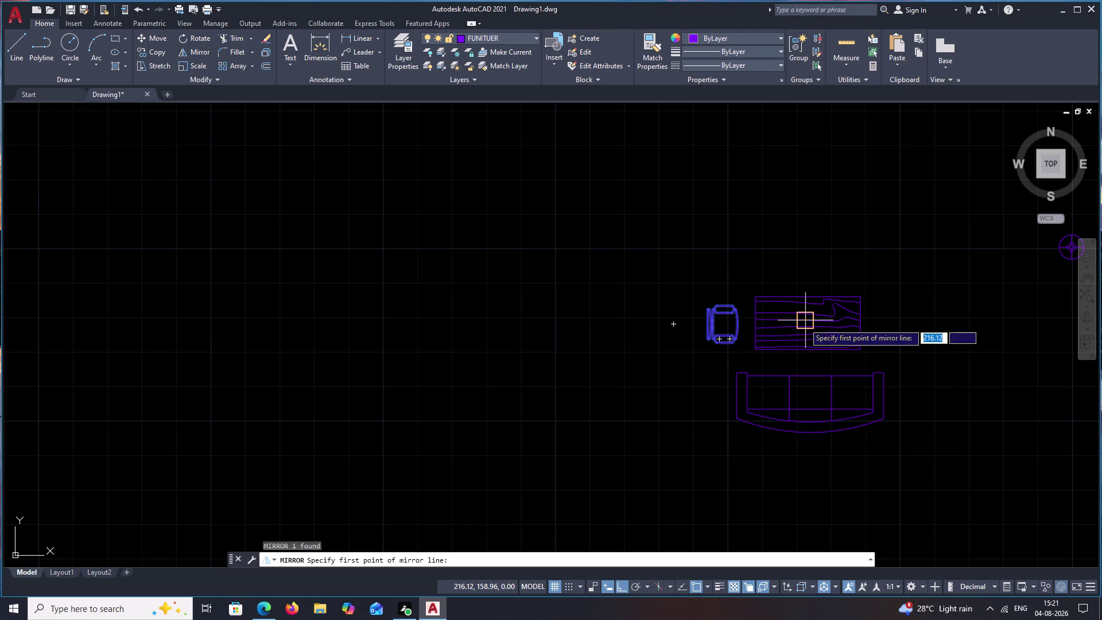
click(806, 327)
click(806, 327)
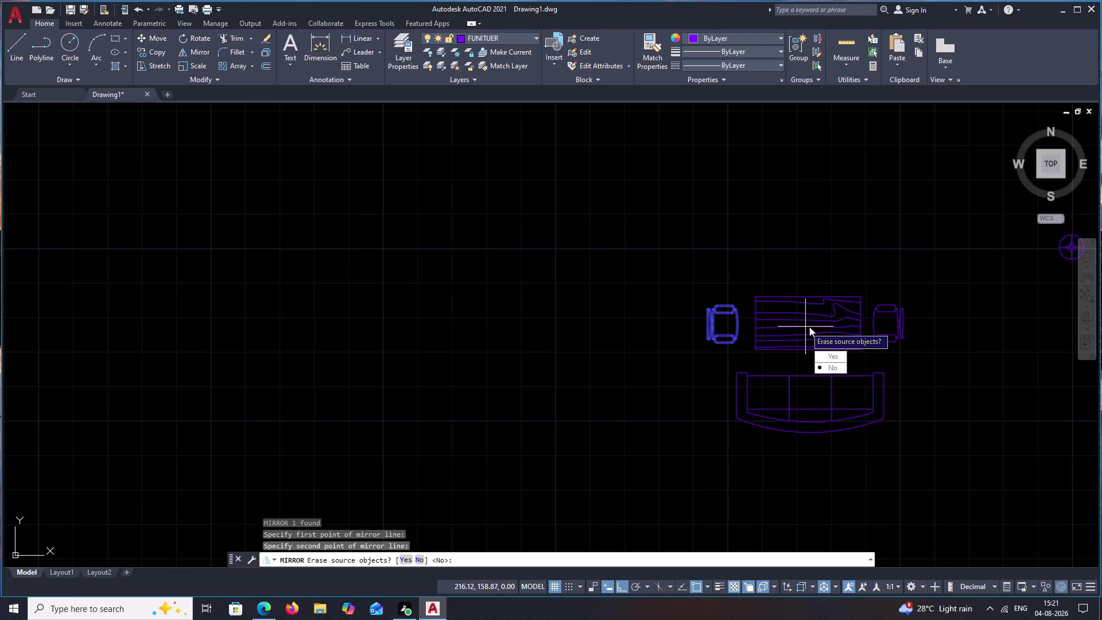
drag(839, 366, 805, 327)
scroll(down, 3)
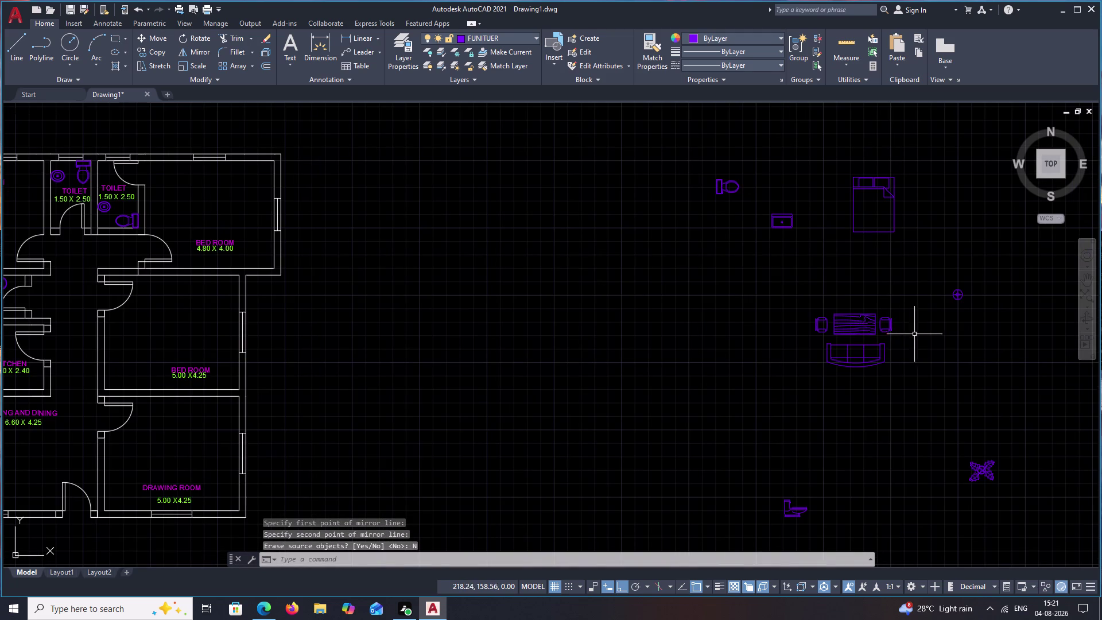
drag(926, 317, 917, 424)
text(M)
key(space)
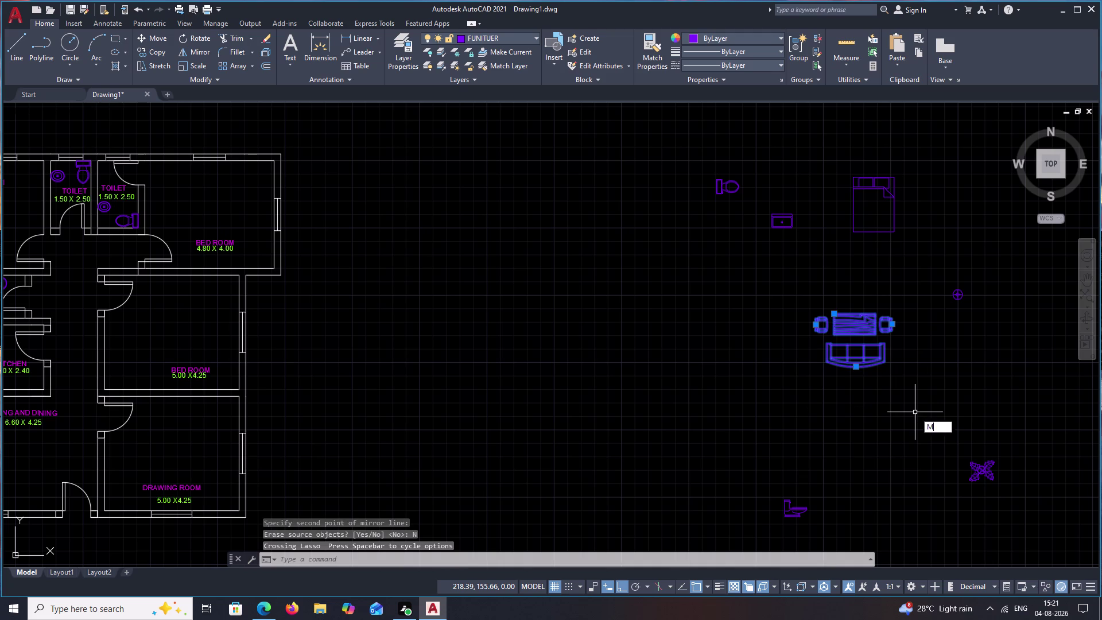
drag(859, 329, 831, 329)
scroll(down, 3)
middle_drag(573, 370, 794, 311)
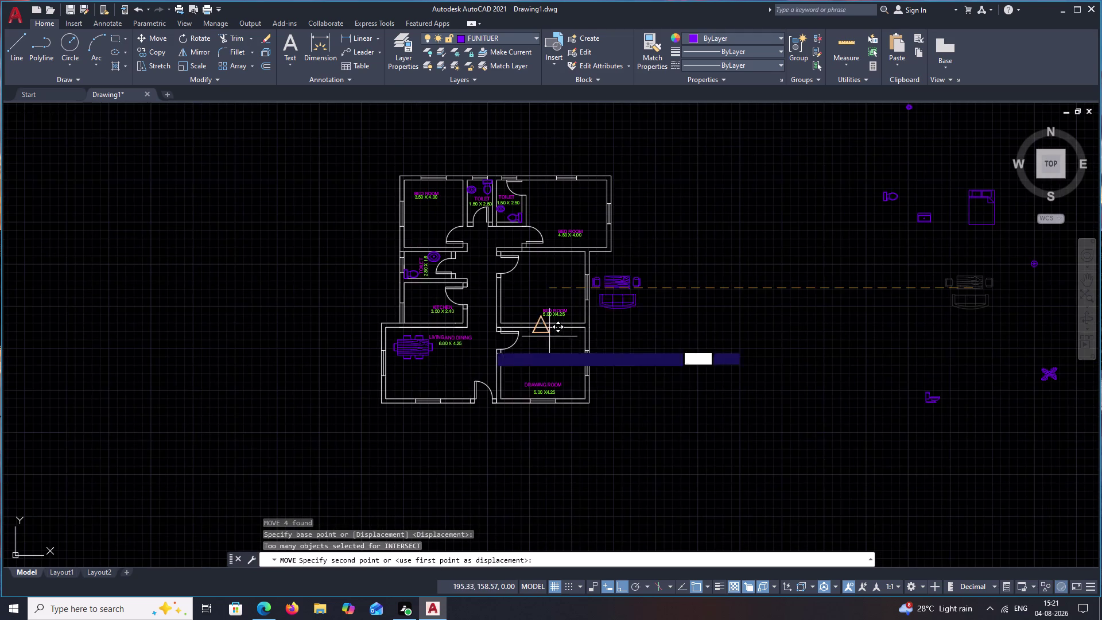
scroll(up, 3)
key(F8)
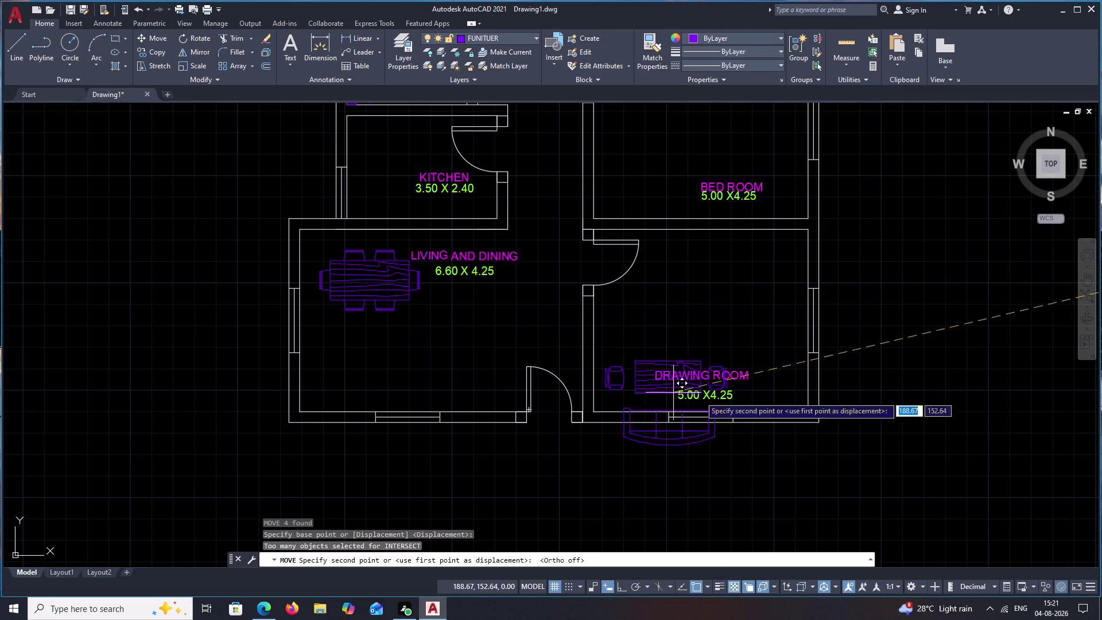
key(Escape)
click(388, 270)
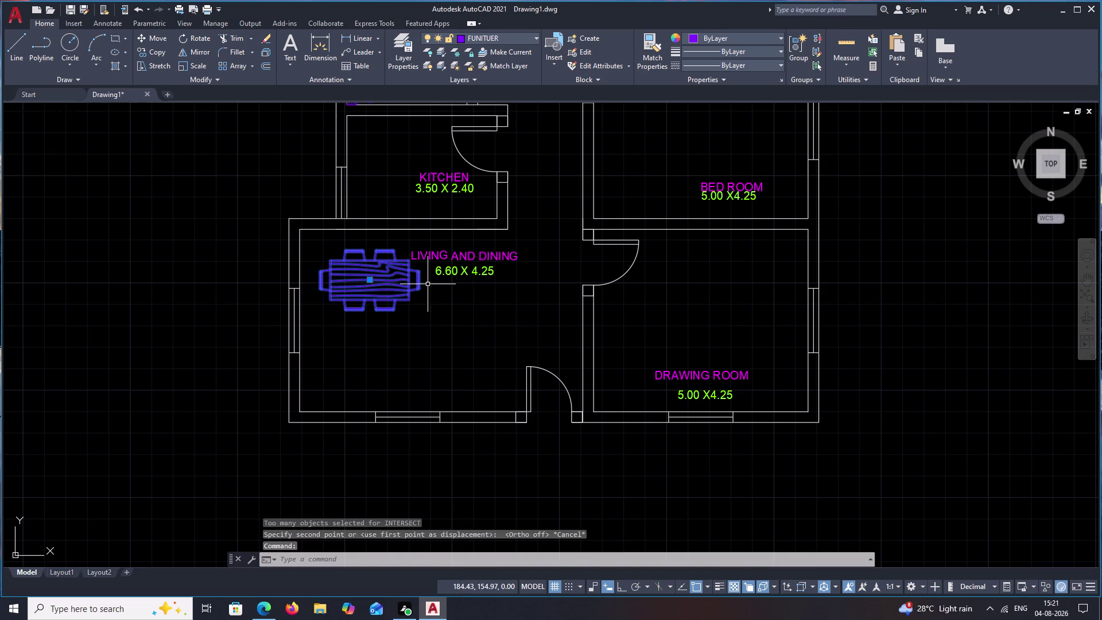
Rotate the dining table set 90° so it stands upright.
key(Escape)
text(RO)
key(space)
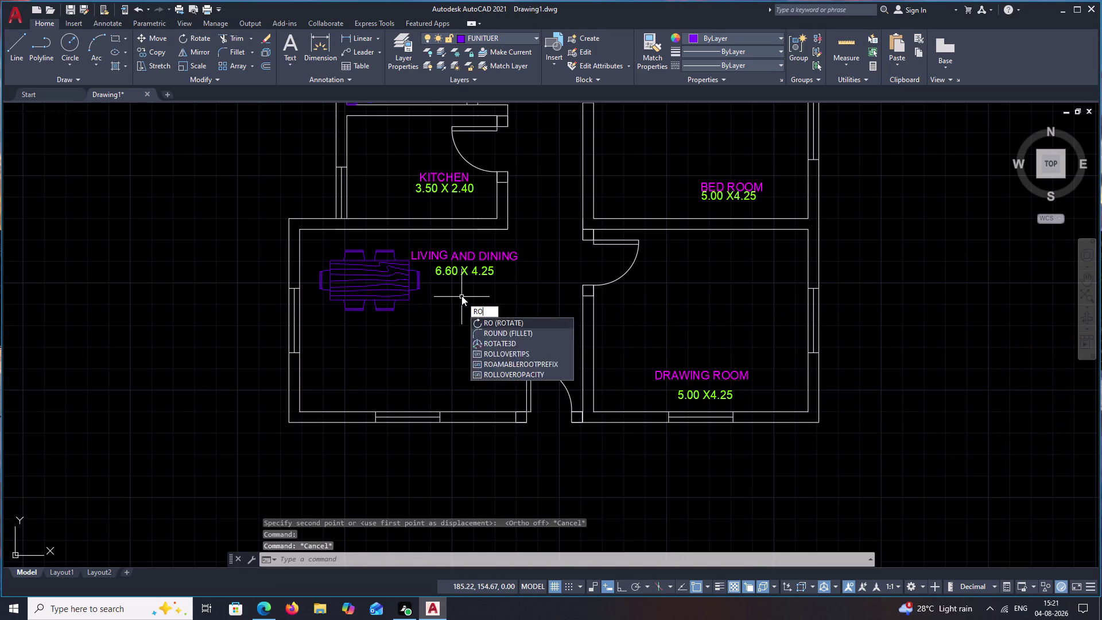
click(383, 283)
right_click(387, 289)
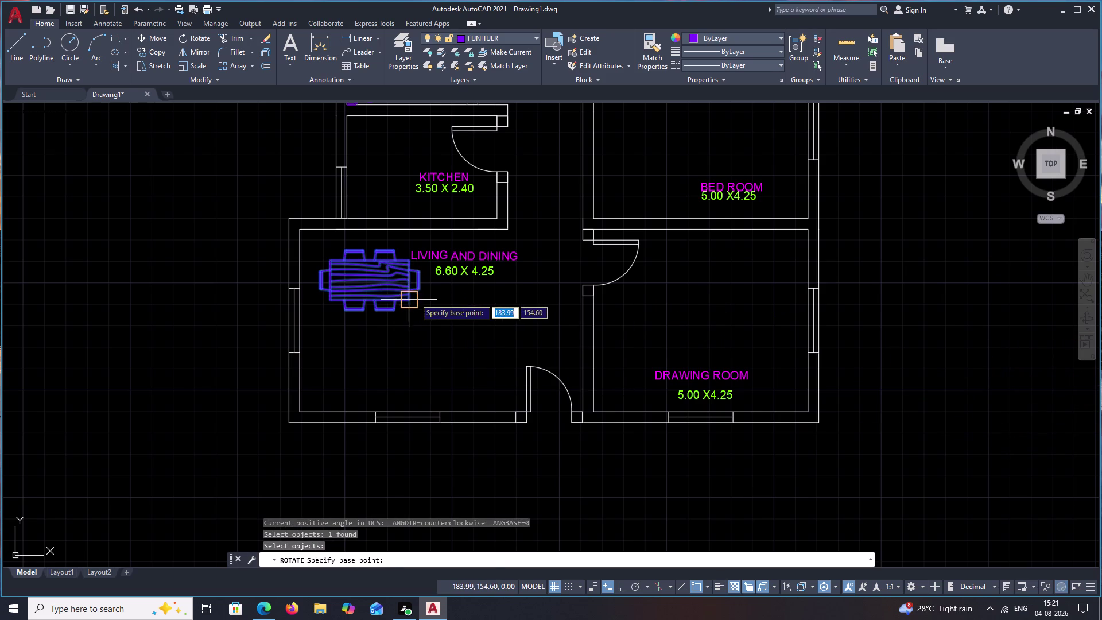
click(413, 299)
click(408, 331)
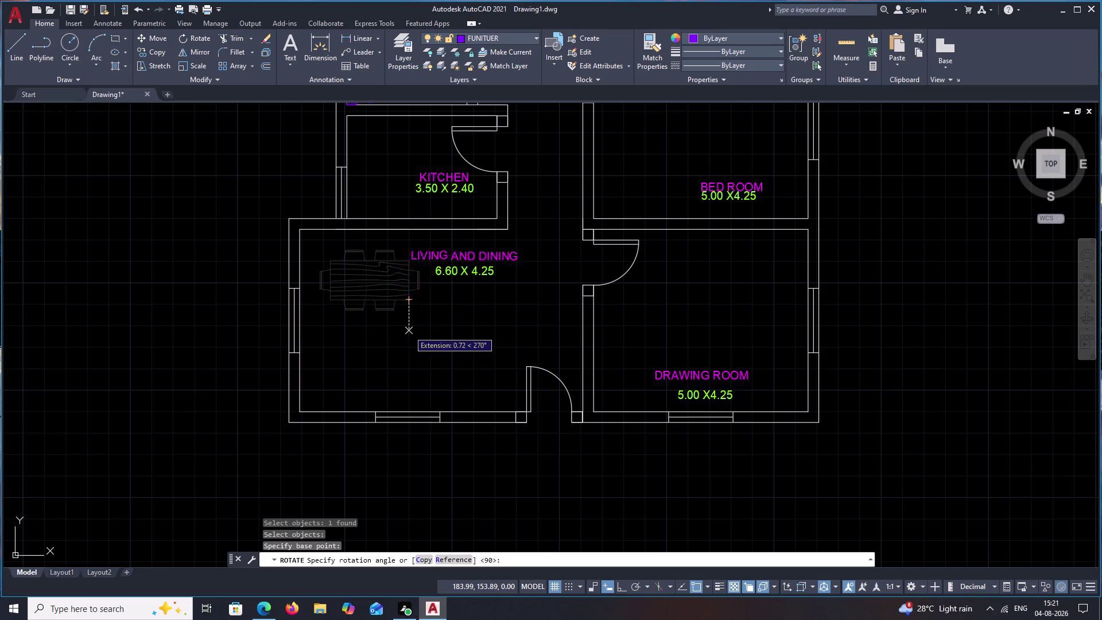
click(435, 239)
Move the rotated dining table against the room's left wall.
key(m)
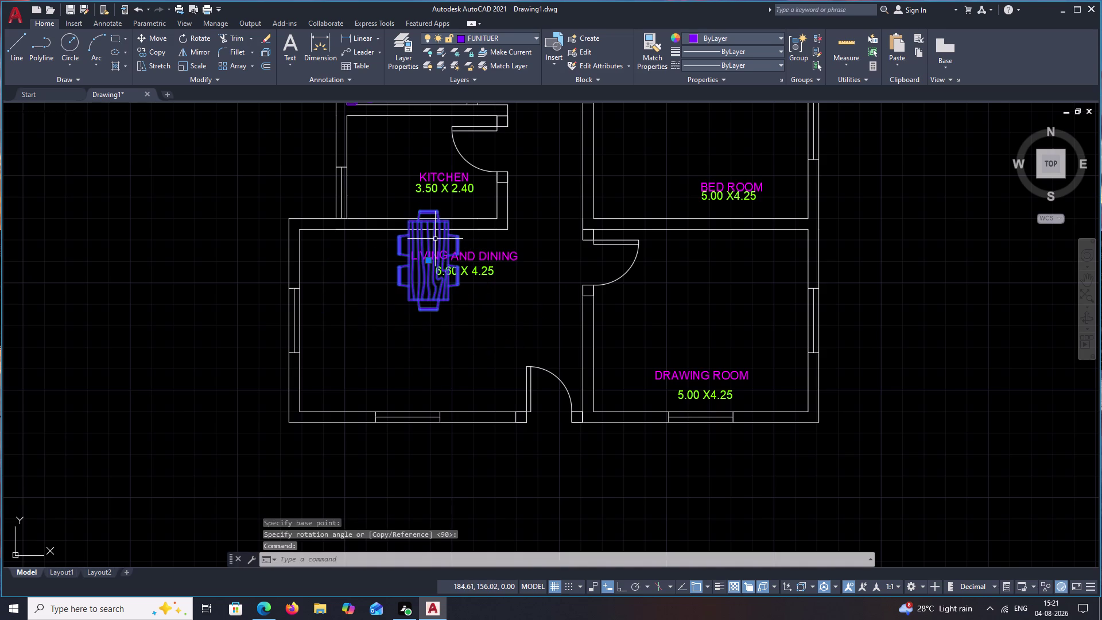
key(space)
click(432, 239)
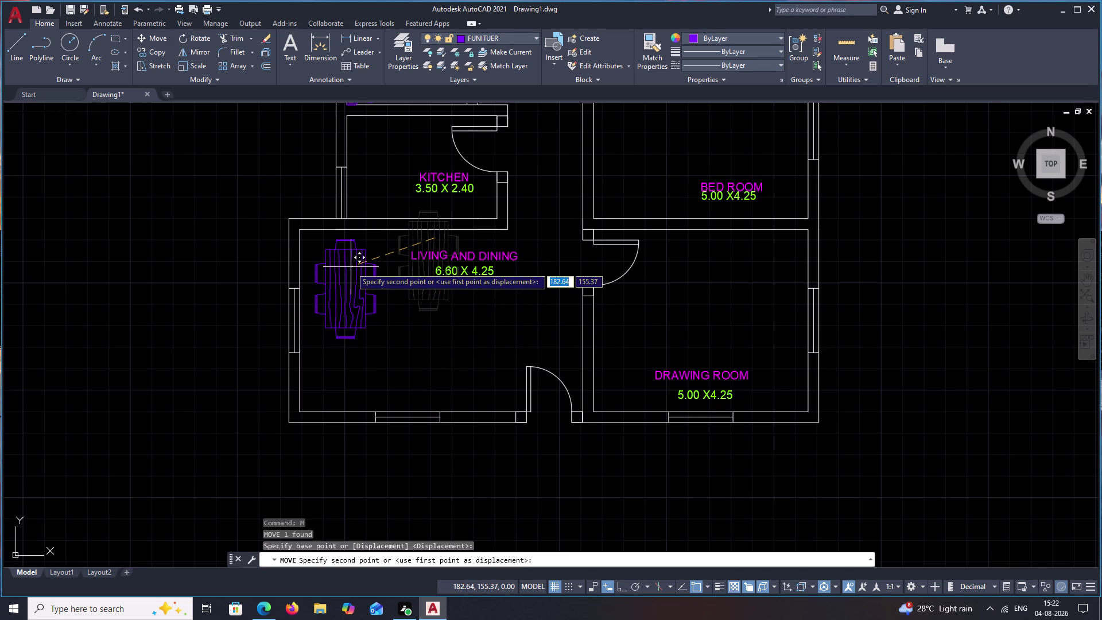
click(344, 267)
scroll(down, 3)
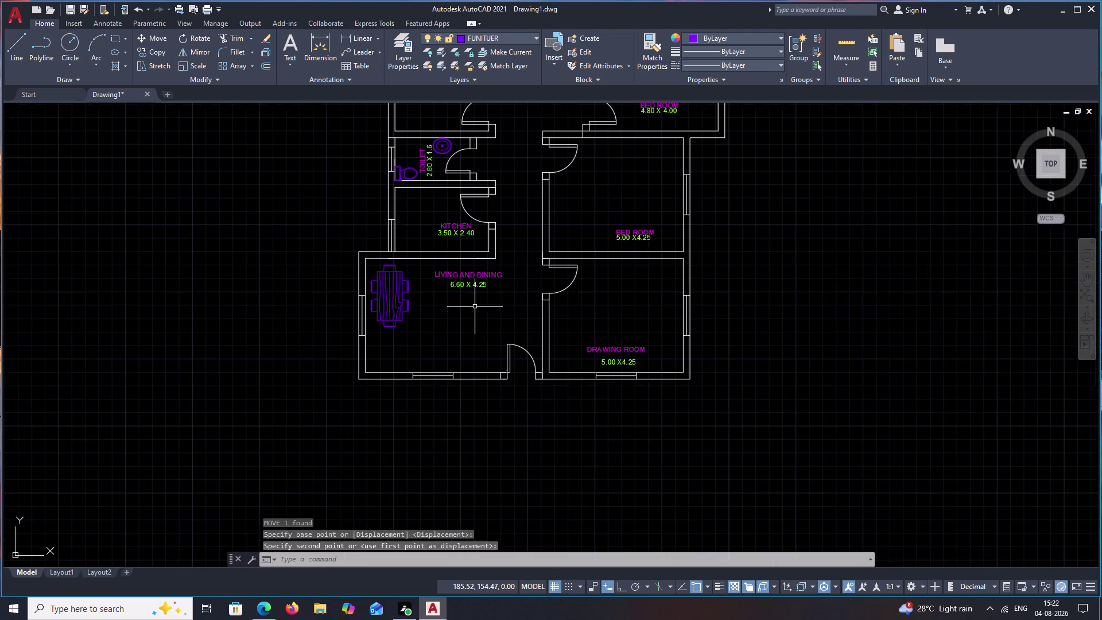
Select the spare sofa, centre table and two chairs set.
middle_drag(498, 307, 446, 324)
middle_drag(862, 374, 699, 373)
middle_drag(828, 345, 687, 362)
scroll(down, 3)
drag(962, 259, 889, 330)
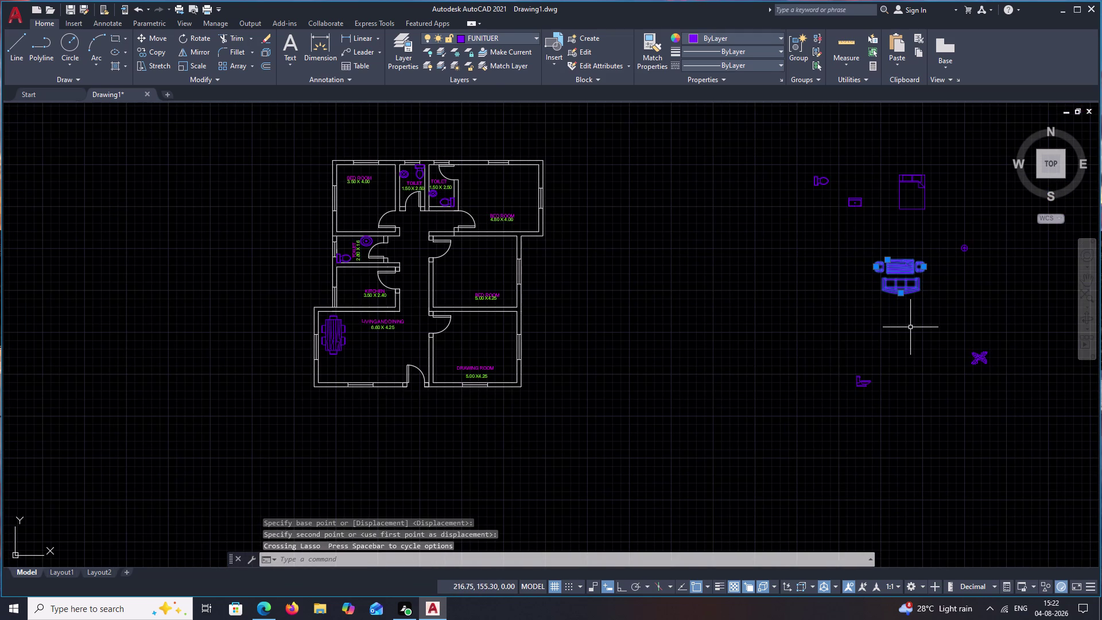
Move the sofa set into the living and dining room beside the dining table.
key(m)
key(space)
drag(901, 271, 890, 273)
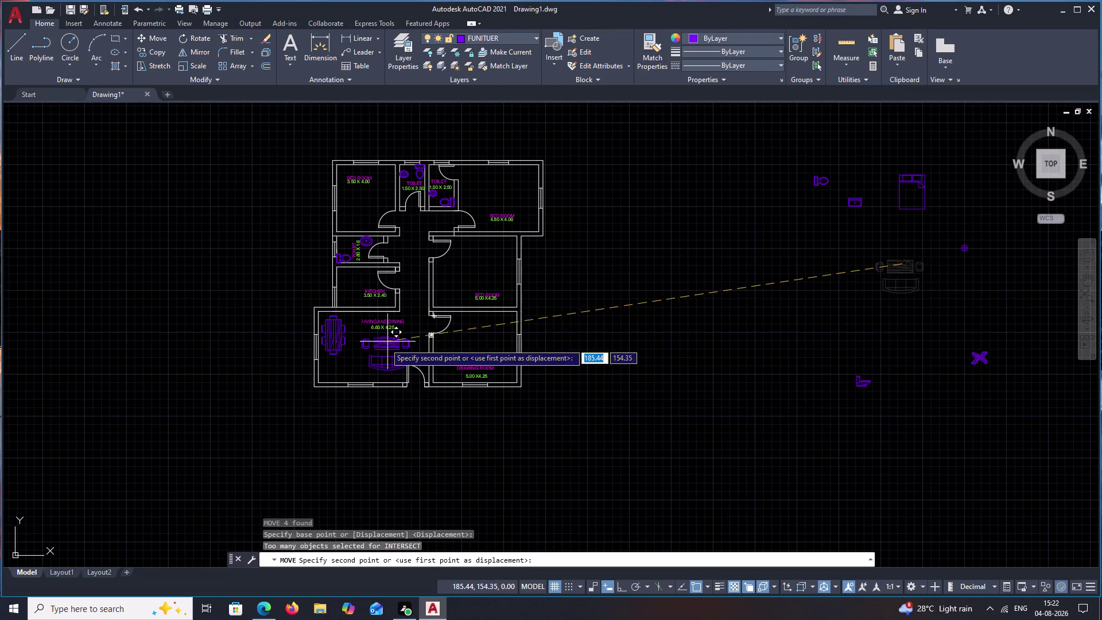
scroll(down, 3)
middle_drag(385, 344, 600, 346)
scroll(up, 3)
scroll(up, 3)
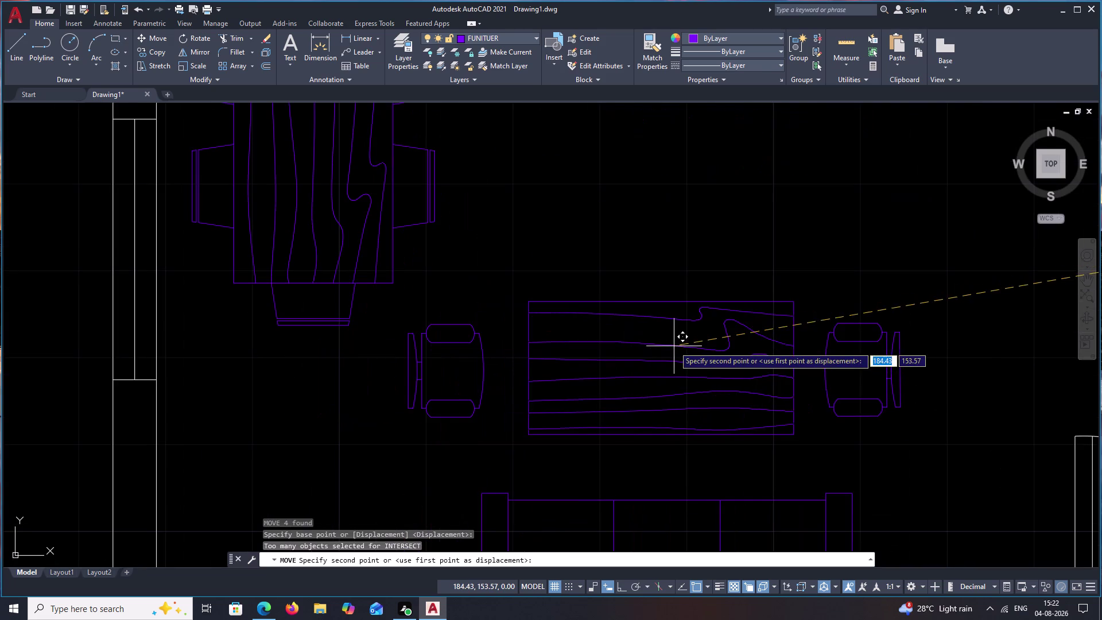
scroll(down, 3)
middle_drag(679, 346, 689, 325)
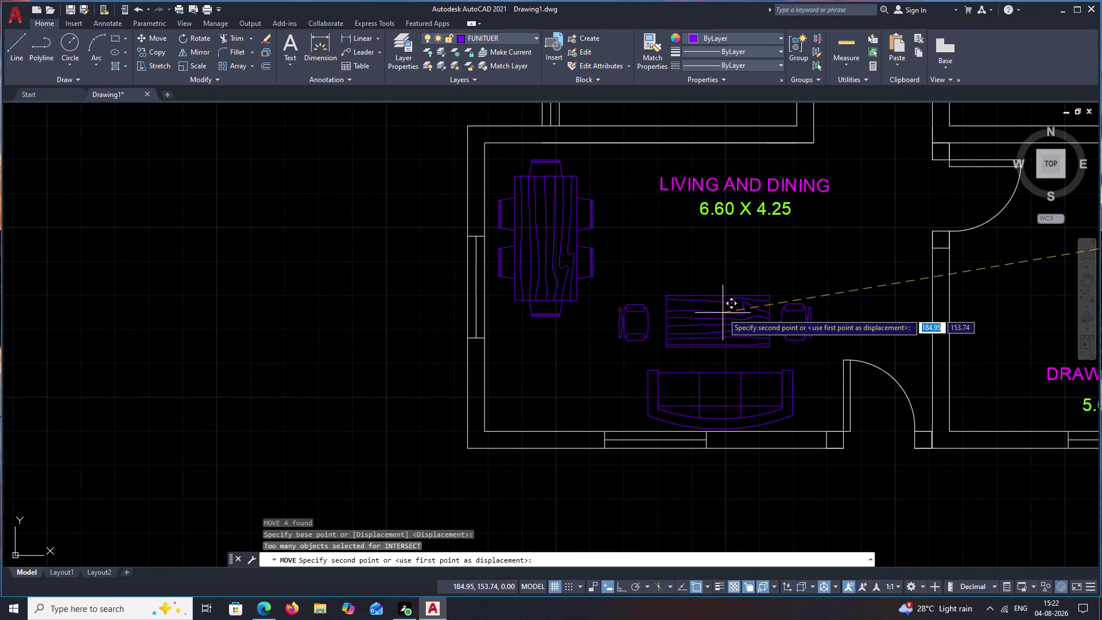
click(722, 314)
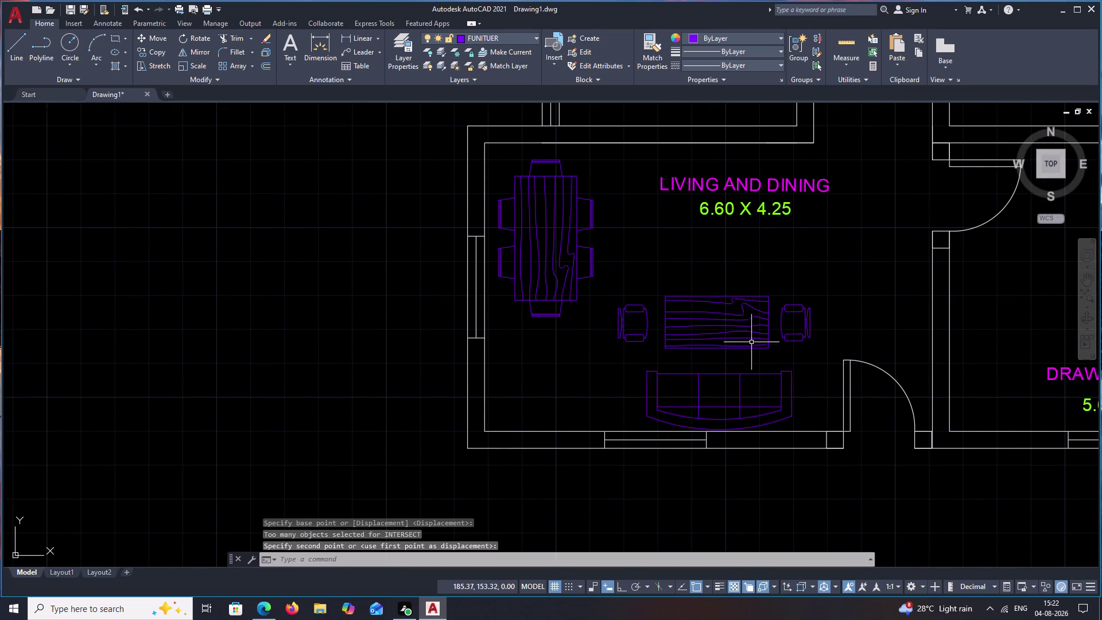
Pan over to the remaining furniture and select the double bed.
scroll(down, 3)
middle_drag(774, 342, 634, 396)
scroll(up, 3)
middle_drag(647, 374, 536, 374)
middle_drag(630, 373, 524, 371)
middle_drag(612, 375, 584, 380)
scroll(down, 3)
middle_drag(811, 371, 521, 450)
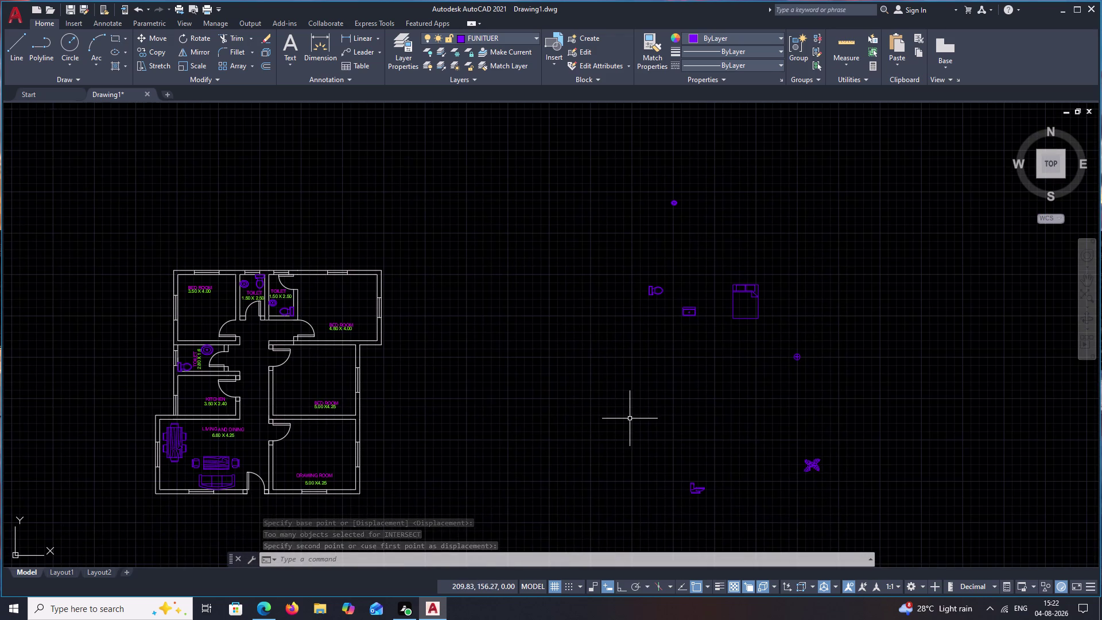
drag(750, 263, 793, 356)
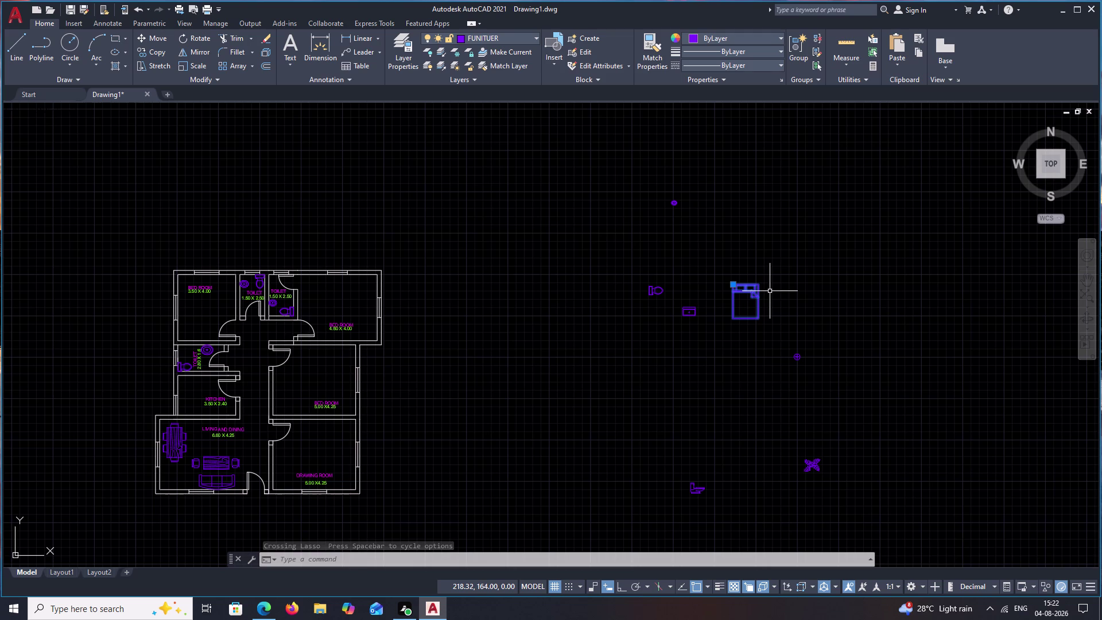
Place two copies of the double bed to its right.
text(M)
key(space)
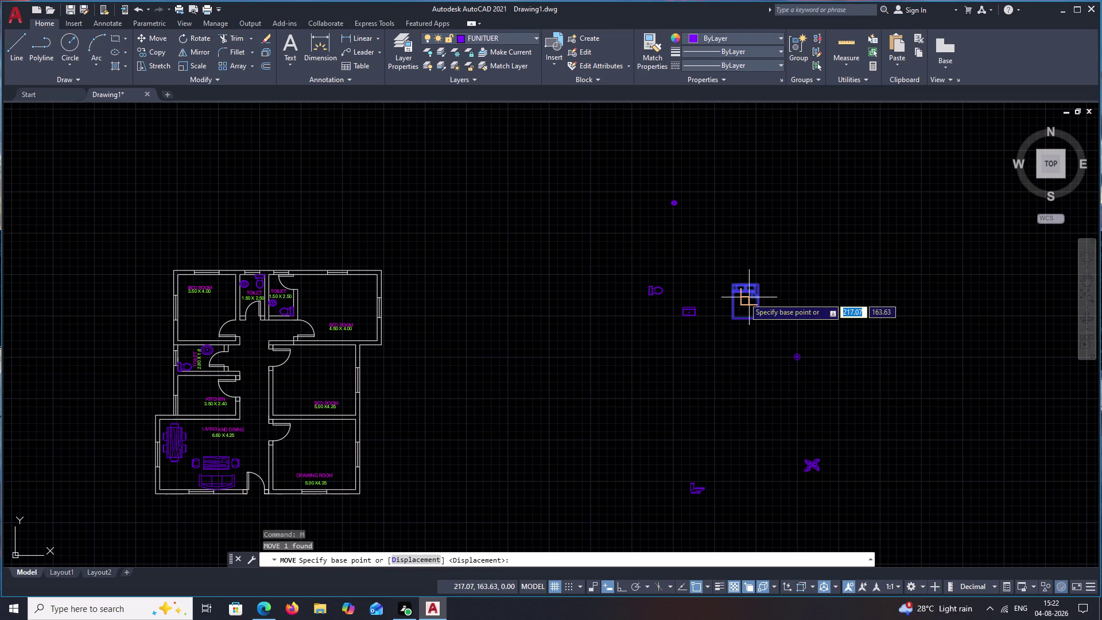
key(Escape)
drag(774, 273, 737, 335)
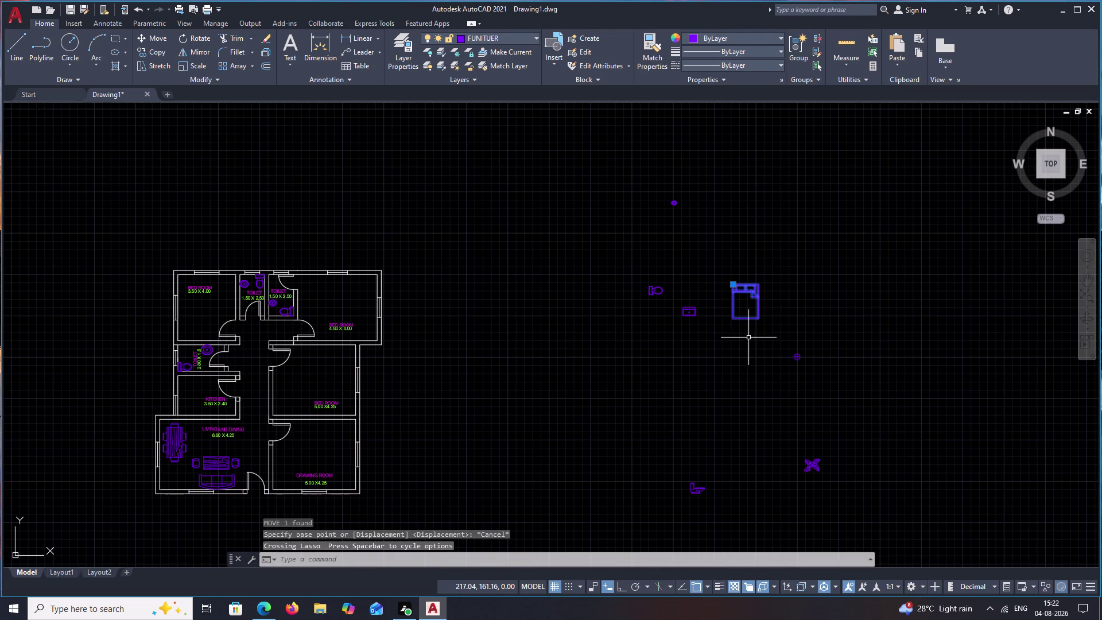
text(CO)
key(space)
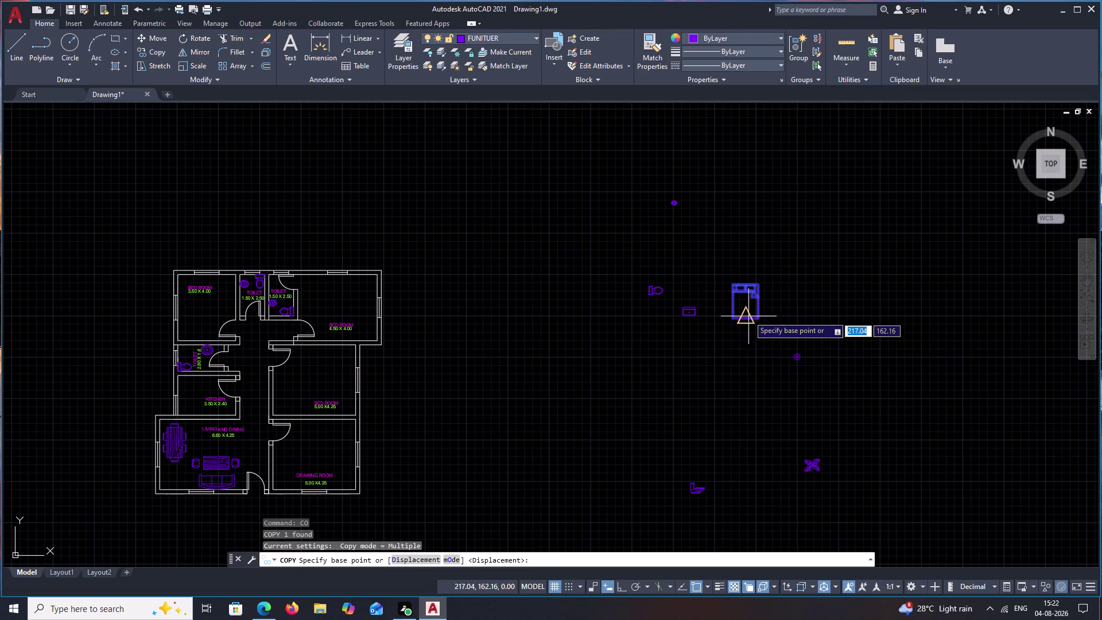
click(749, 308)
click(840, 303)
click(919, 302)
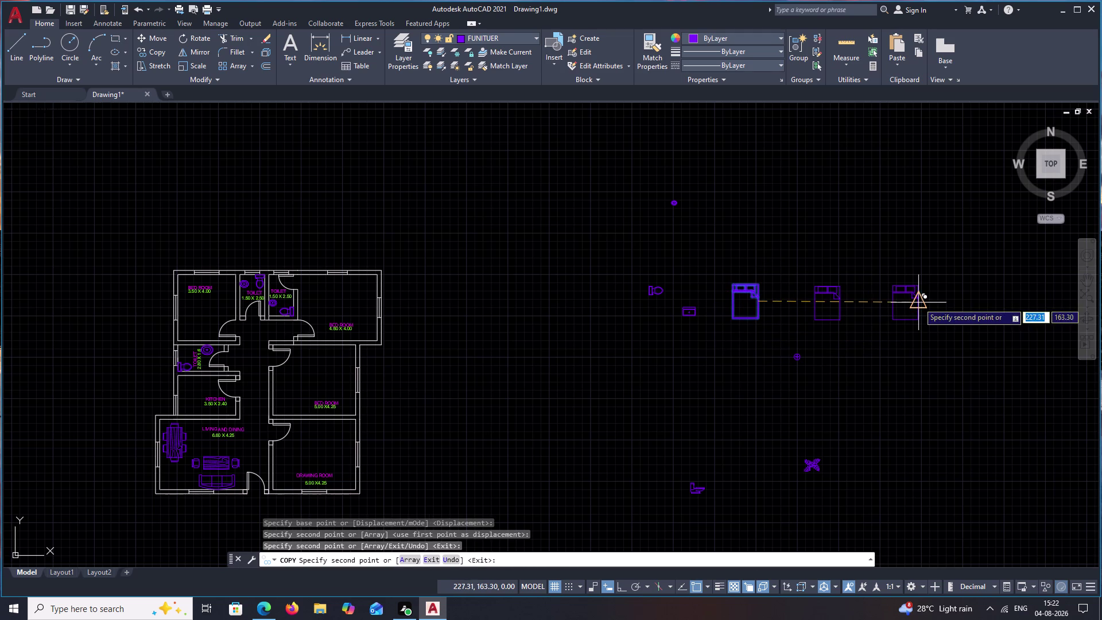
key(grave)
key(Escape)
Select the middle bed copy and start a rotation, then cancel the mistaken command.
drag(841, 279, 799, 314)
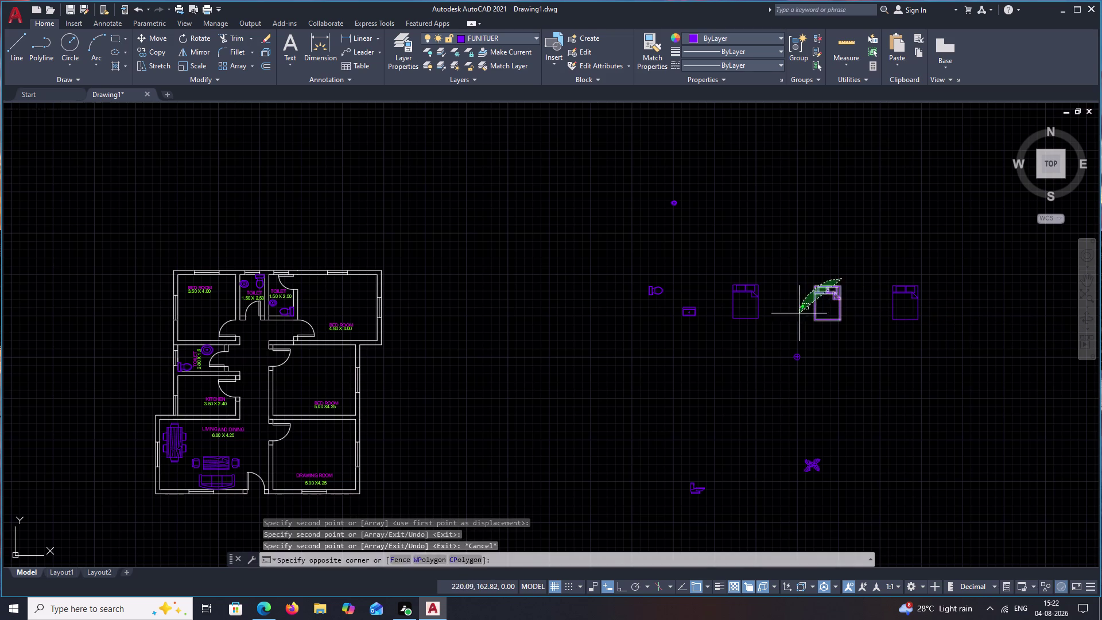
drag(799, 314, 805, 327)
text(RI)
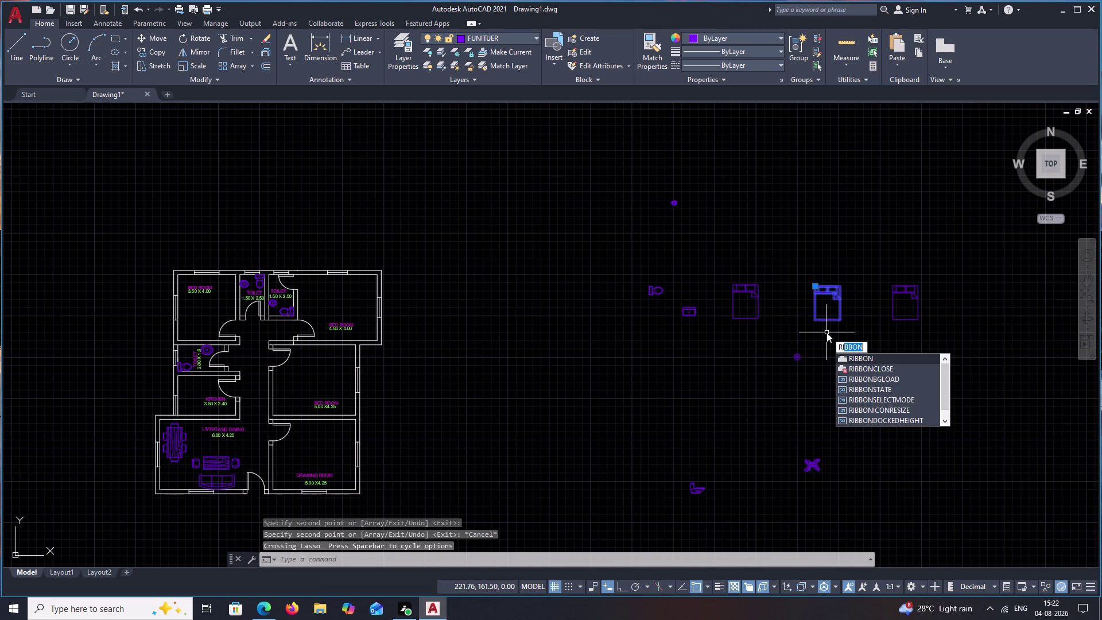
key(BackSpace)
text(O)
key(space)
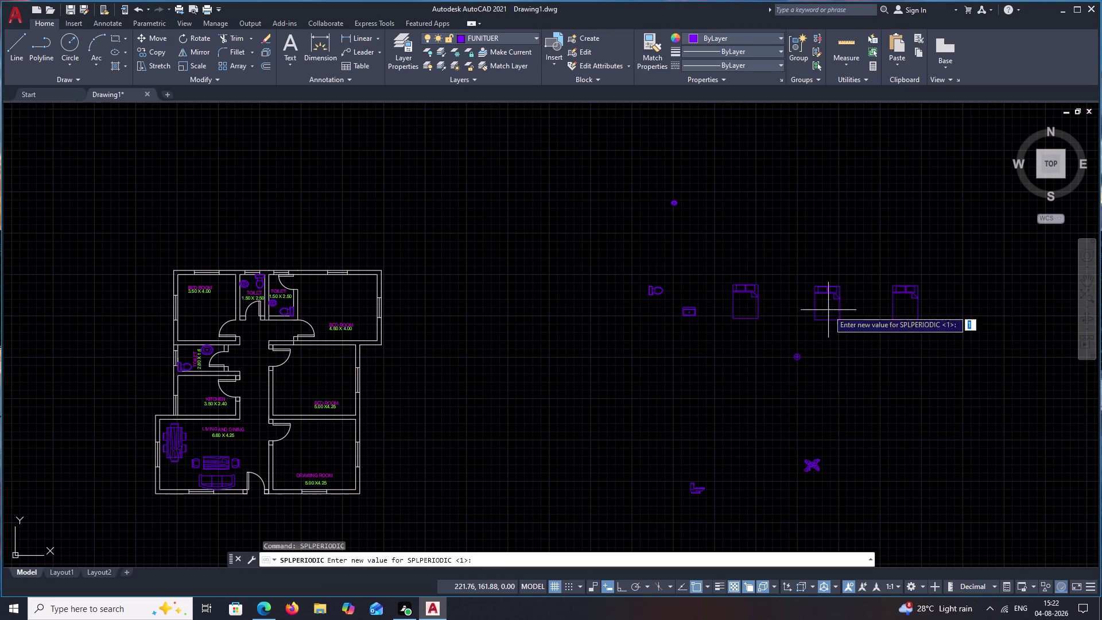
click(840, 286)
click(836, 287)
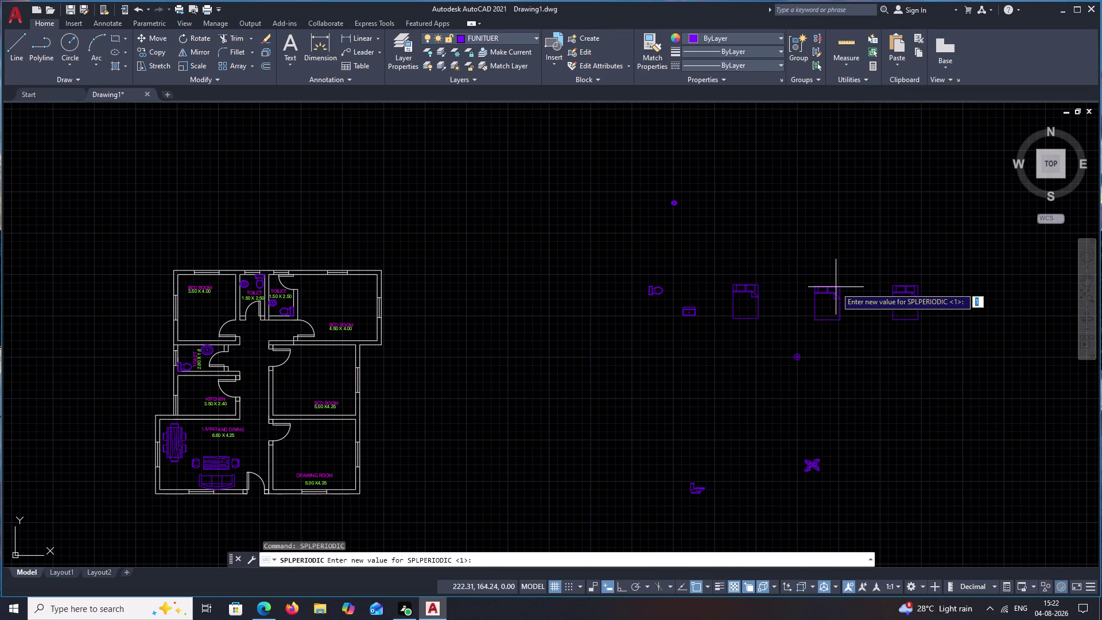
key(Escape)
Rotate the middle bed copy sideways around a base point on the bed.
drag(847, 273, 827, 348)
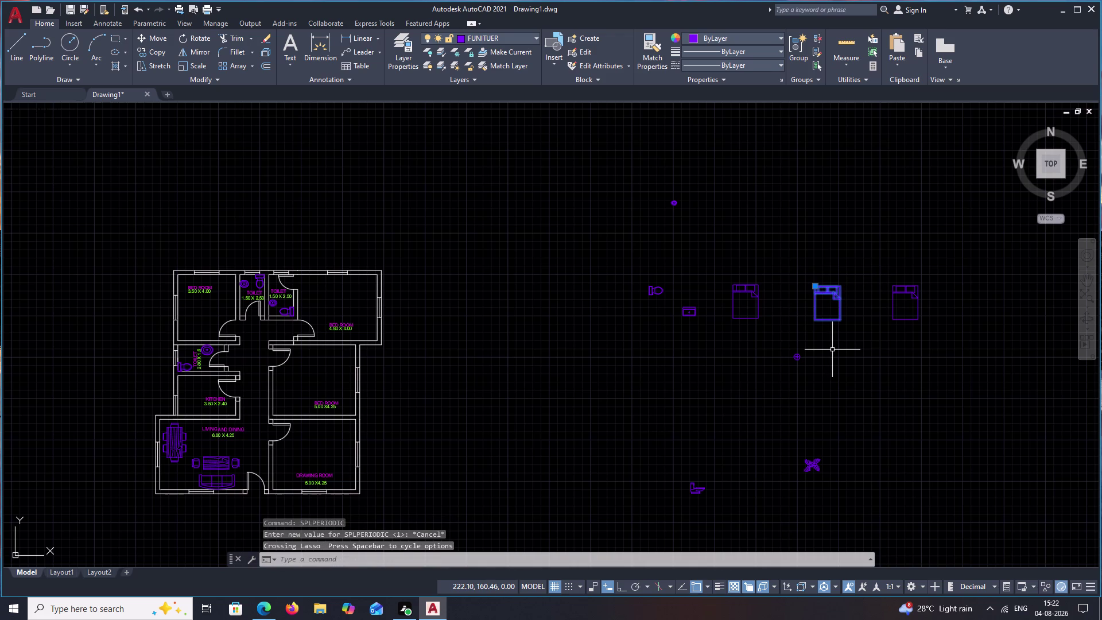
key(f)
key(BackSpace)
text(RO)
key(space)
click(839, 288)
click(839, 326)
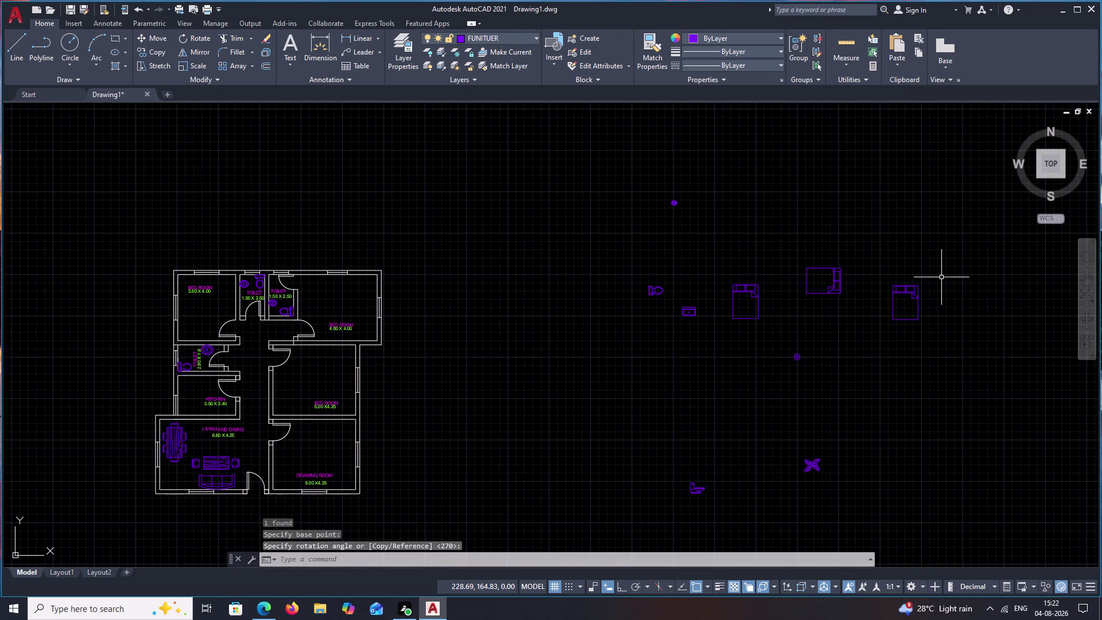
Erase the stray bed copy with E and select the original double bed.
drag(942, 277, 909, 358)
text(E)
key(space)
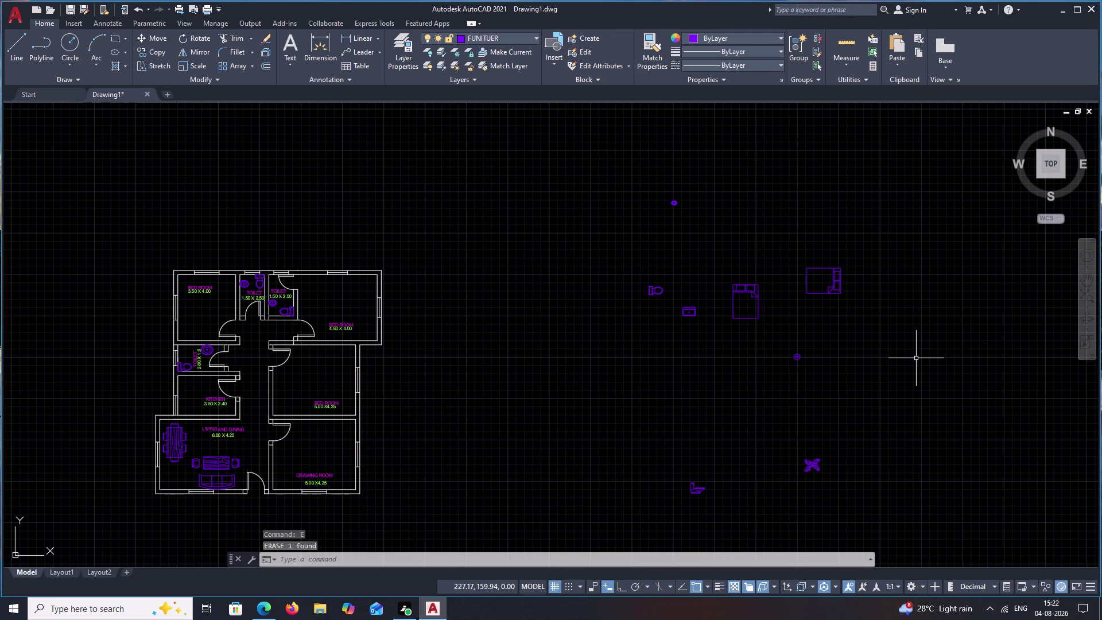
drag(786, 263, 743, 354)
Move the double bed into the left bedroom, then undo the move.
text(M)
key(space)
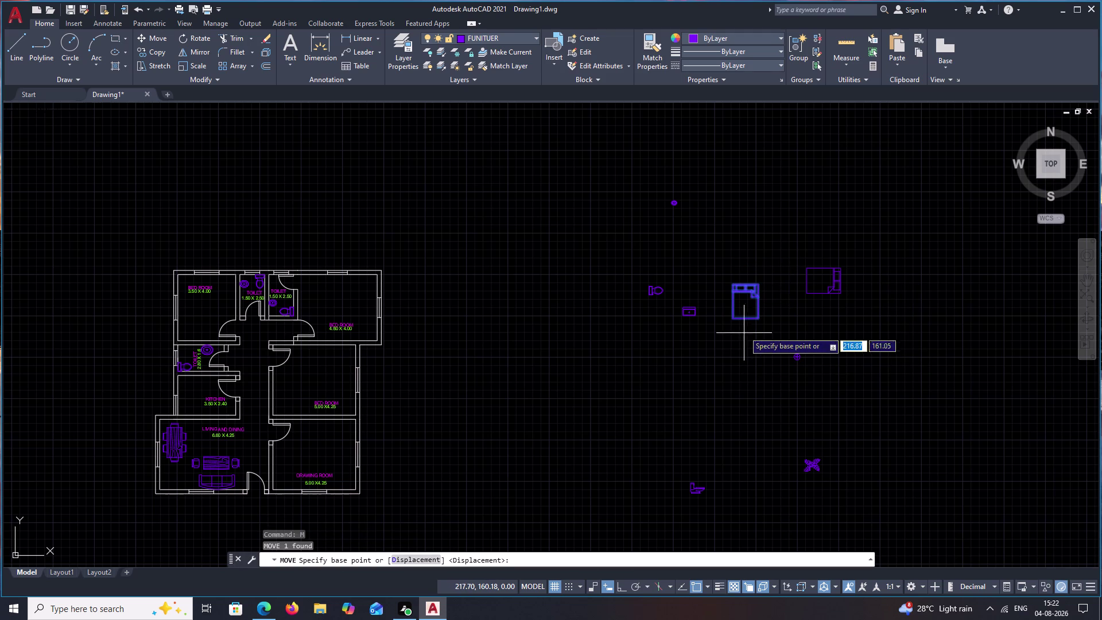
drag(744, 305, 704, 319)
scroll(down, 3)
middle_drag(464, 370, 475, 371)
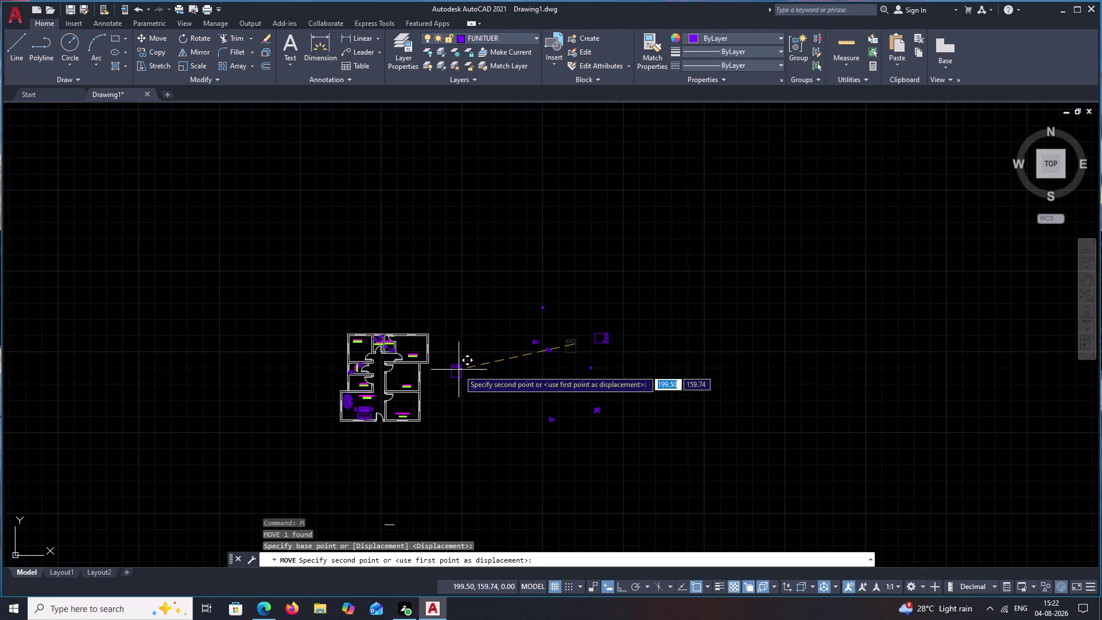
middle_drag(475, 372, 602, 389)
scroll(up, 3)
scroll(up, 3)
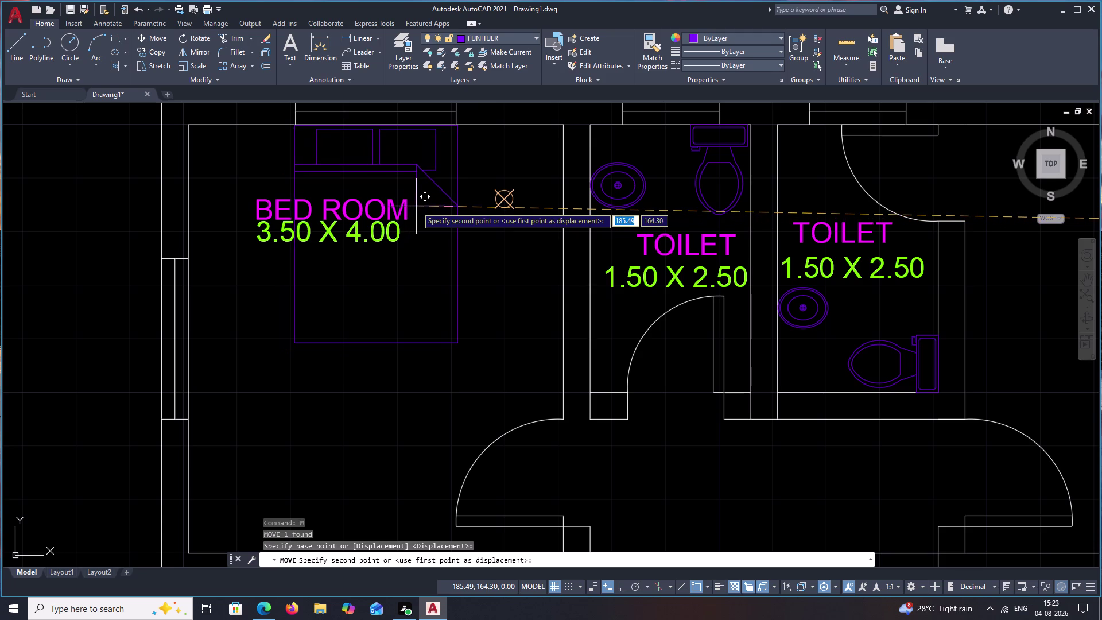
click(415, 205)
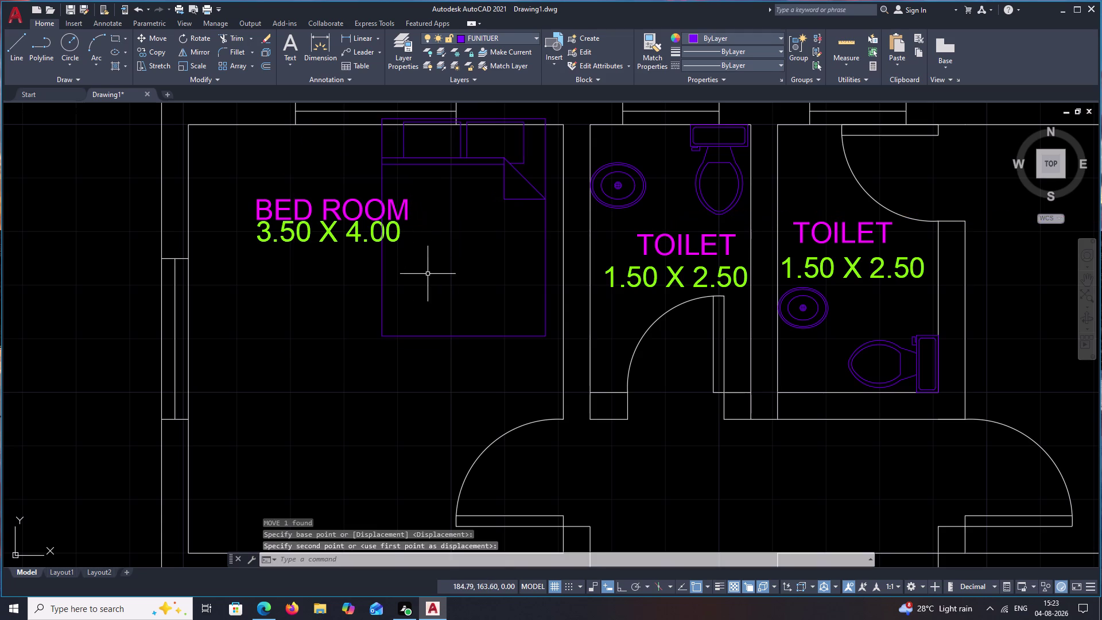
key(ctrl+z)
Move the BED ROOM 3.50 X 4.00 label down near the bedroom's bottom wall.
scroll(down, 3)
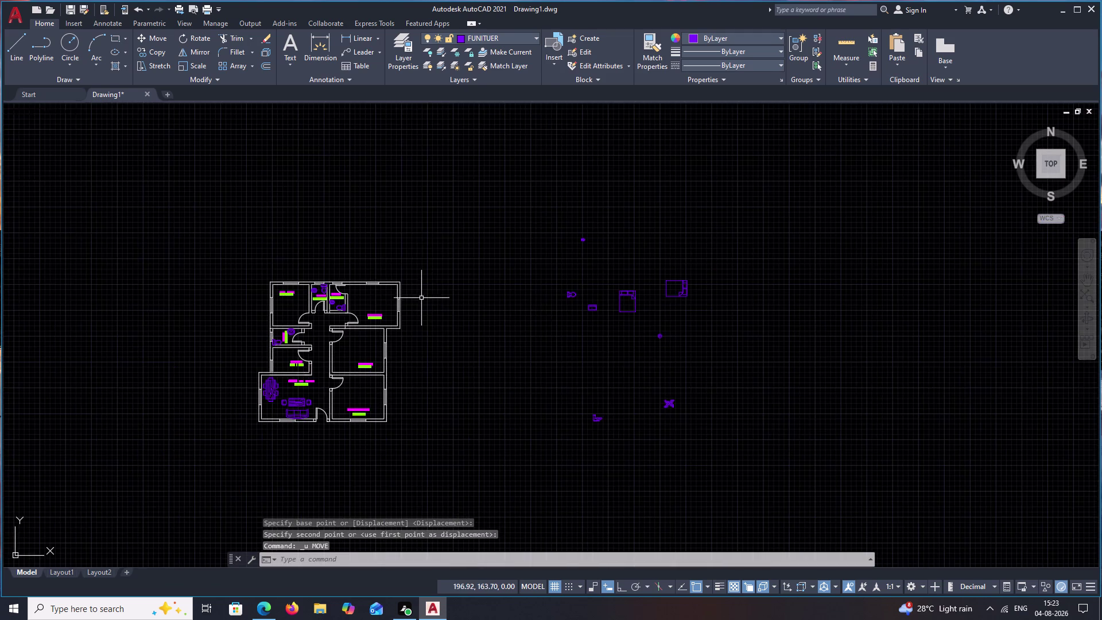
scroll(up, 3)
middle_drag(480, 327, 1052, 372)
scroll(up, 3)
middle_drag(837, 364, 882, 290)
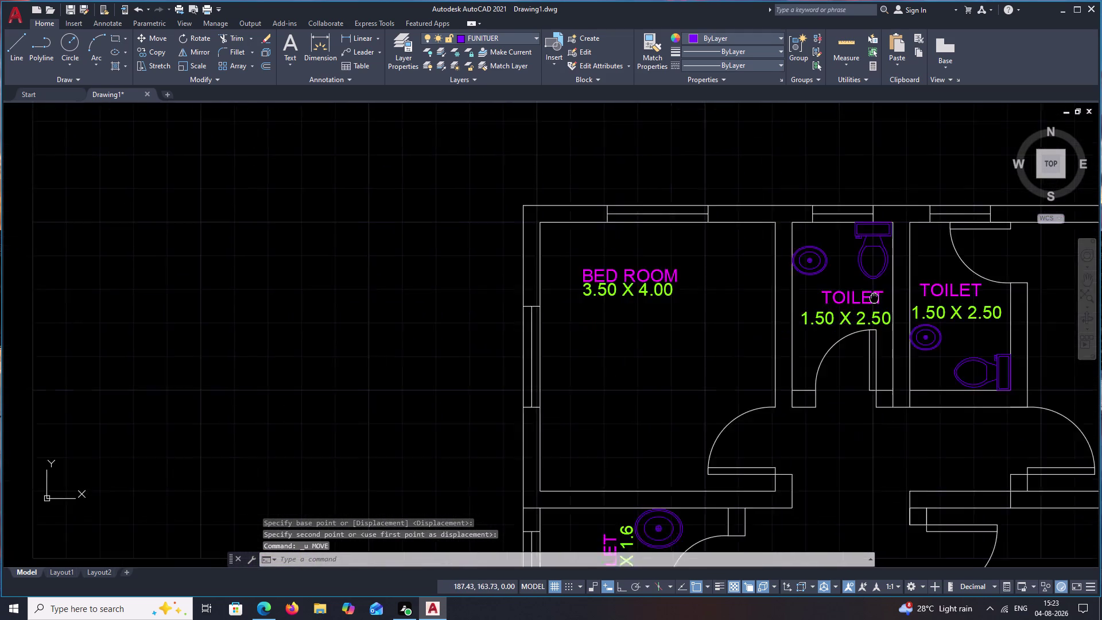
middle_drag(882, 290, 900, 262)
middle_drag(903, 258, 912, 234)
middle_click(912, 231)
drag(706, 185, 684, 269)
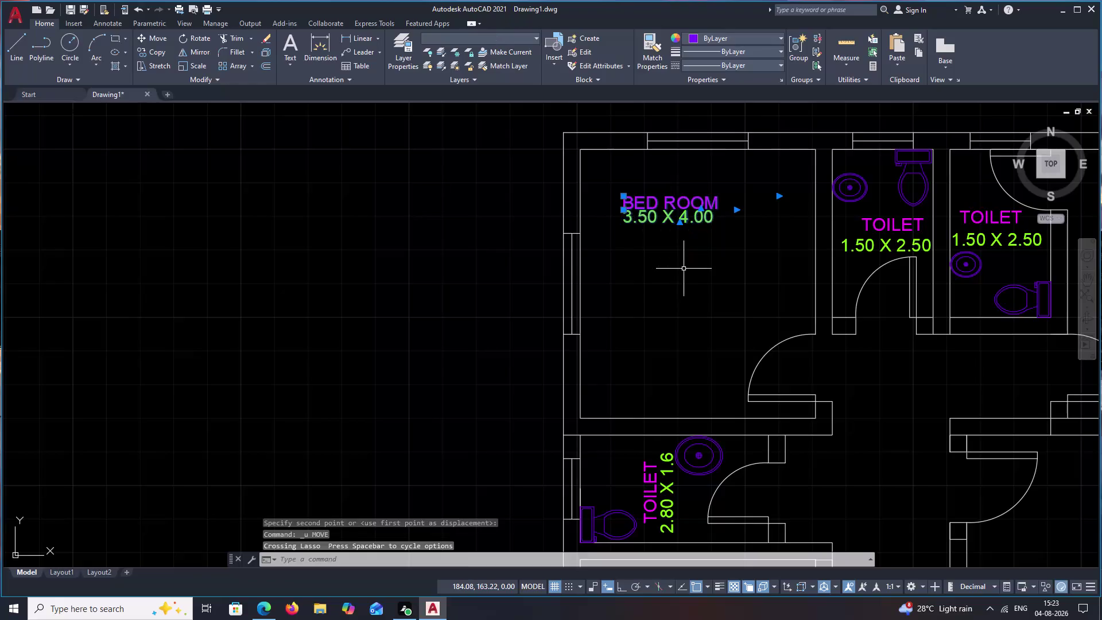
text(M)
key(space)
scroll(up, 3)
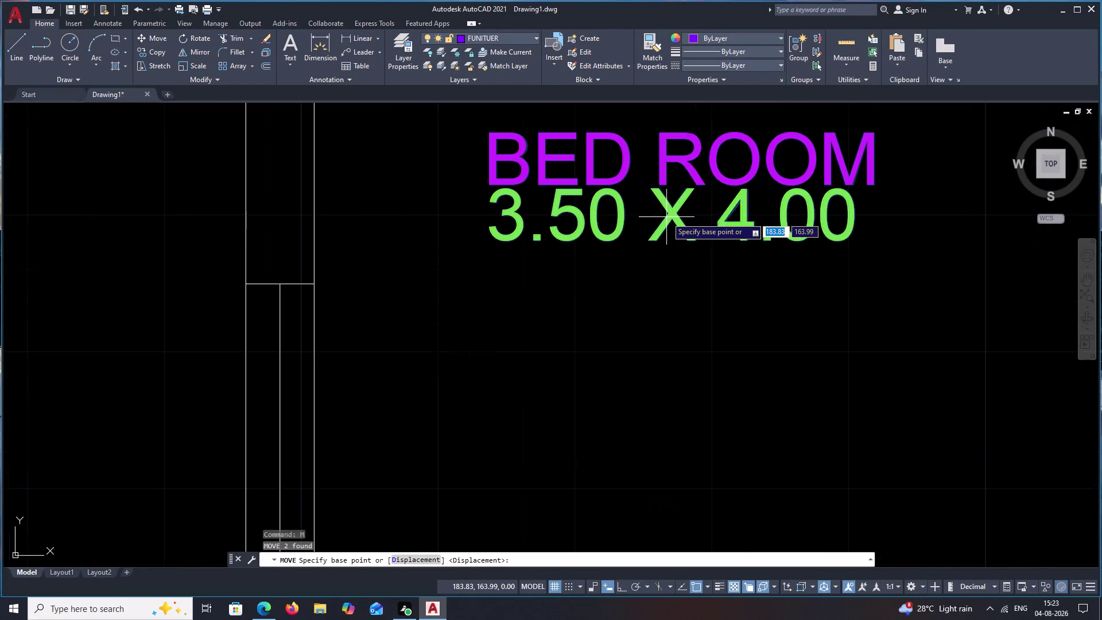
drag(670, 212, 667, 224)
scroll(down, 3)
middle_drag(633, 337, 681, 199)
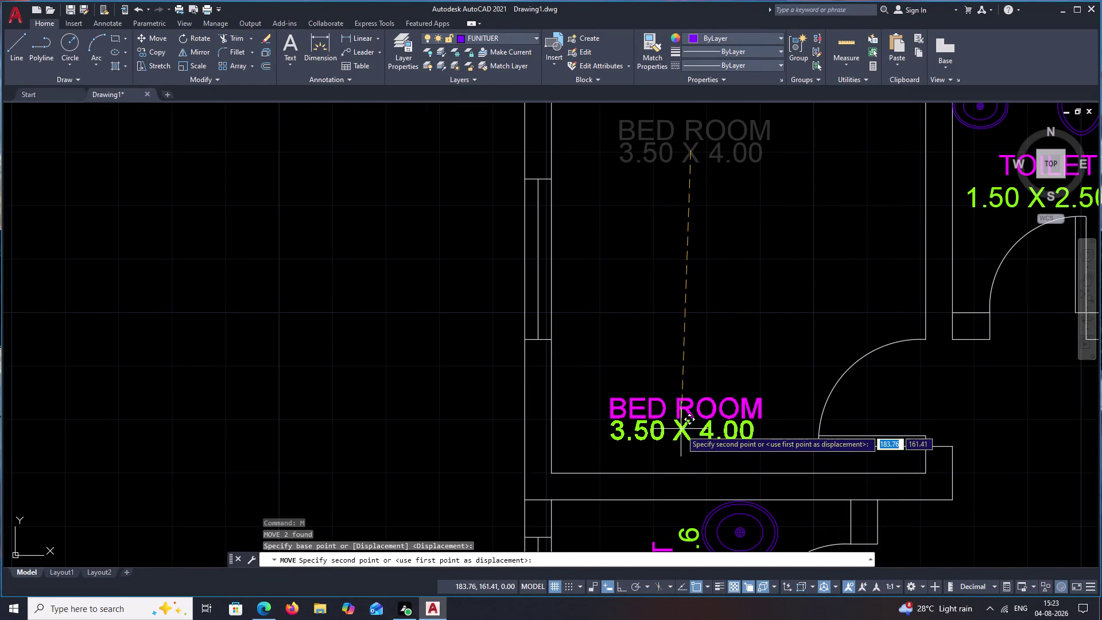
click(693, 432)
Pan the view across the plan toward the stray furniture.
scroll(down, 3)
middle_drag(765, 337, 558, 400)
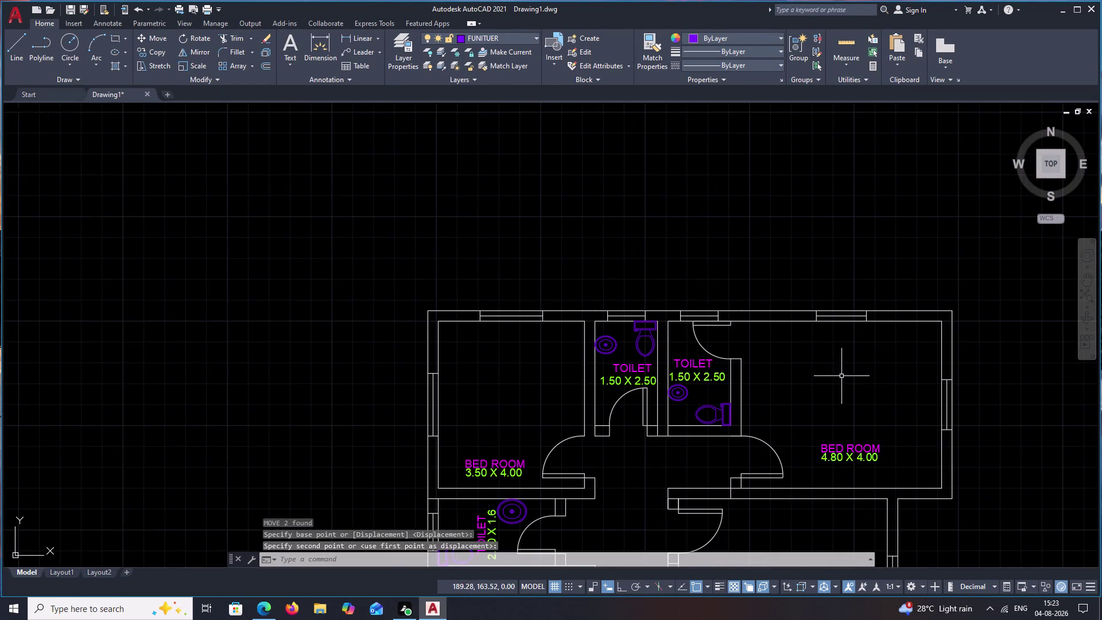
middle_drag(876, 371, 594, 371)
scroll(down, 3)
middle_drag(907, 307, 796, 340)
Move the double bed against the top wall of the 3.50 X 4.00 bedroom.
key(Escape)
drag(926, 354, 901, 374)
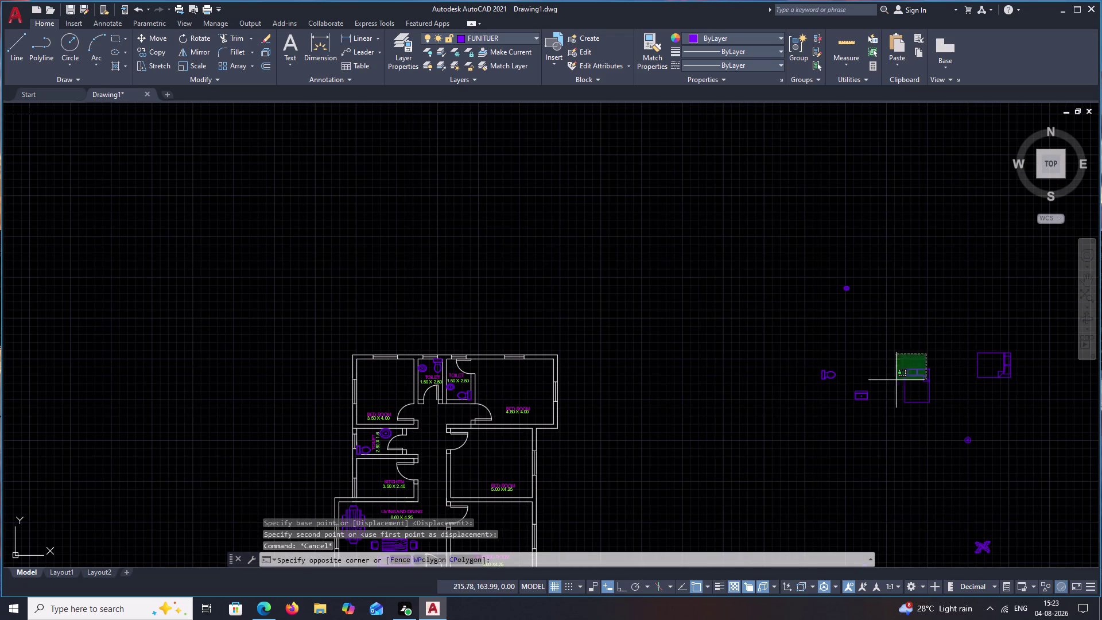
drag(901, 375, 927, 429)
text(M)
key(space)
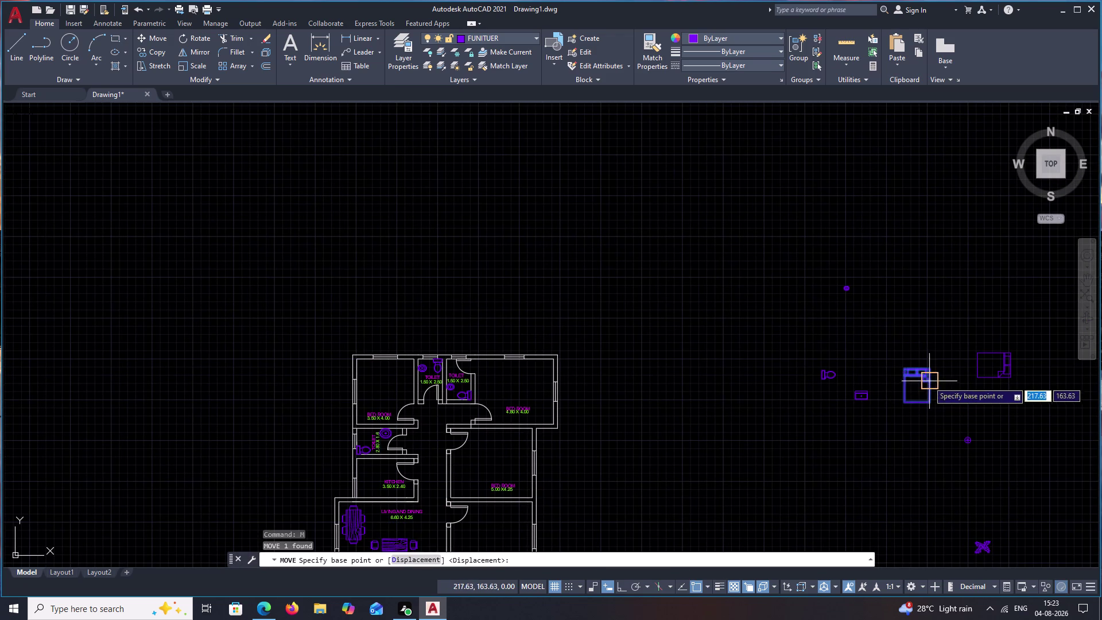
drag(925, 381, 909, 385)
middle_drag(493, 383, 796, 336)
scroll(up, 3)
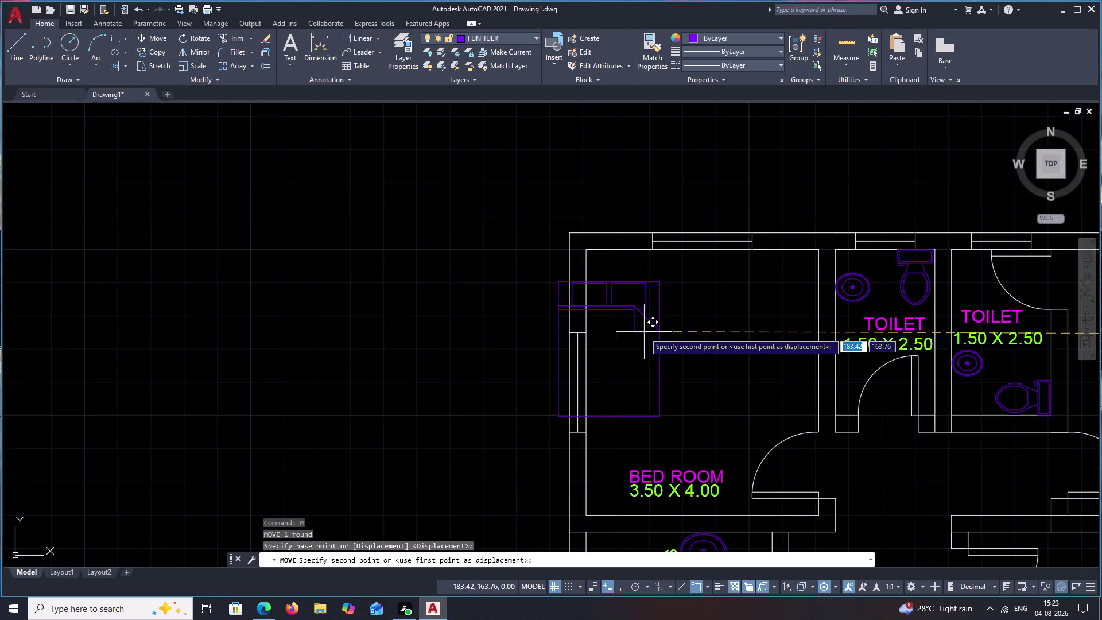
scroll(up, 3)
scroll(down, 3)
middle_drag(782, 314, 793, 358)
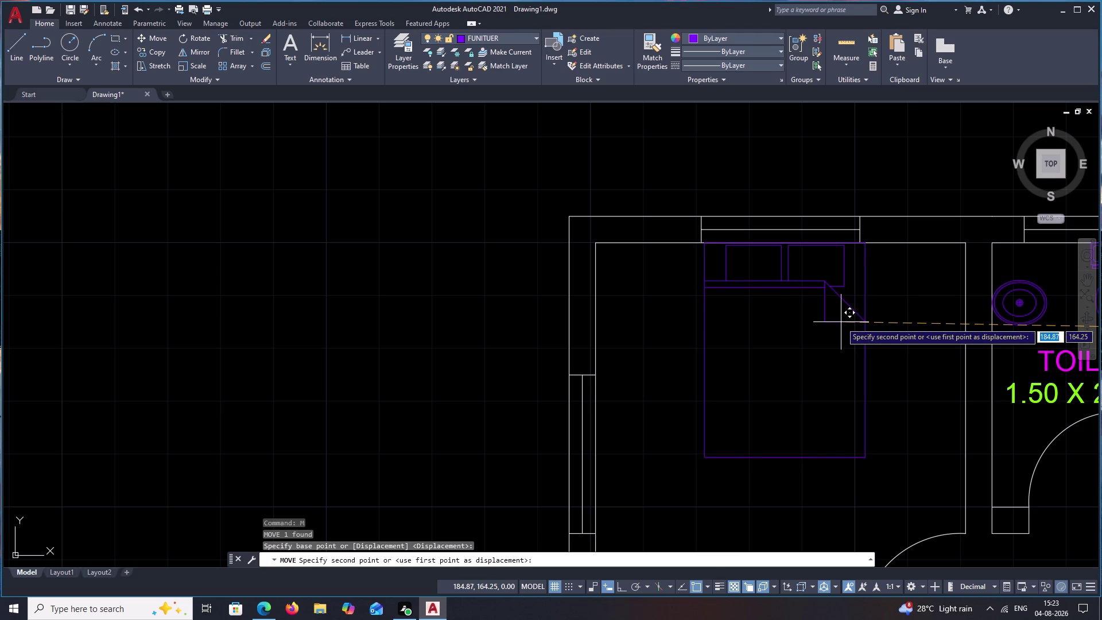
click(837, 322)
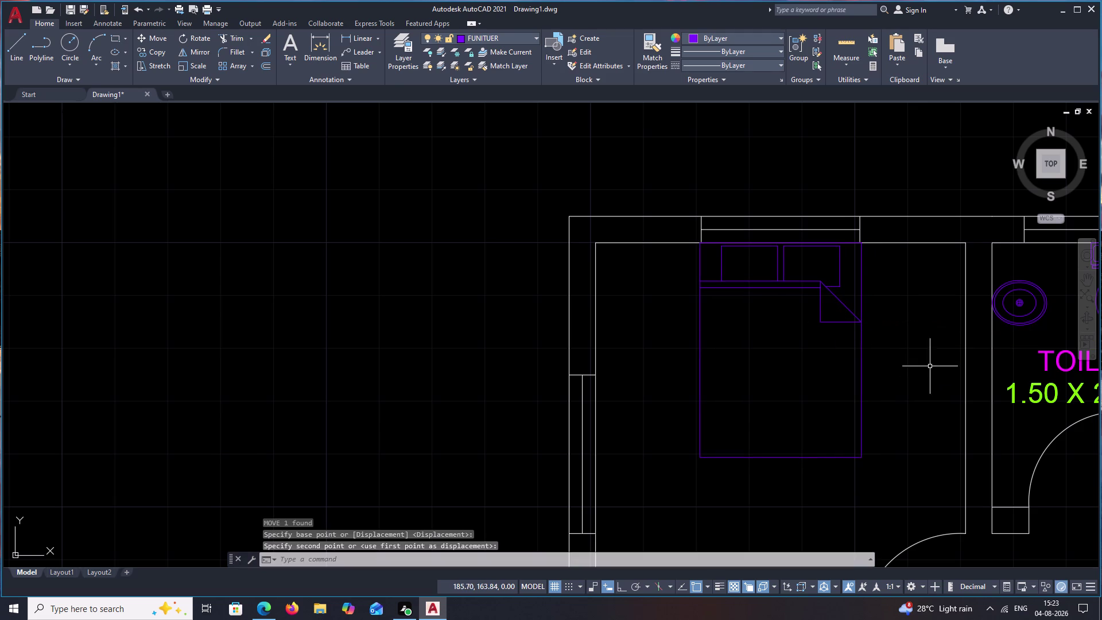
Regenerate the drawing display with RE and start a rectangle command.
scroll(down, 3)
middle_drag(950, 383, 648, 339)
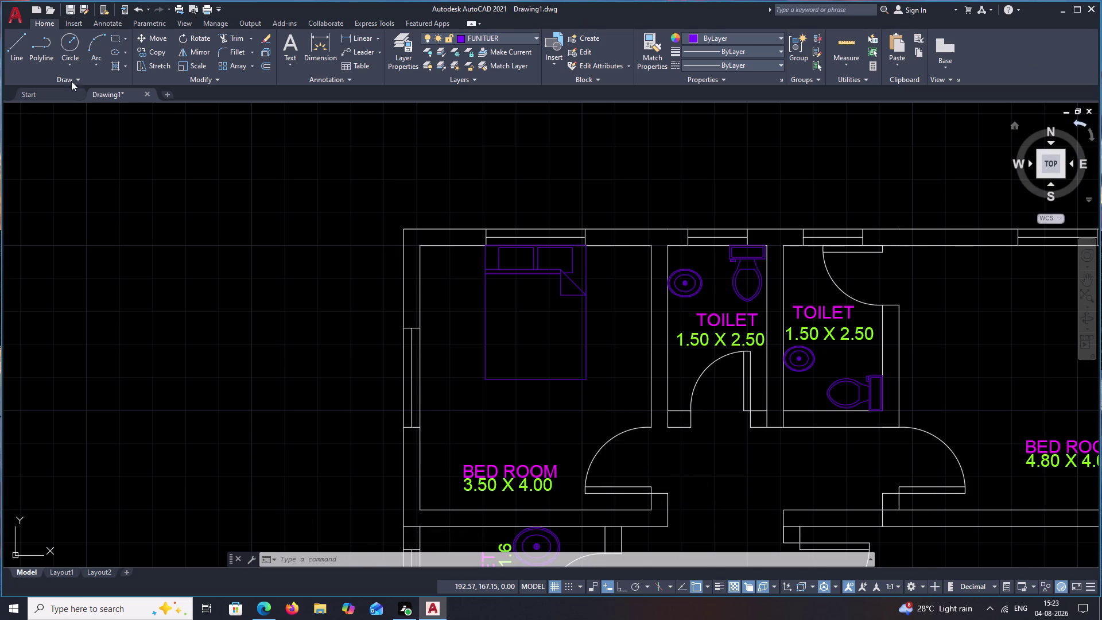
middle_drag(606, 297, 543, 293)
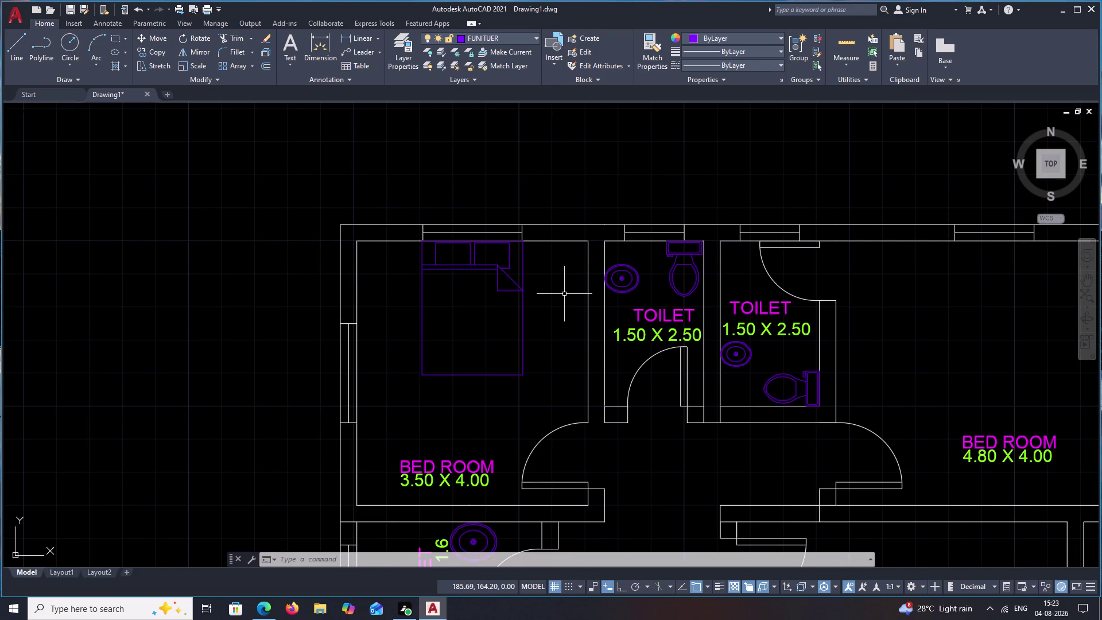
text(RE)
key(space)
scroll(up, 3)
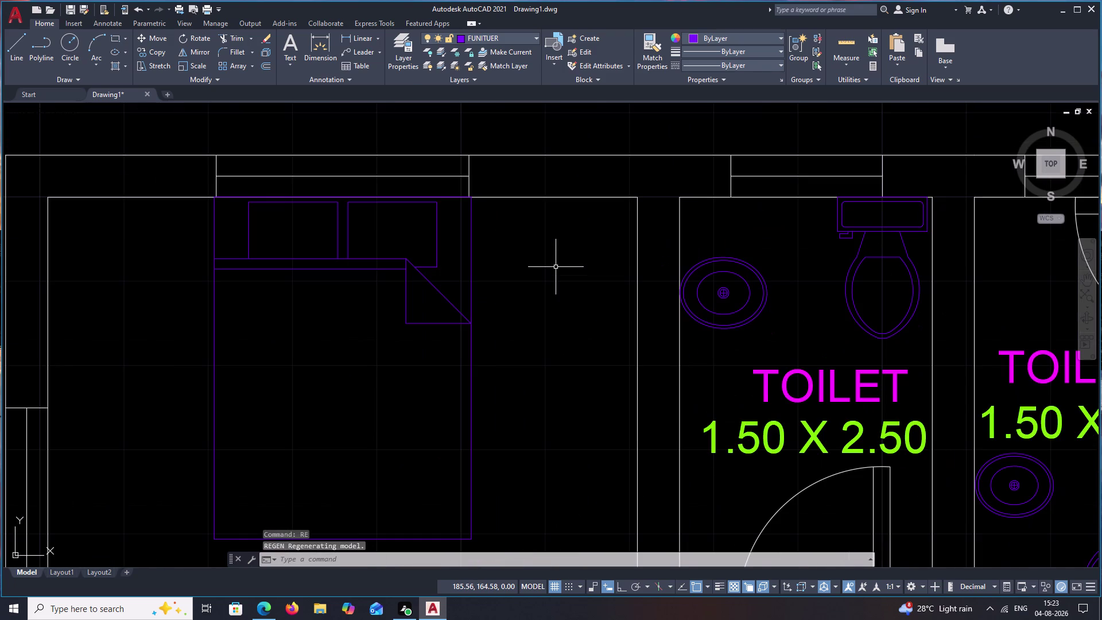
key(Escape)
key(r)
text(E)
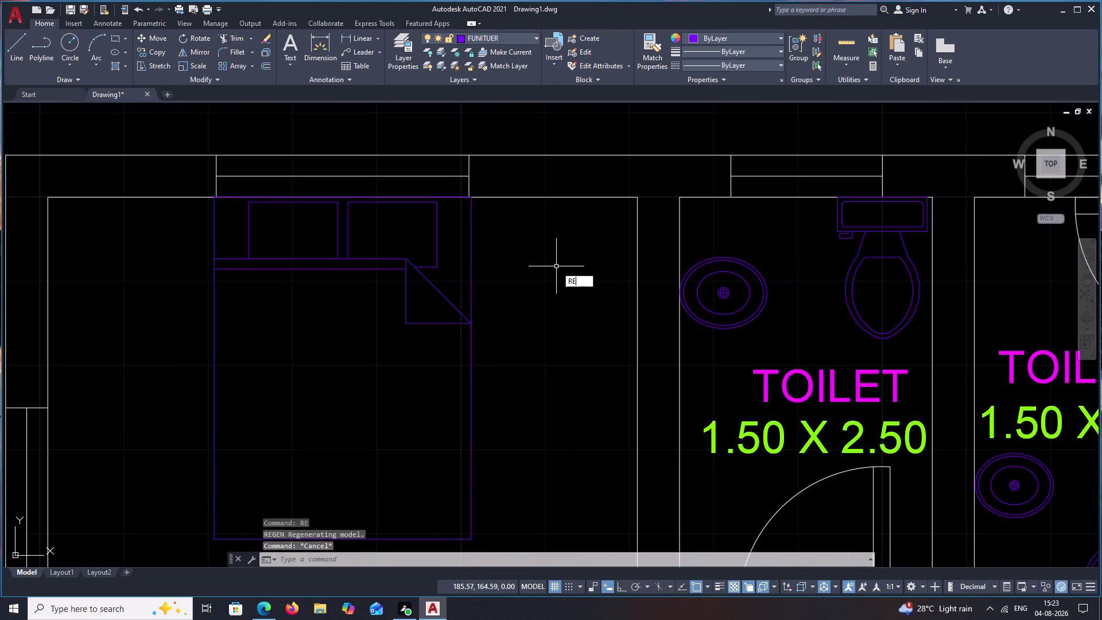
text(C)
key(space)
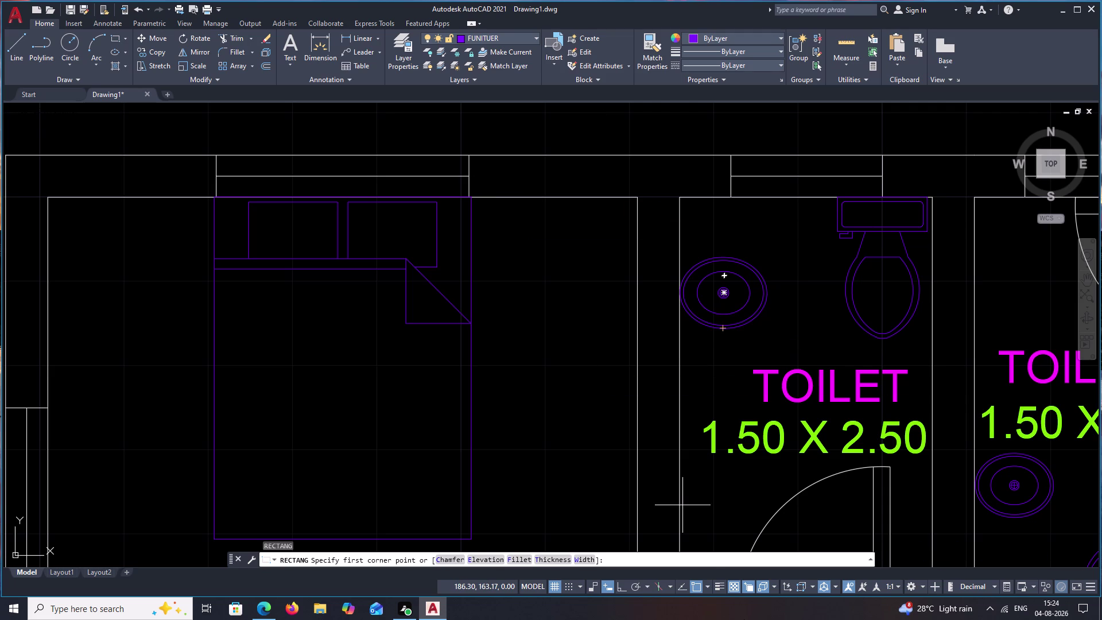
key(ctrl+2)
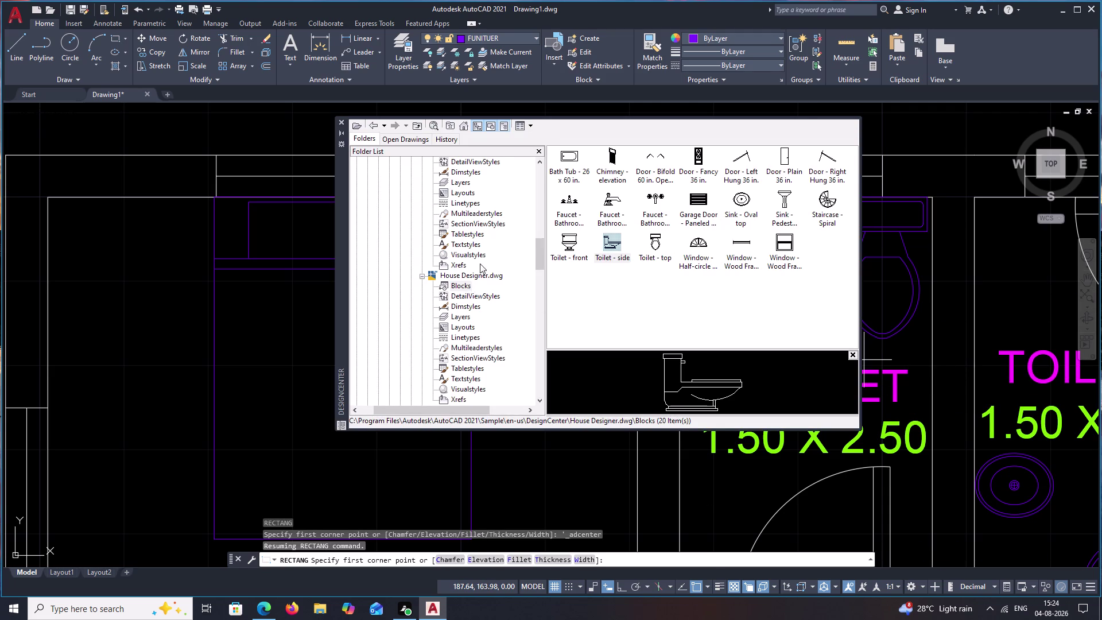
scroll(up, 3)
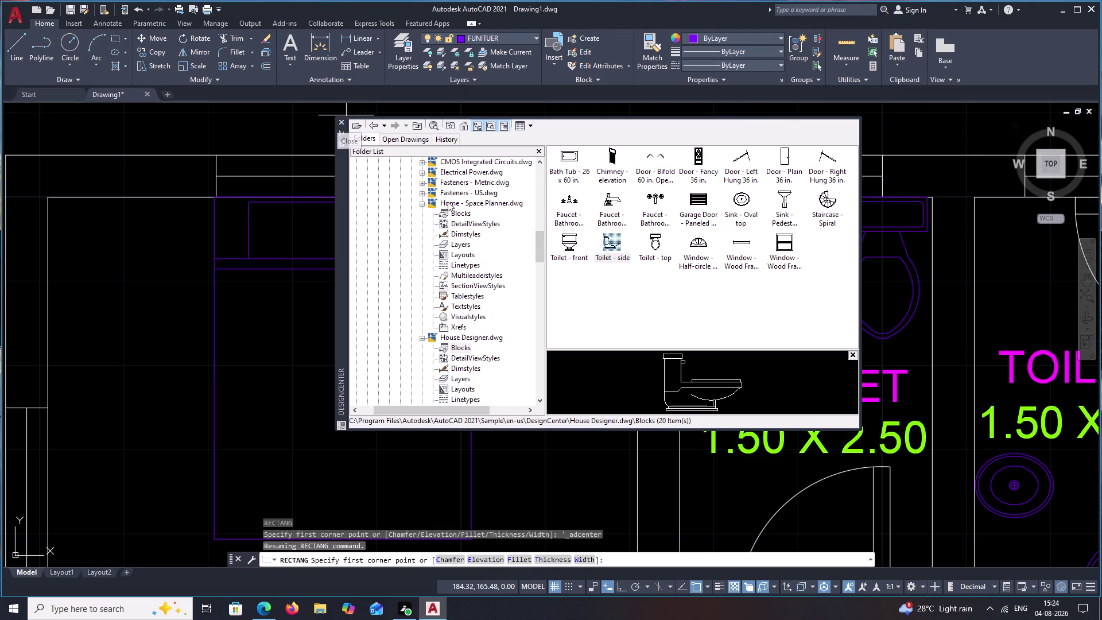
scroll(up, 3)
scroll(up, 3)
scroll(down, 3)
scroll(up, 3)
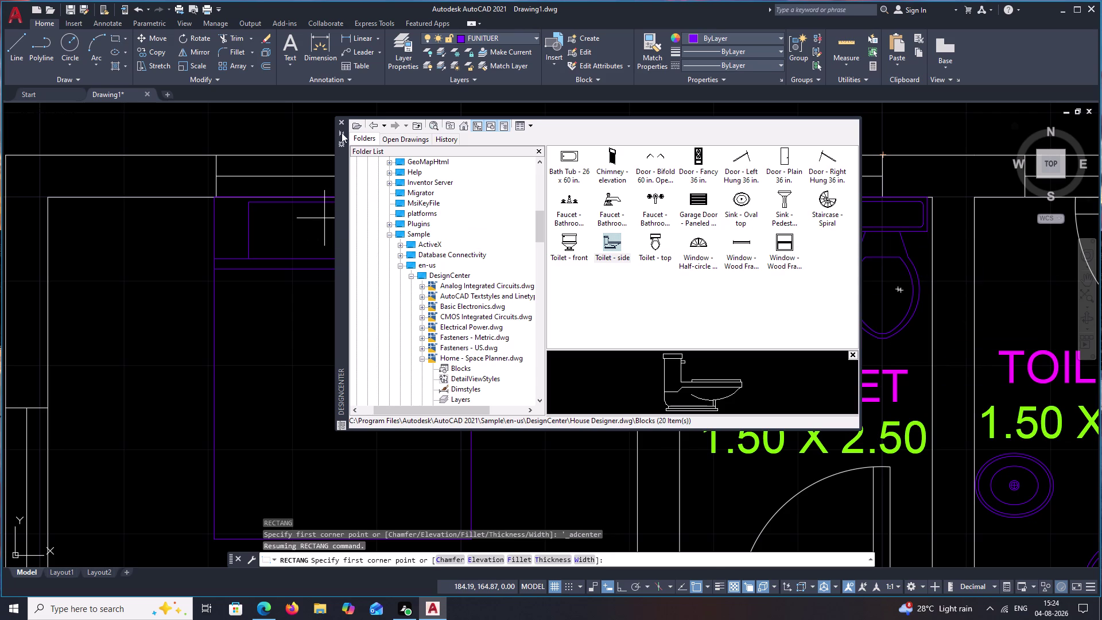
click(337, 118)
scroll(down, 3)
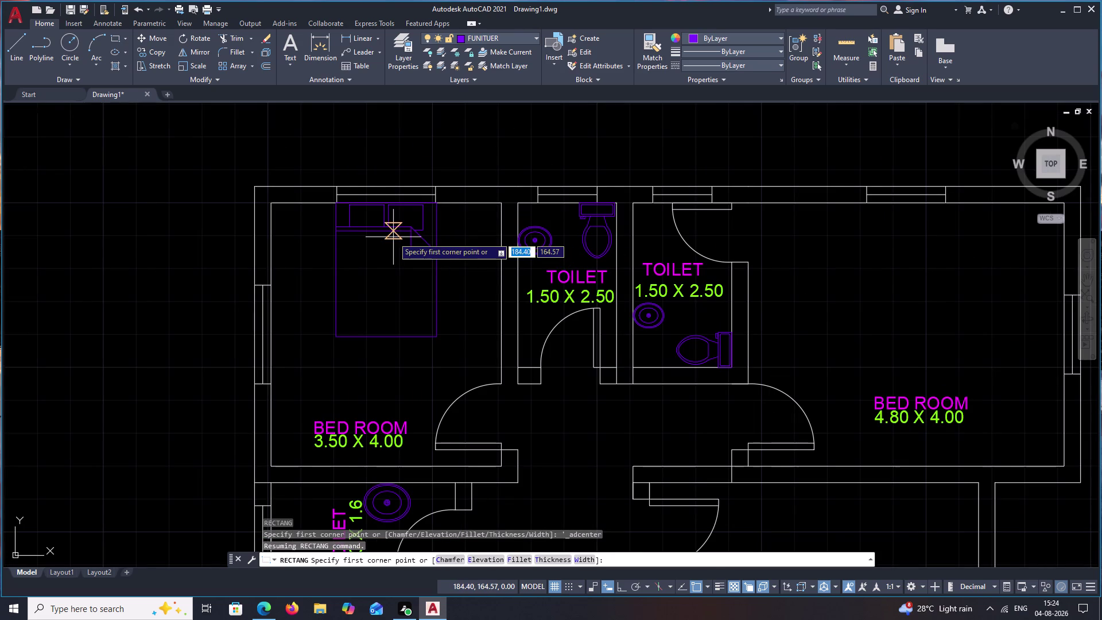
Draw a small rectangular side table beside the bed.
text(REC)
key(space)
scroll(up, 3)
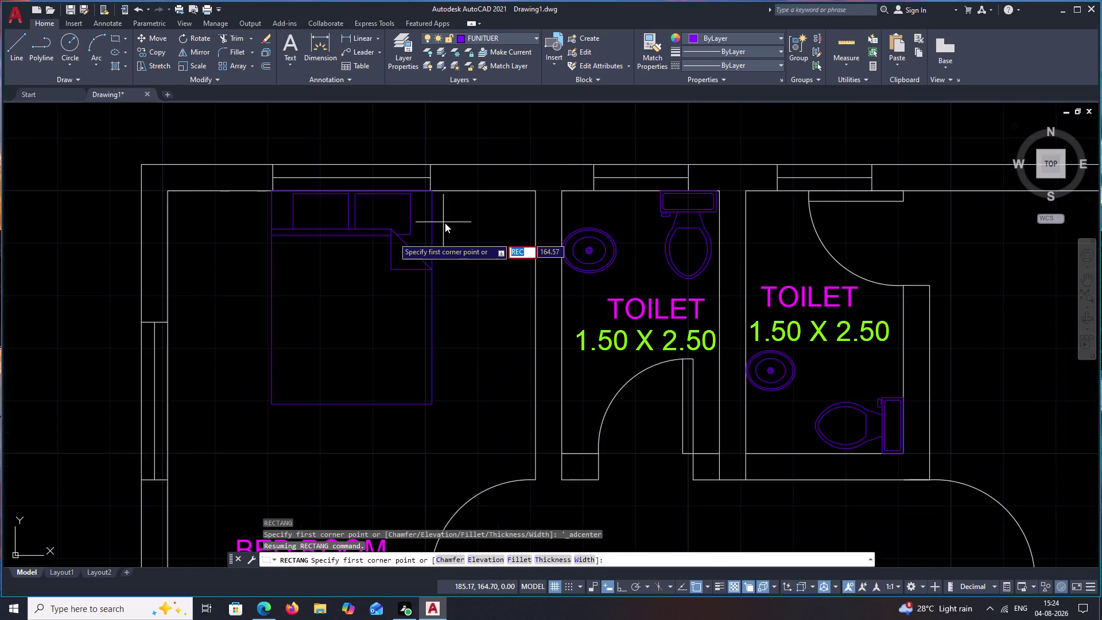
key(Escape)
text(RE)
text(C)
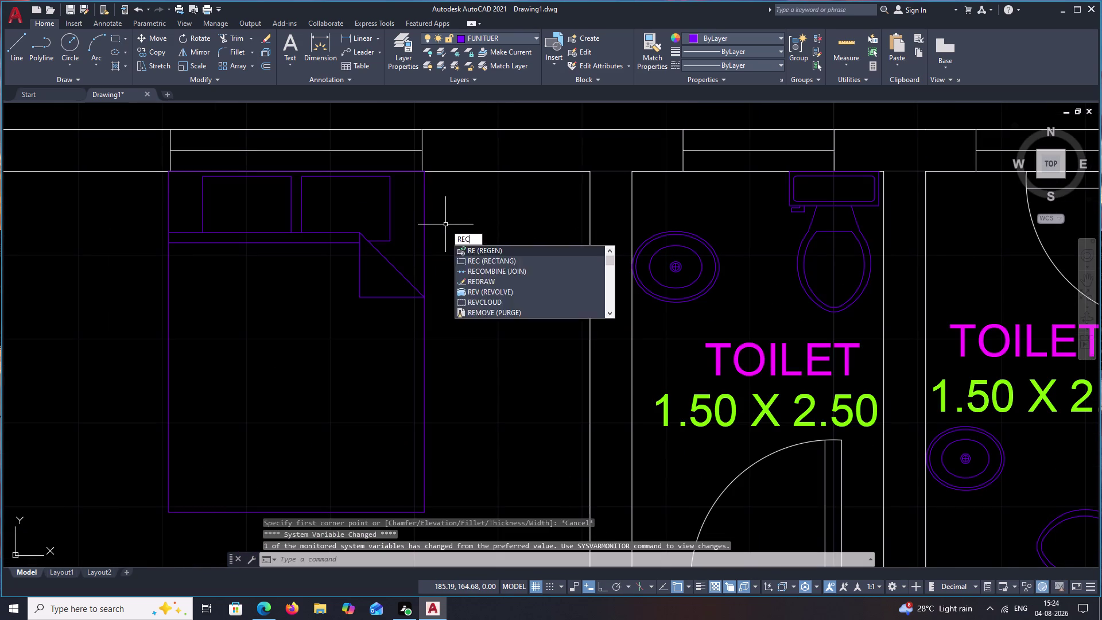
key(space)
drag(455, 194, 465, 197)
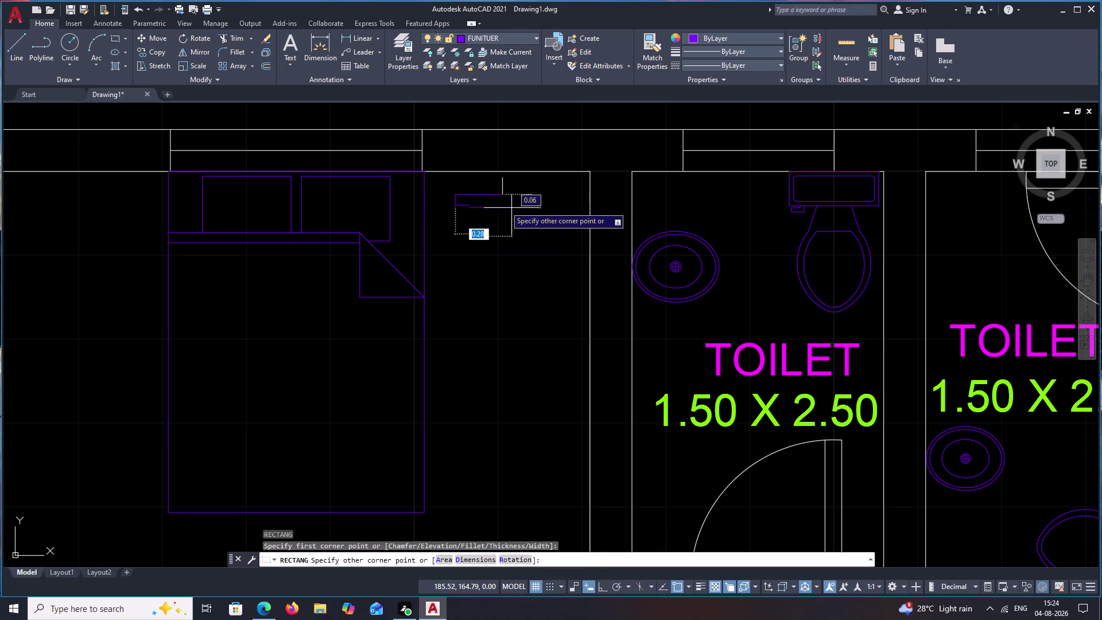
click(569, 262)
Bring up DesignCenter with the sample house-design blocks.
scroll(down, 3)
middle_drag(657, 316, 716, 300)
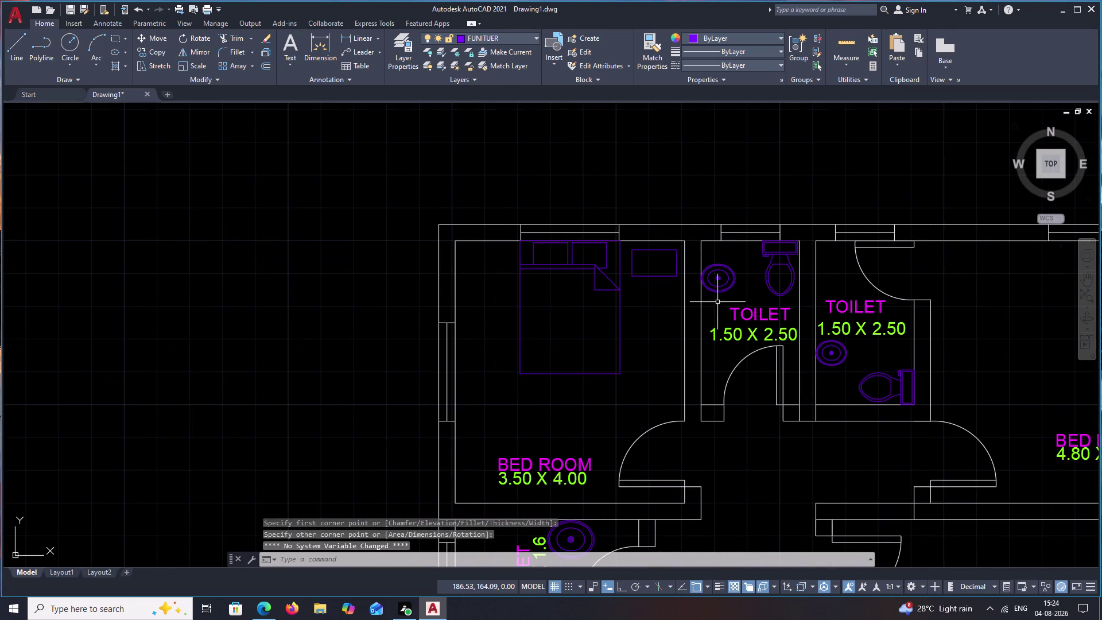
middle_drag(590, 332, 663, 314)
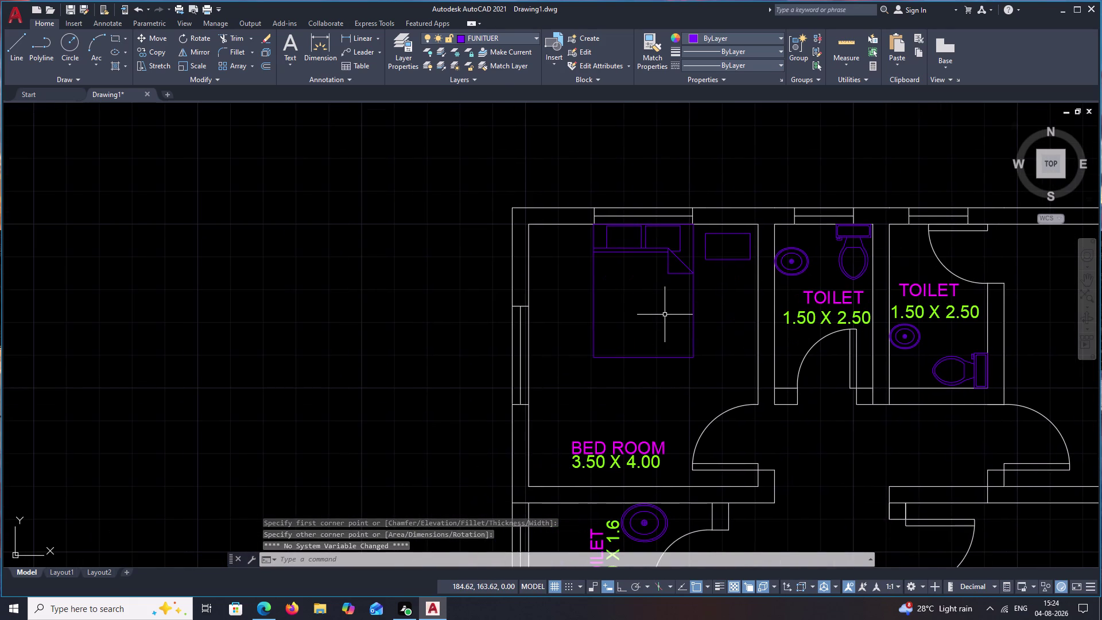
key(ctrl+2)
scroll(down, 3)
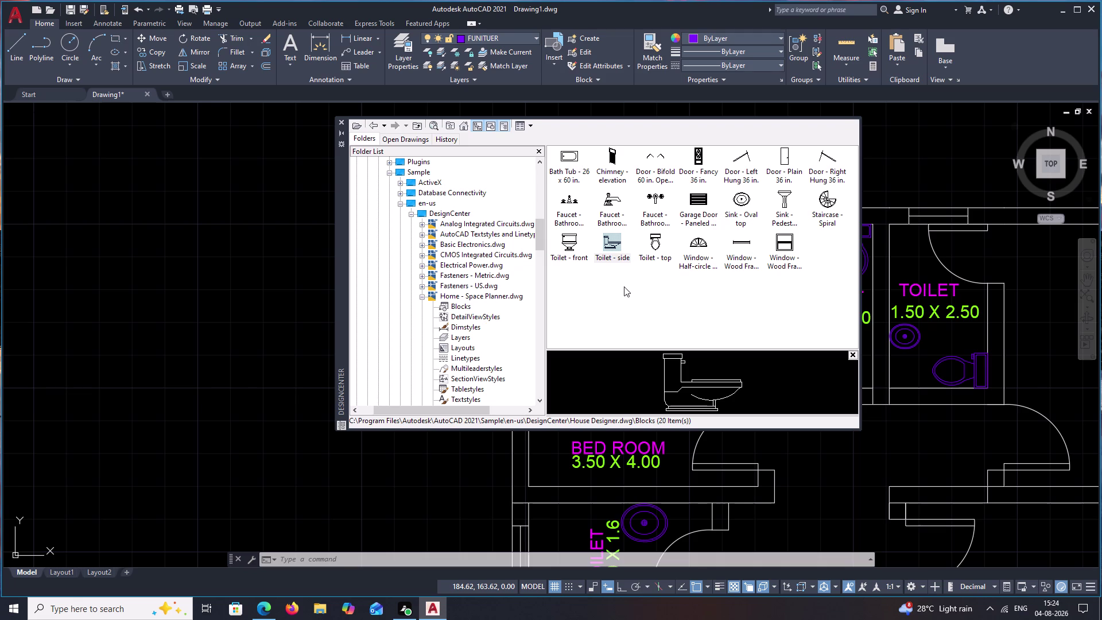
Close DesignCenter and pan across the drawing to the round fixture symbol.
click(340, 120)
scroll(down, 3)
middle_drag(603, 307, 522, 291)
scroll(up, 3)
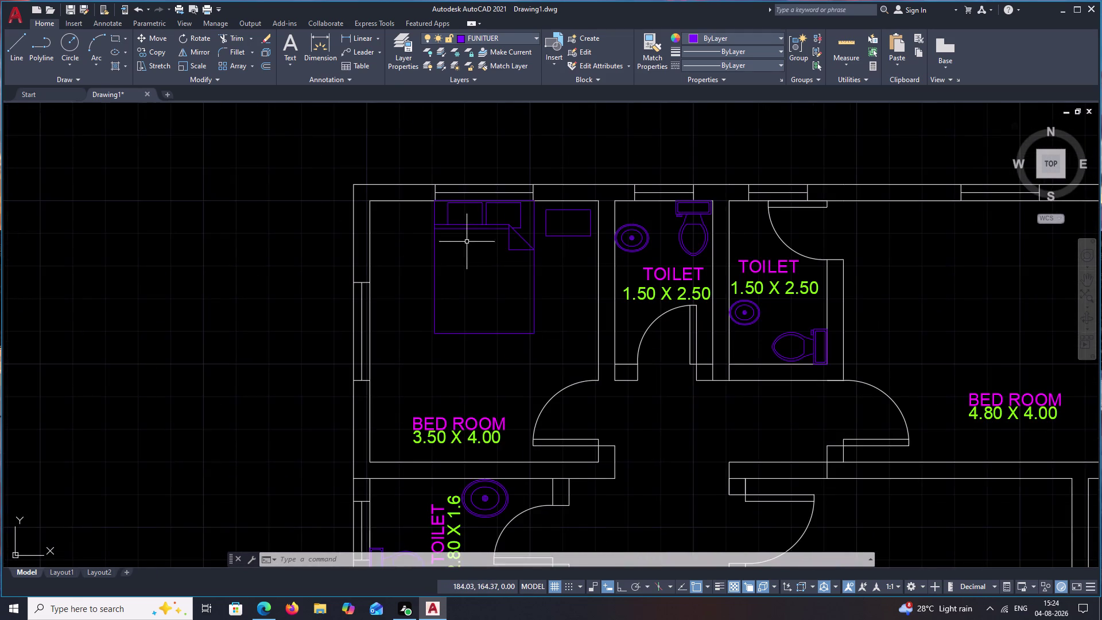
middle_drag(467, 241, 505, 214)
middle_drag(551, 251, 550, 217)
scroll(down, 3)
middle_drag(661, 300, 660, 204)
middle_drag(822, 301, 479, 333)
middle_drag(716, 278, 465, 345)
scroll(down, 3)
middle_drag(791, 323, 684, 323)
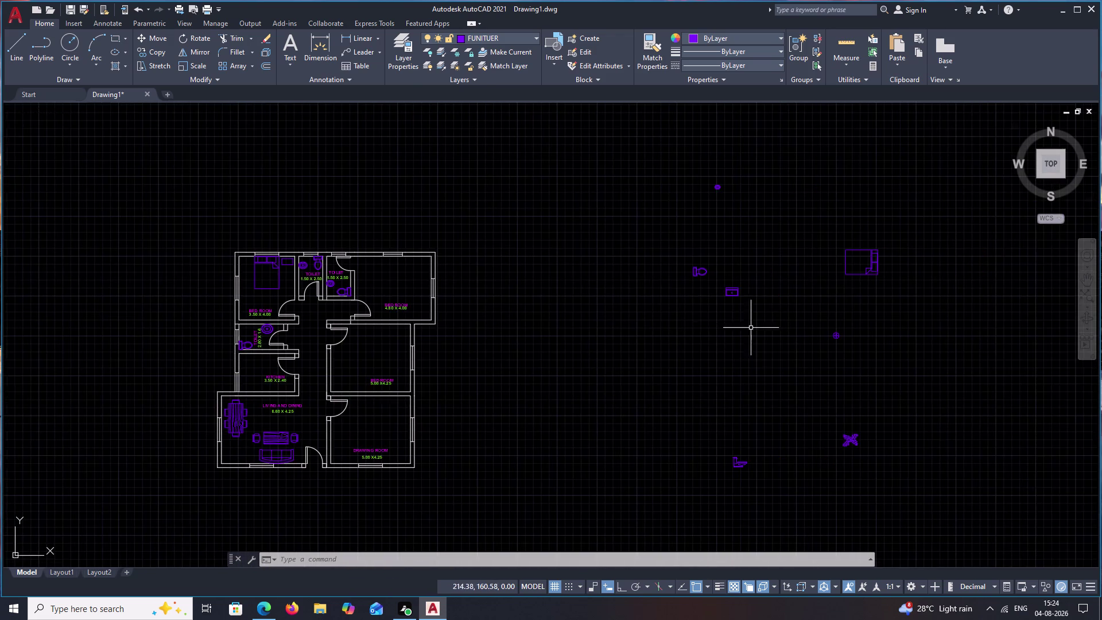
scroll(up, 3)
middle_drag(776, 404, 769, 370)
scroll(down, 3)
middle_drag(766, 214, 761, 276)
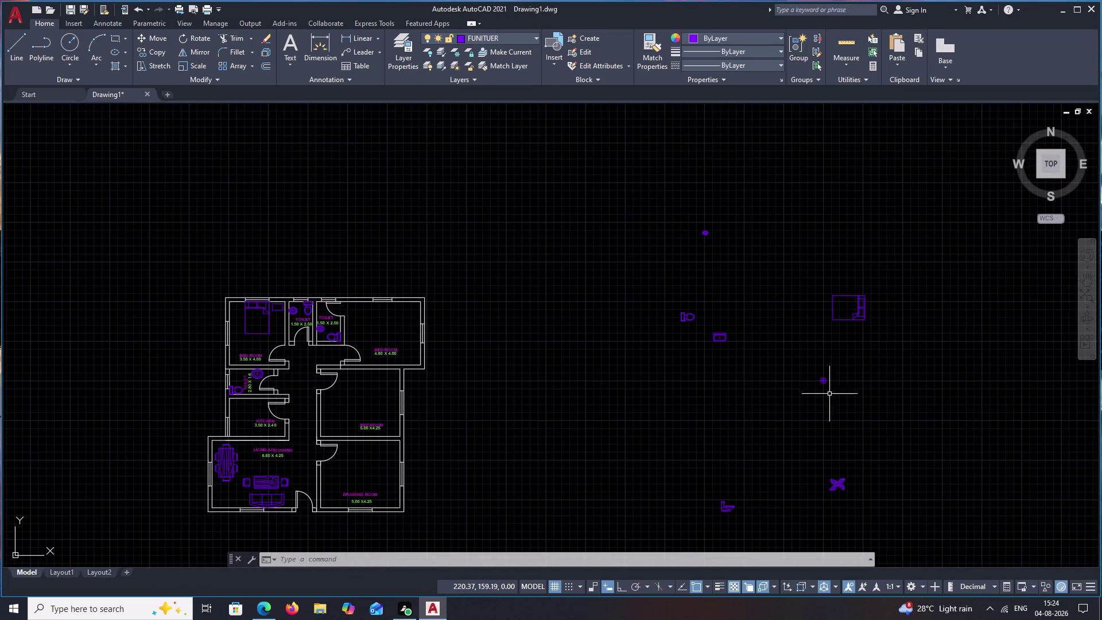
scroll(up, 3)
Copy the round lamp symbol into the bedroom's top-left corner, picking its centre as base point.
drag(804, 220, 781, 324)
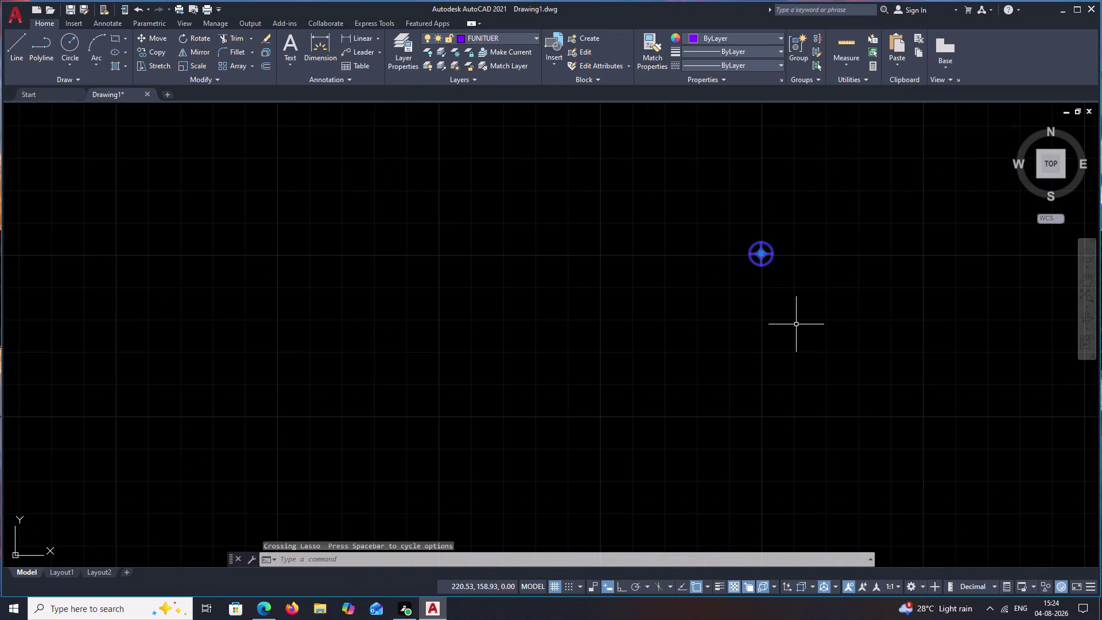
text(CO)
key(space)
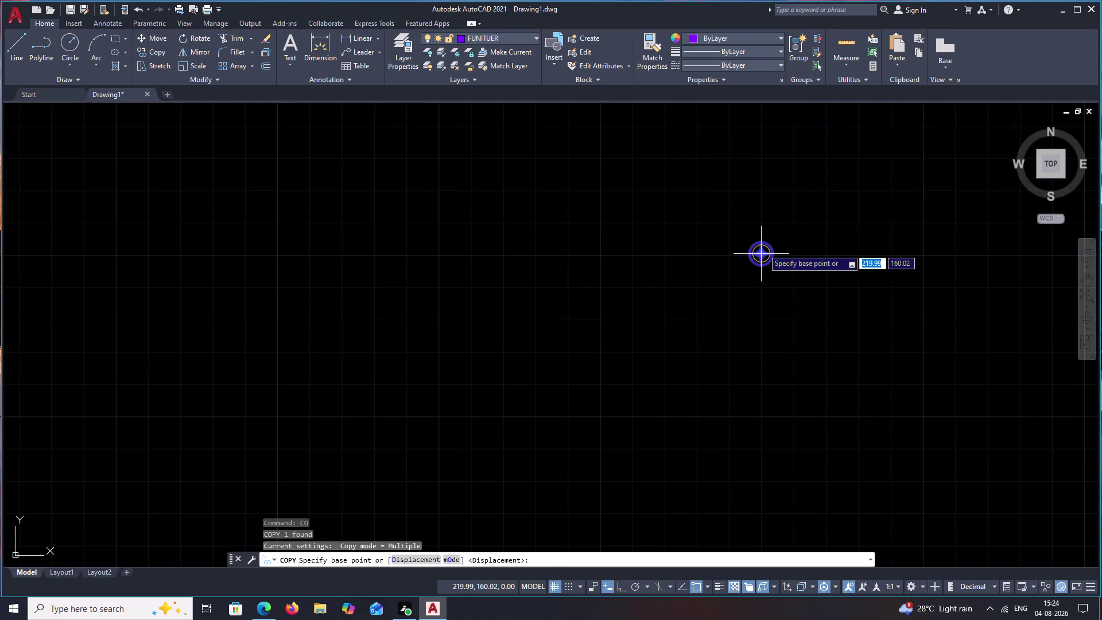
drag(763, 249, 759, 255)
scroll(down, 3)
middle_drag(398, 292, 837, 345)
middle_drag(504, 302, 949, 336)
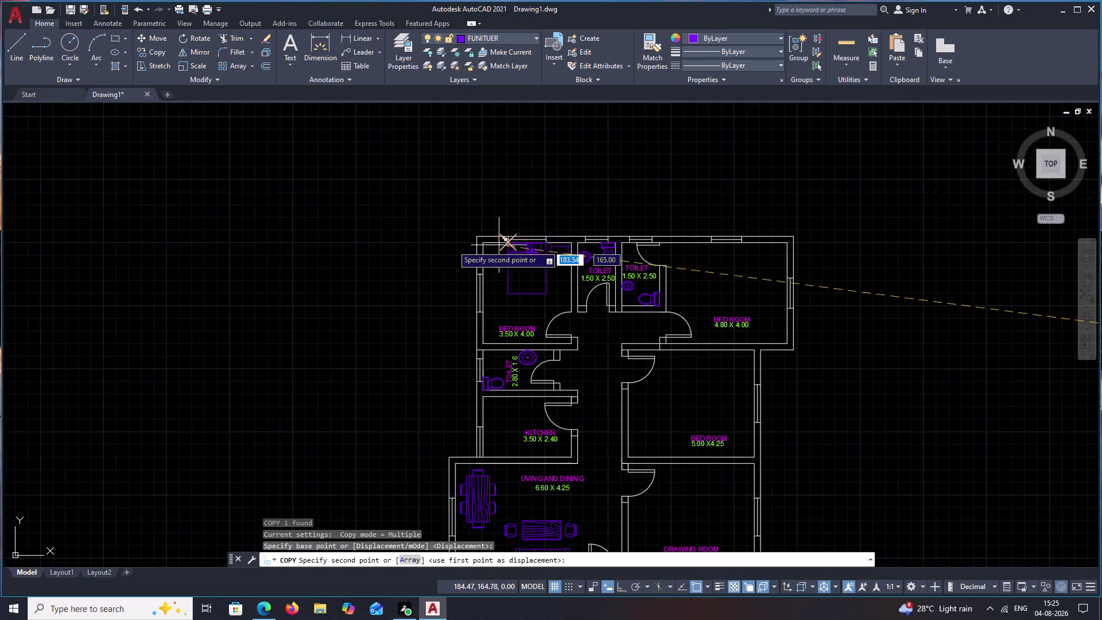
scroll(up, 3)
scroll(up, 3)
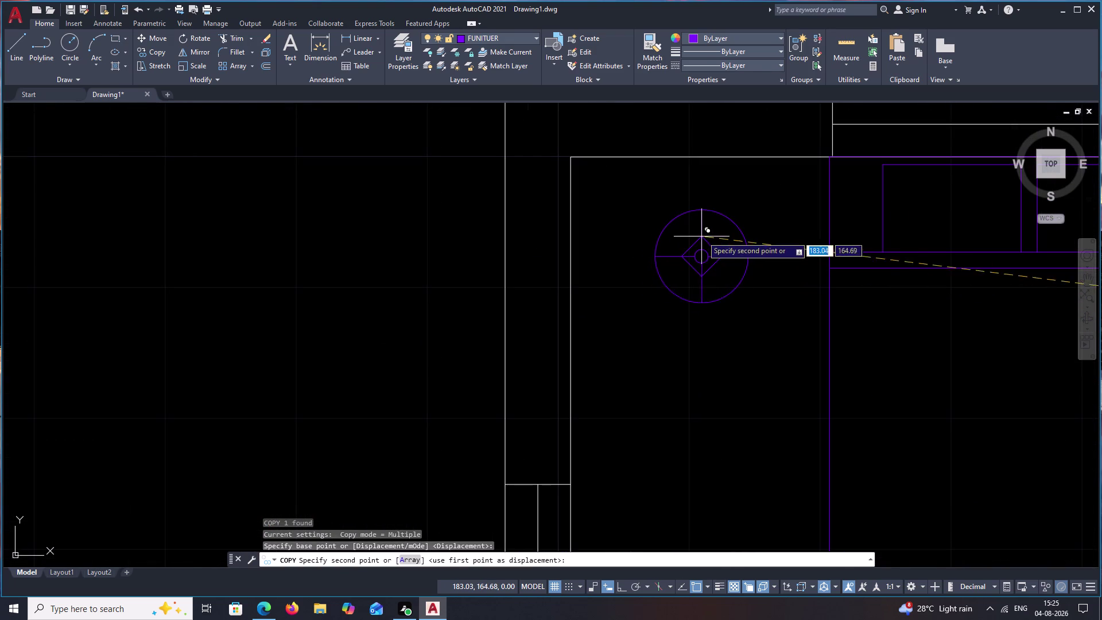
click(705, 222)
scroll(down, 3)
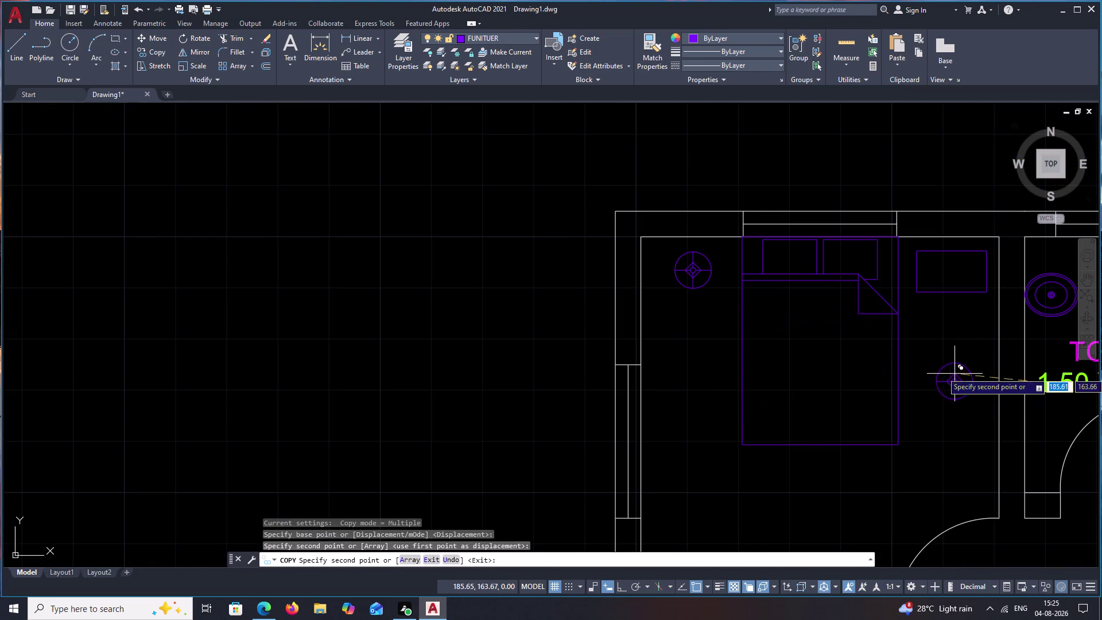
key(Escape)
Pan along the plan to bring the right bedroom into view.
scroll(down, 3)
middle_drag(944, 365, 540, 273)
middle_drag(768, 318, 622, 314)
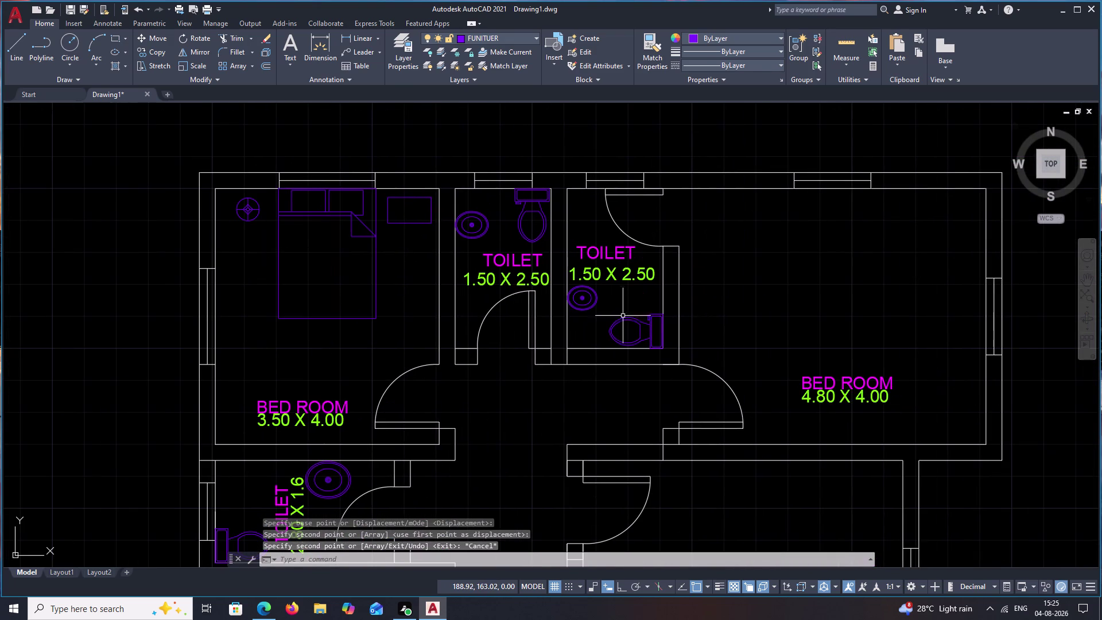
middle_drag(218, 319, 232, 273)
middle_drag(673, 386, 631, 380)
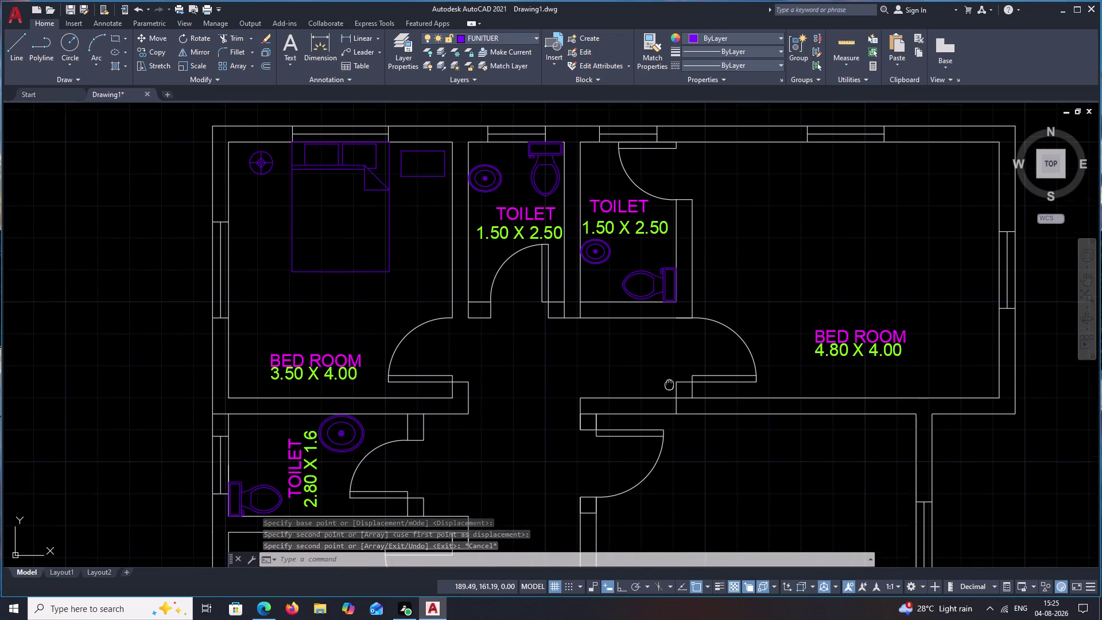
middle_drag(631, 380, 582, 377)
middle_drag(661, 332, 445, 396)
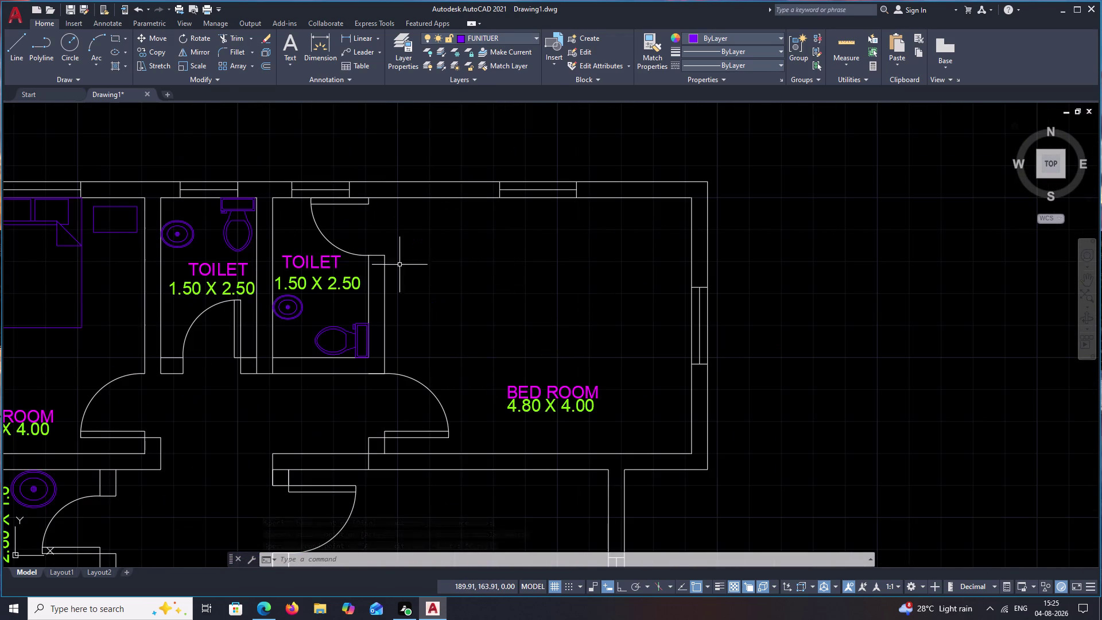
Draw a line across the upper part of the 4.80 X 4.00 bedroom, entering length 1.
text(L)
key(space)
click(412, 198)
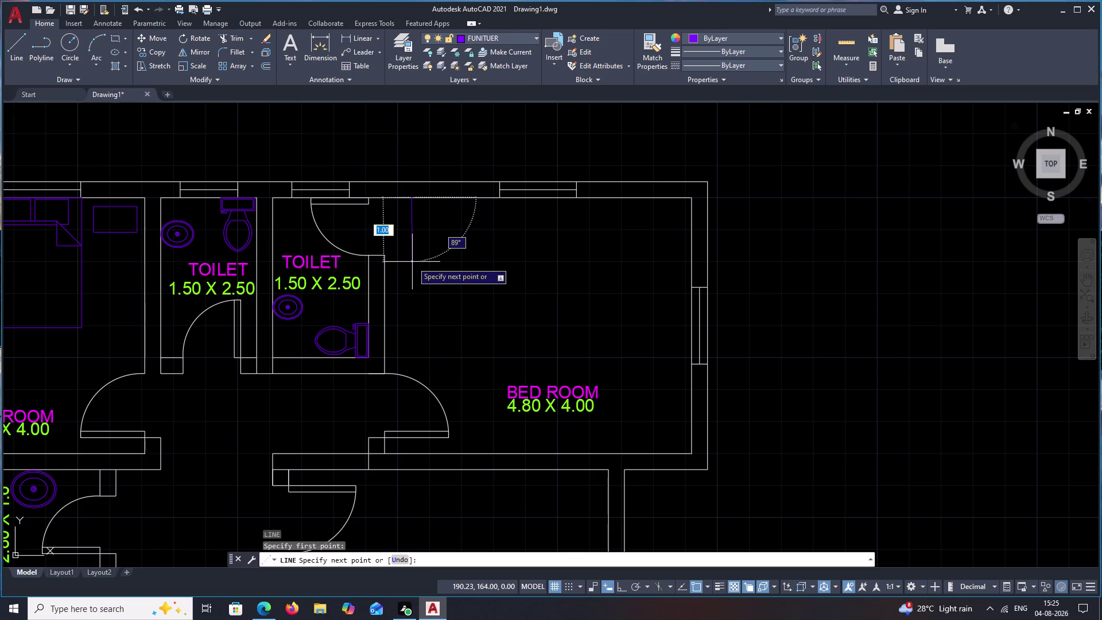
text(1)
key(space)
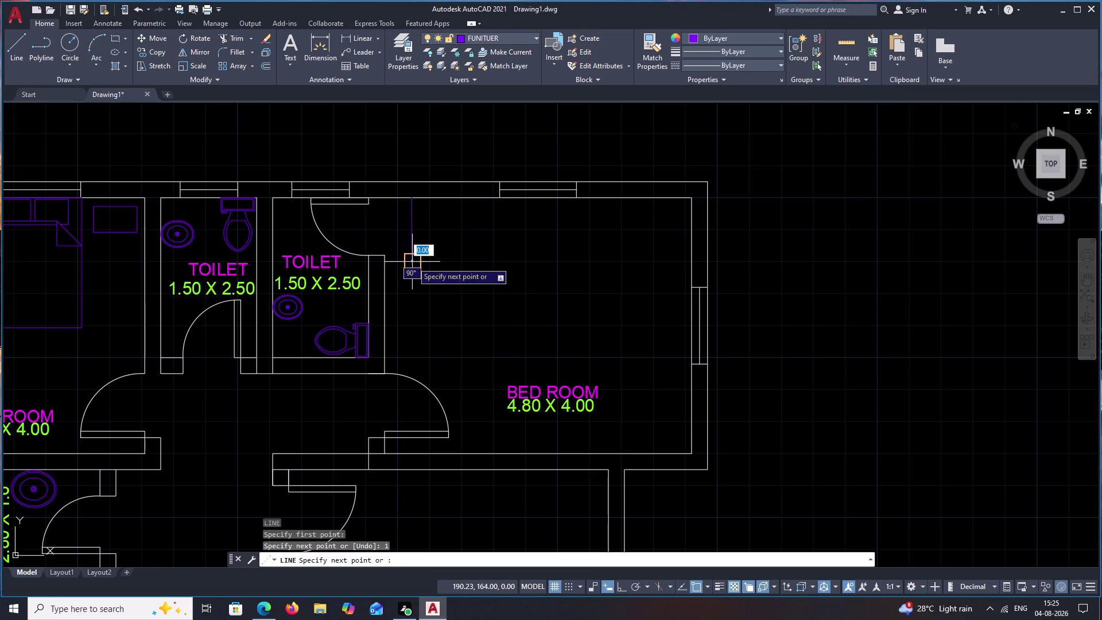
click(687, 269)
key(Escape)
scroll(down, 3)
middle_drag(598, 311, 599, 288)
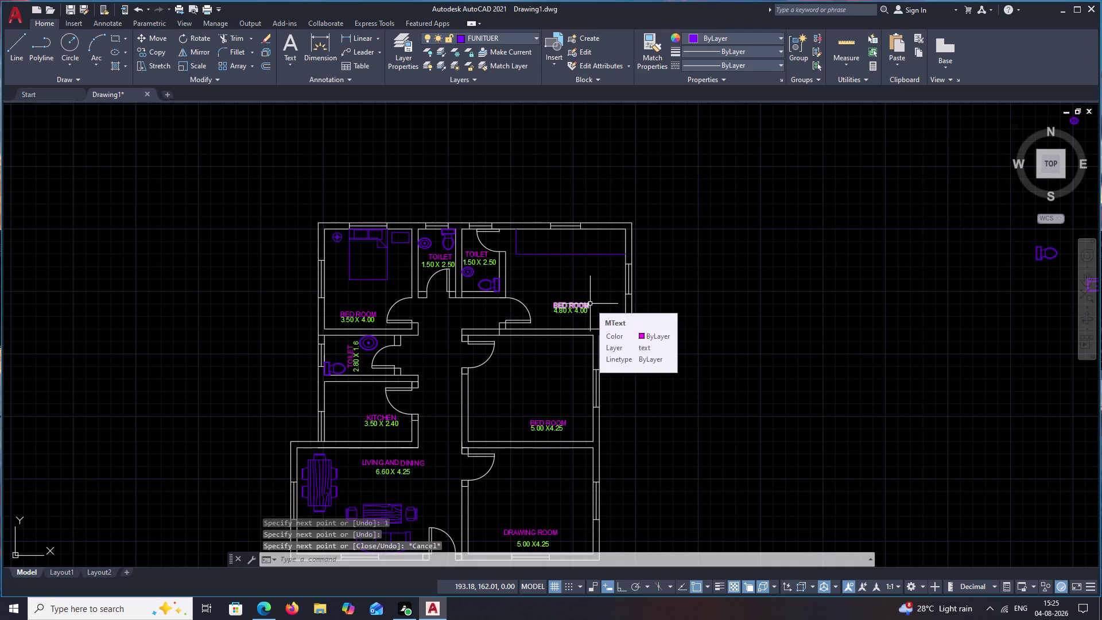
Select the new line and try a grip stretch, then cancel it.
click(556, 253)
click(570, 254)
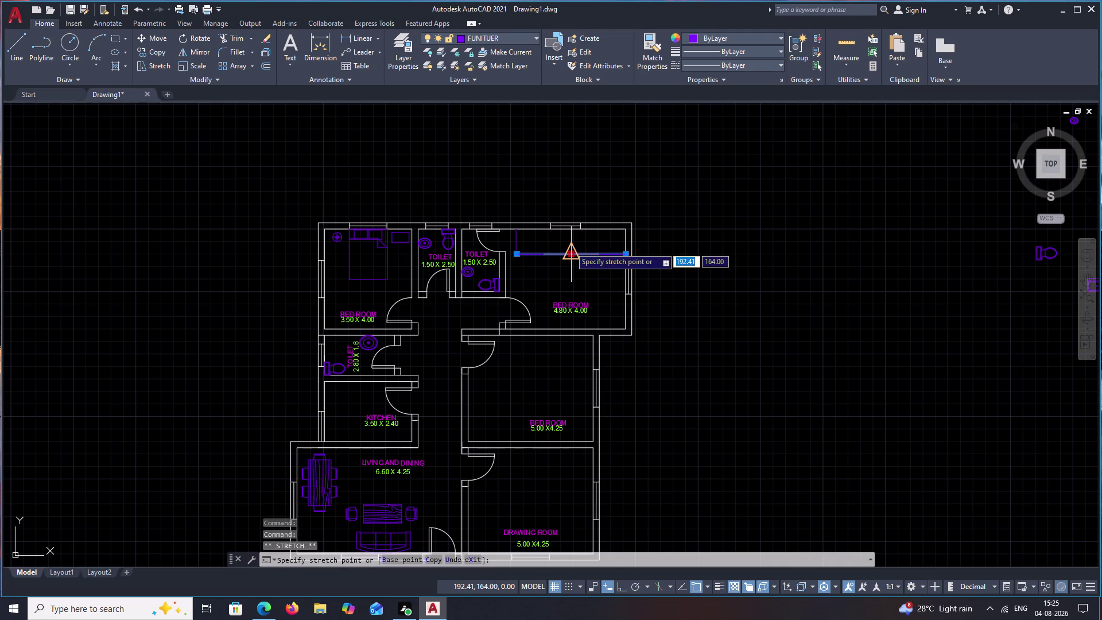
click(570, 242)
key(Escape)
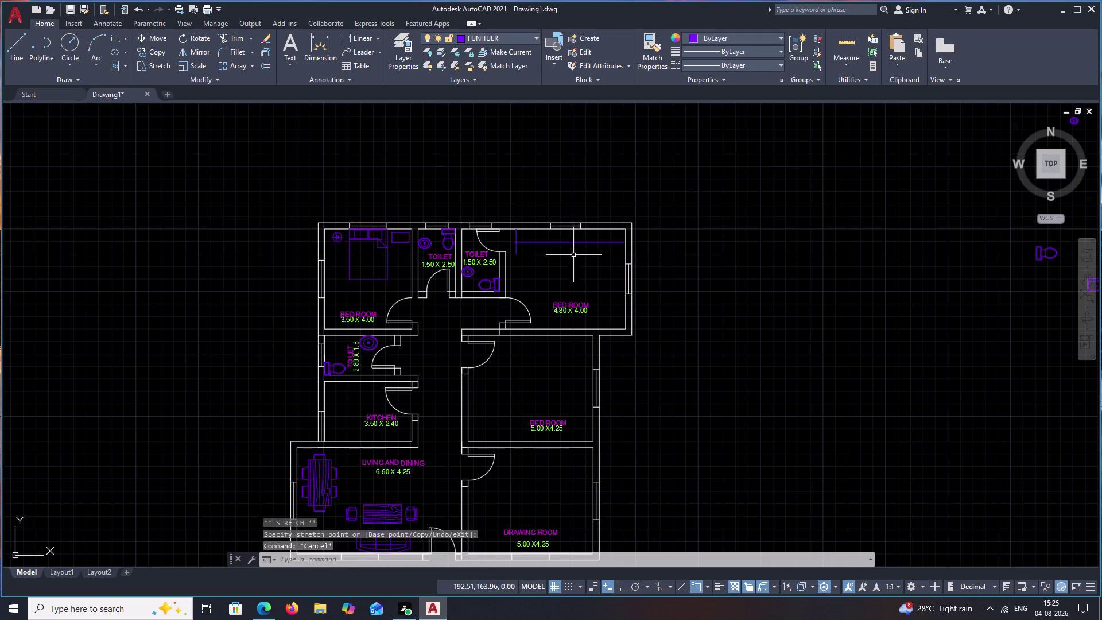
scroll(up, 3)
middle_drag(535, 258, 559, 274)
middle_click(561, 275)
Trim the line's overhanging end at the wall using fence cuts.
text(TR)
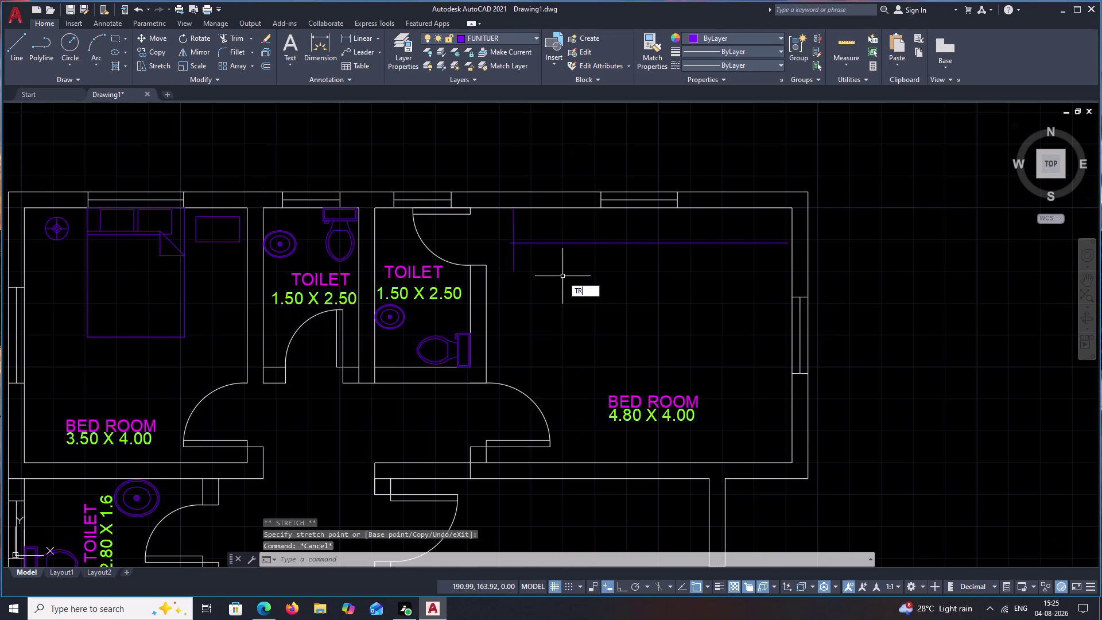
key(space)
drag(551, 262, 499, 261)
scroll(up, 3)
drag(508, 226, 513, 241)
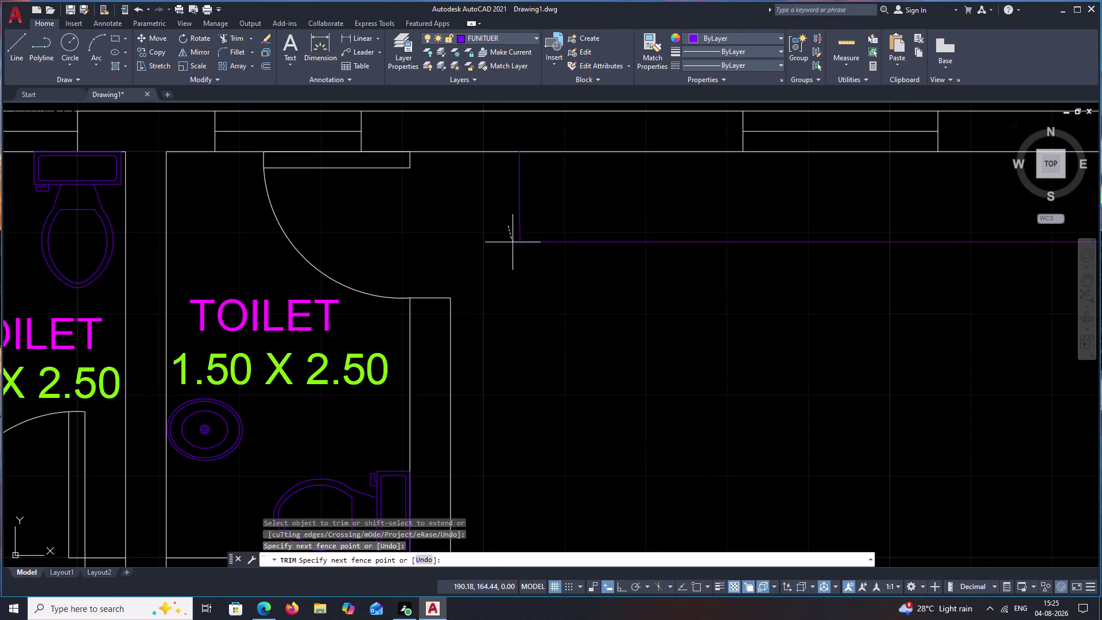
drag(513, 241, 517, 255)
scroll(down, 3)
middle_drag(542, 329, 561, 291)
middle_drag(593, 309, 602, 282)
scroll(down, 3)
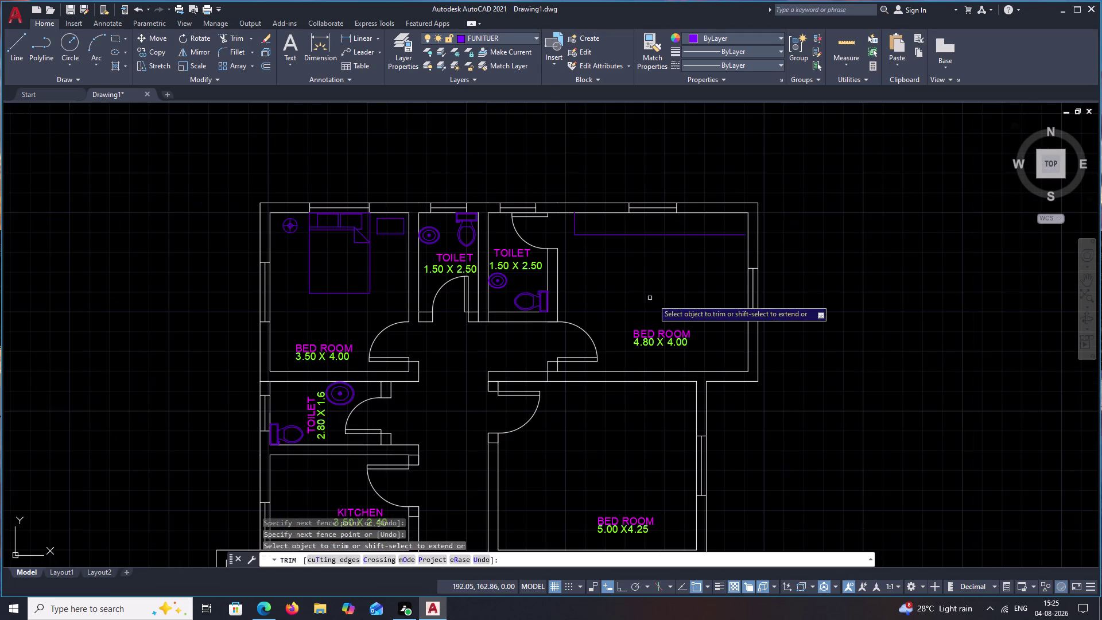
key(Escape)
middle_drag(666, 302, 642, 297)
middle_drag(636, 308, 599, 287)
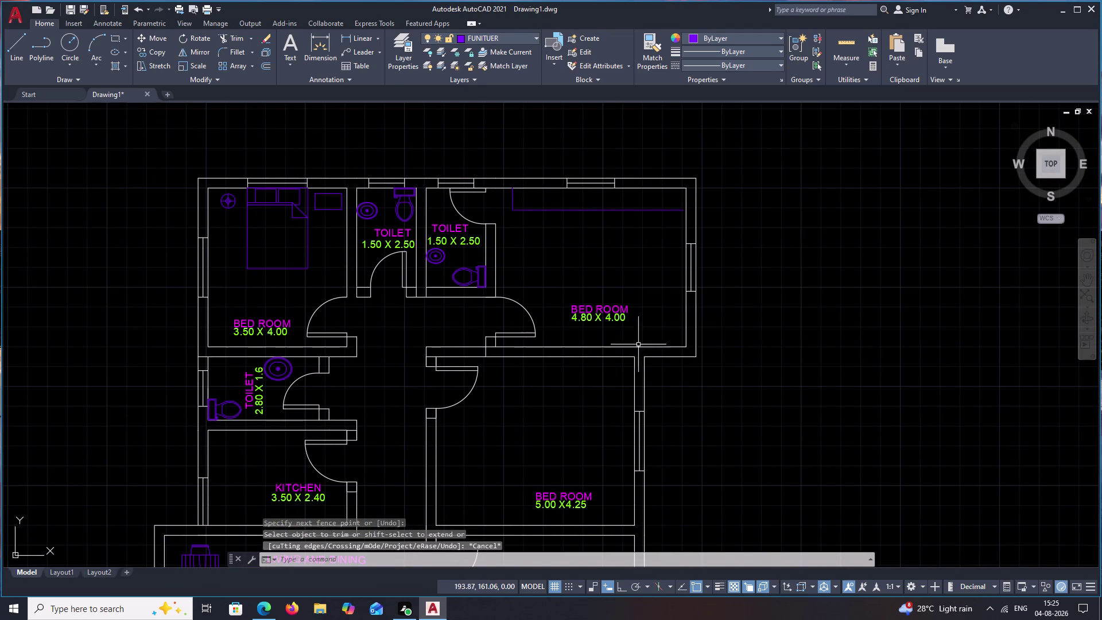
middle_click(611, 345)
middle_drag(872, 314, 371, 316)
scroll(down, 3)
middle_click(737, 317)
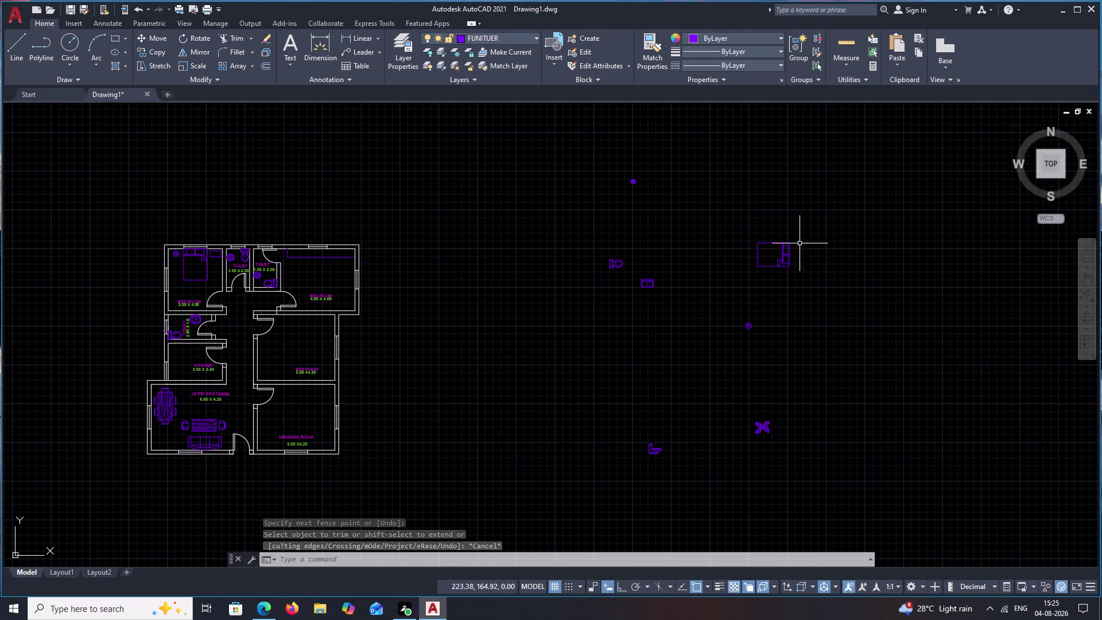
Select the loose wardrobe block and start a move, then cancel it.
drag(762, 231, 769, 288)
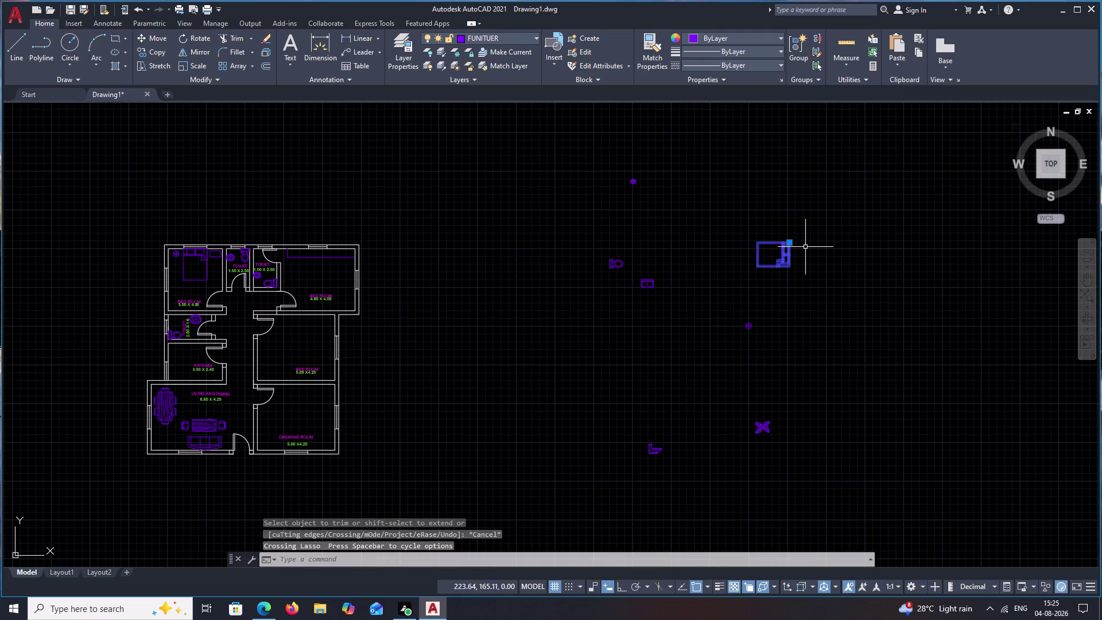
text(M)
key(space)
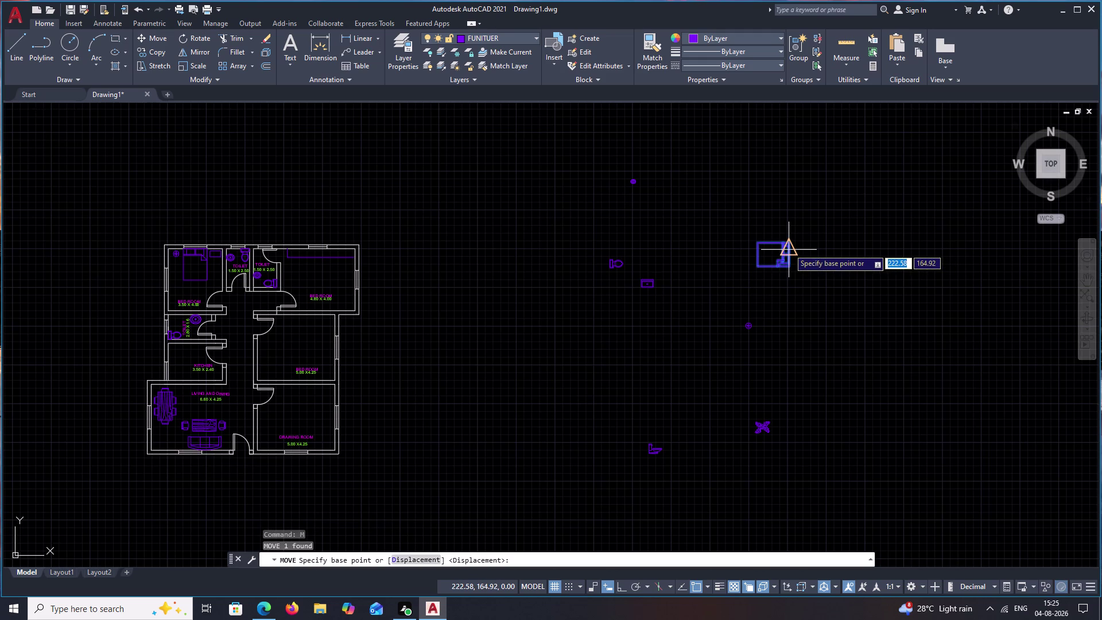
key(Escape)
Copy the wardrobe block against the right bedroom wall, undoing one misplaced copy.
drag(815, 226, 732, 322)
key(c)
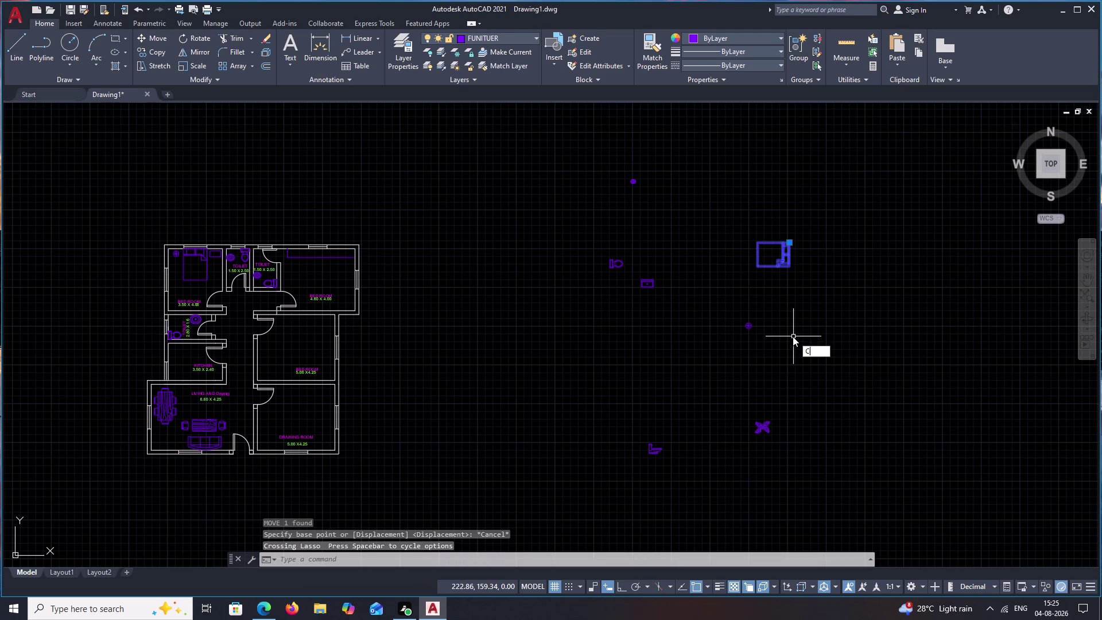
key(o)
key(space)
scroll(up, 3)
click(786, 190)
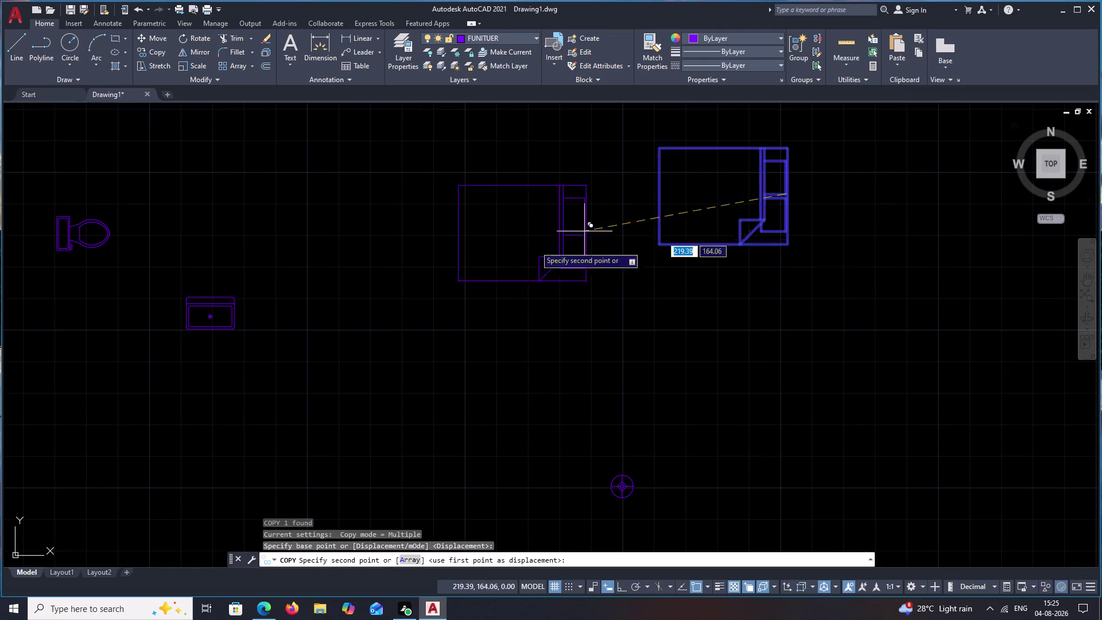
scroll(down, 3)
middle_drag(436, 288, 833, 319)
middle_drag(409, 321, 721, 322)
scroll(up, 3)
scroll(up, 3)
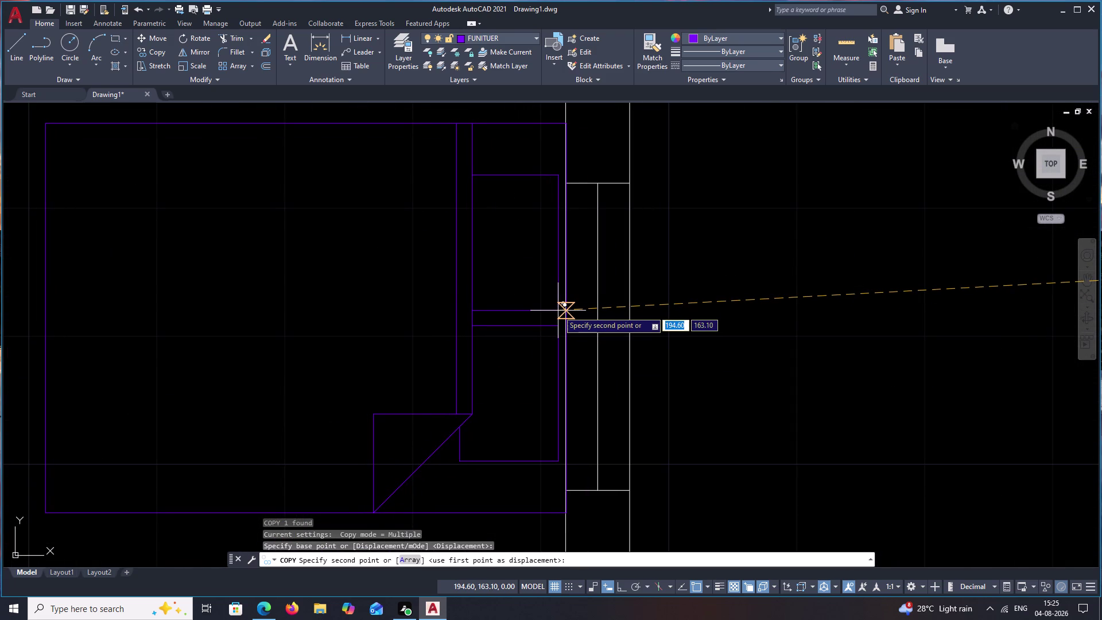
click(558, 311)
scroll(down, 3)
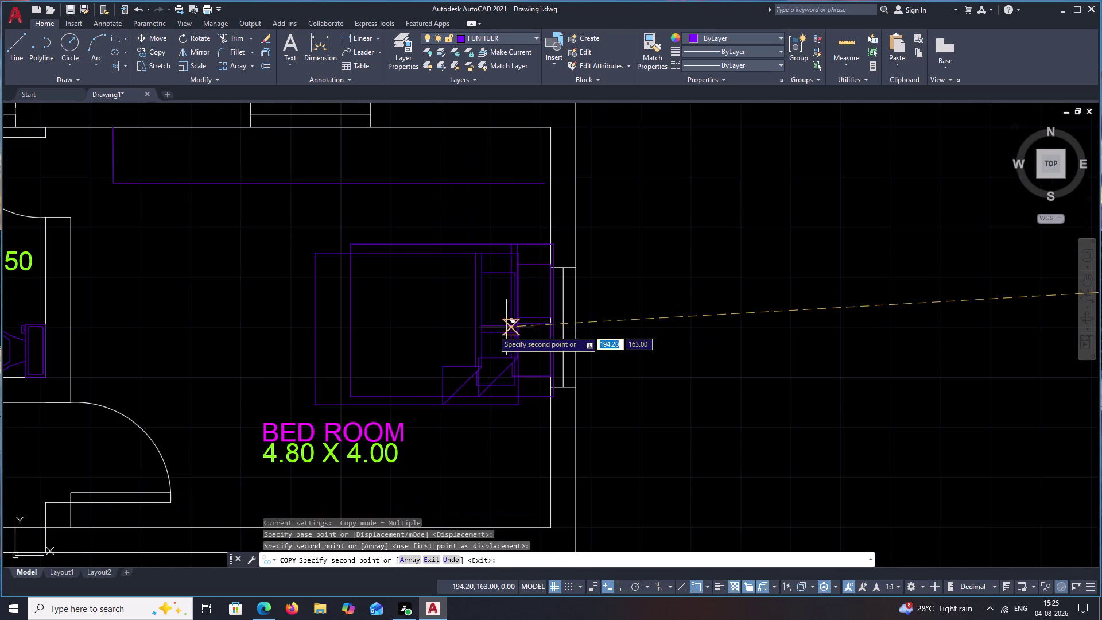
key(ctrl+z)
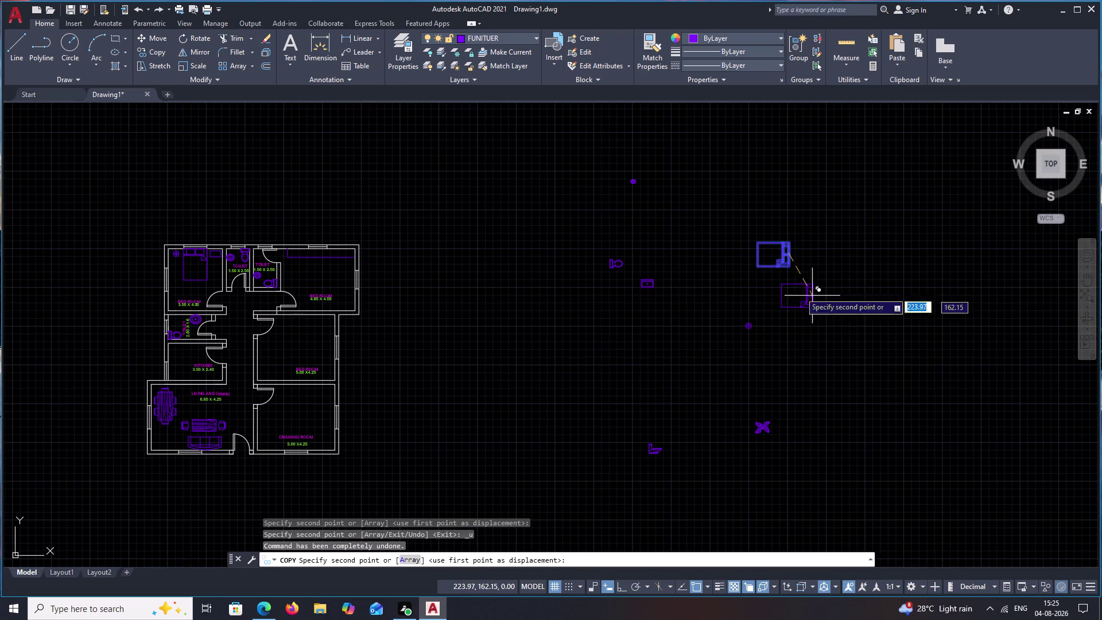
scroll(up, 3)
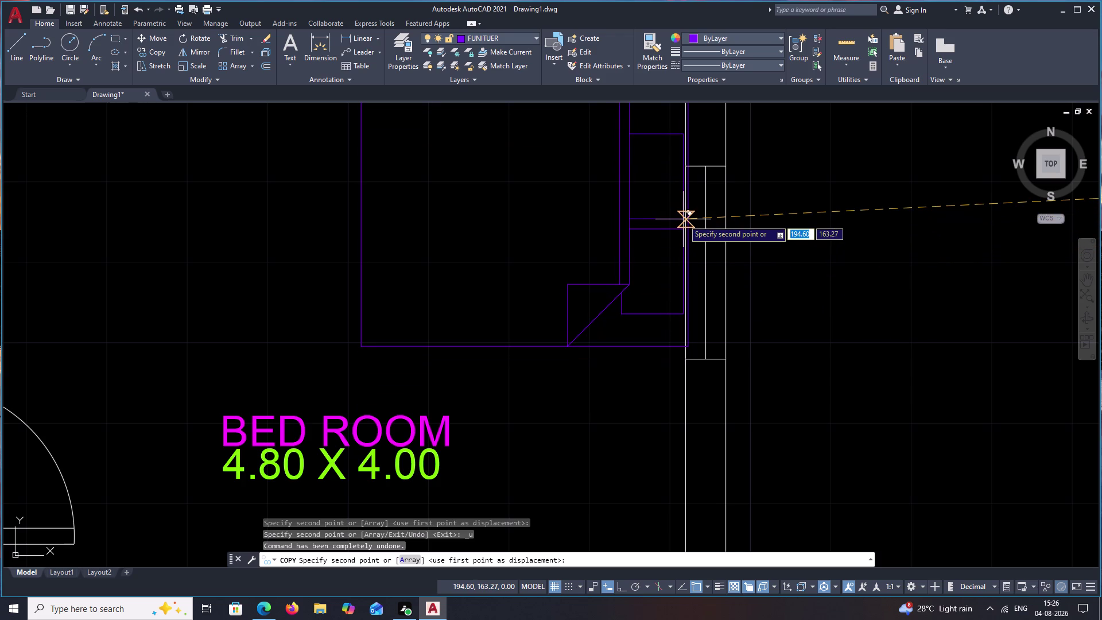
click(681, 221)
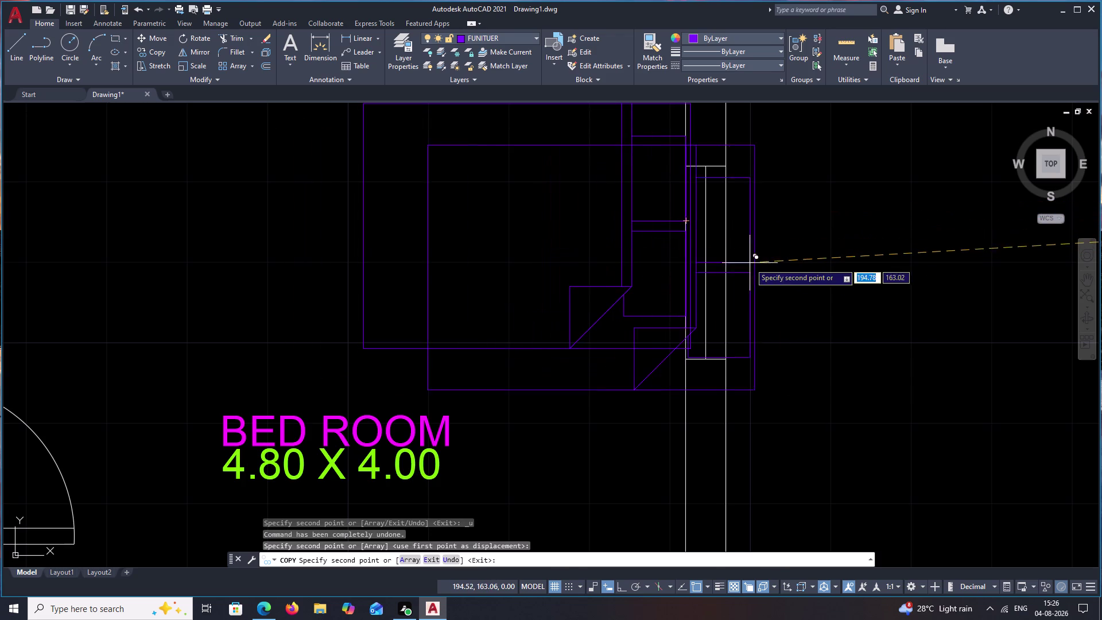
key(Escape)
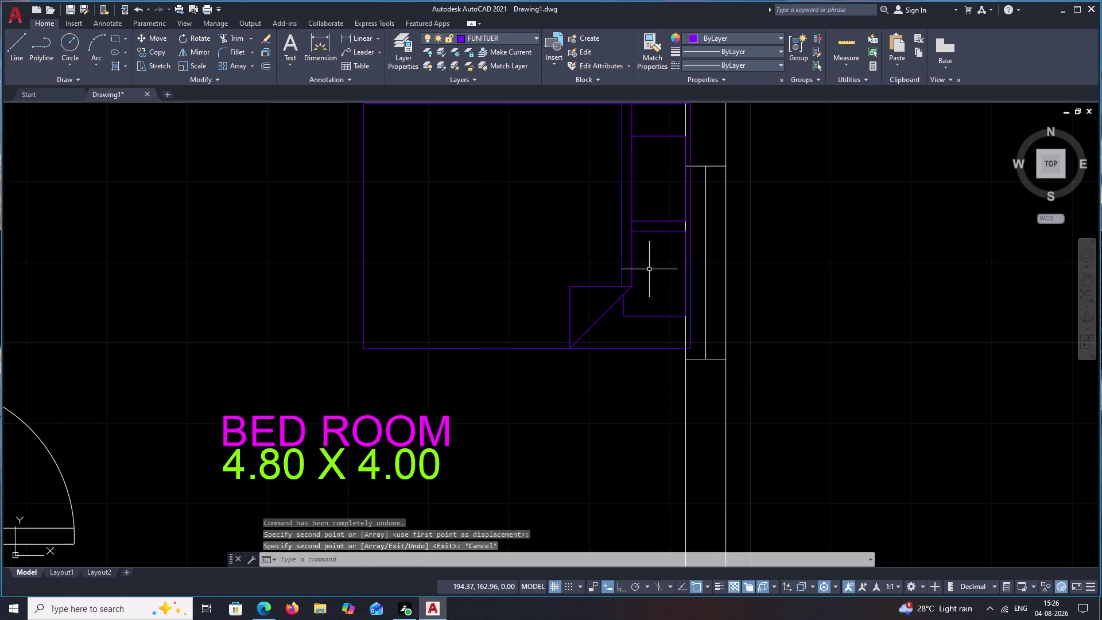
Move the placed wardrobe slightly to a new position with Ortho toggled.
drag(654, 243, 502, 357)
text(M)
key(space)
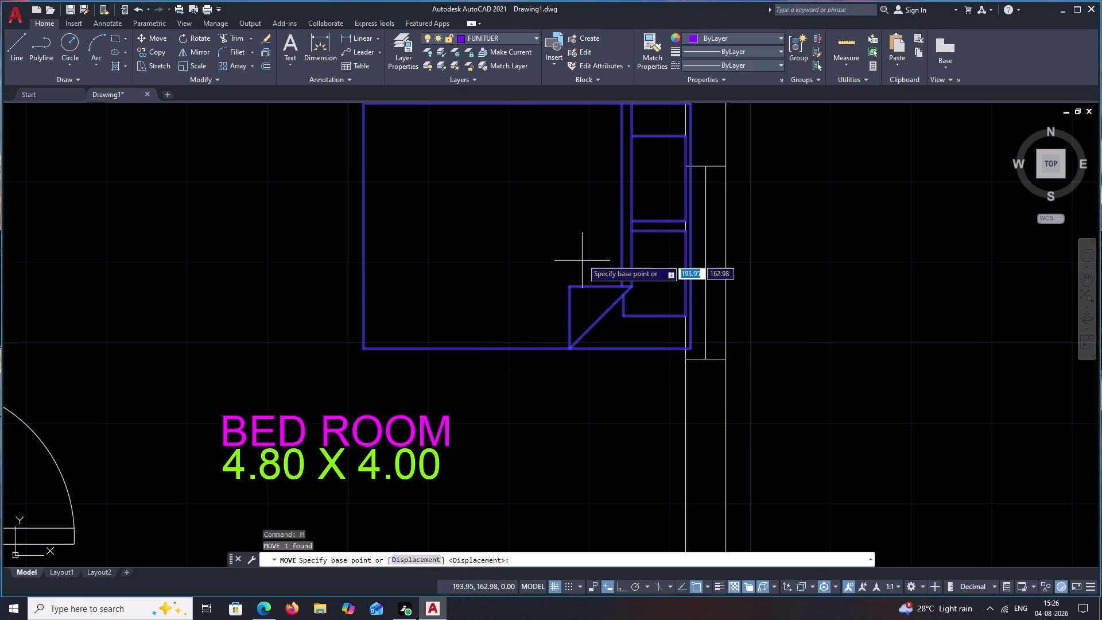
click(618, 224)
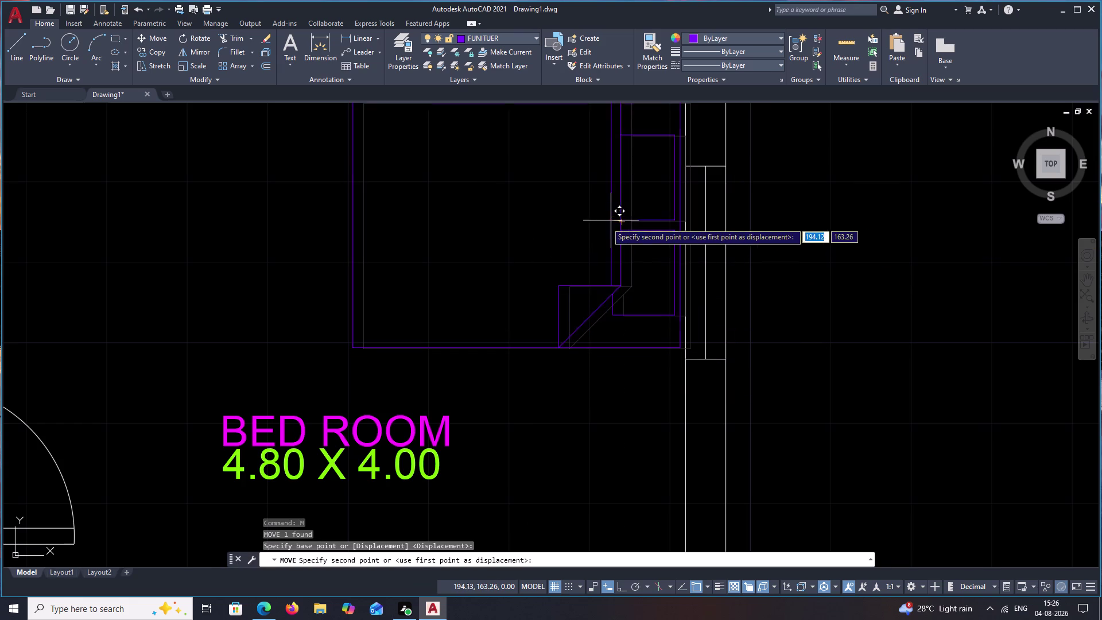
key(F8)
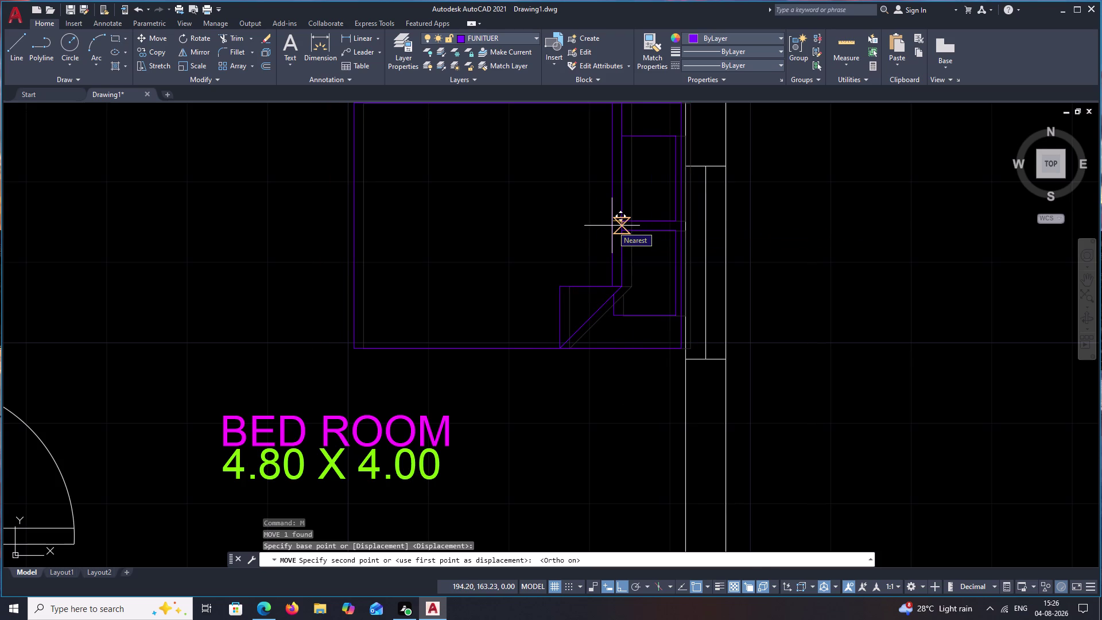
click(612, 226)
scroll(down, 3)
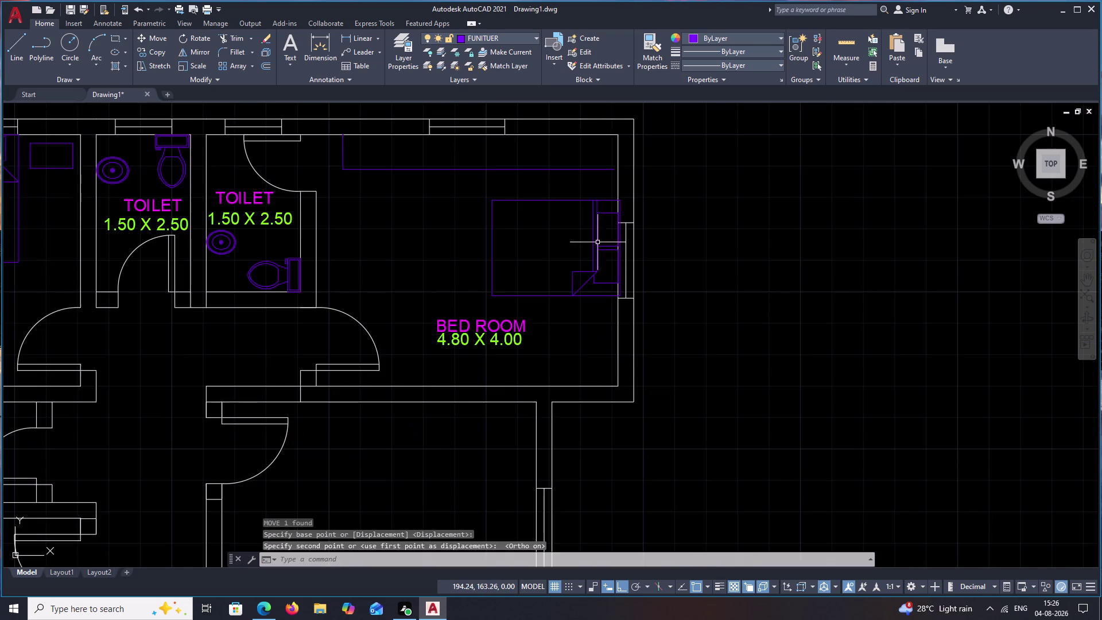
scroll(up, 3)
Move the bed and wardrobe unit snugly against the bedroom's right wall.
drag(625, 176, 458, 322)
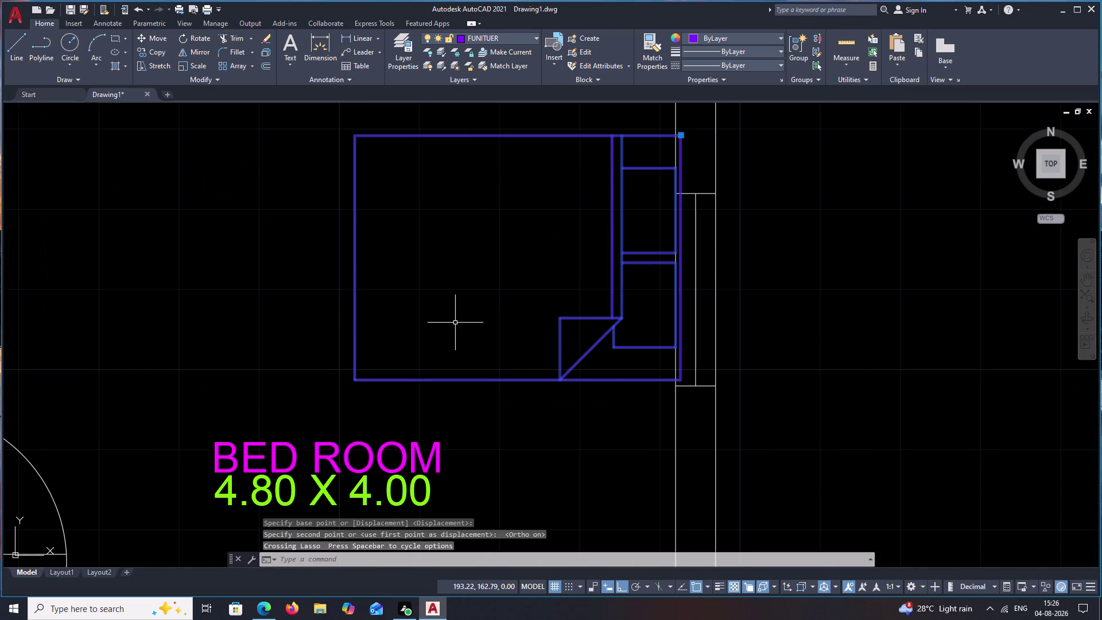
text(M)
key(space)
click(349, 376)
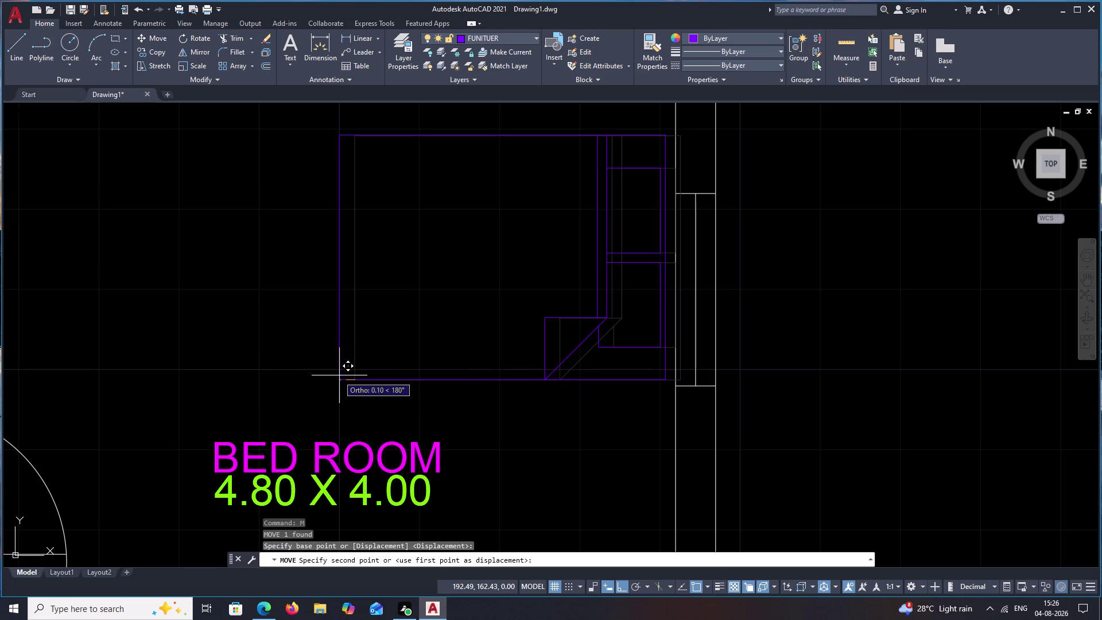
click(343, 369)
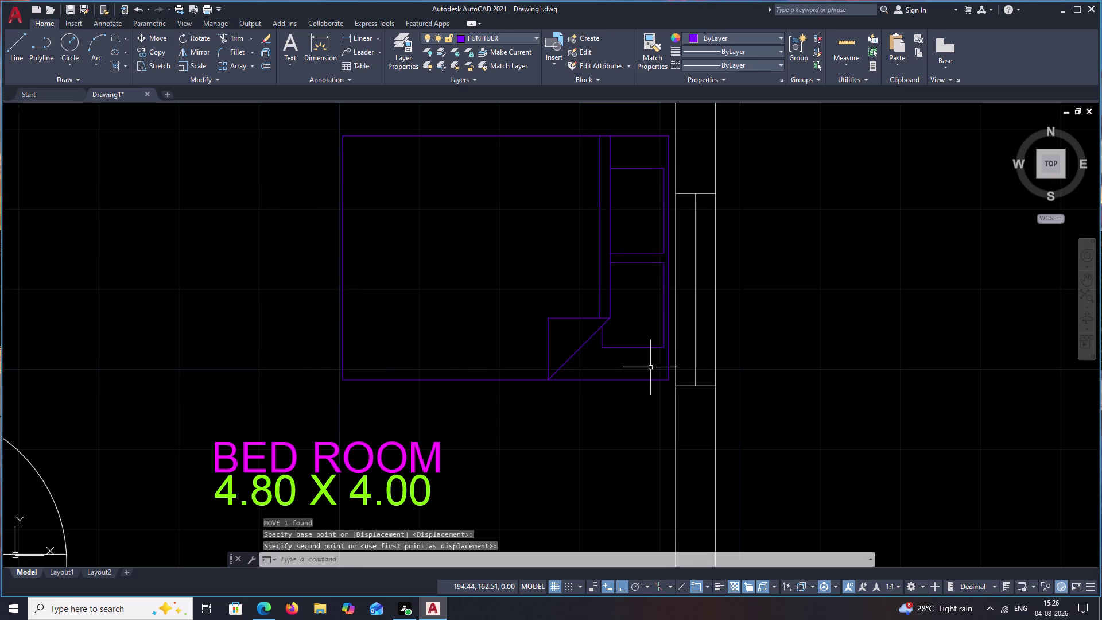
scroll(down, 3)
middle_drag(786, 338, 634, 360)
middle_drag(674, 377, 661, 333)
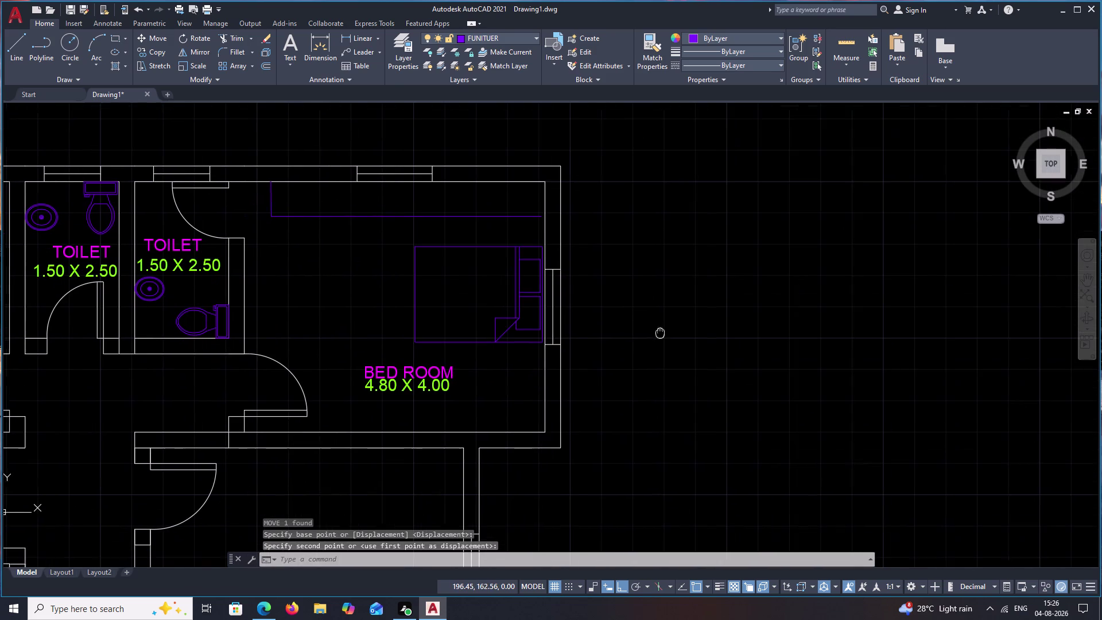
key(Escape)
Draw a narrow rectangle below the bed with REC.
text(RE)
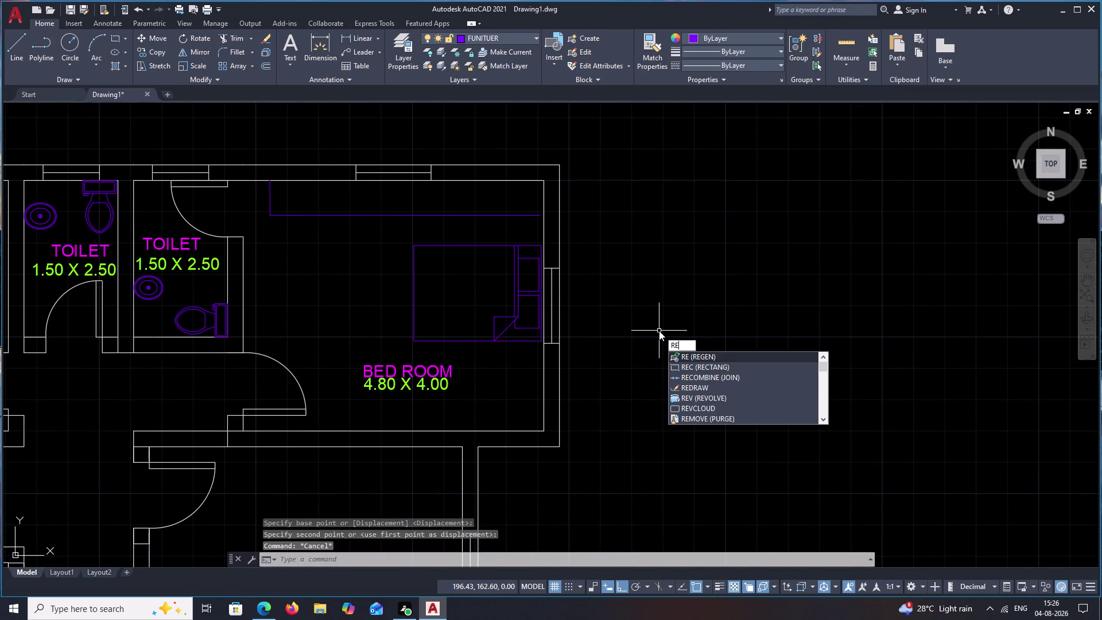
text(C)
key(space)
middle_drag(510, 367, 505, 350)
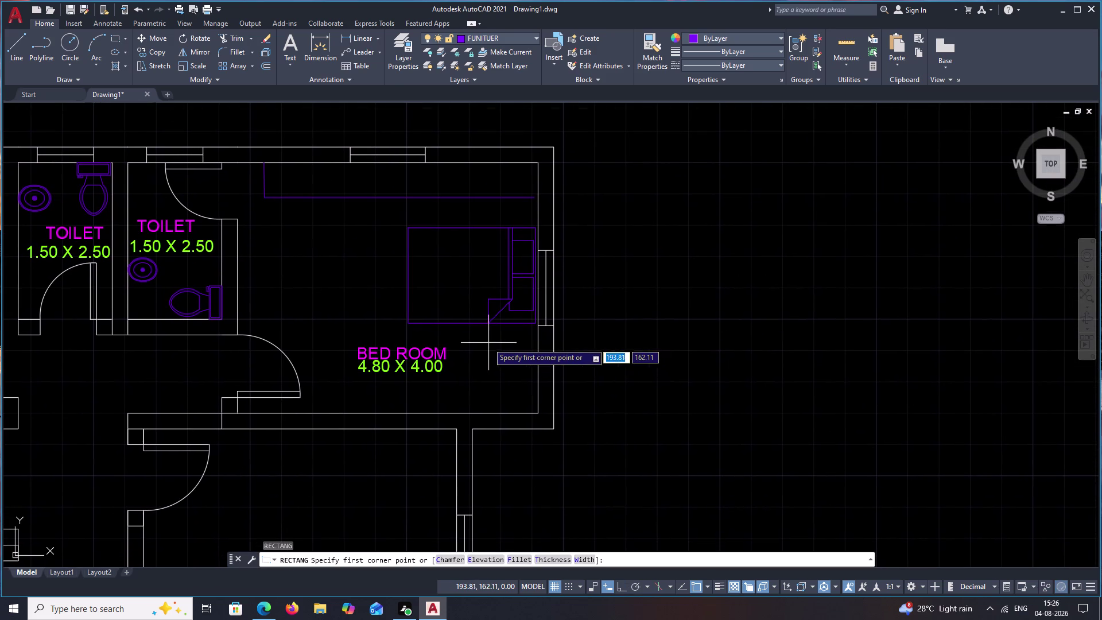
drag(481, 335, 491, 336)
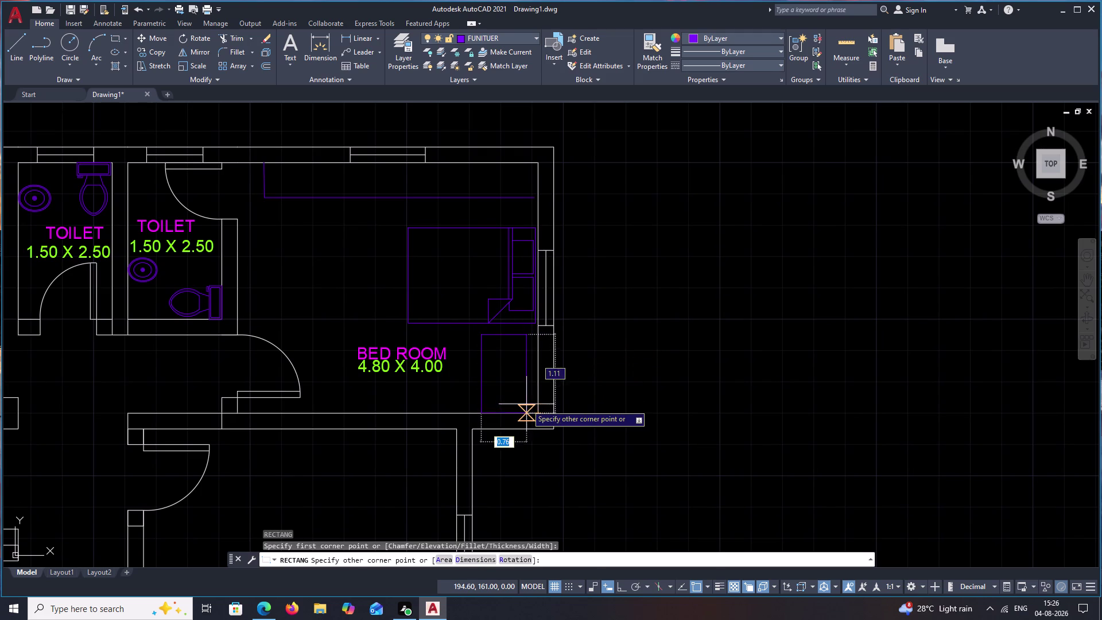
click(517, 404)
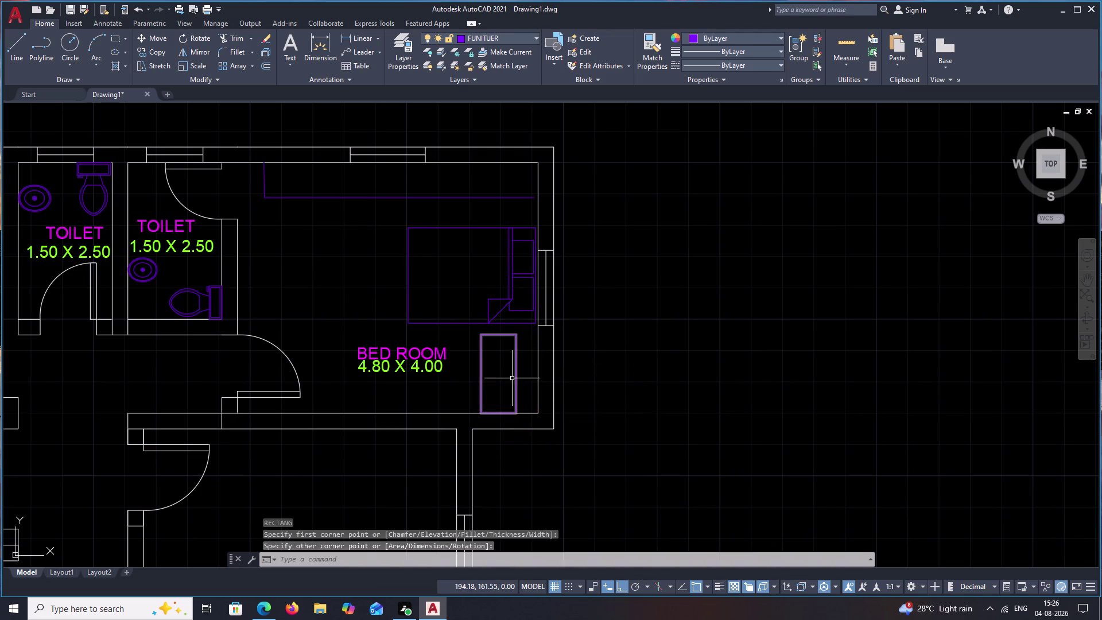
Select the new rectangle and try a corner grip stretch, then cancel it.
click(504, 375)
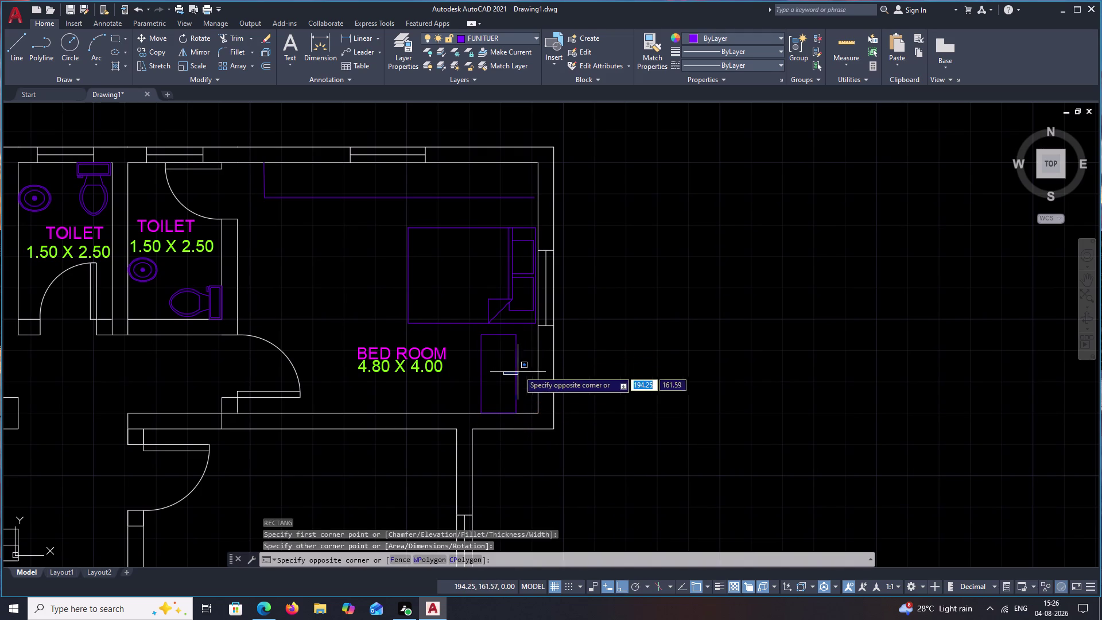
click(518, 364)
click(516, 363)
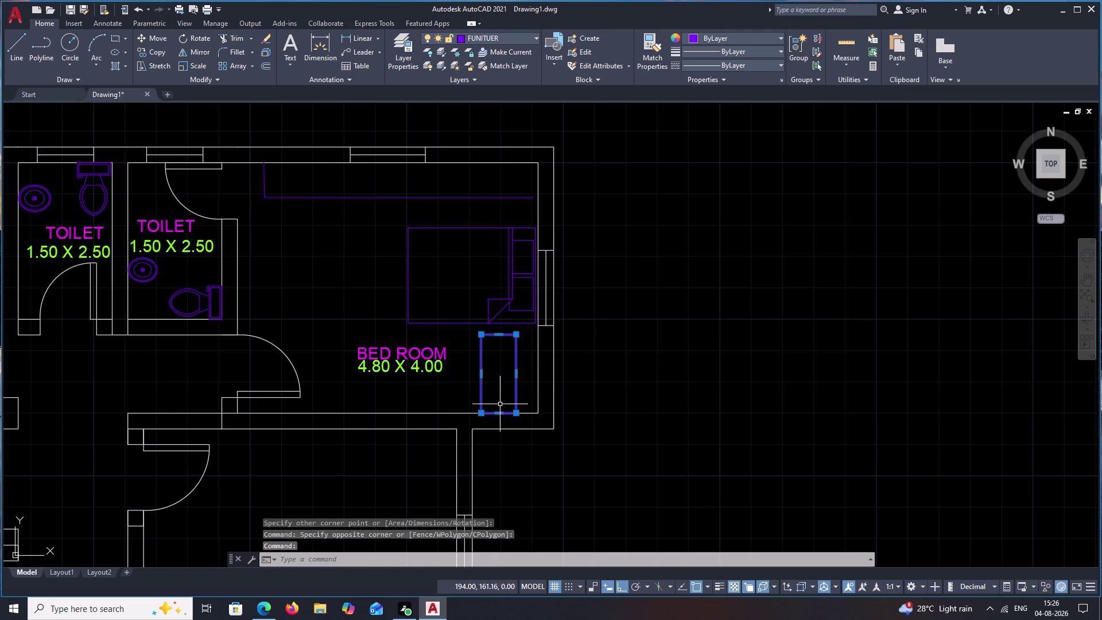
click(500, 413)
click(498, 394)
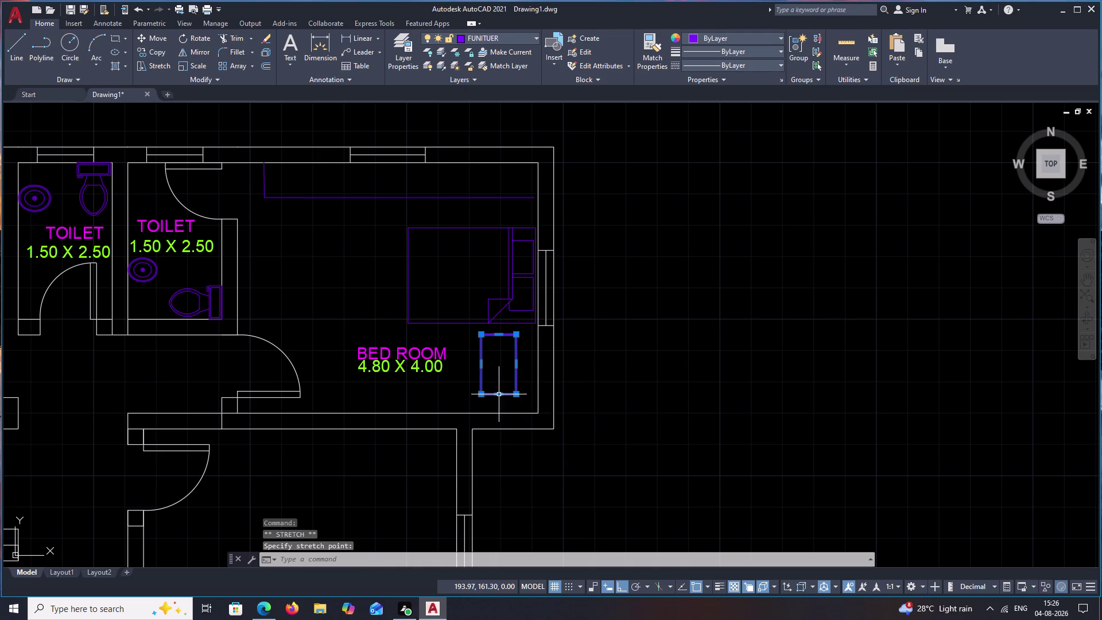
key(Escape)
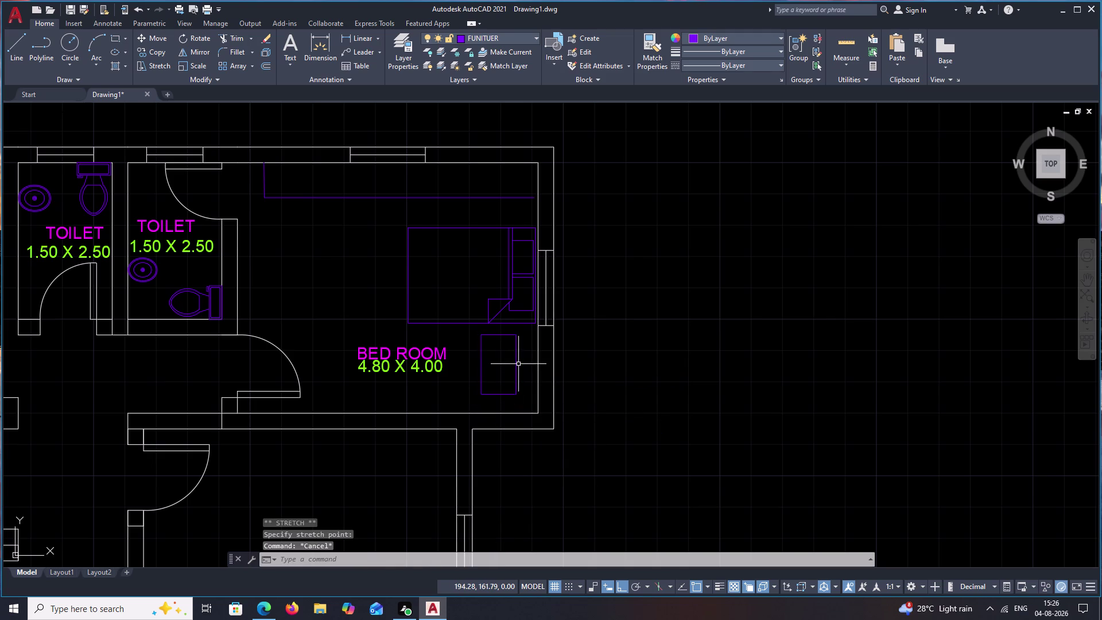
Move the rectangle flush against the bedroom's right wall.
click(517, 365)
text(M)
key(space)
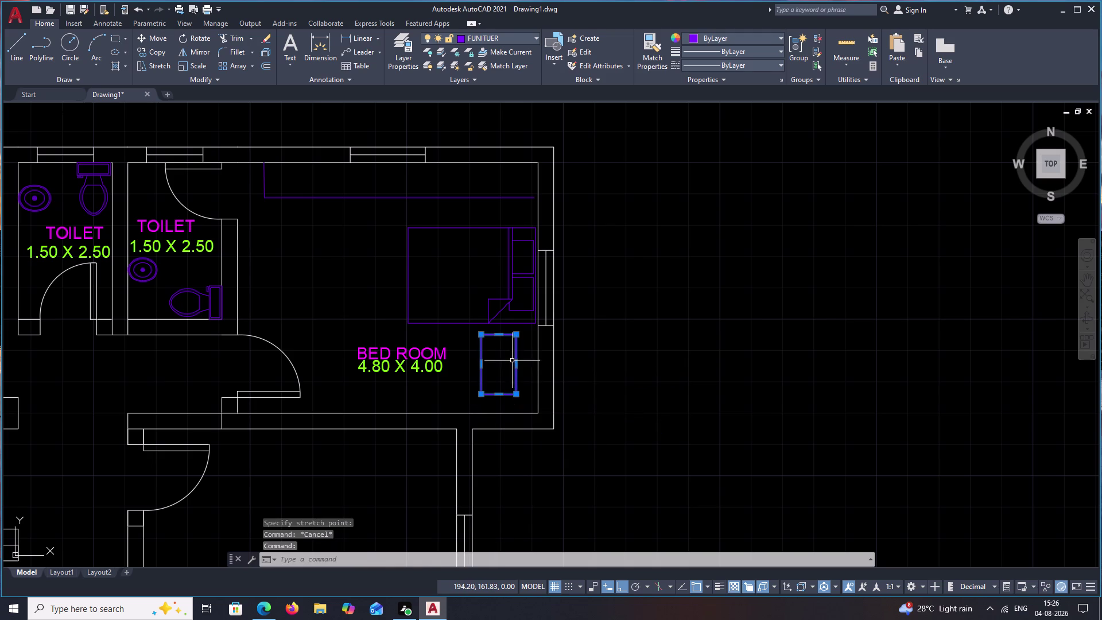
text(M)
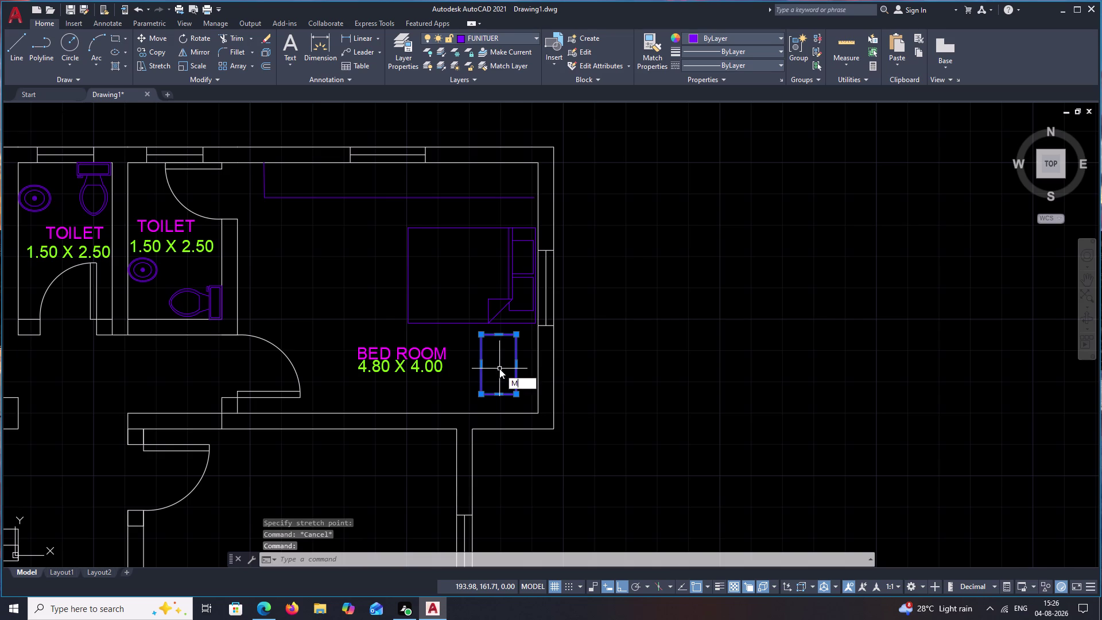
key(space)
click(498, 360)
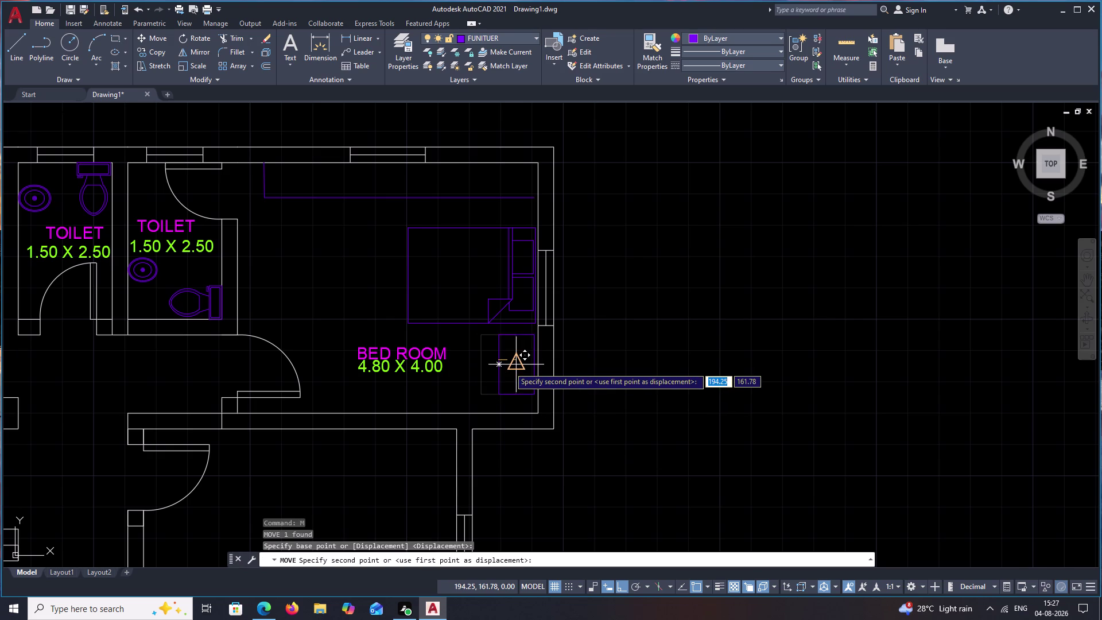
click(509, 367)
Pan the view over to the spare furniture symbols beside the plan.
scroll(down, 3)
middle_drag(623, 375, 648, 415)
middle_drag(641, 372, 649, 388)
middle_drag(658, 386, 524, 362)
middle_drag(558, 367, 494, 369)
scroll(down, 3)
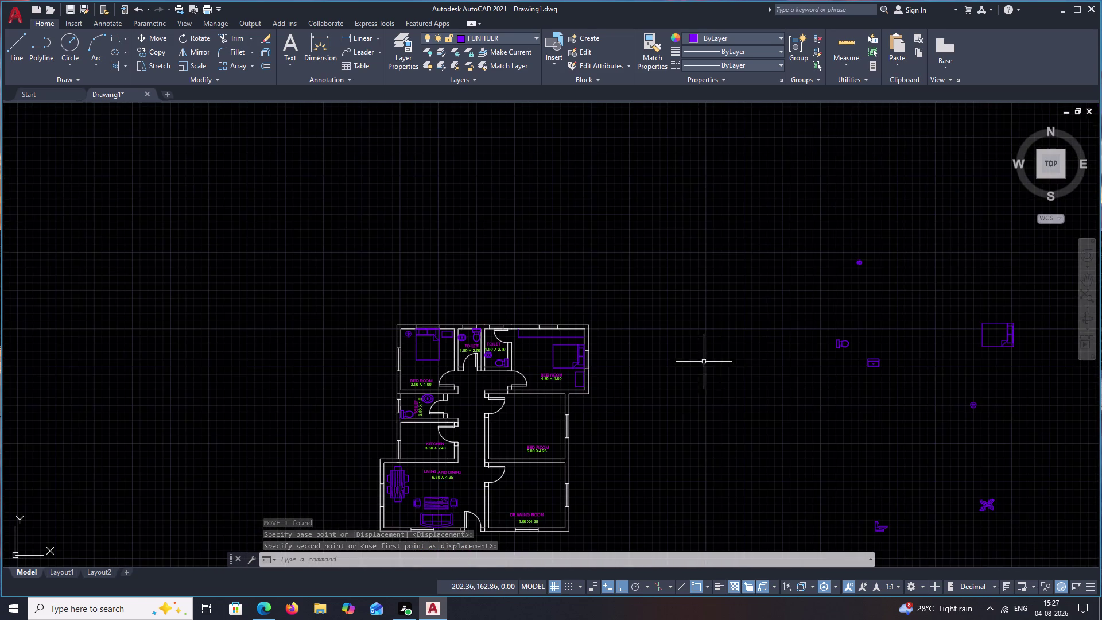
middle_drag(790, 350, 752, 367)
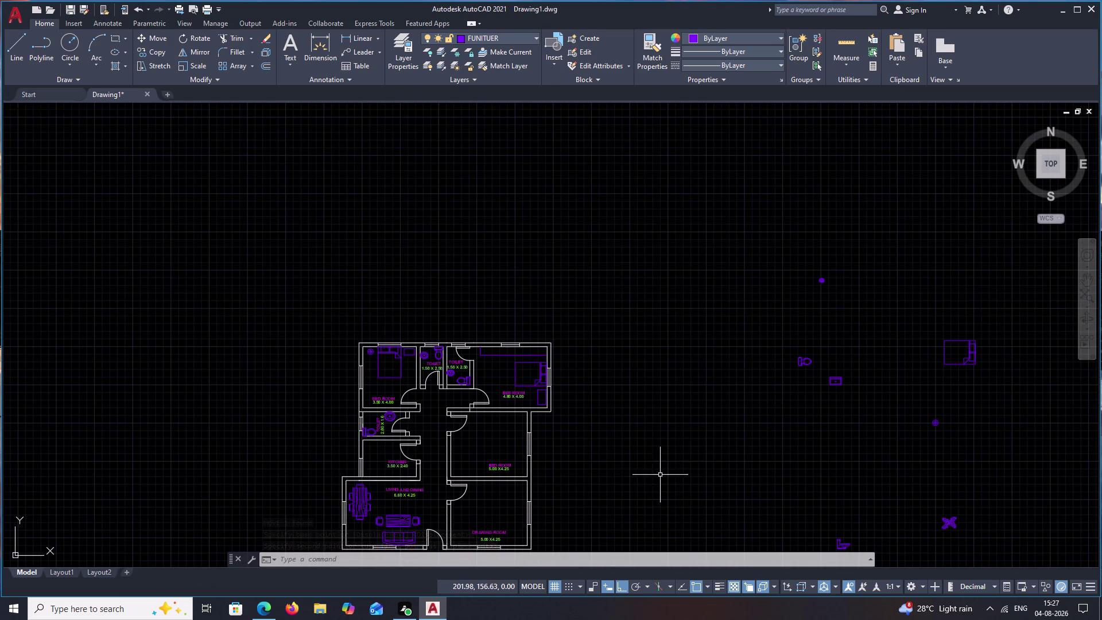
middle_drag(829, 417, 607, 378)
scroll(up, 3)
Copy the round fixture symbol from its centre and bring the cabinet into view.
drag(758, 368, 750, 430)
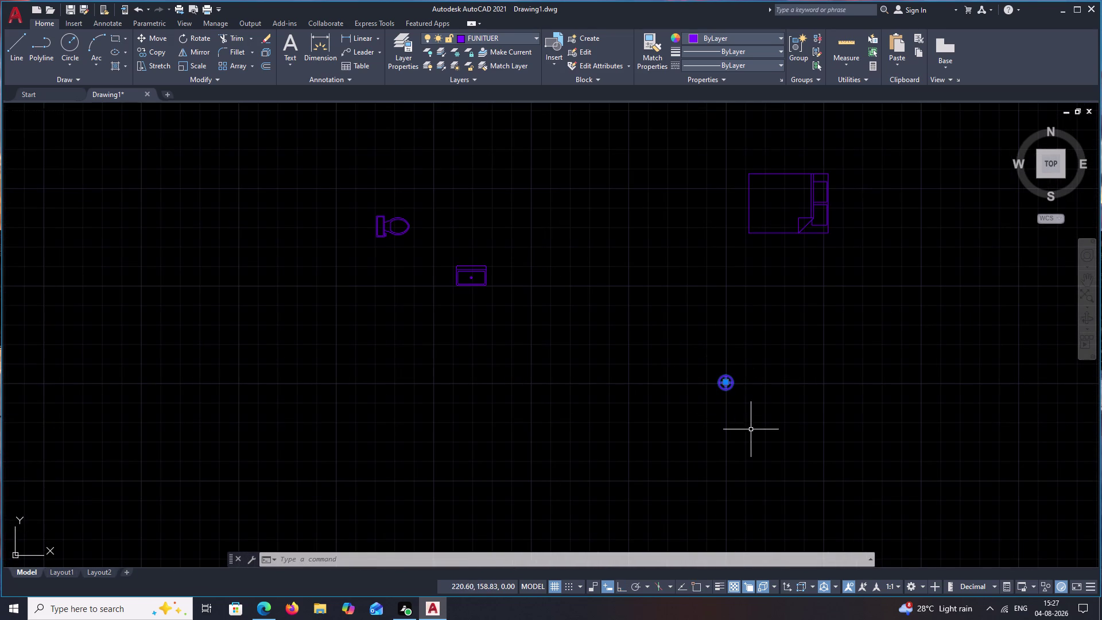
text(CO)
key(space)
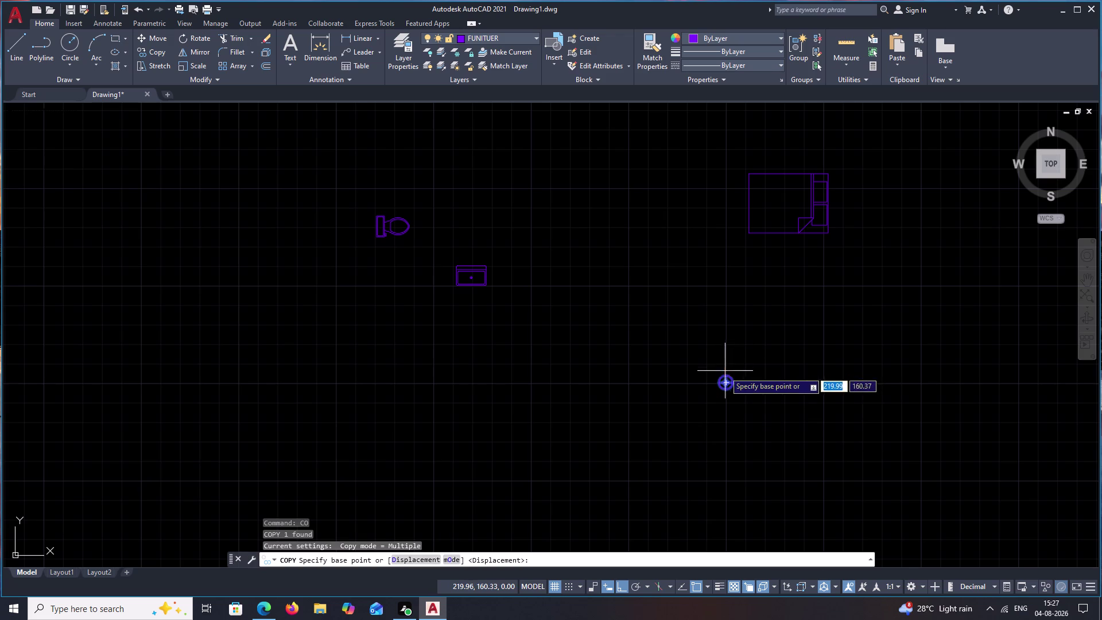
drag(726, 383, 692, 382)
scroll(down, 3)
middle_drag(370, 373, 625, 400)
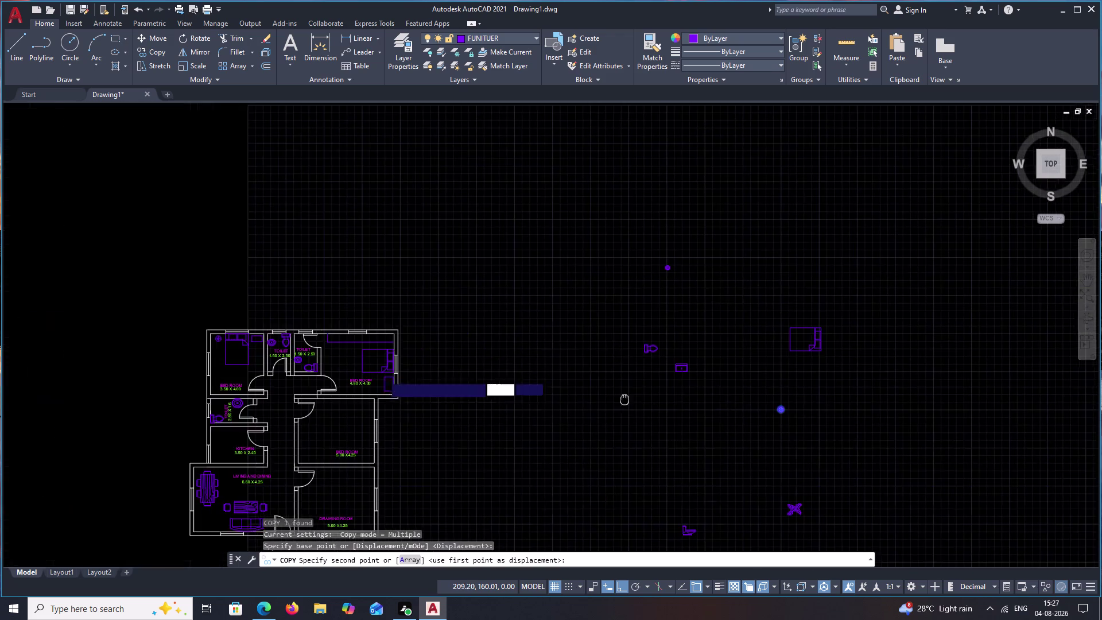
scroll(up, 3)
middle_drag(422, 384, 604, 196)
scroll(down, 3)
middle_drag(648, 327, 653, 276)
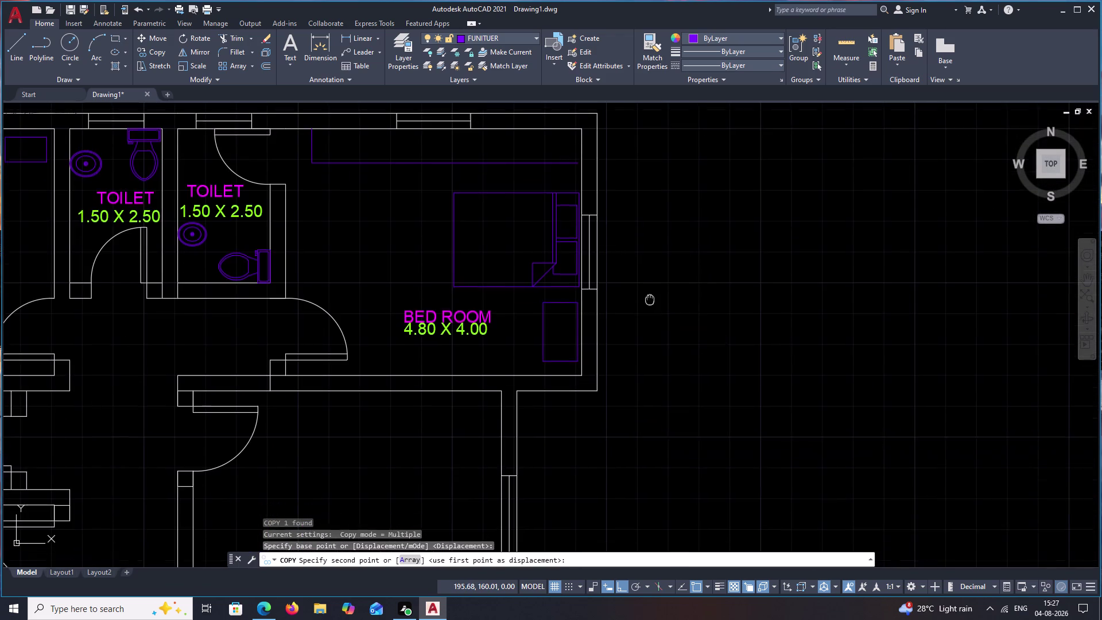
middle_drag(653, 276, 658, 245)
scroll(up, 3)
Place the round symbol copy inside the cabinet with Ortho off.
key(F8)
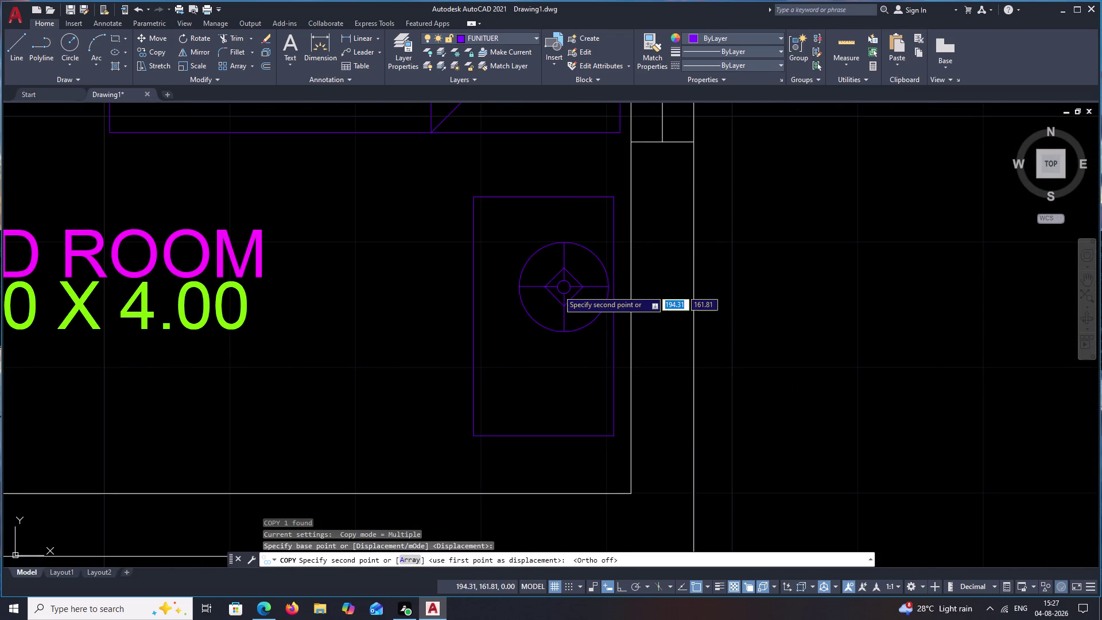
click(539, 314)
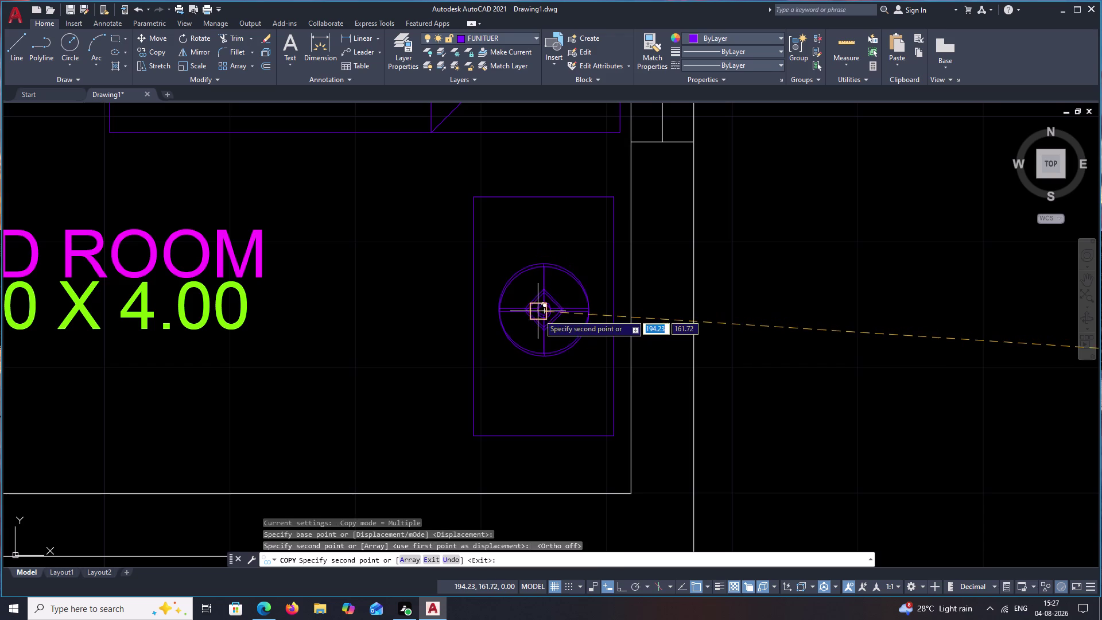
scroll(down, 3)
key(Escape)
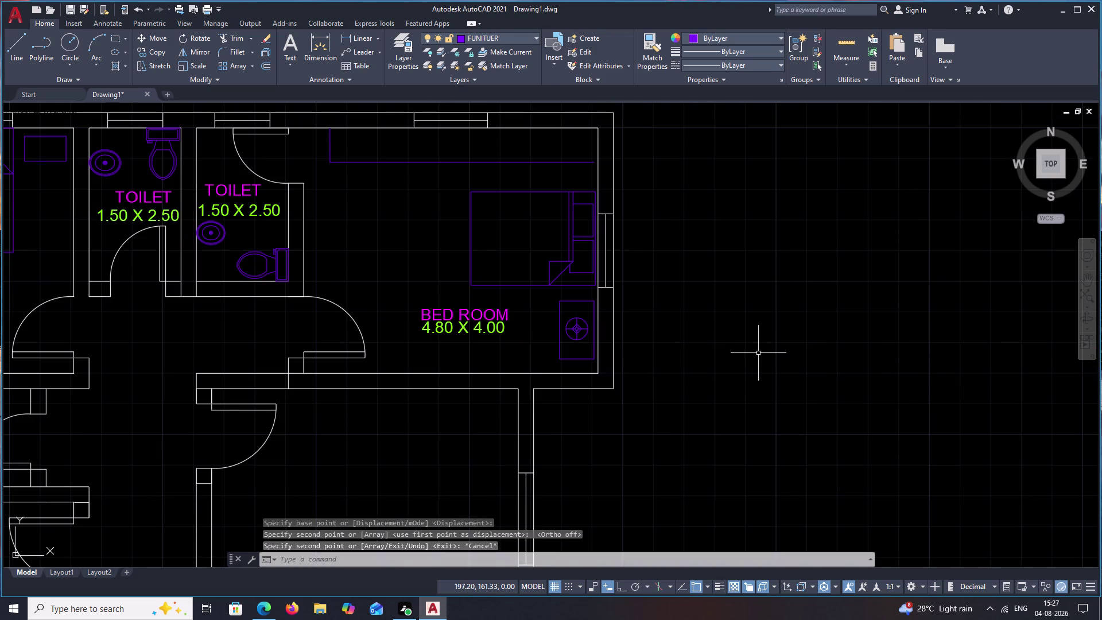
scroll(down, 3)
middle_drag(516, 330, 516, 249)
scroll(up, 3)
middle_drag(588, 308, 575, 280)
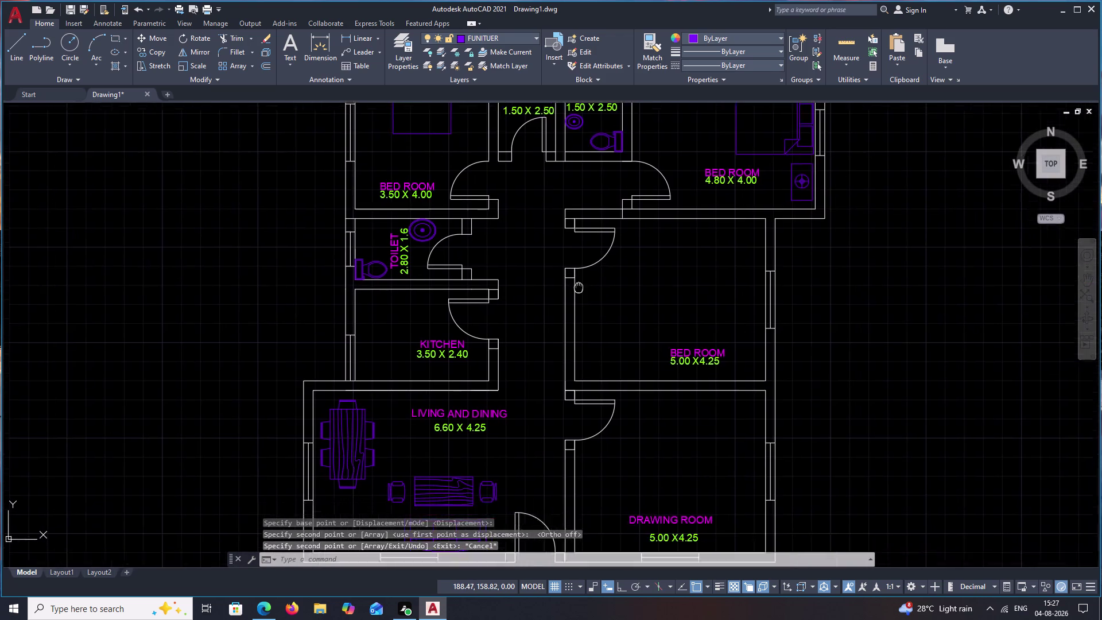
middle_drag(575, 279, 557, 257)
middle_drag(626, 286, 567, 273)
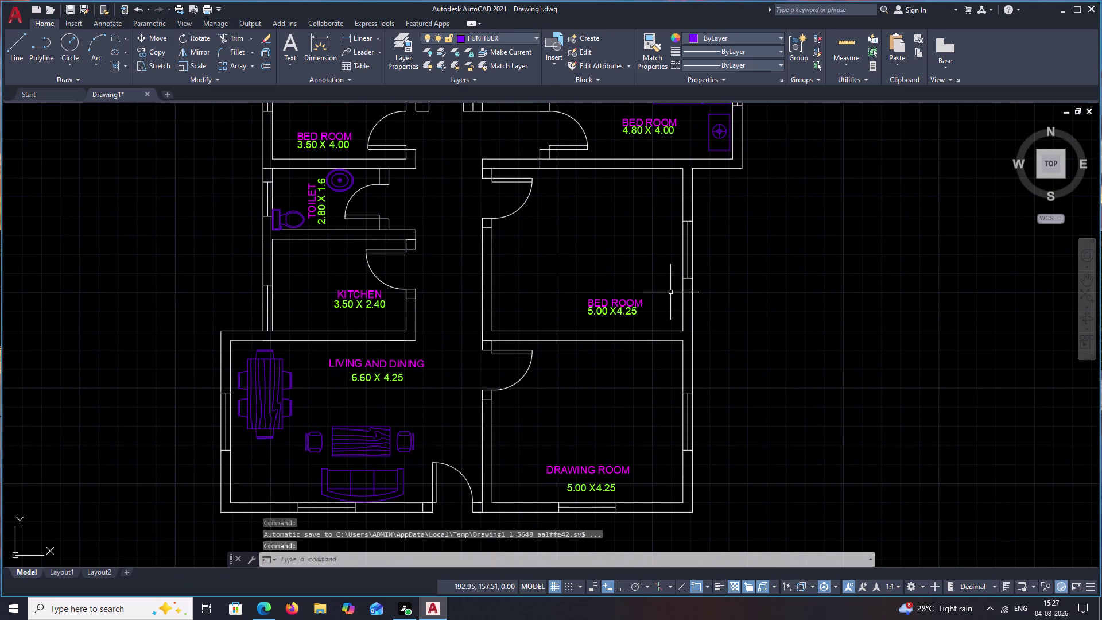
middle_drag(670, 292, 492, 307)
scroll(down, 3)
middle_drag(758, 311, 614, 321)
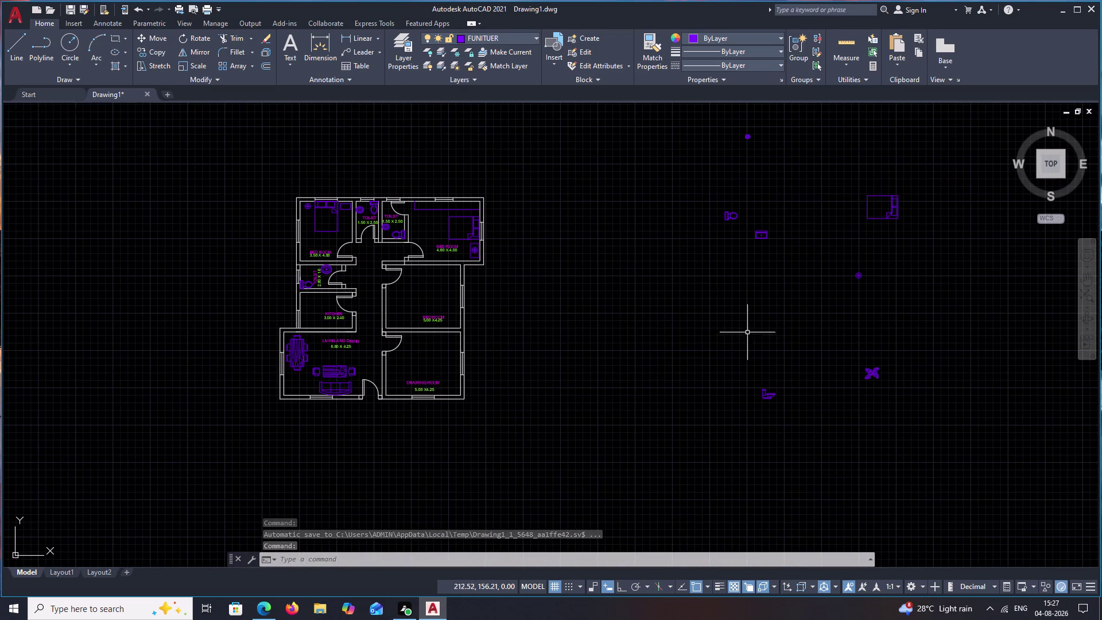
middle_drag(721, 316, 569, 318)
drag(775, 188, 750, 278)
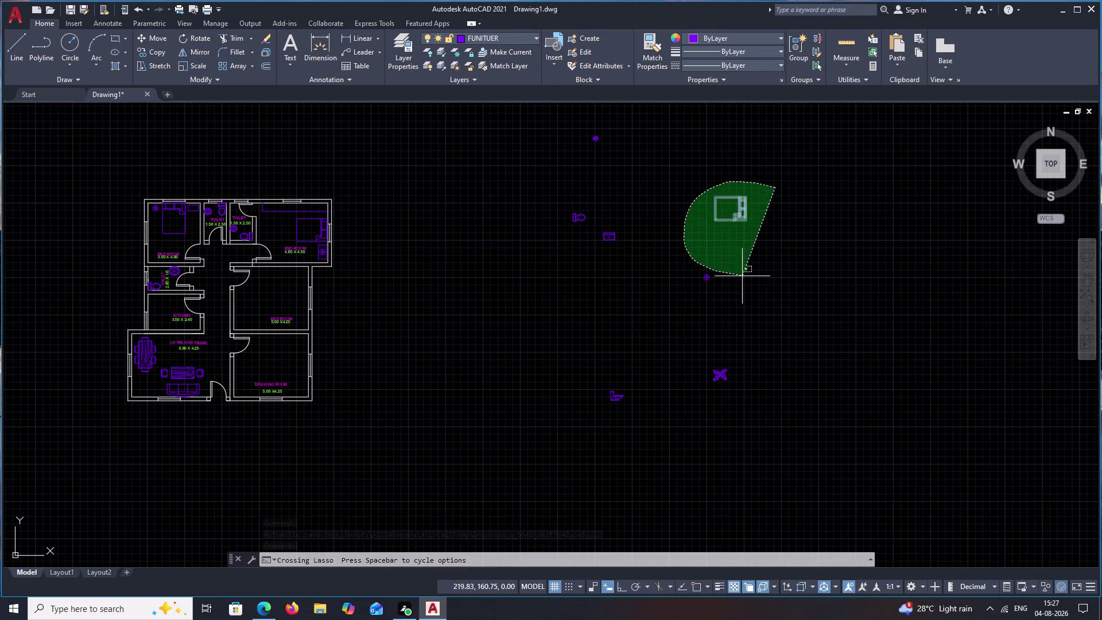
key(c)
key(o)
key(space)
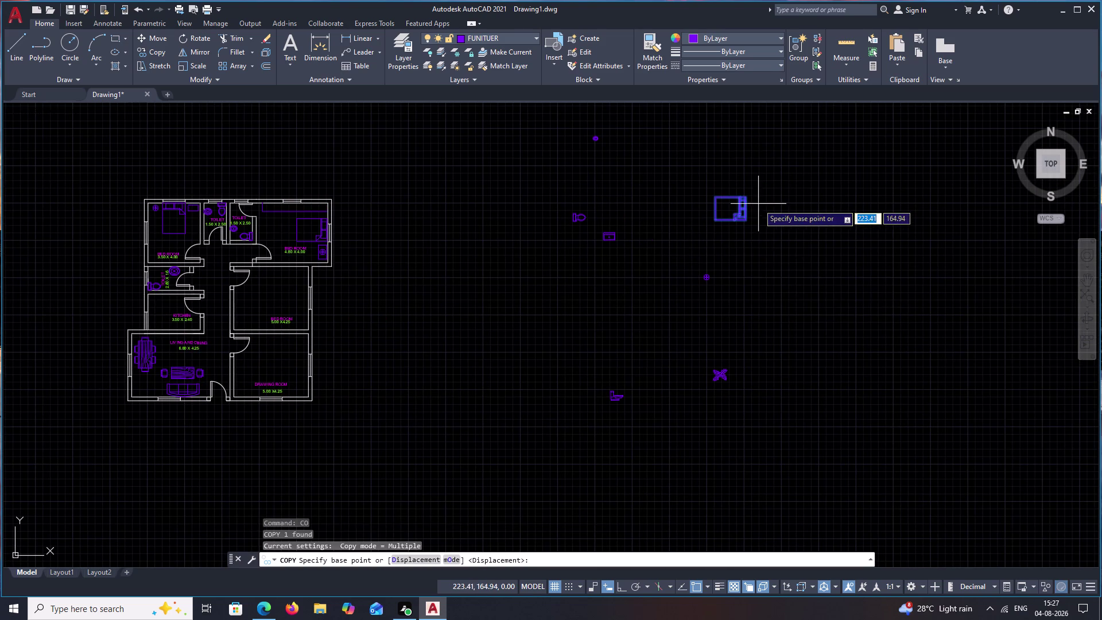
scroll(up, 3)
click(707, 220)
scroll(down, 3)
middle_drag(392, 350, 657, 200)
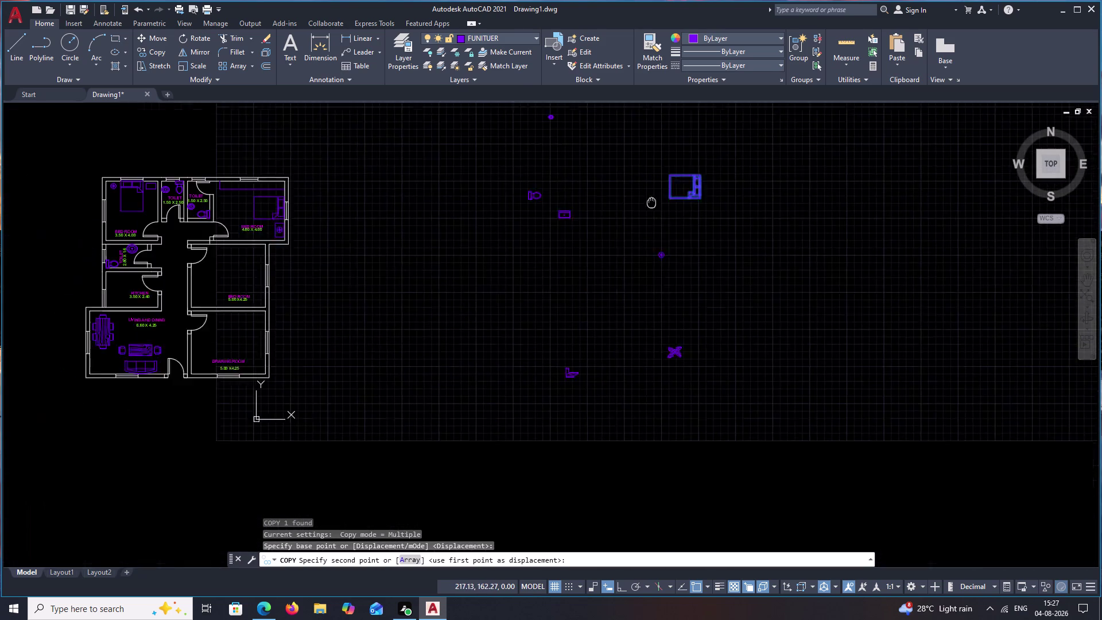
middle_drag(563, 279, 637, 245)
scroll(up, 3)
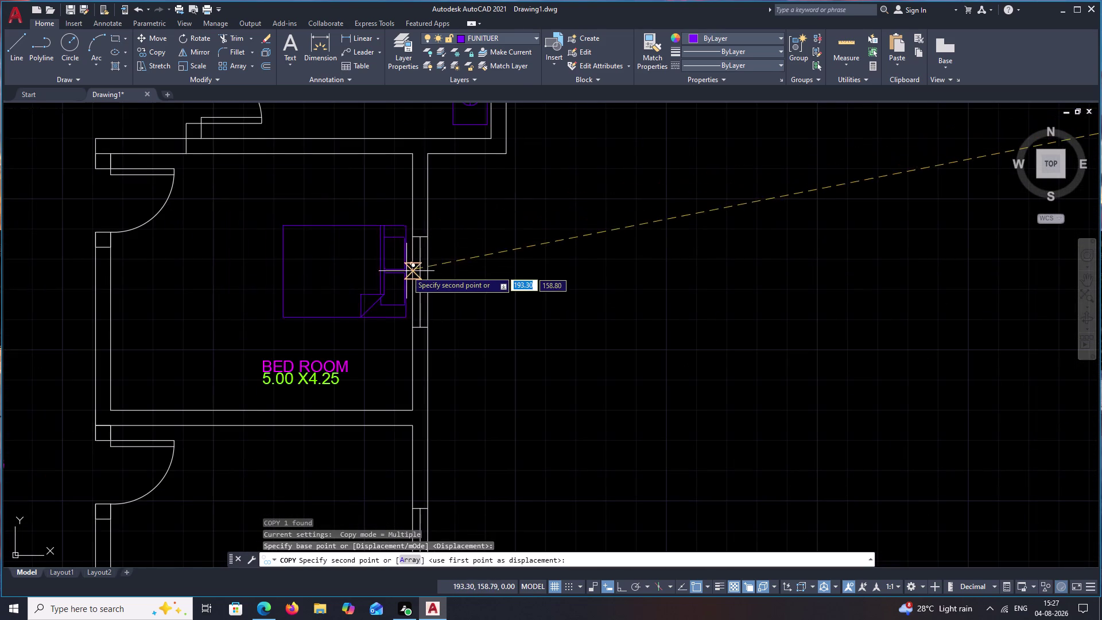
scroll(up, 3)
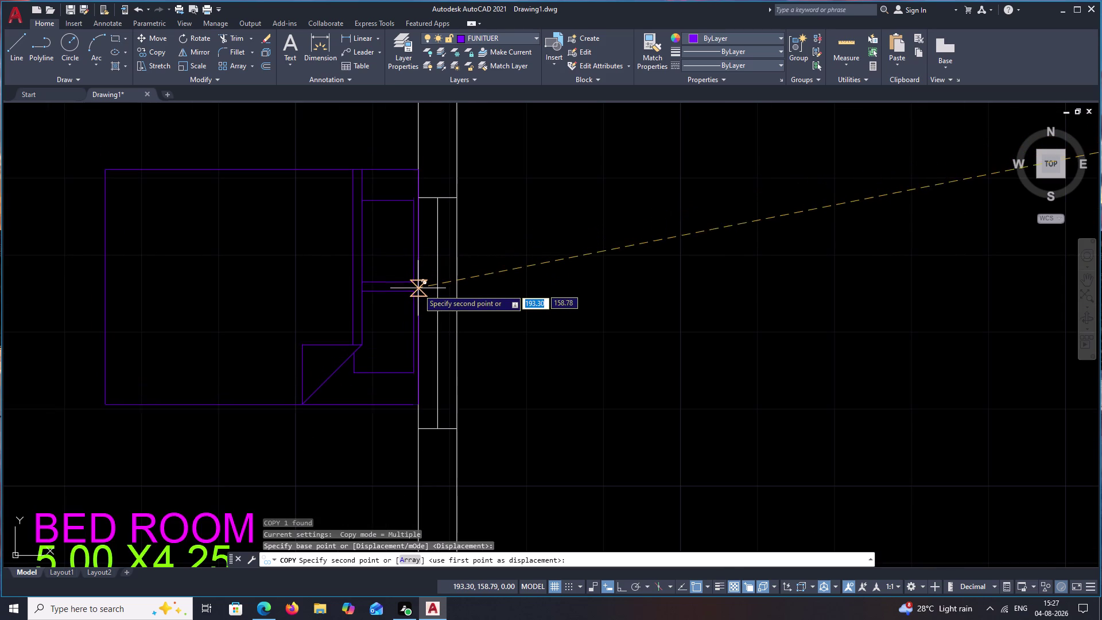
click(418, 294)
scroll(down, 3)
scroll(down, 3)
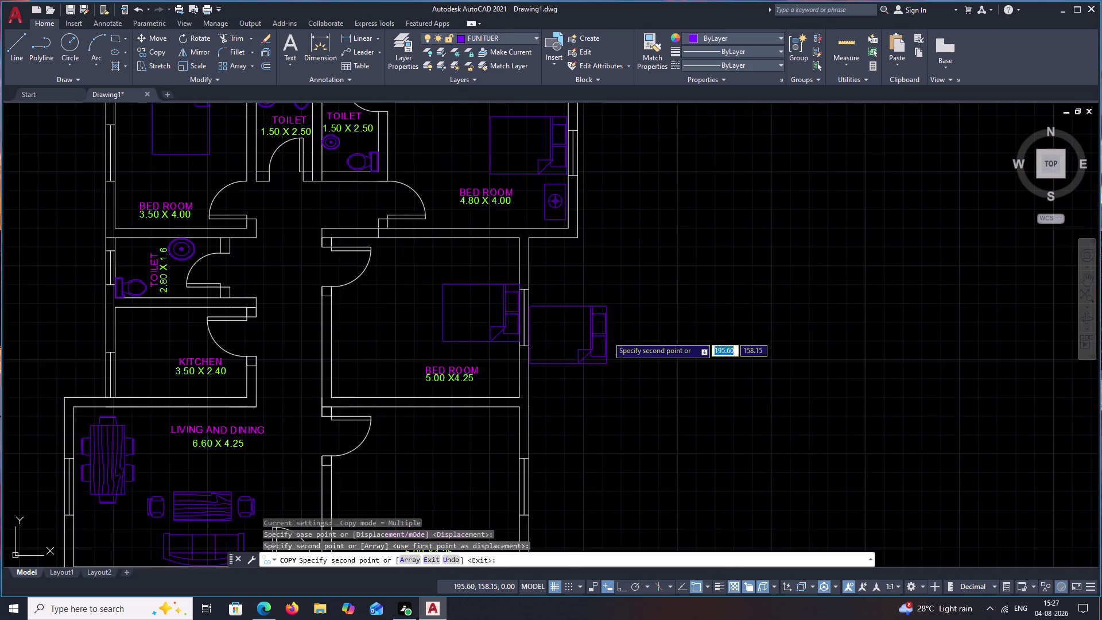
scroll(down, 3)
key(Escape)
scroll(up, 3)
middle_drag(611, 321, 626, 251)
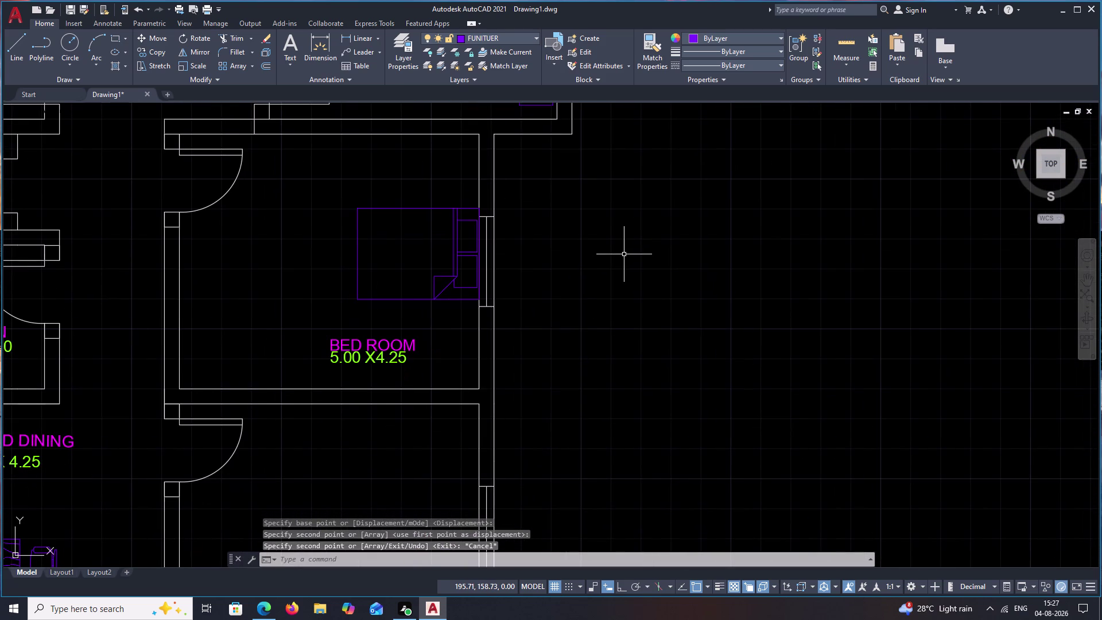
text(REC)
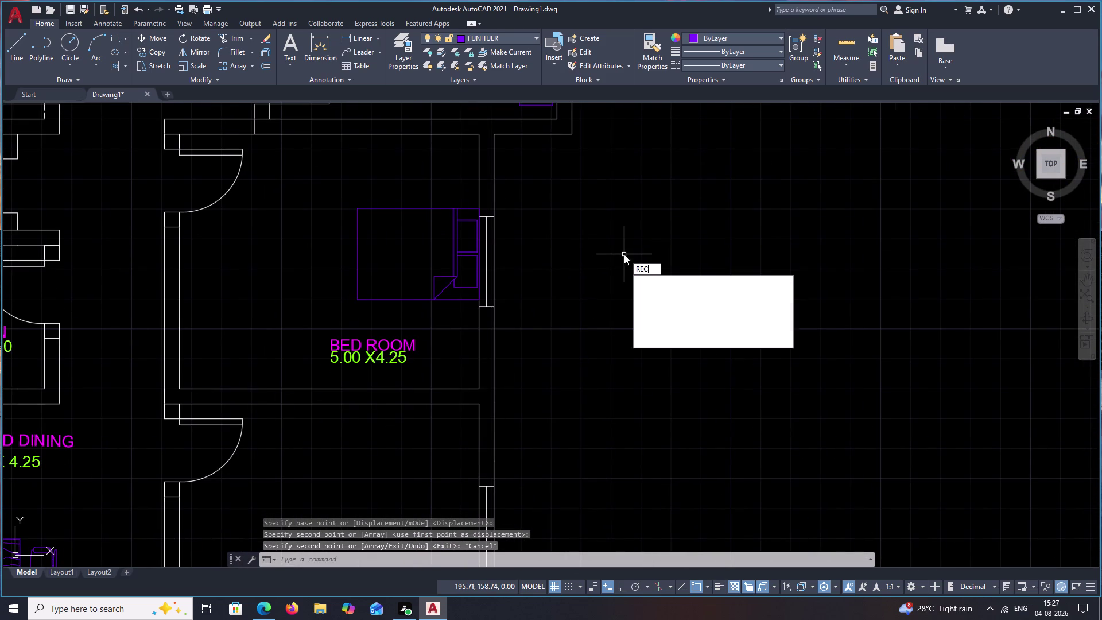
Draw a long thin rectangle along the bedroom's top wall.
key(space)
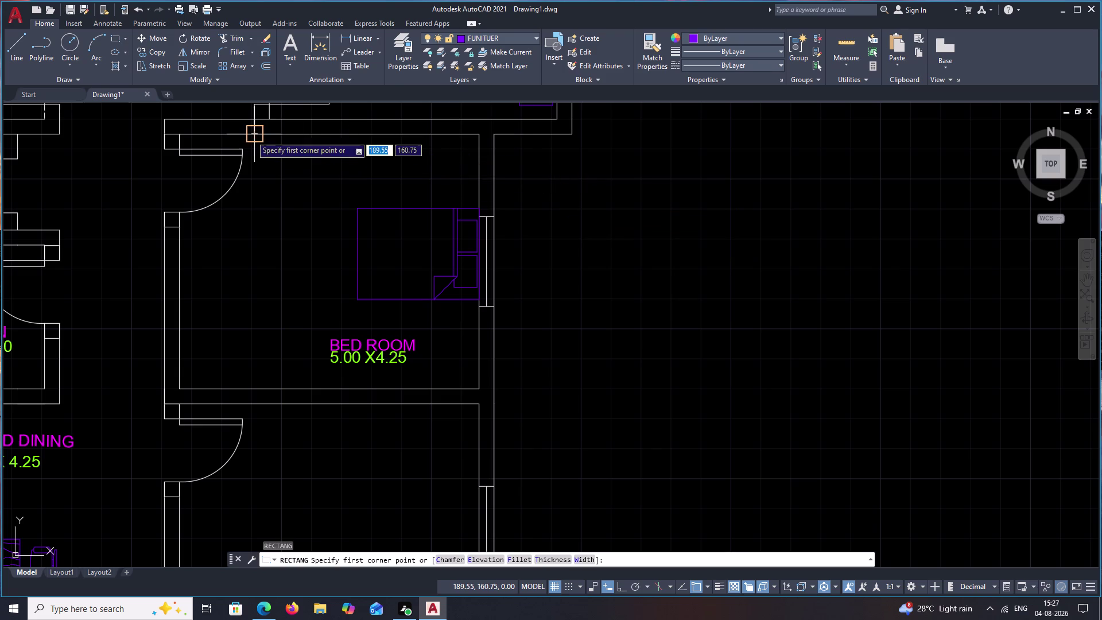
click(251, 133)
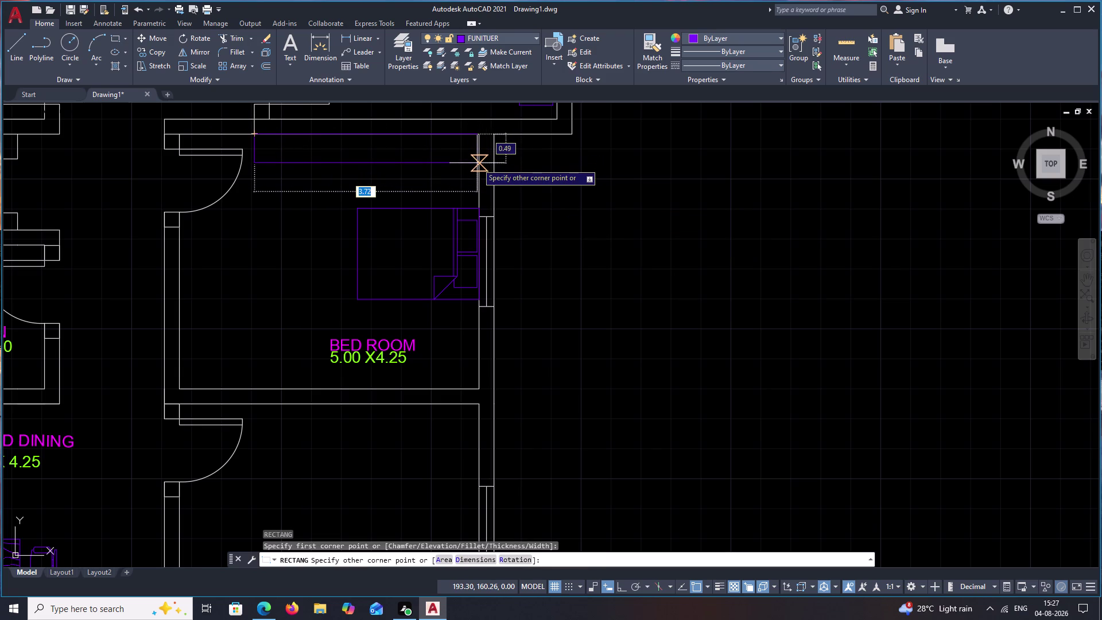
click(476, 157)
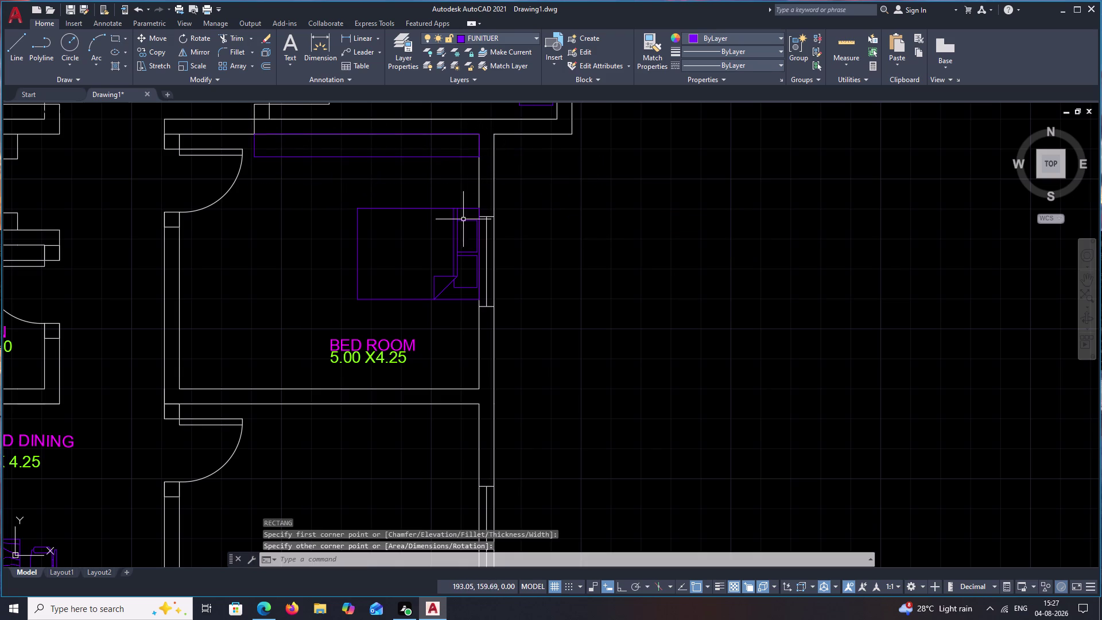
middle_drag(471, 306, 475, 248)
Draw a small rectangle below the bed with RECTANG.
text(REC)
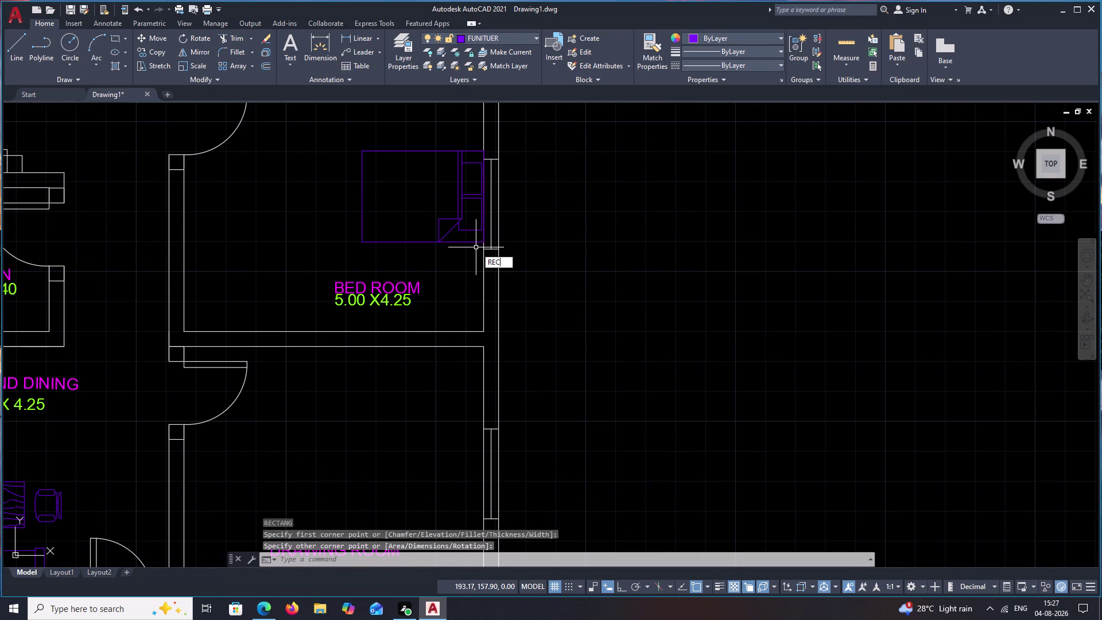
key(space)
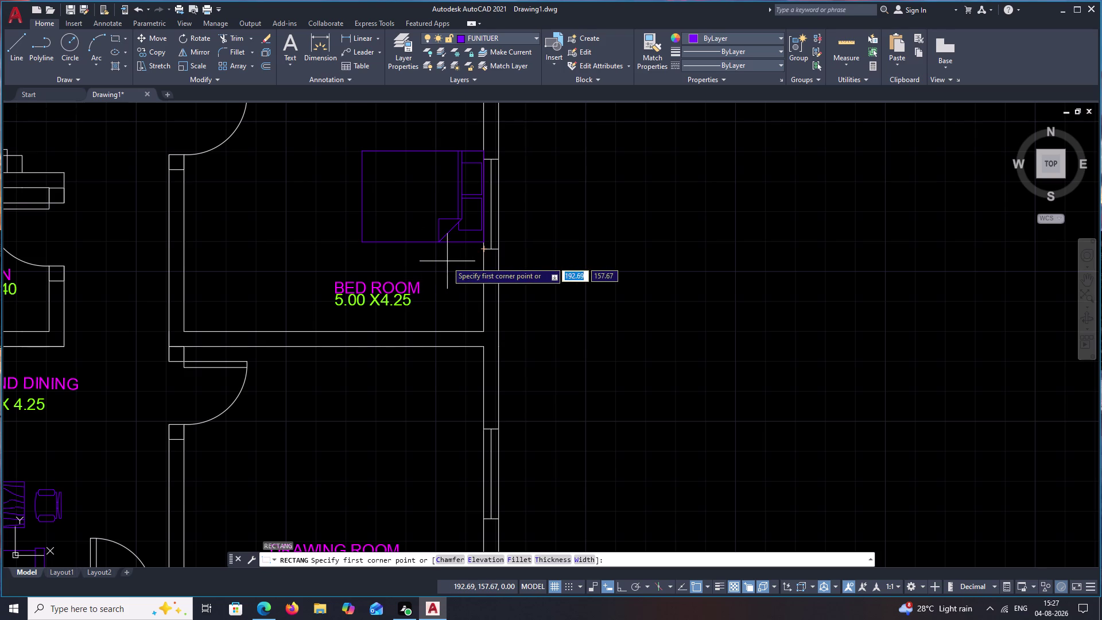
drag(425, 261, 438, 263)
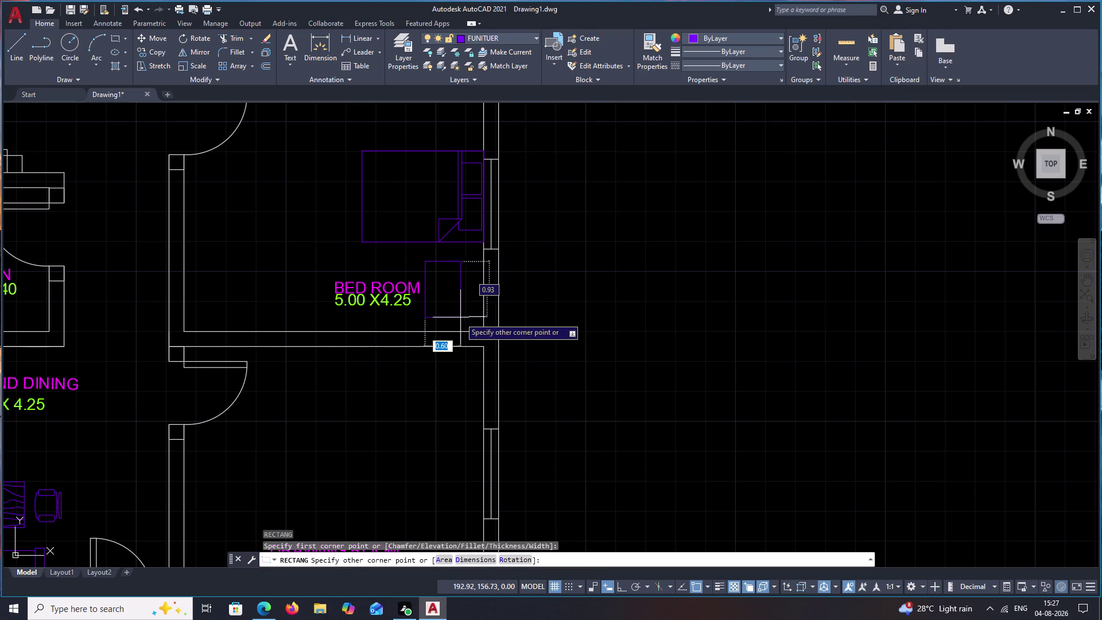
click(452, 316)
Move the small rectangle against the bedroom's right wall below the bed.
click(440, 292)
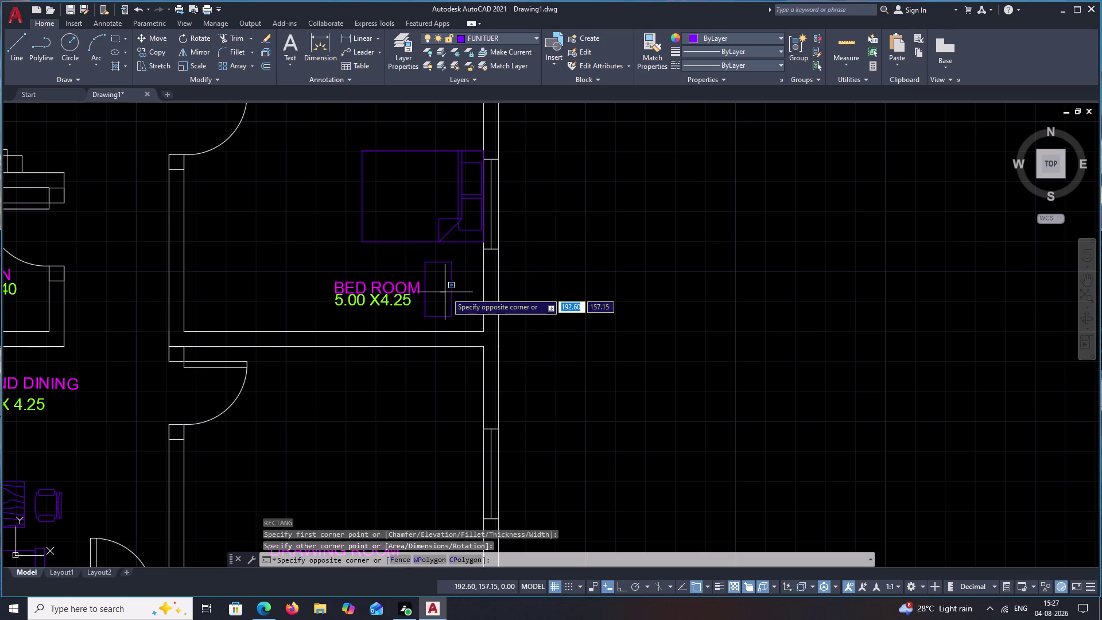
click(450, 292)
click(452, 292)
text(M)
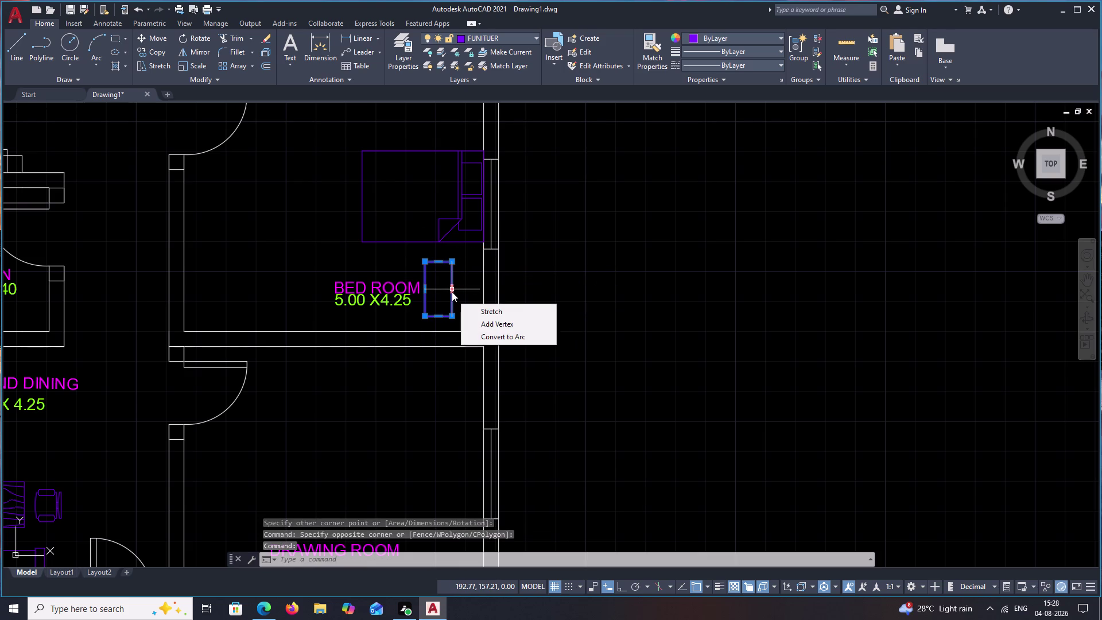
key(space)
key(Escape)
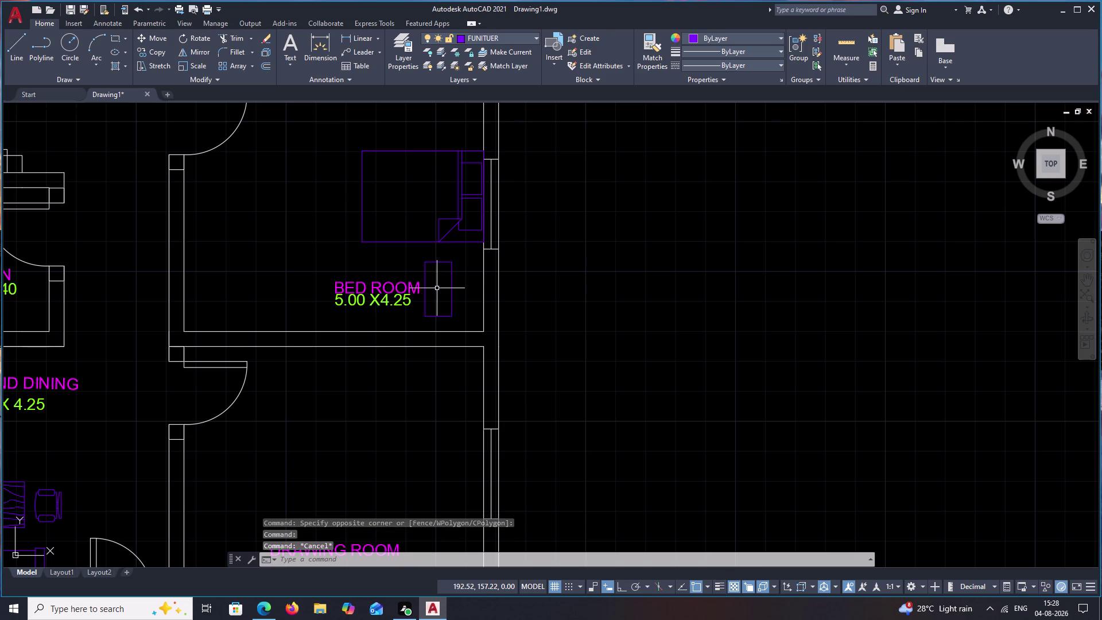
click(453, 287)
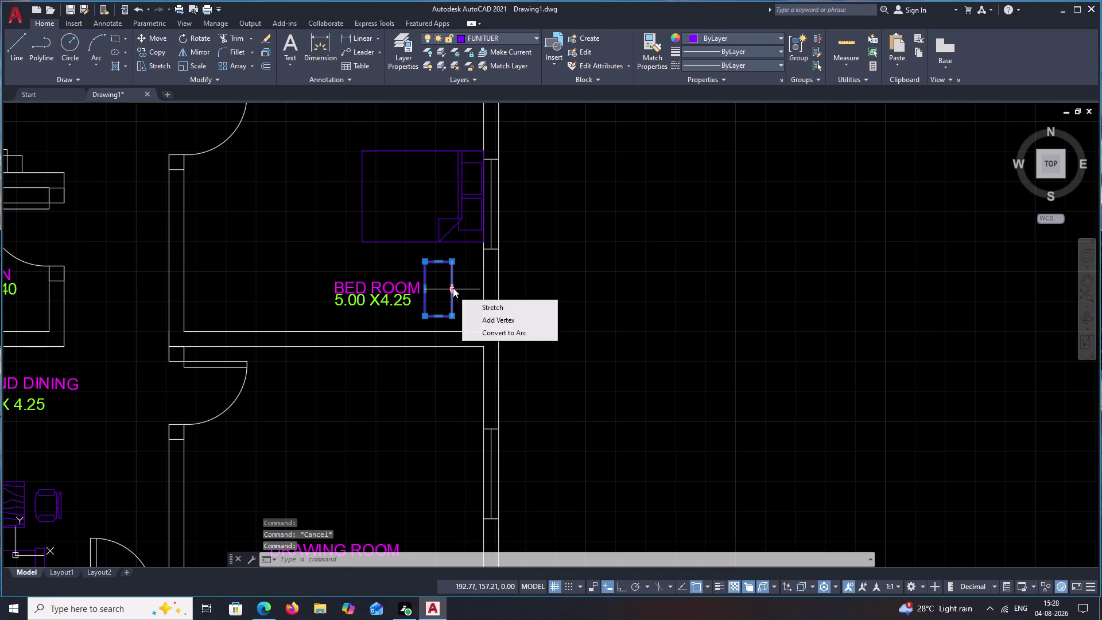
text(M)
key(space)
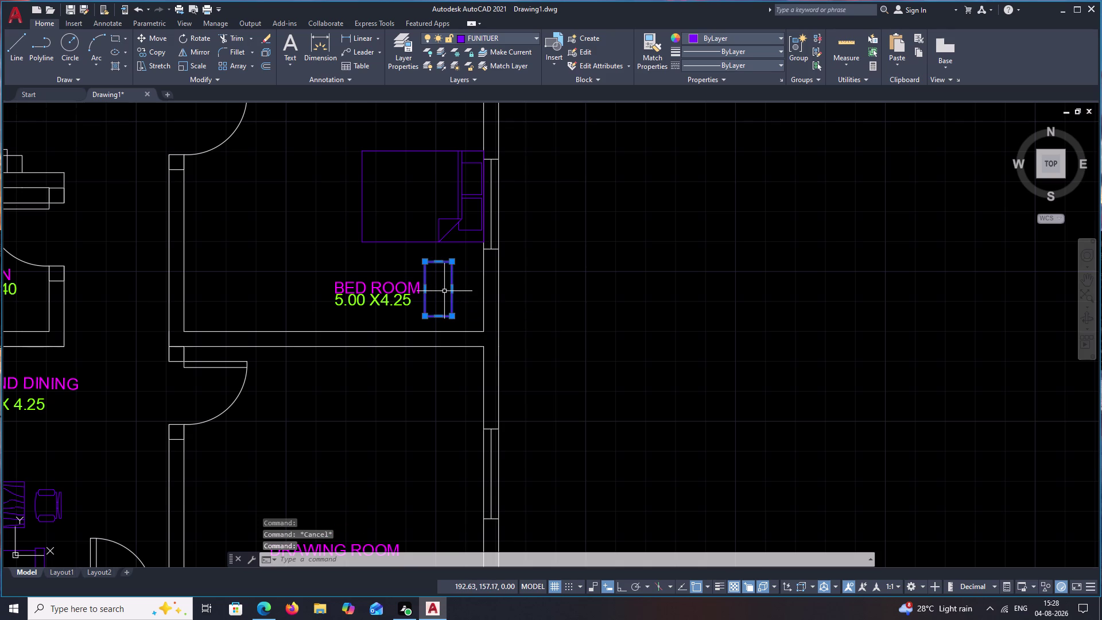
text(M)
key(space)
click(444, 288)
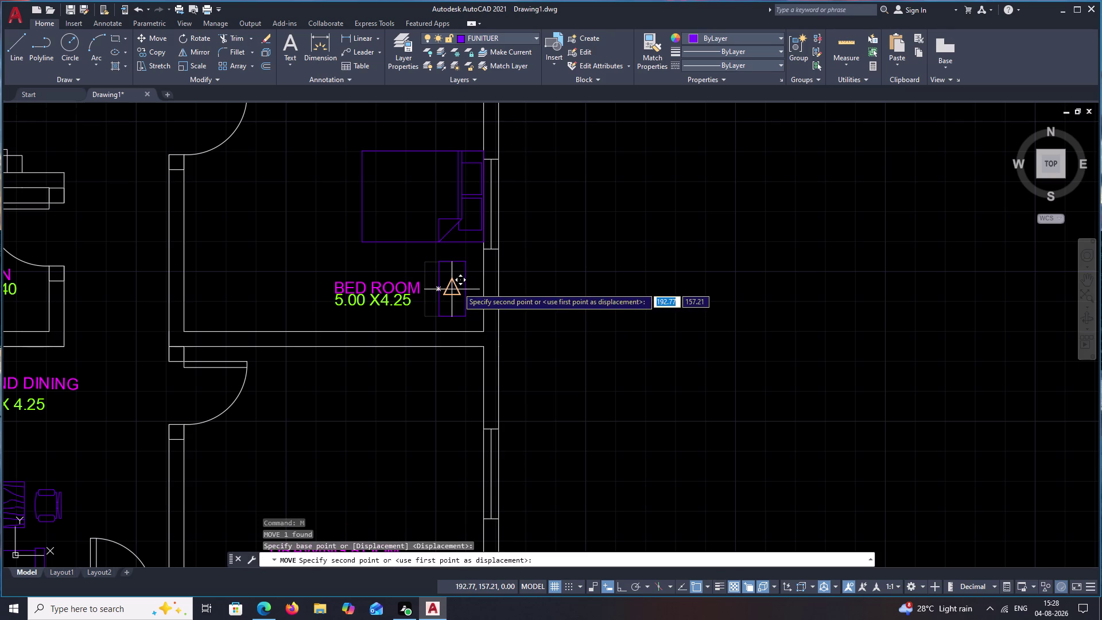
click(458, 287)
middle_drag(575, 258, 634, 346)
middle_drag(630, 301, 640, 333)
key(Escape)
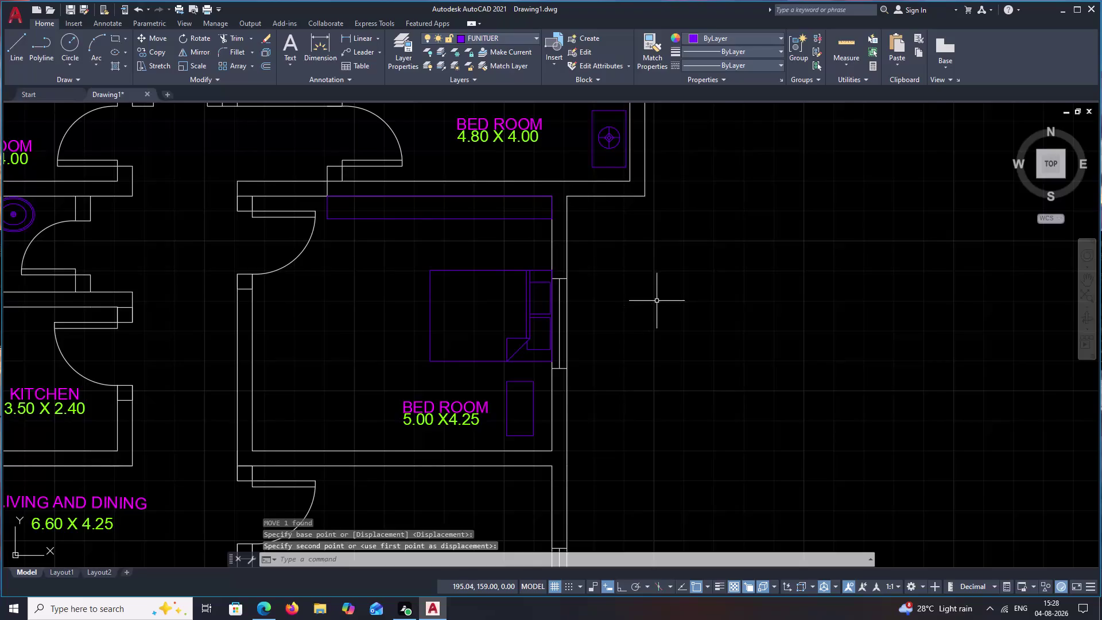
scroll(down, 3)
middle_drag(706, 298, 587, 329)
middle_drag(608, 345, 536, 304)
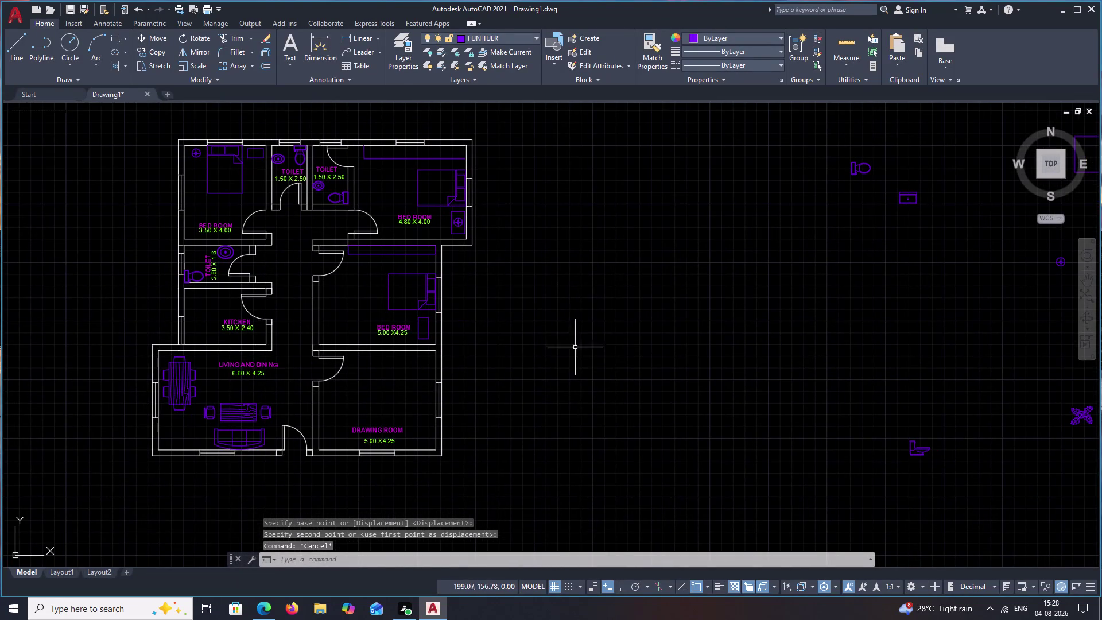
Move the loose plant symbol into the living and dining room's lower-left corner beside the sofa.
middle_drag(579, 361, 554, 333)
middle_drag(561, 356, 556, 339)
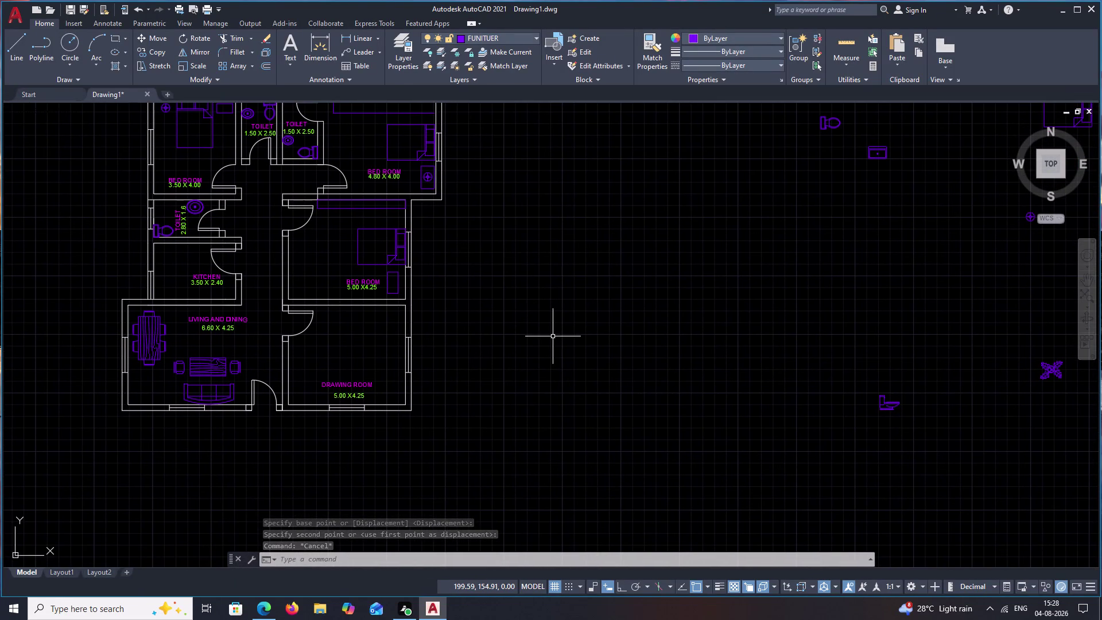
middle_drag(561, 337, 551, 341)
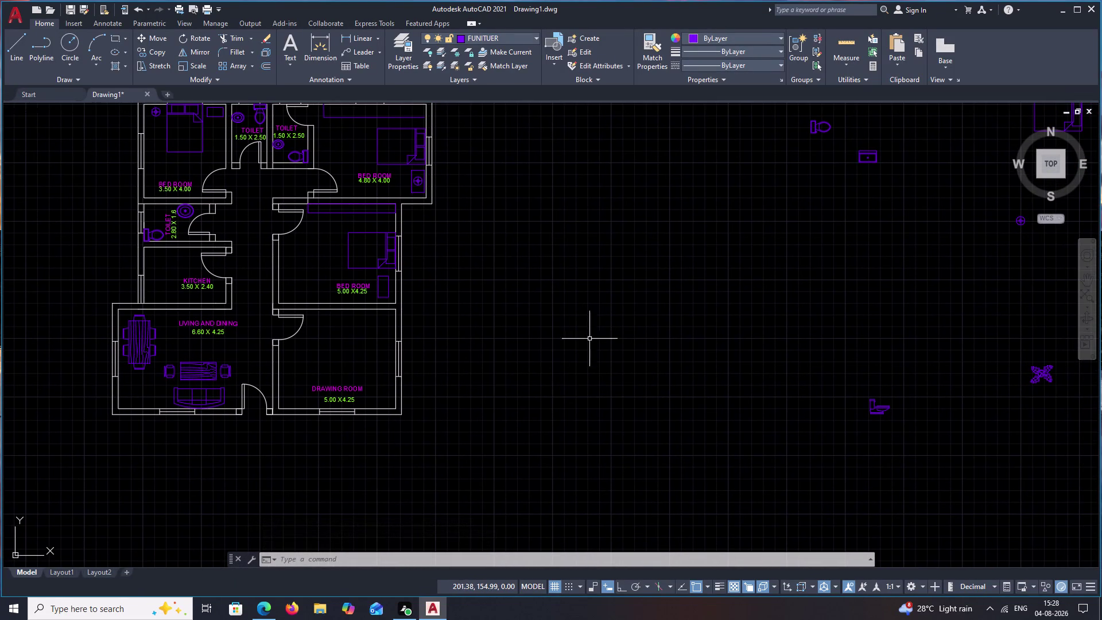
middle_drag(761, 380, 505, 344)
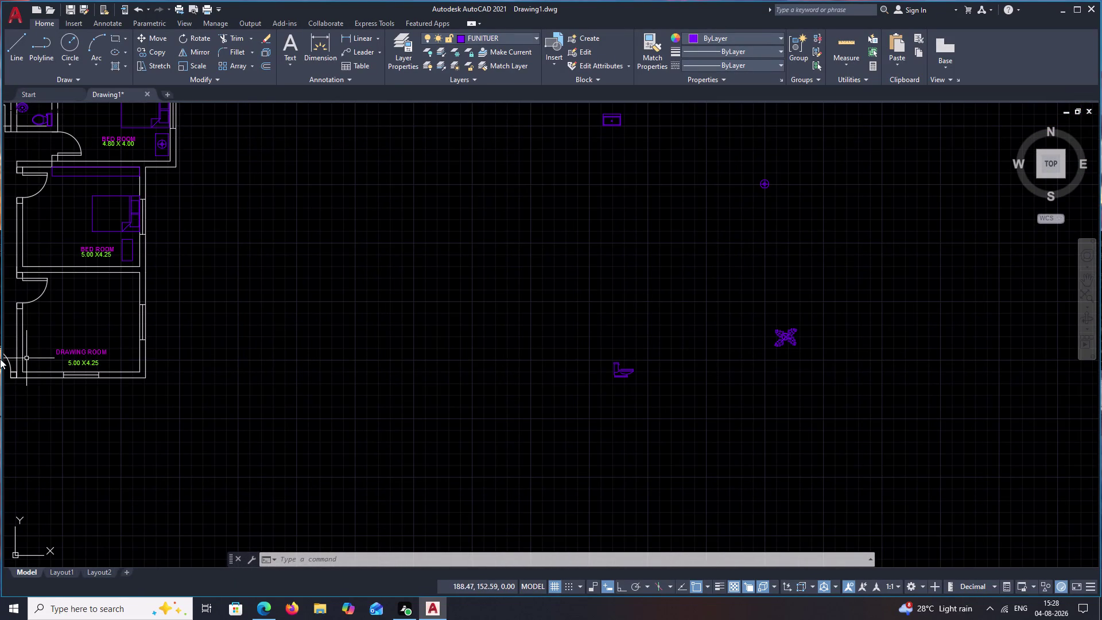
drag(823, 312, 854, 395)
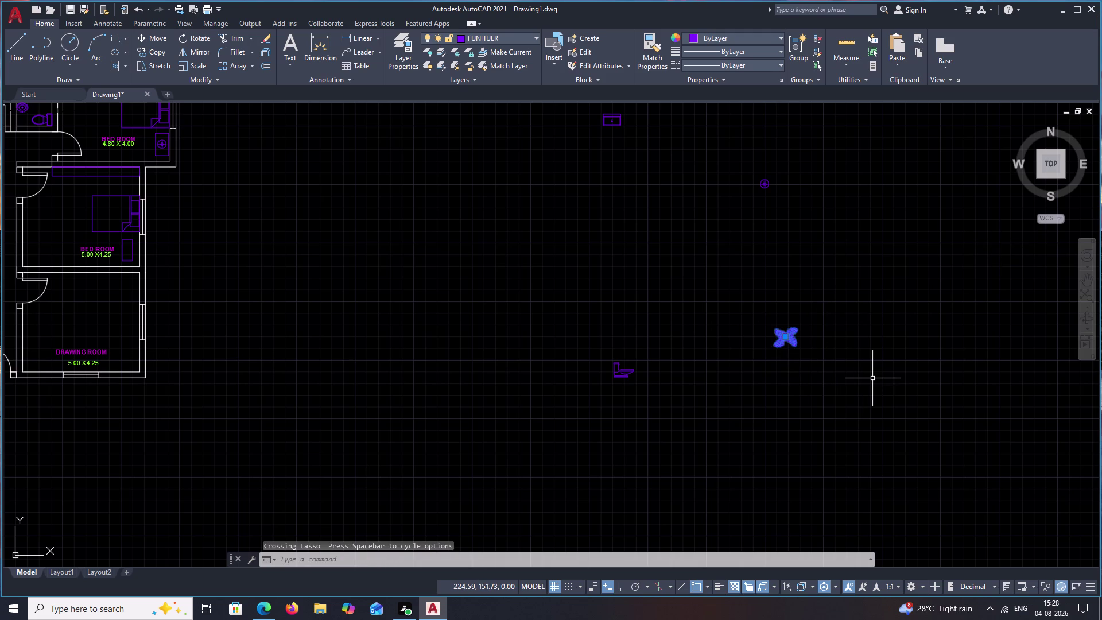
key(m)
key(space)
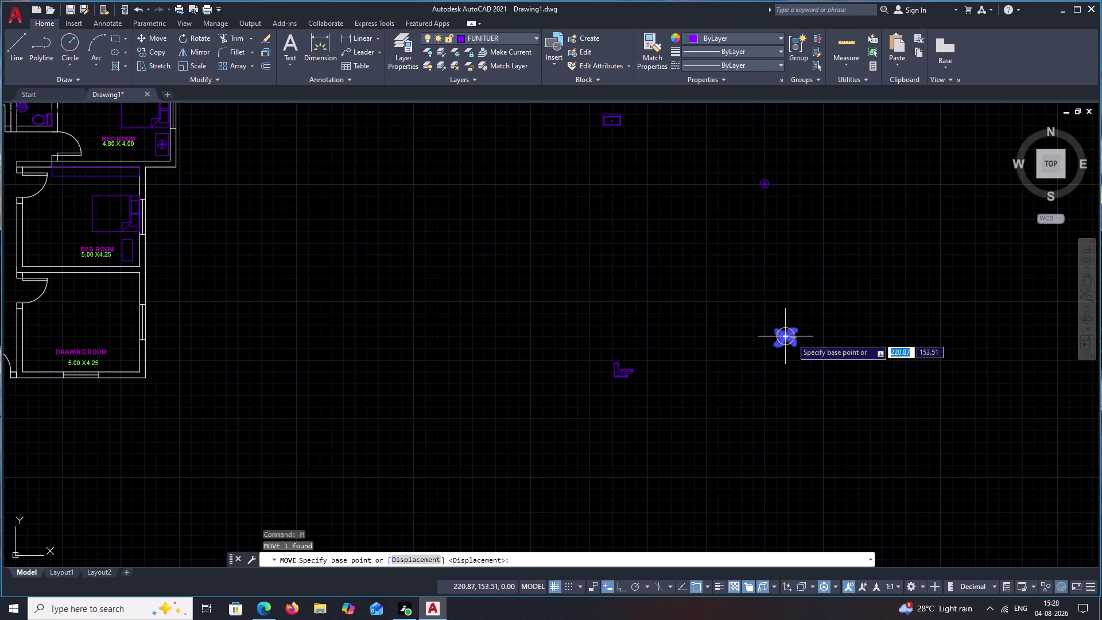
drag(792, 338, 768, 340)
scroll(down, 3)
middle_drag(428, 331, 700, 293)
scroll(up, 3)
scroll(up, 3)
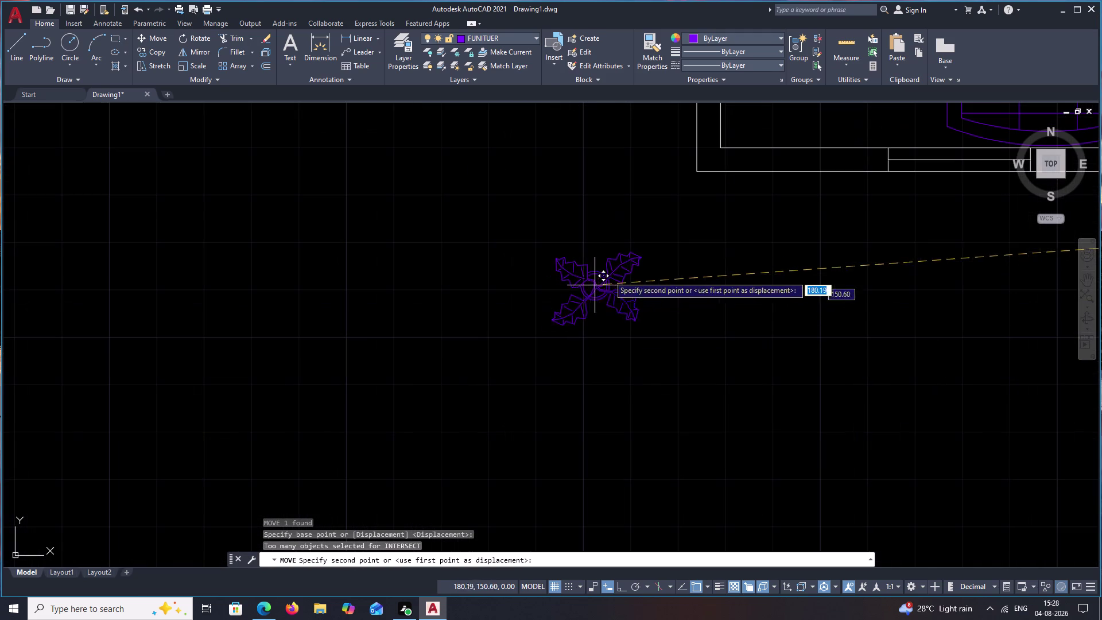
middle_drag(763, 164, 564, 422)
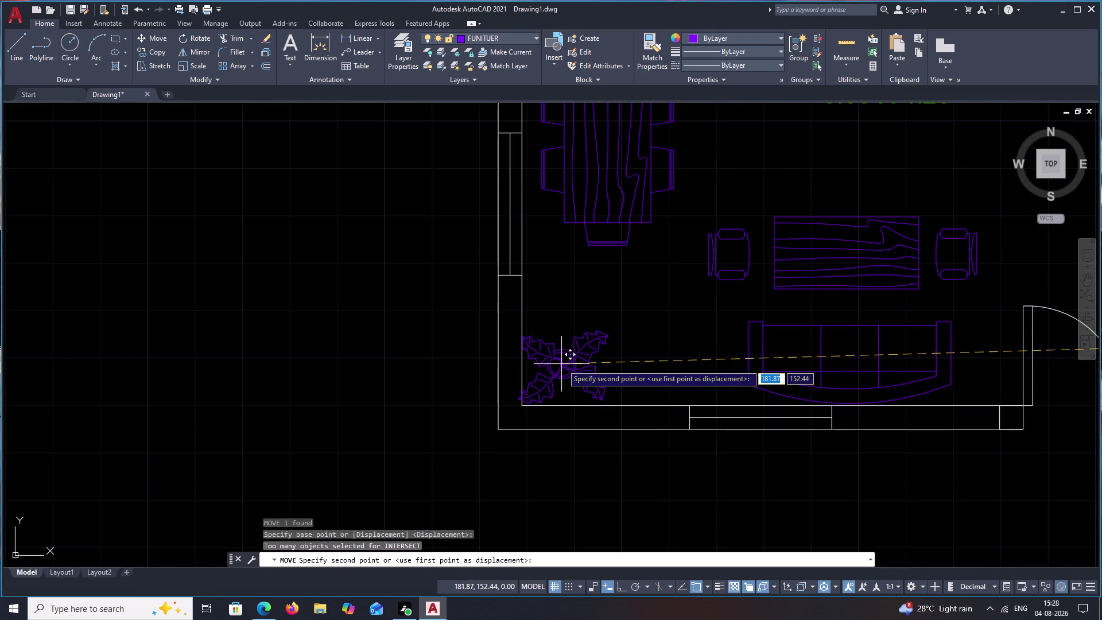
click(567, 360)
scroll(down, 3)
middle_drag(700, 491, 433, 498)
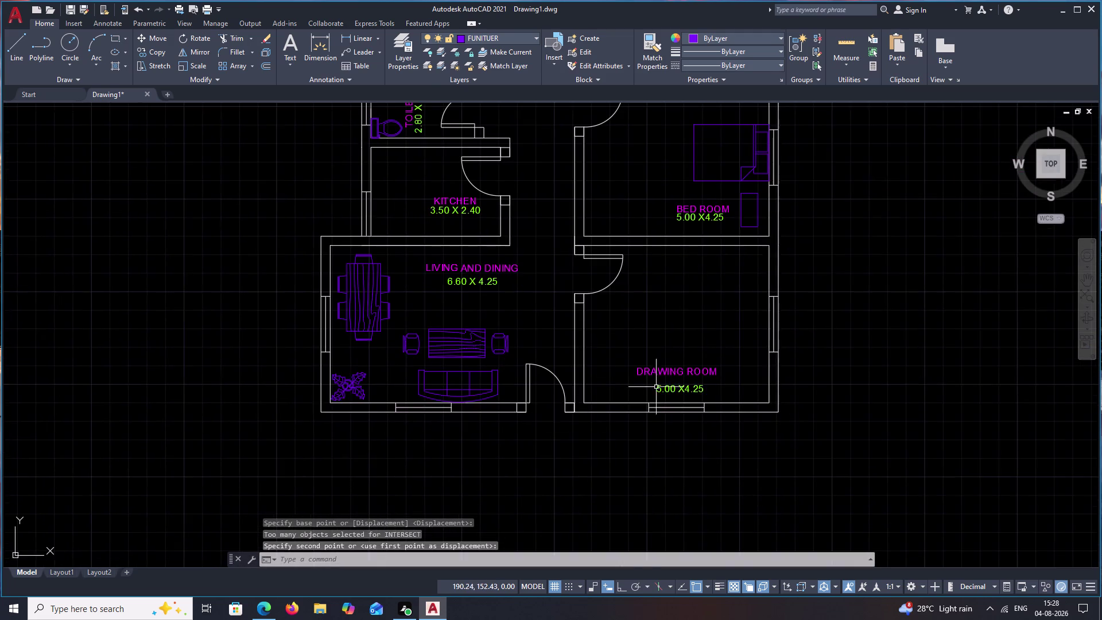
middle_drag(679, 366, 576, 485)
key(Escape)
middle_drag(785, 449, 657, 428)
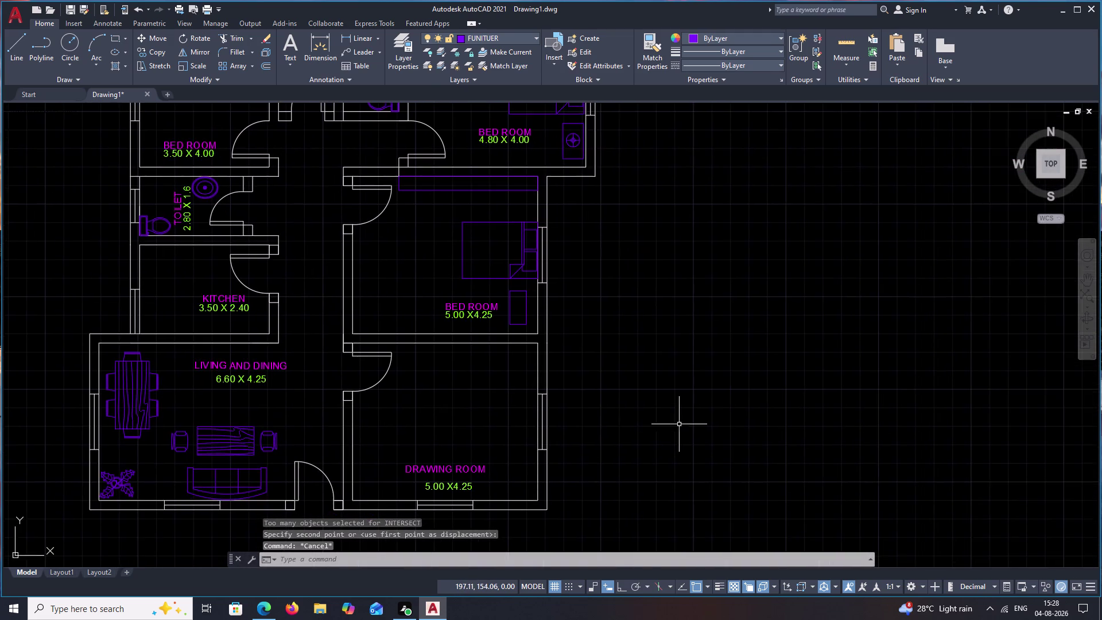
scroll(down, 3)
middle_drag(743, 417, 581, 456)
middle_drag(651, 452, 639, 421)
middle_drag(527, 438, 542, 399)
scroll(up, 3)
middle_drag(519, 397, 551, 393)
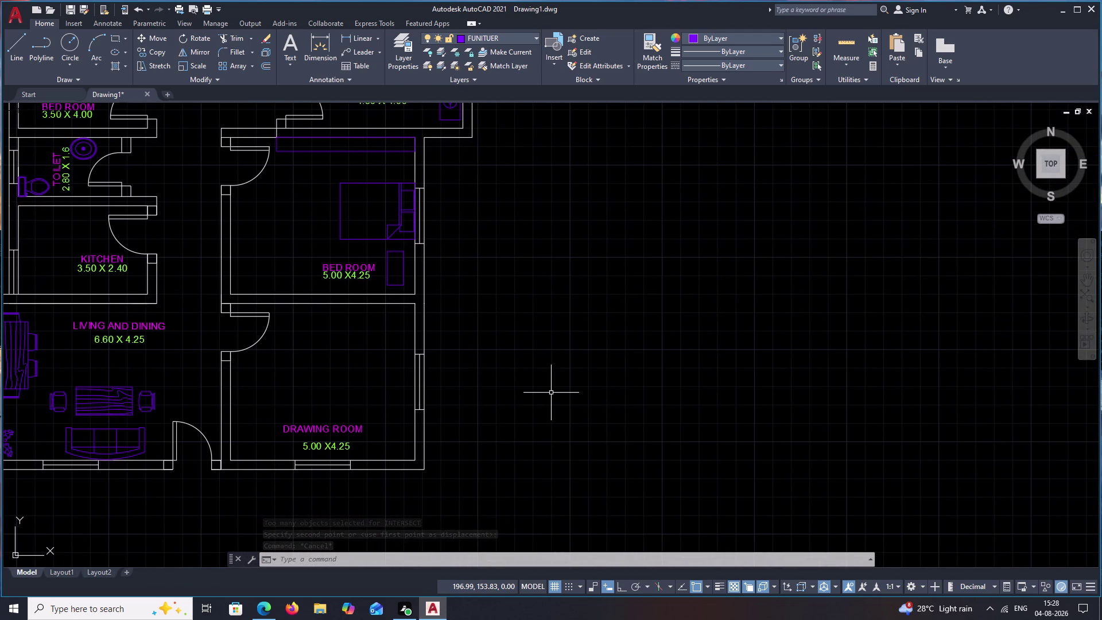
text(RE)
key(space)
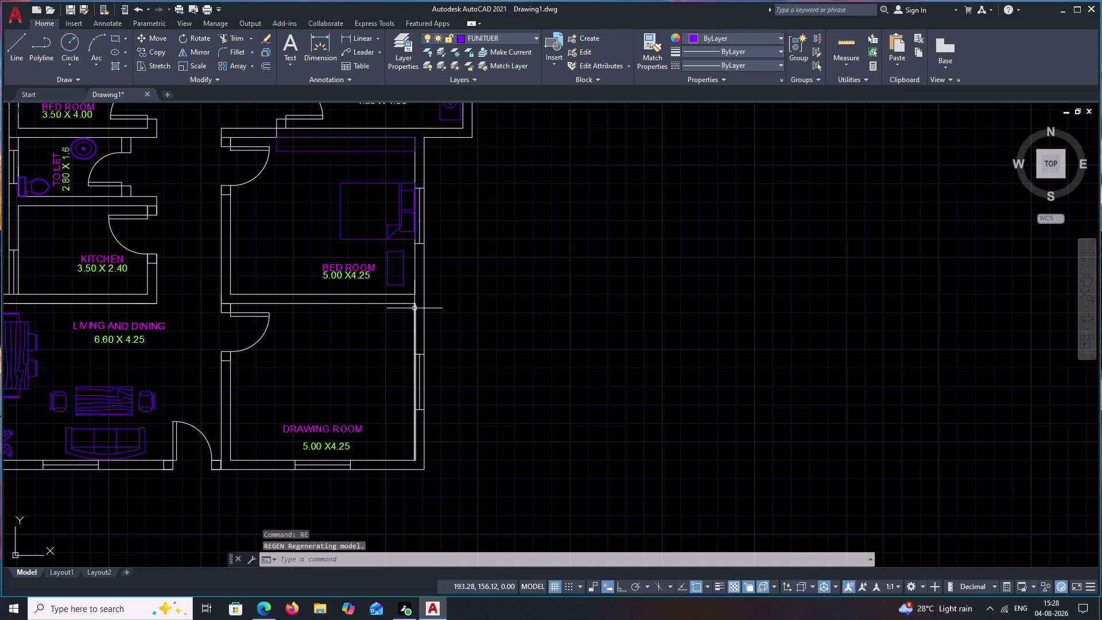
key(Escape)
text(REC)
key(space)
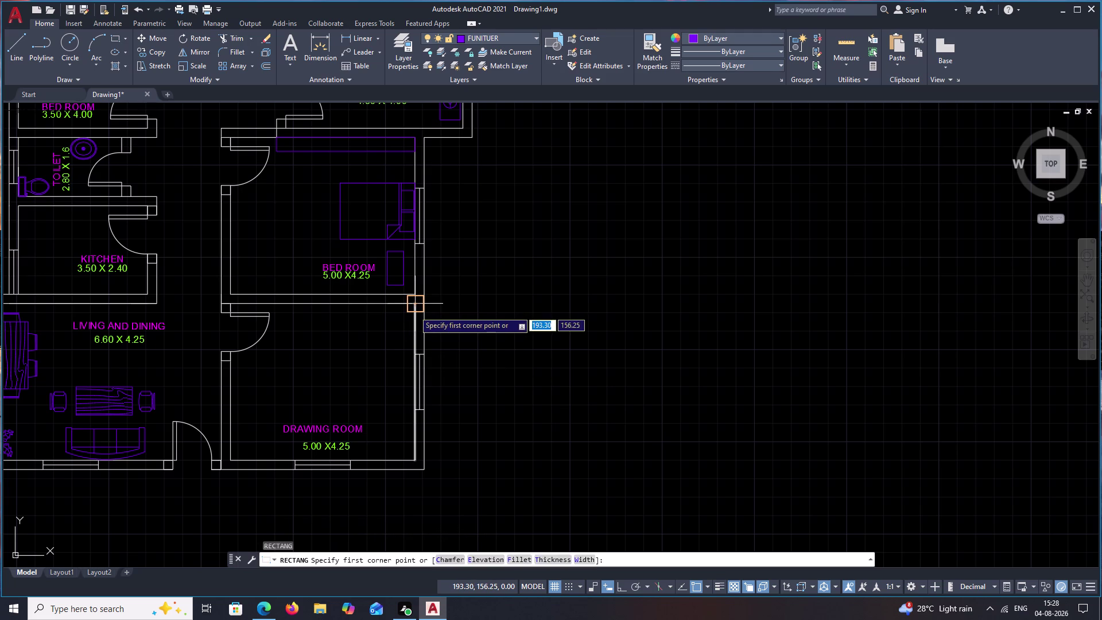
click(413, 311)
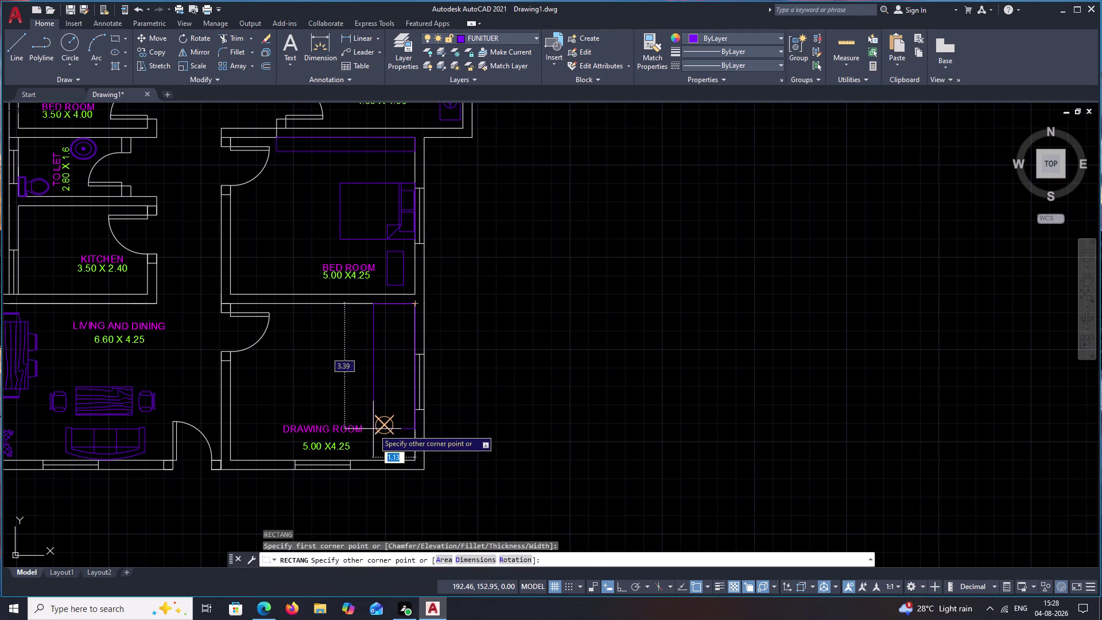
click(384, 461)
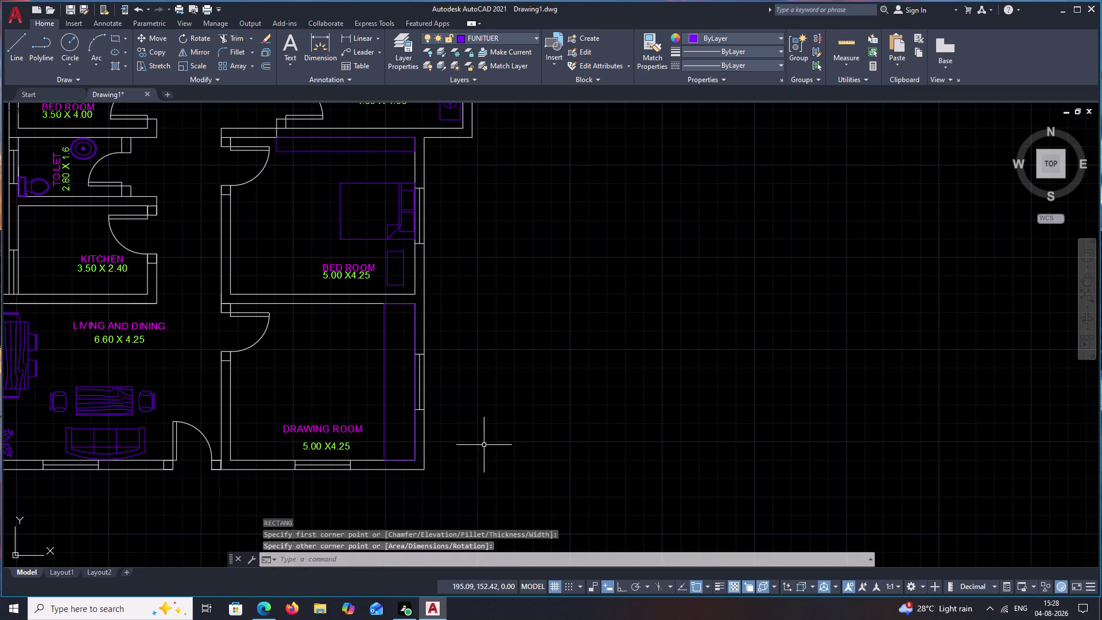
key(Escape)
key(e)
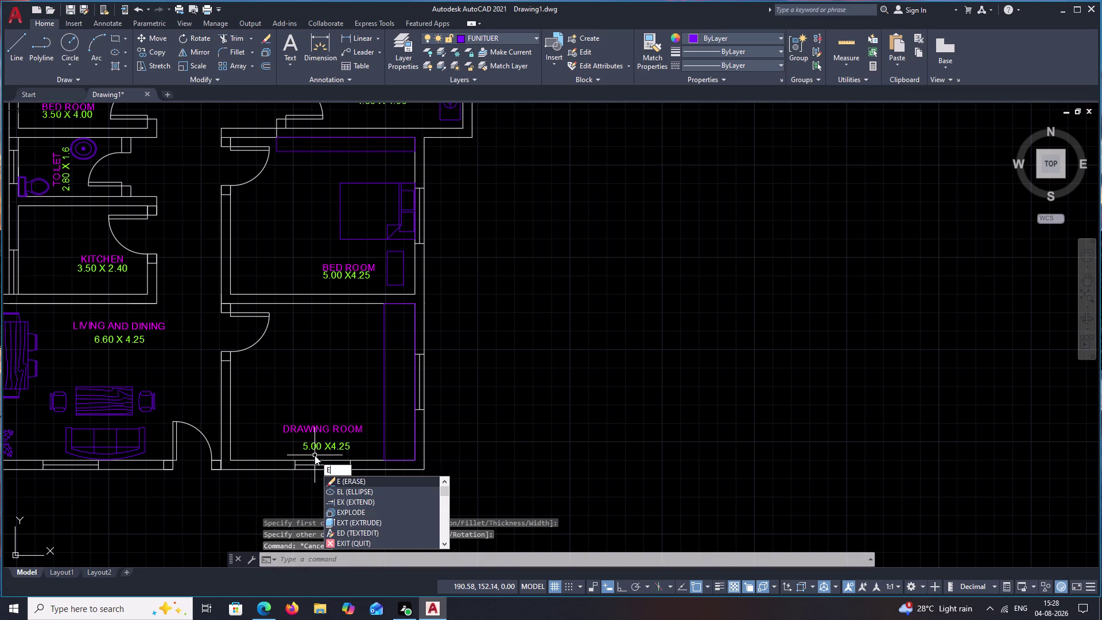
key(BackSpace)
text(REC)
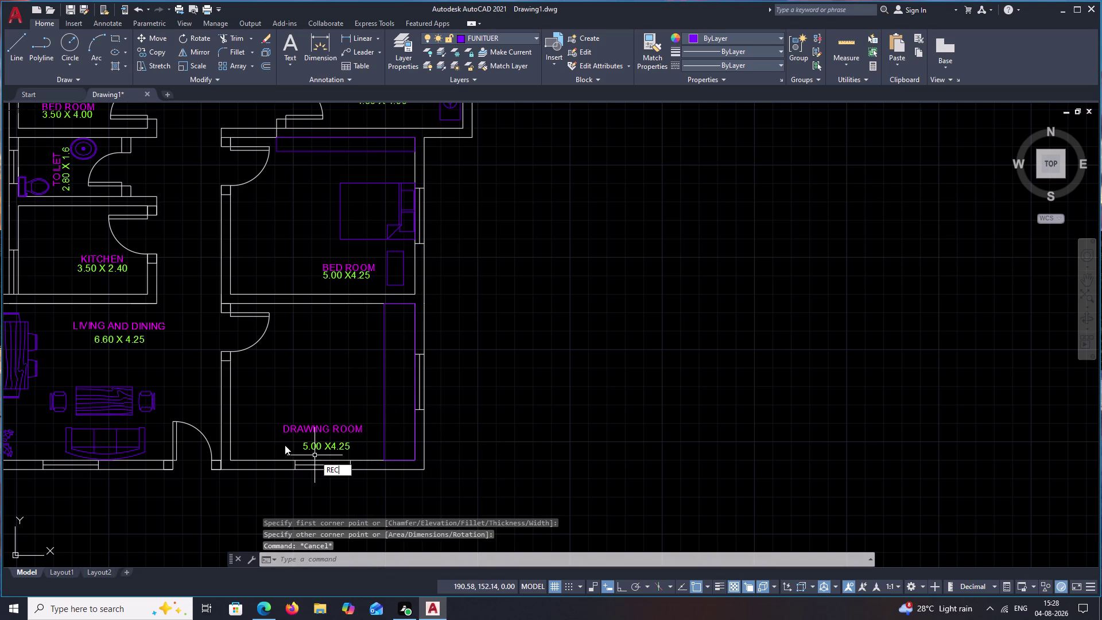
key(space)
click(229, 458)
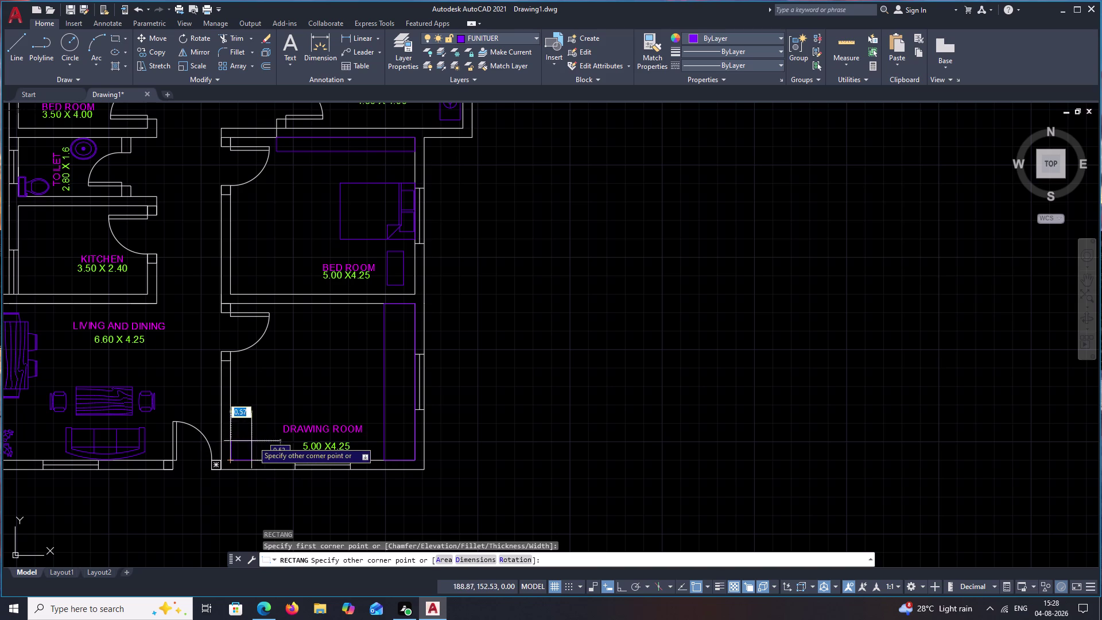
click(415, 439)
key(Escape)
scroll(down, 3)
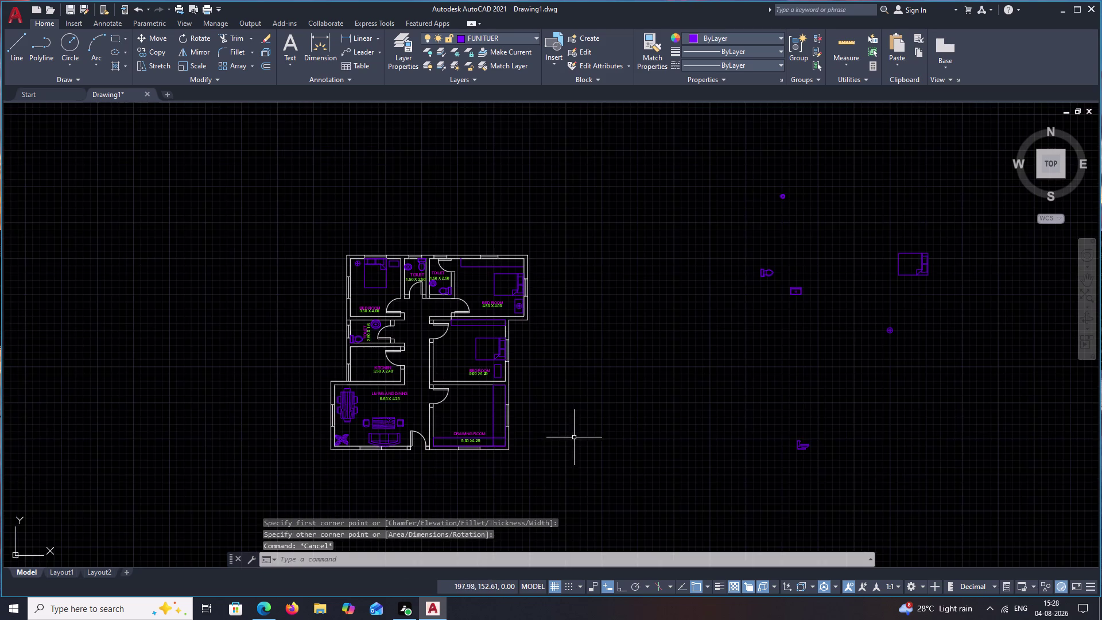
Draw a counter rectangle down the kitchen's left wall.
middle_drag(574, 435, 674, 448)
scroll(up, 3)
middle_drag(459, 393, 509, 424)
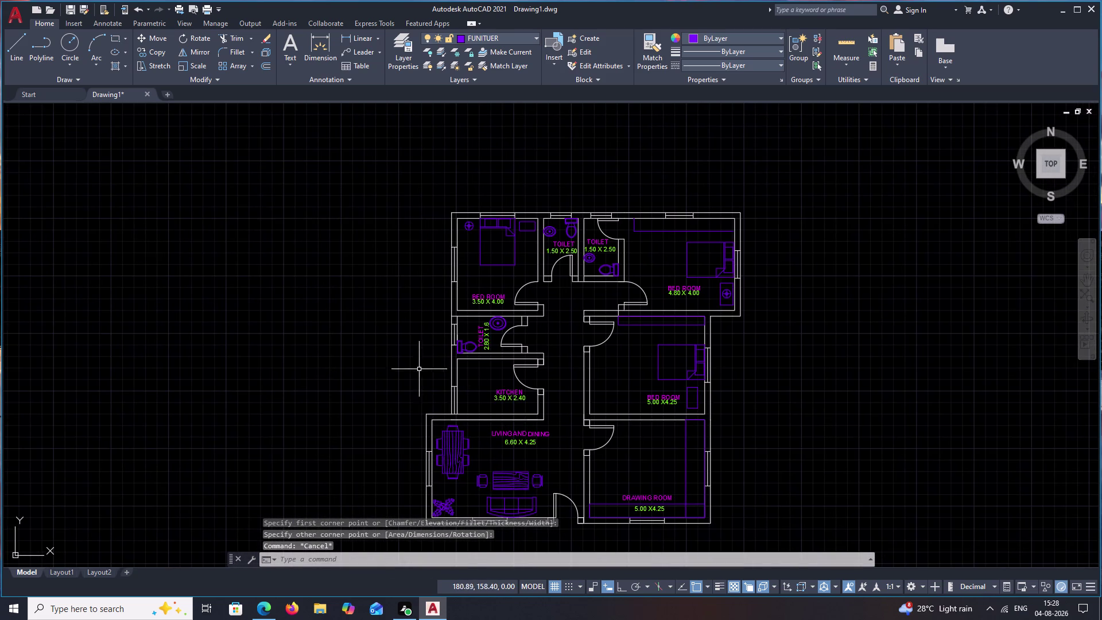
middle_drag(495, 376, 497, 394)
scroll(up, 3)
middle_drag(490, 393, 496, 368)
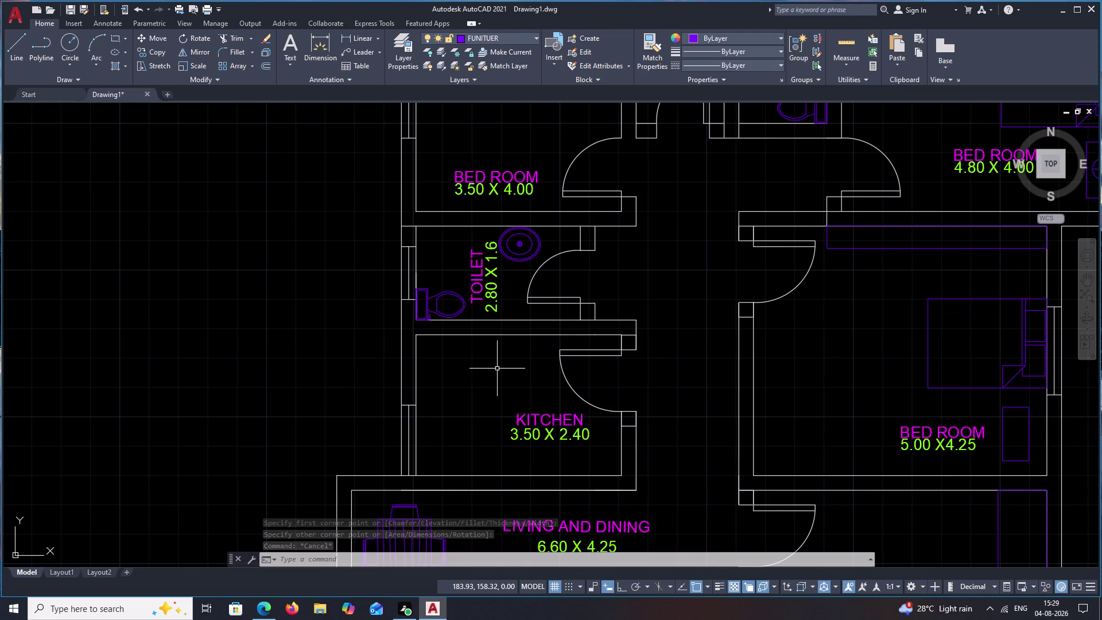
text(REC)
key(space)
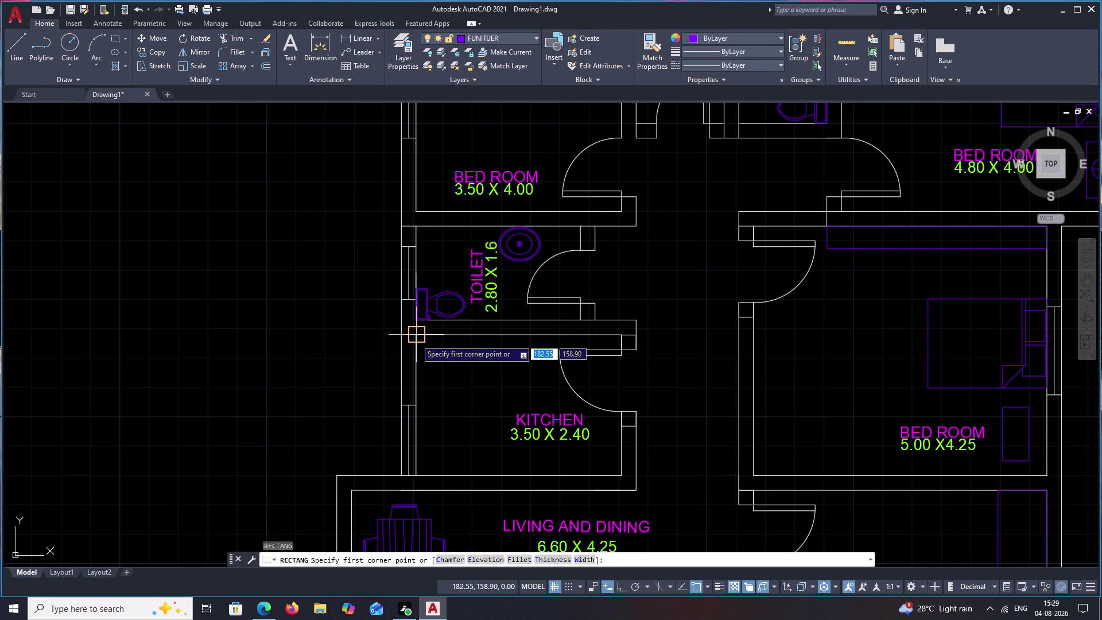
click(416, 339)
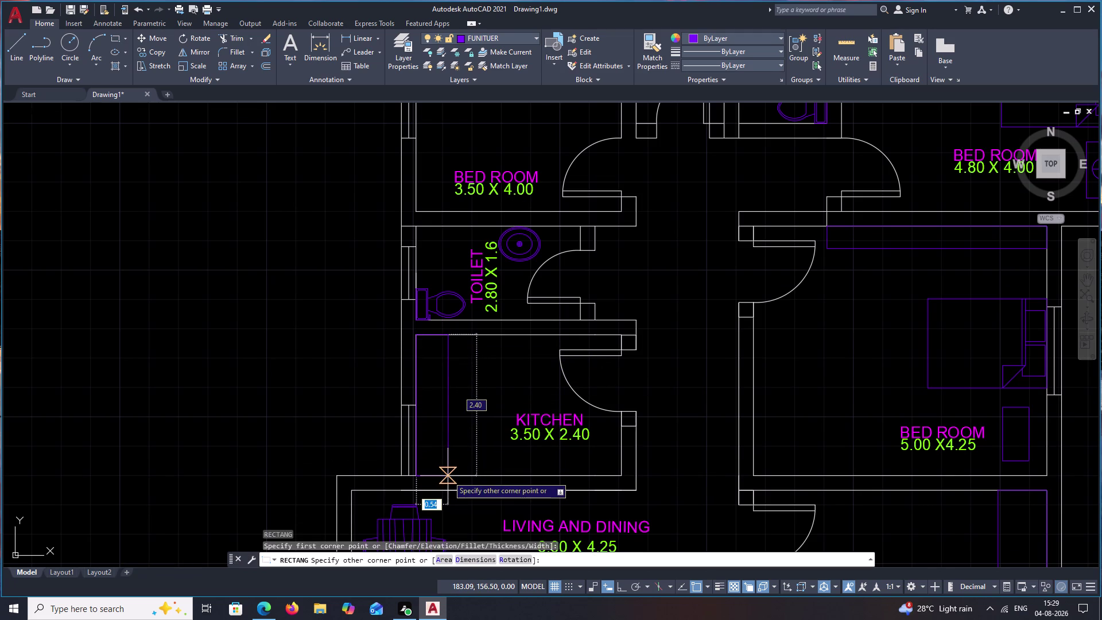
click(448, 476)
key(Escape)
Regenerate the display and draw a second counter rectangle along the kitchen's top wall.
text(RE)
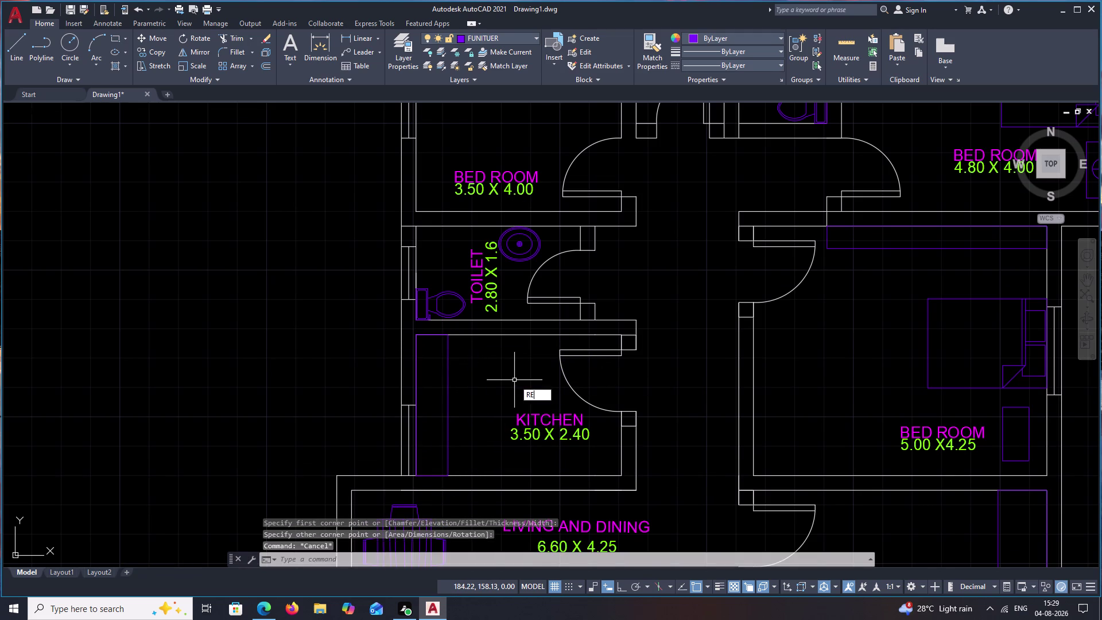
key(space)
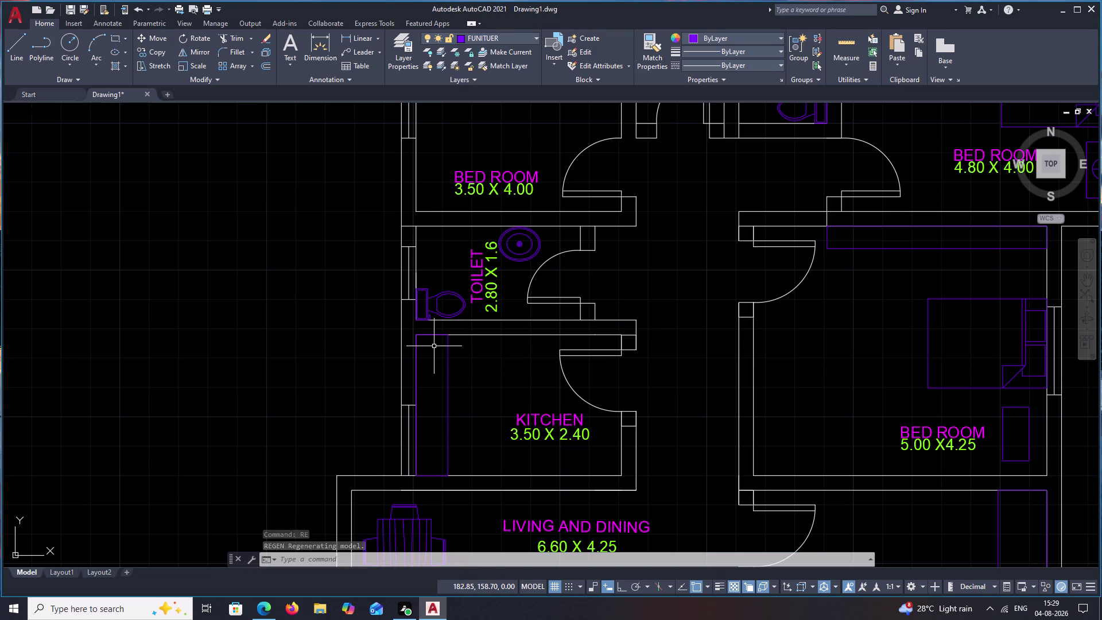
key(Escape)
text(REC)
key(space)
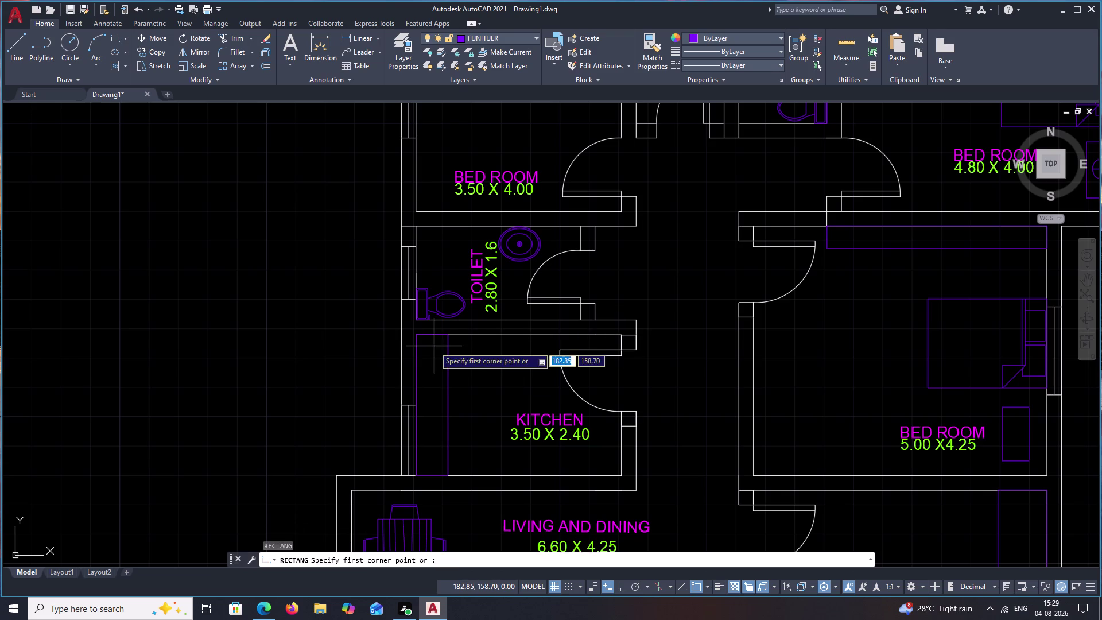
click(417, 339)
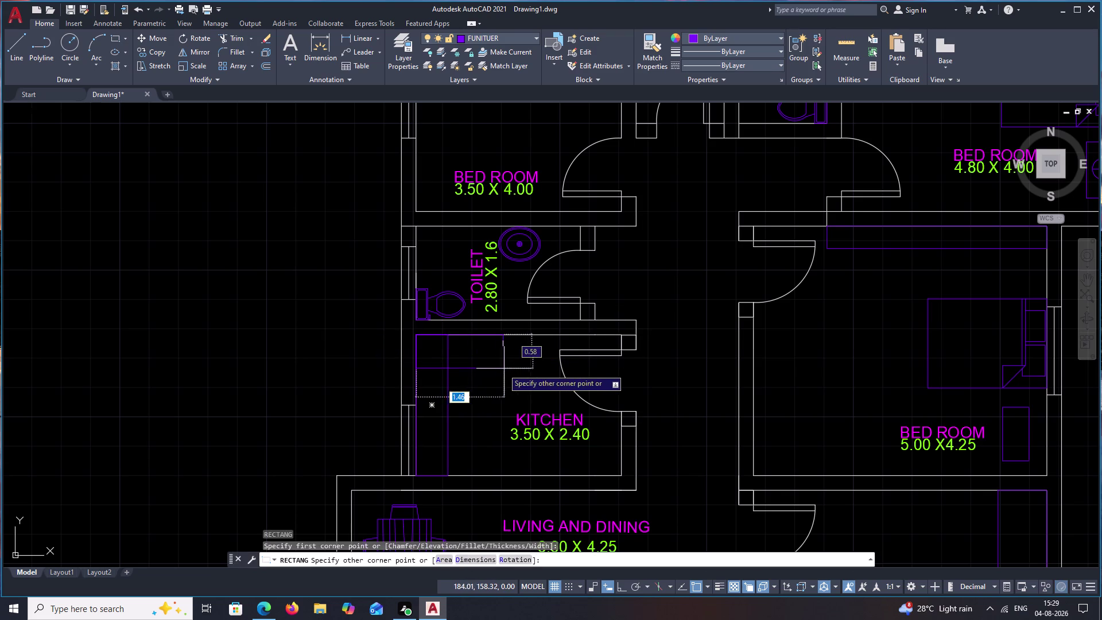
click(532, 362)
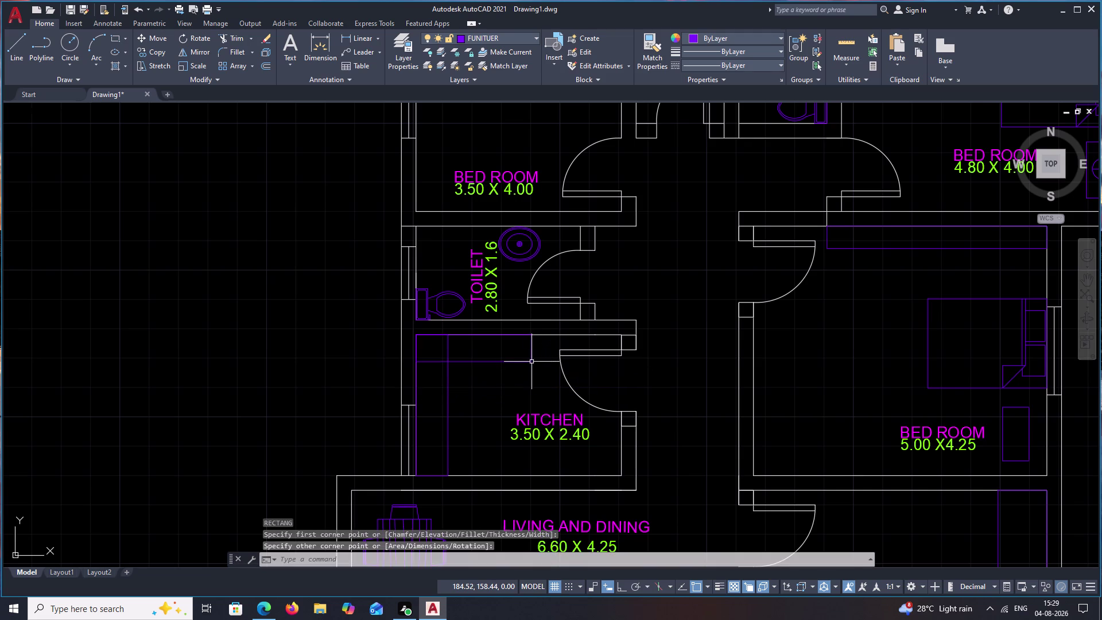
key(Escape)
Zoom out to the spare furniture blocks and select the sink block.
scroll(down, 3)
middle_drag(688, 398, 549, 349)
scroll(down, 3)
middle_drag(851, 400, 801, 394)
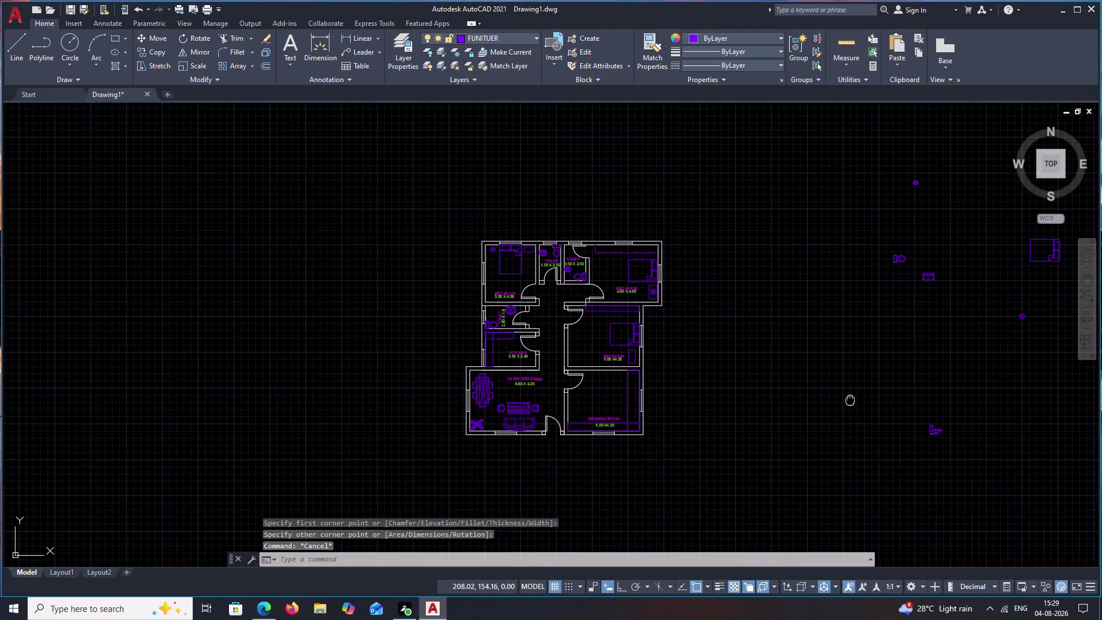
middle_drag(801, 394, 674, 375)
scroll(up, 3)
middle_drag(814, 422, 719, 467)
scroll(down, 3)
middle_drag(766, 376, 722, 398)
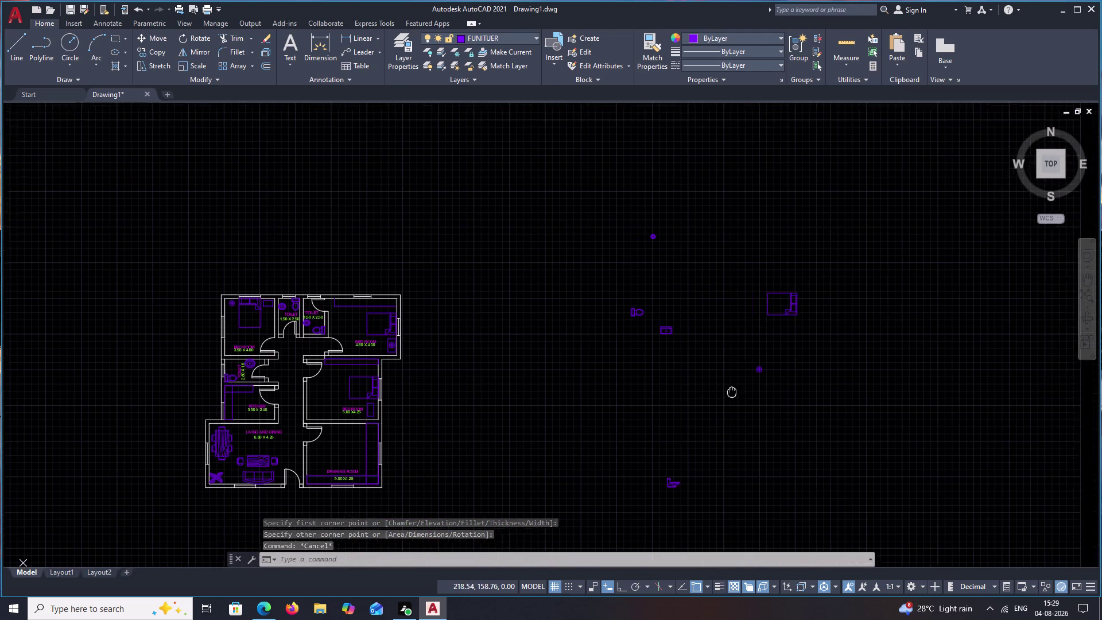
middle_drag(722, 398, 708, 406)
drag(650, 335, 661, 387)
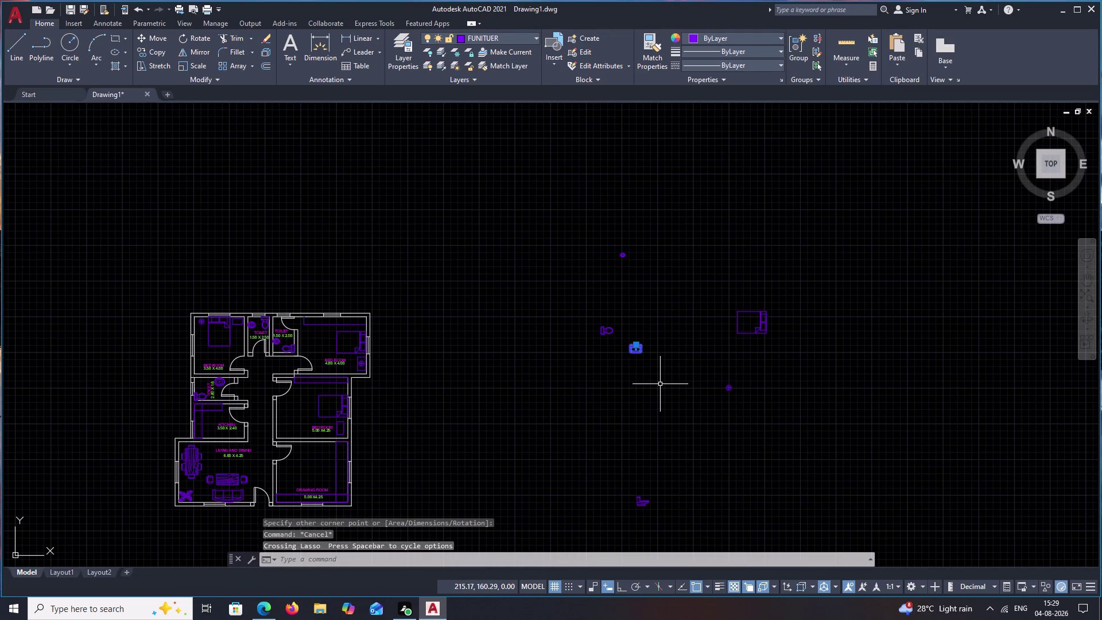
Copy the sink block to a spot near the kitchen.
text(CO)
key(space)
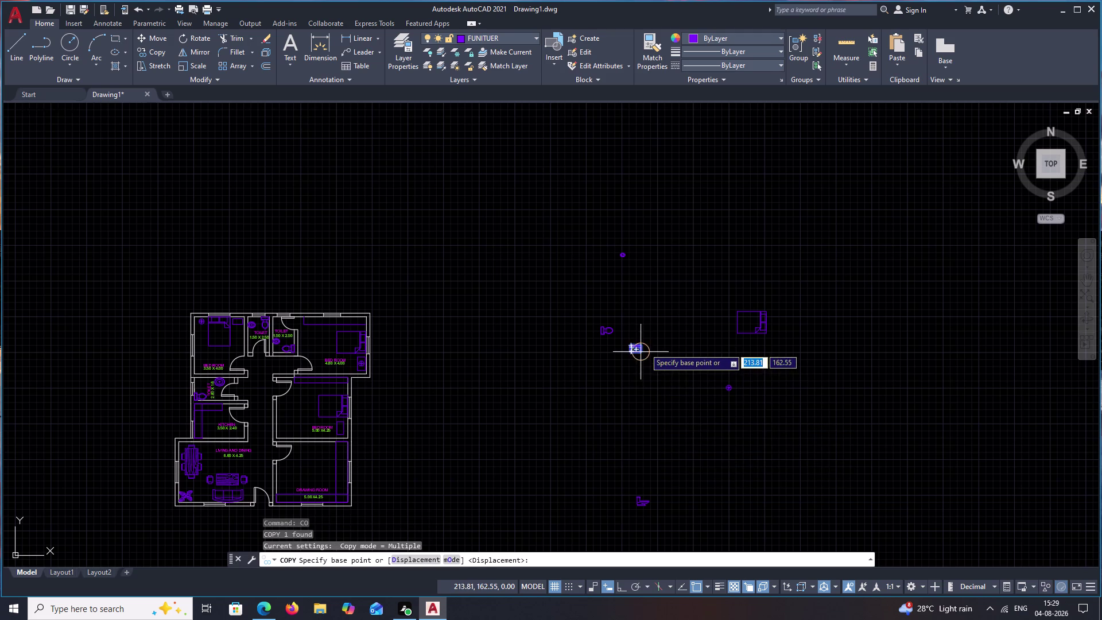
click(638, 348)
scroll(down, 3)
middle_drag(476, 379, 603, 391)
scroll(up, 3)
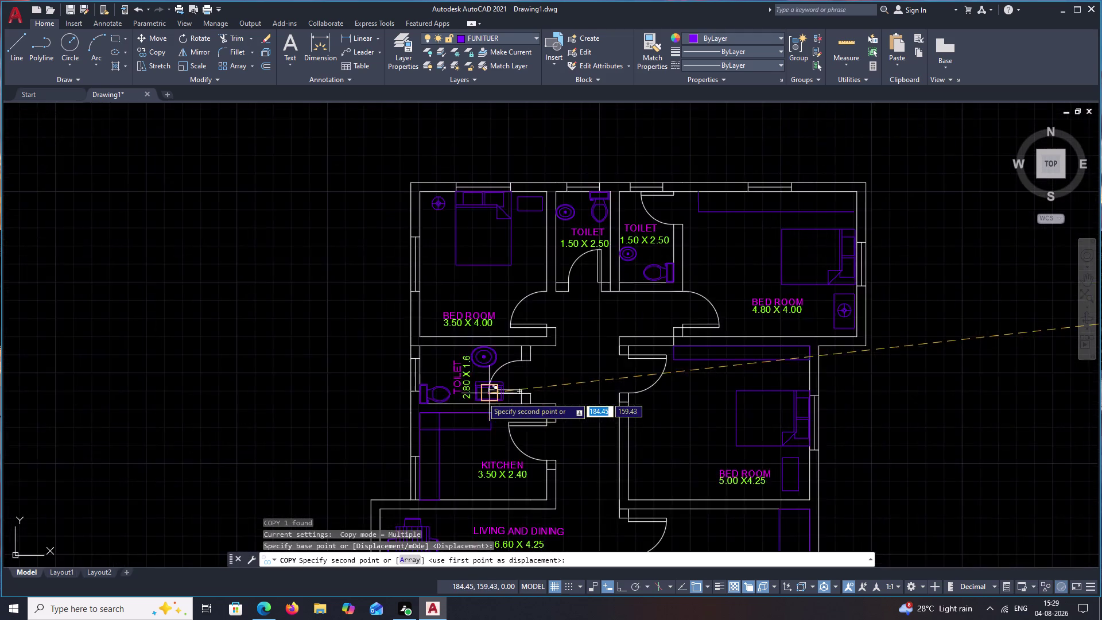
scroll(up, 3)
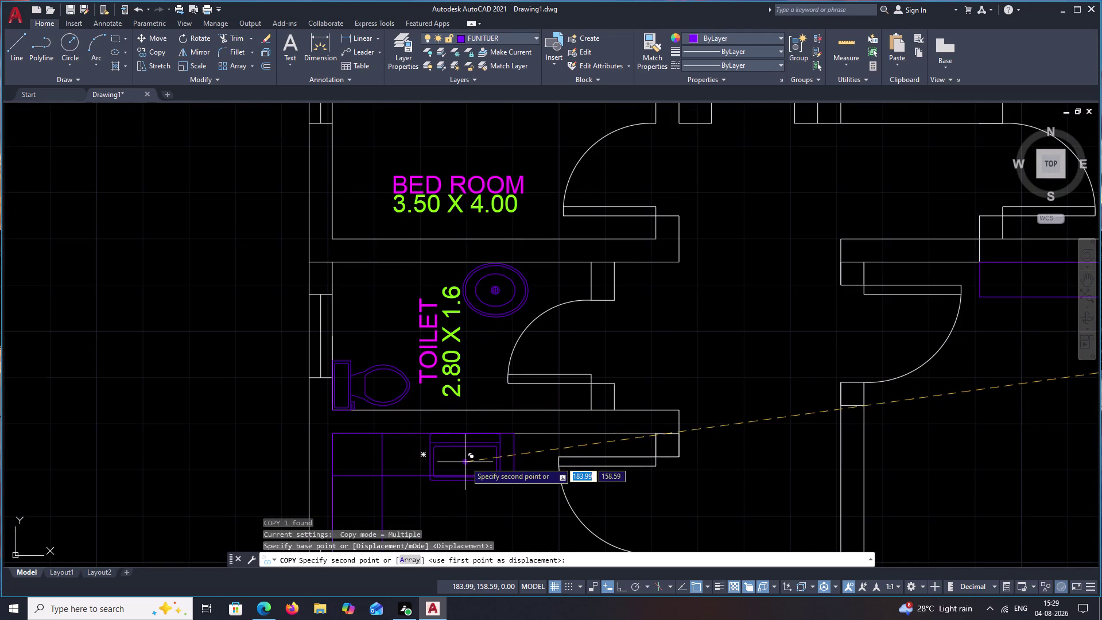
click(152, 405)
key(Escape)
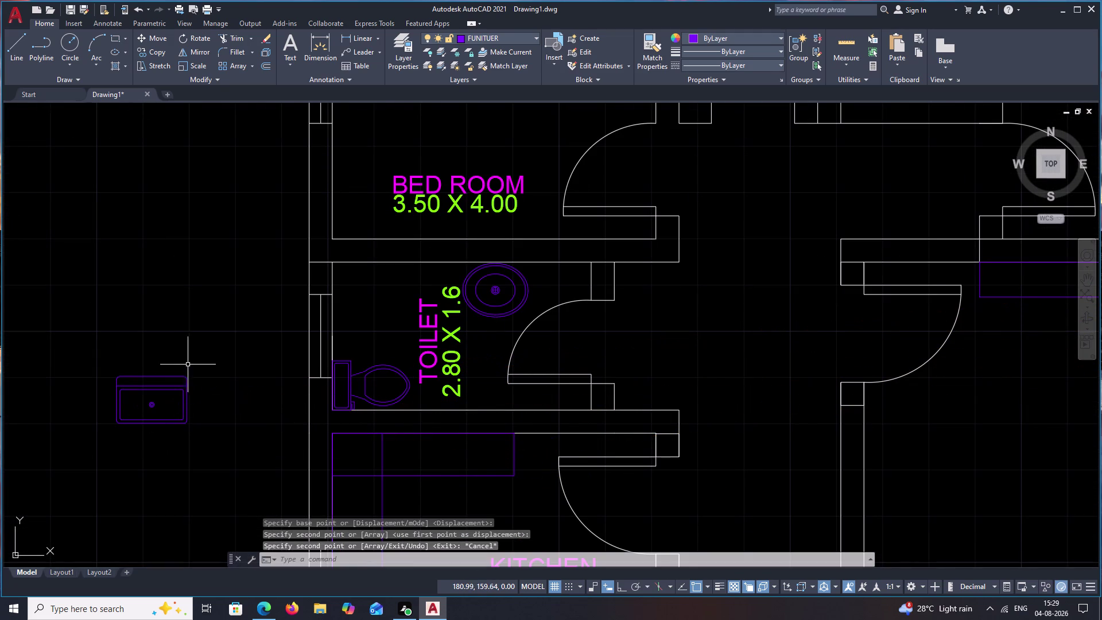
Scale the copied sink down to a smaller size.
drag(181, 360, 191, 457)
text(SC)
key(space)
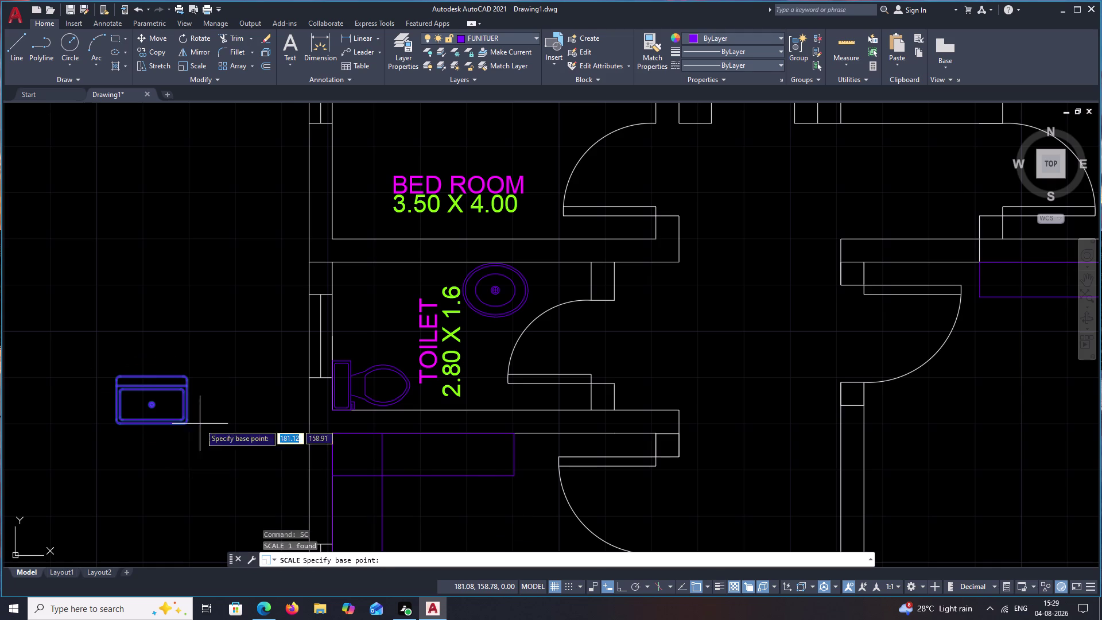
click(184, 370)
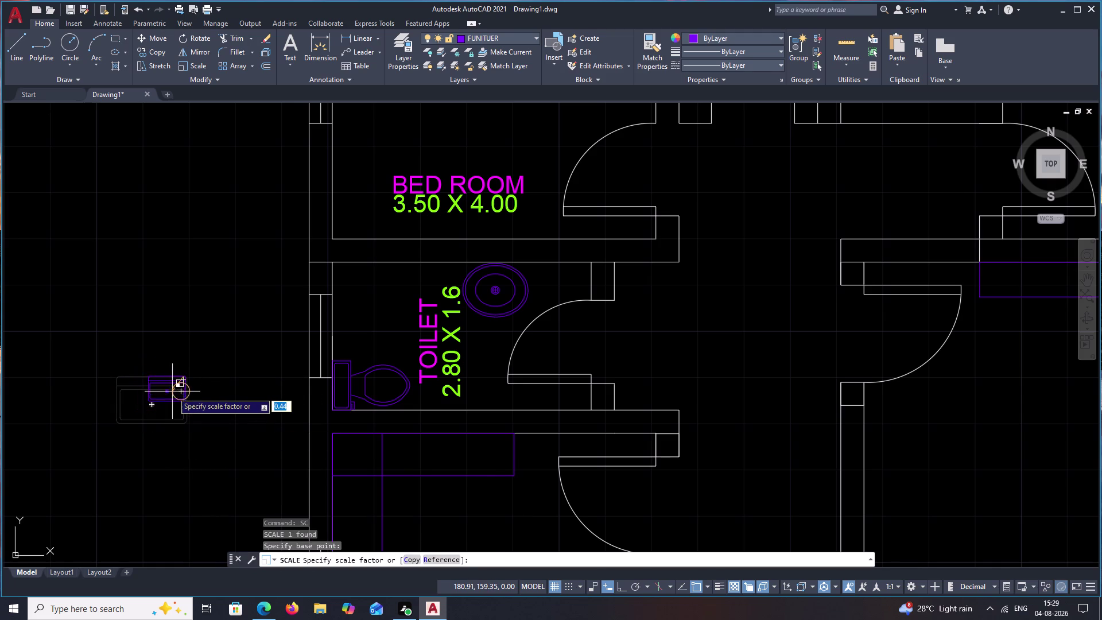
click(169, 396)
key(Escape)
Move the resized sink onto the kitchen's top counter.
drag(191, 359, 205, 453)
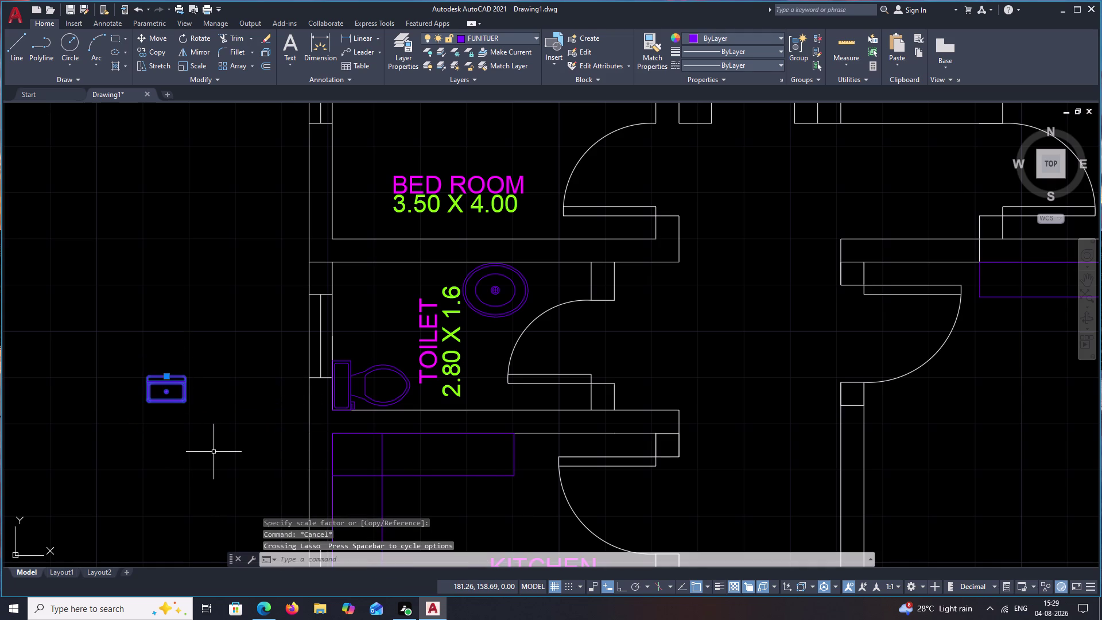
text(M)
key(space)
click(160, 383)
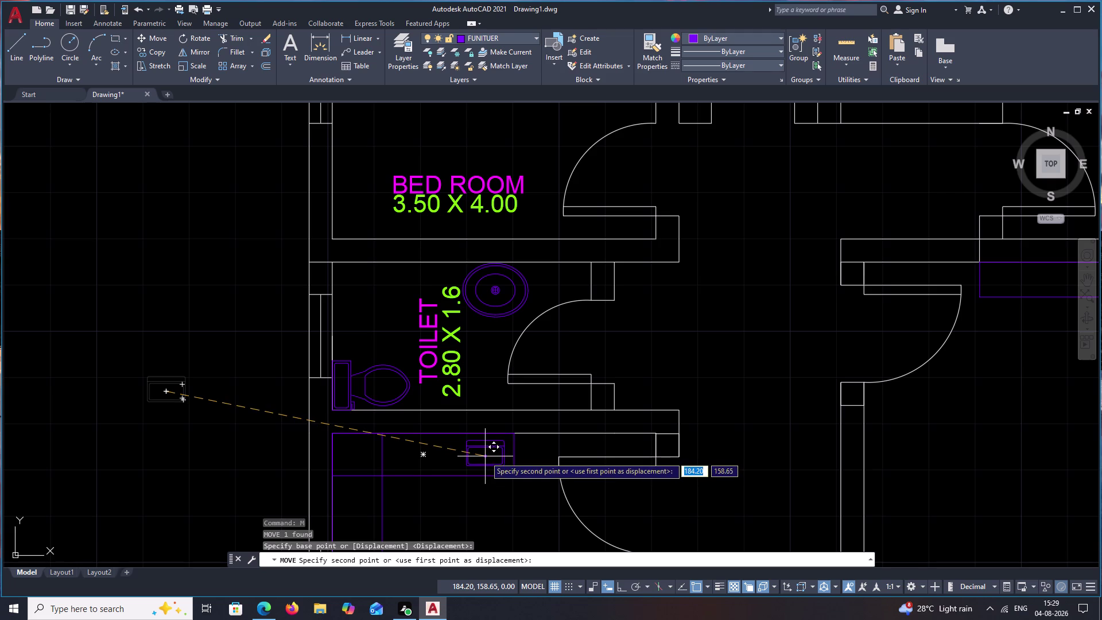
click(485, 457)
scroll(down, 3)
middle_drag(498, 484, 483, 422)
middle_drag(486, 451, 476, 421)
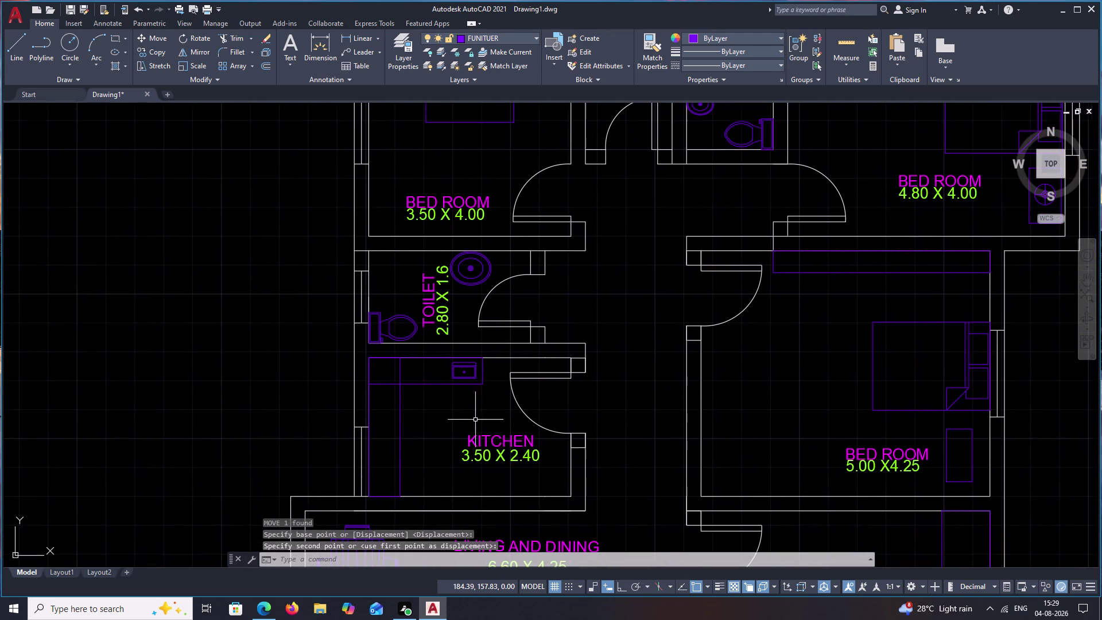
middle_drag(610, 423, 505, 409)
key(Escape)
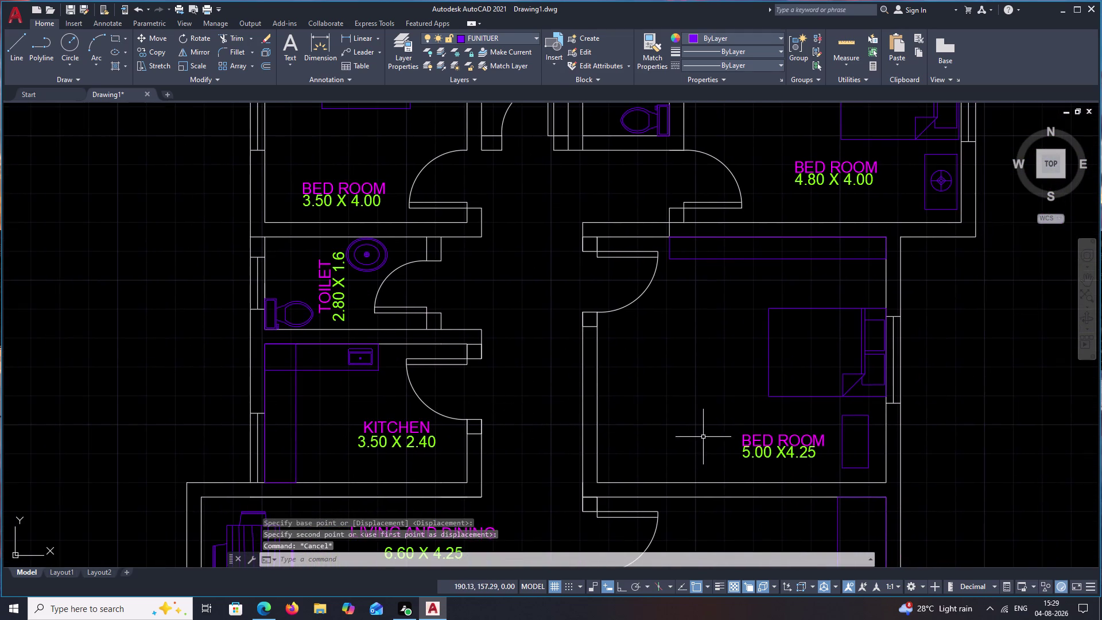
Erase the leftover furniture blocks beside the plan.
scroll(down, 3)
middle_drag(726, 439, 474, 395)
middle_drag(711, 427, 567, 374)
middle_drag(864, 458, 797, 455)
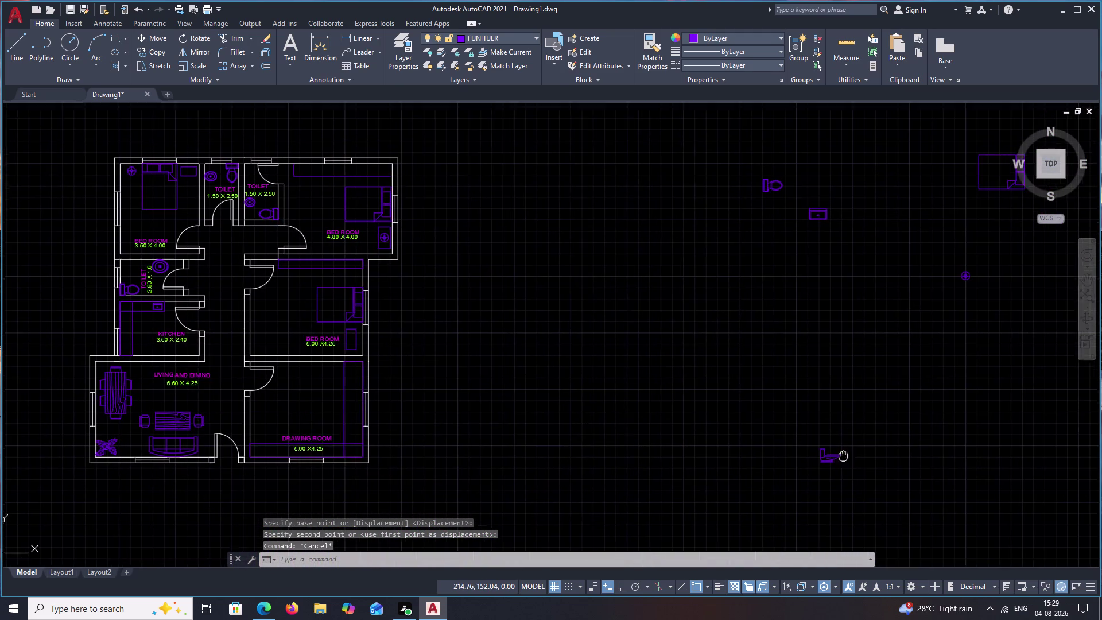
middle_drag(797, 454, 745, 464)
scroll(down, 3)
middle_drag(799, 395, 766, 415)
drag(878, 248, 884, 597)
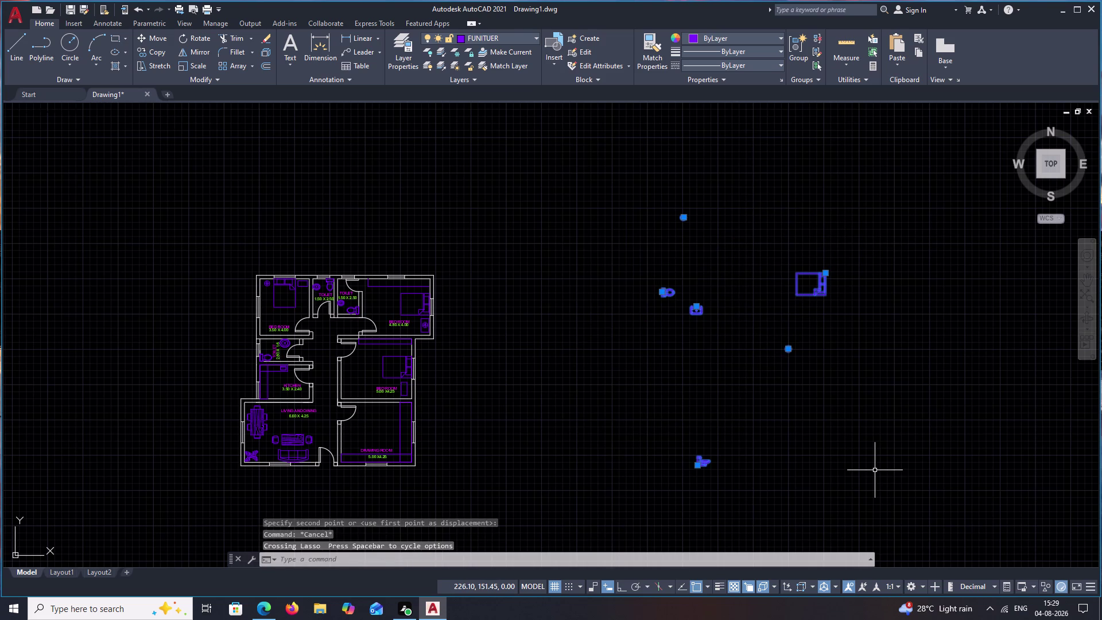
text(E)
key(space)
middle_drag(501, 408, 641, 446)
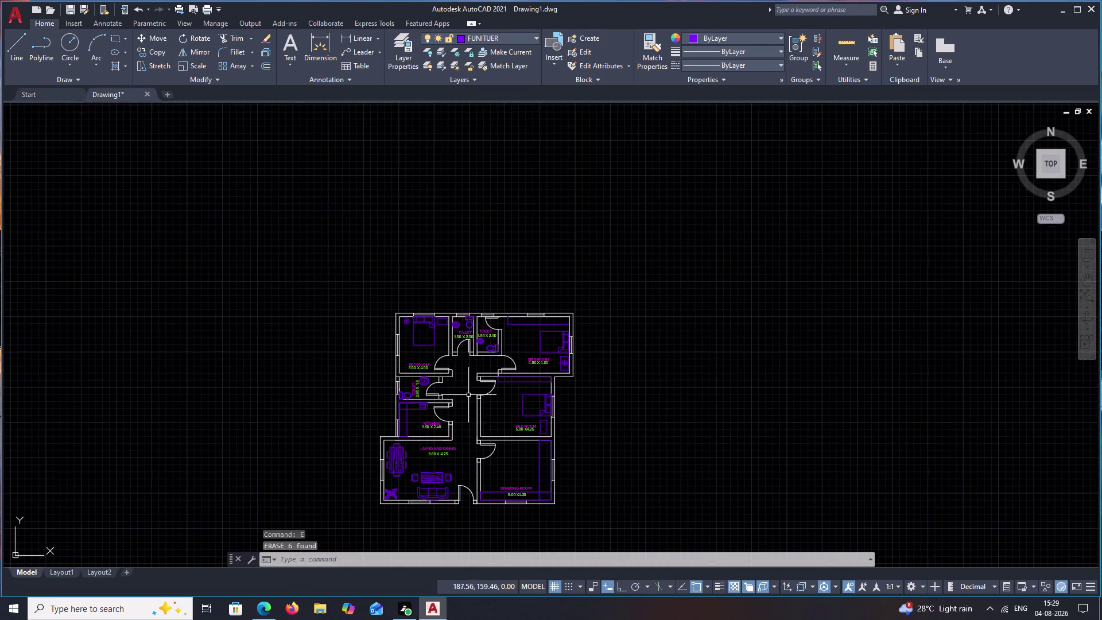
Turn off the FUNITUER layer to hide the furniture.
scroll(up, 3)
middle_drag(462, 398, 540, 178)
middle_drag(543, 195, 544, 273)
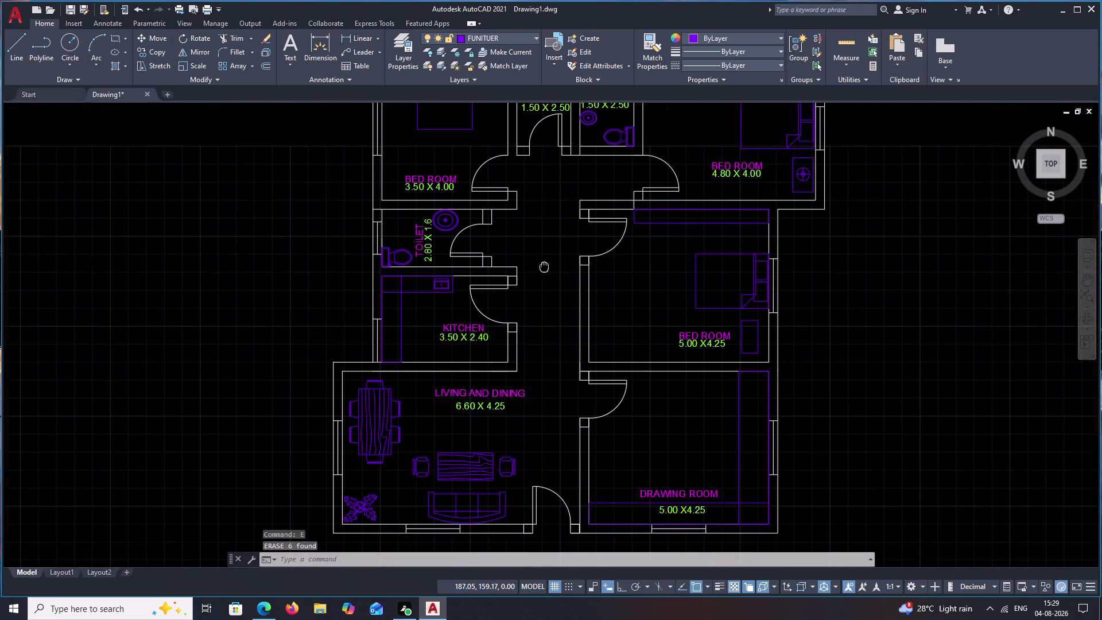
middle_drag(544, 273, 546, 290)
middle_drag(639, 349, 586, 319)
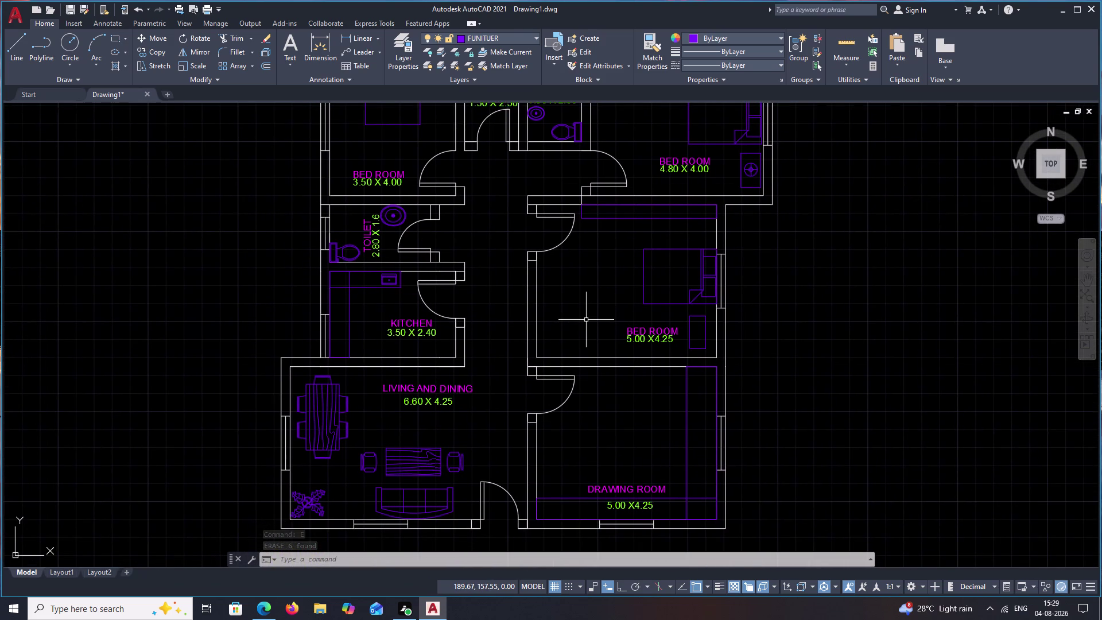
middle_drag(618, 463, 599, 430)
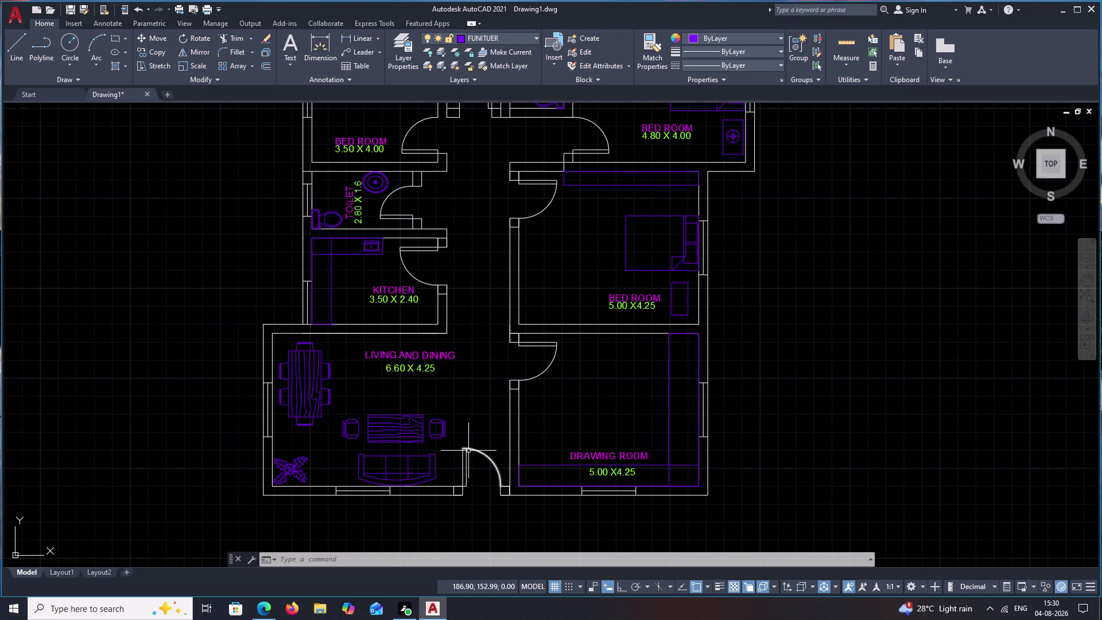
click(534, 36)
click(430, 91)
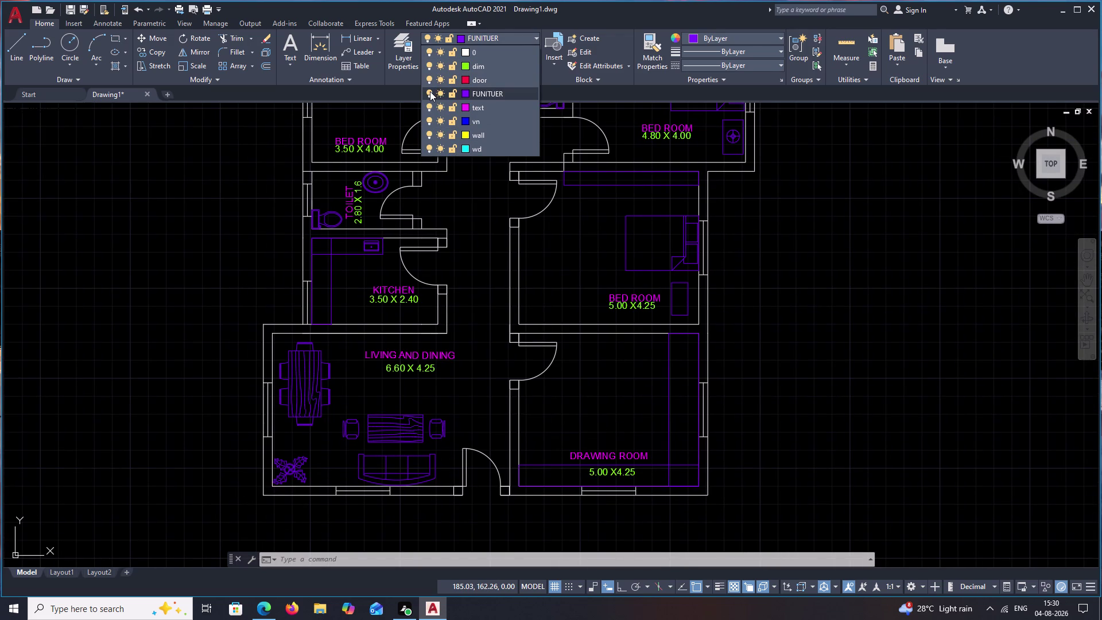
click(530, 273)
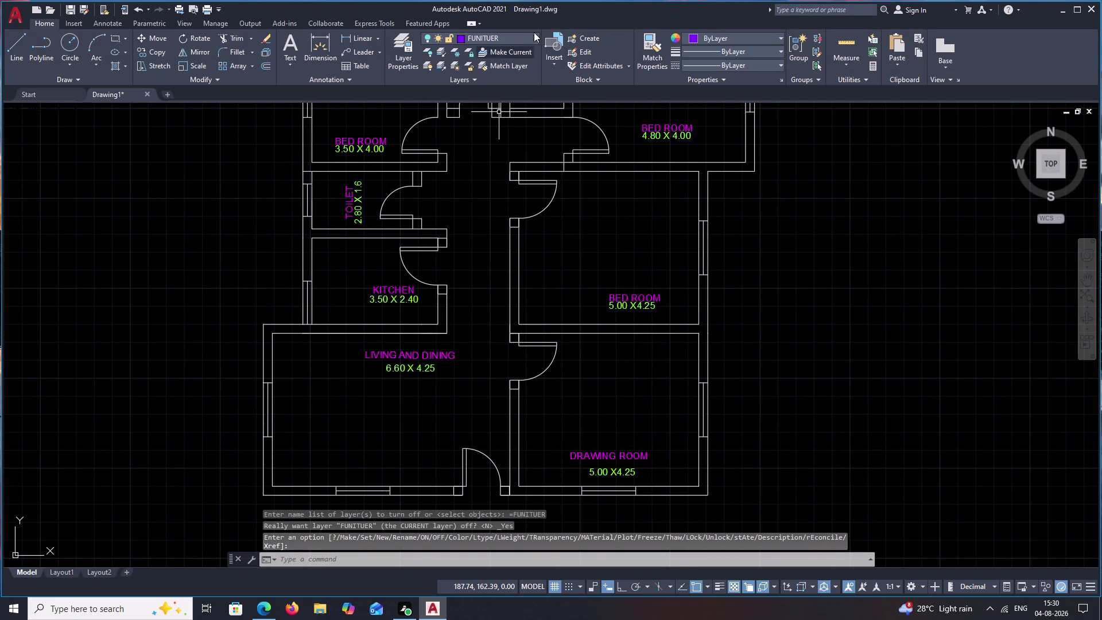
Turn off the text and dim layers to hide room names and sizes.
click(538, 37)
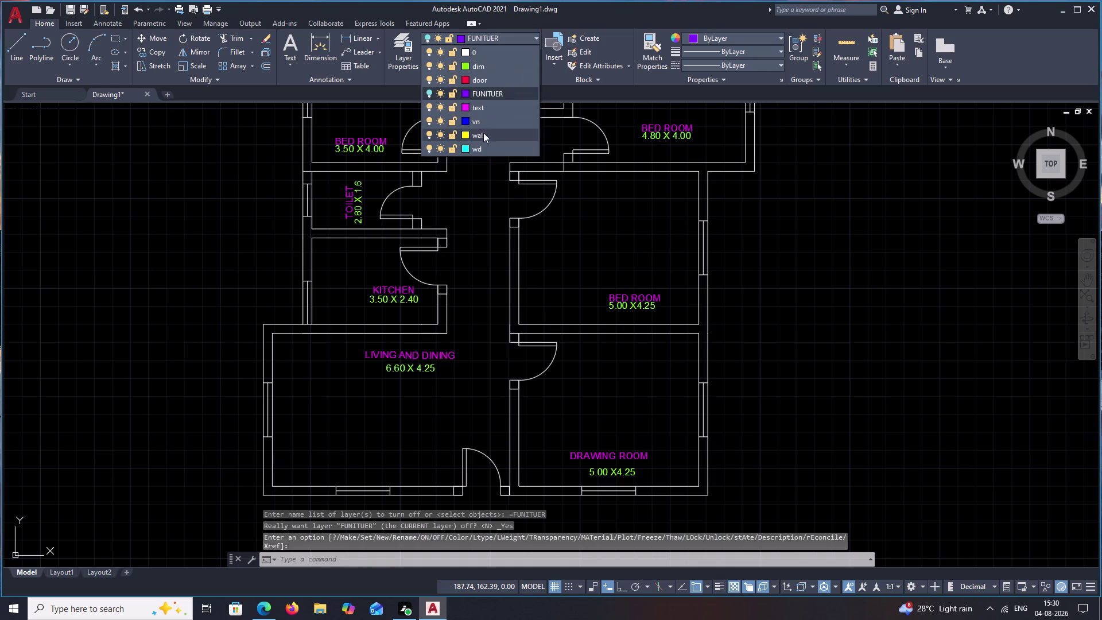
click(482, 108)
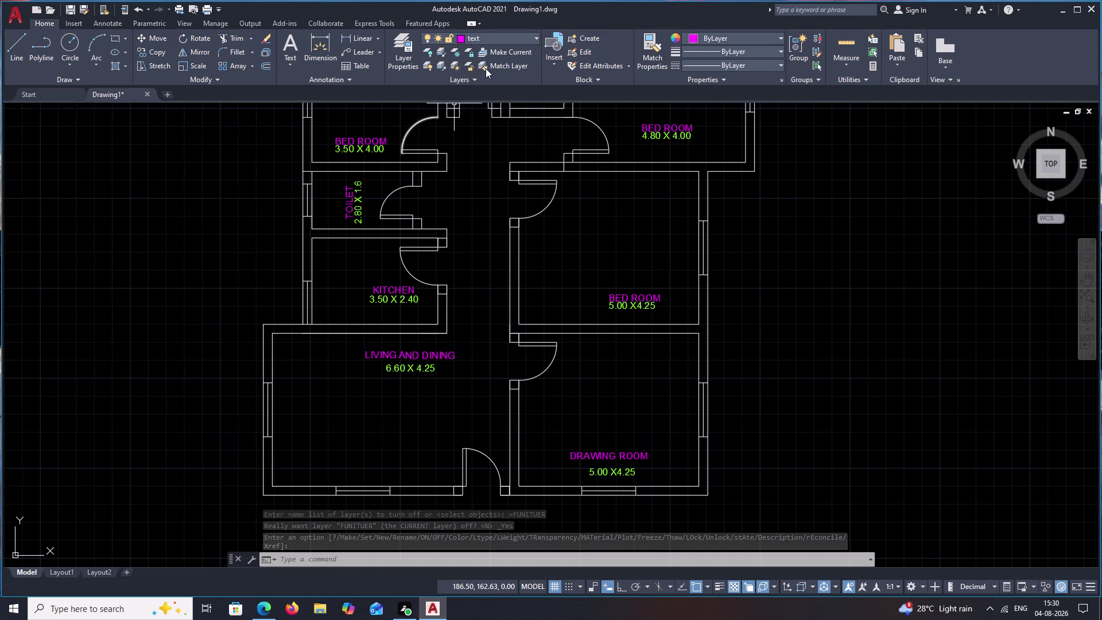
click(538, 36)
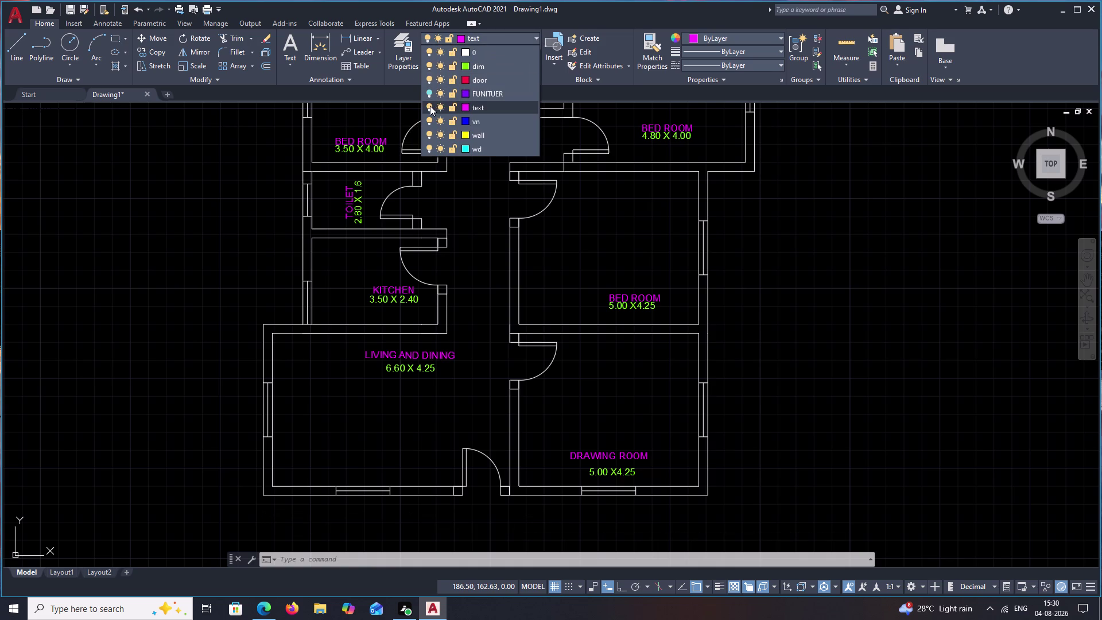
click(430, 106)
click(499, 279)
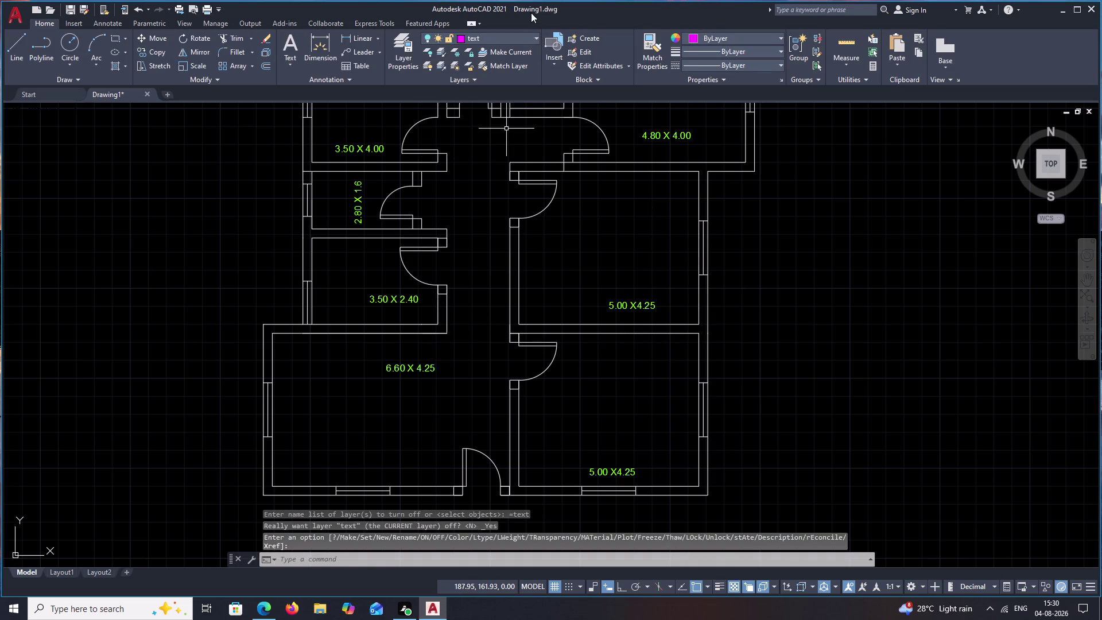
click(536, 35)
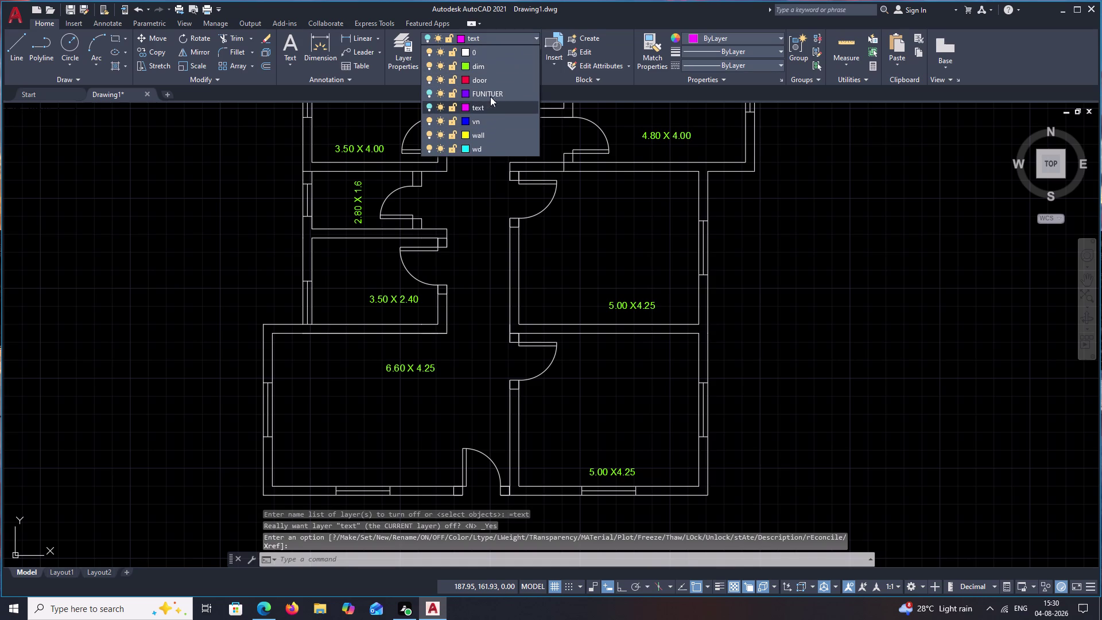
click(491, 68)
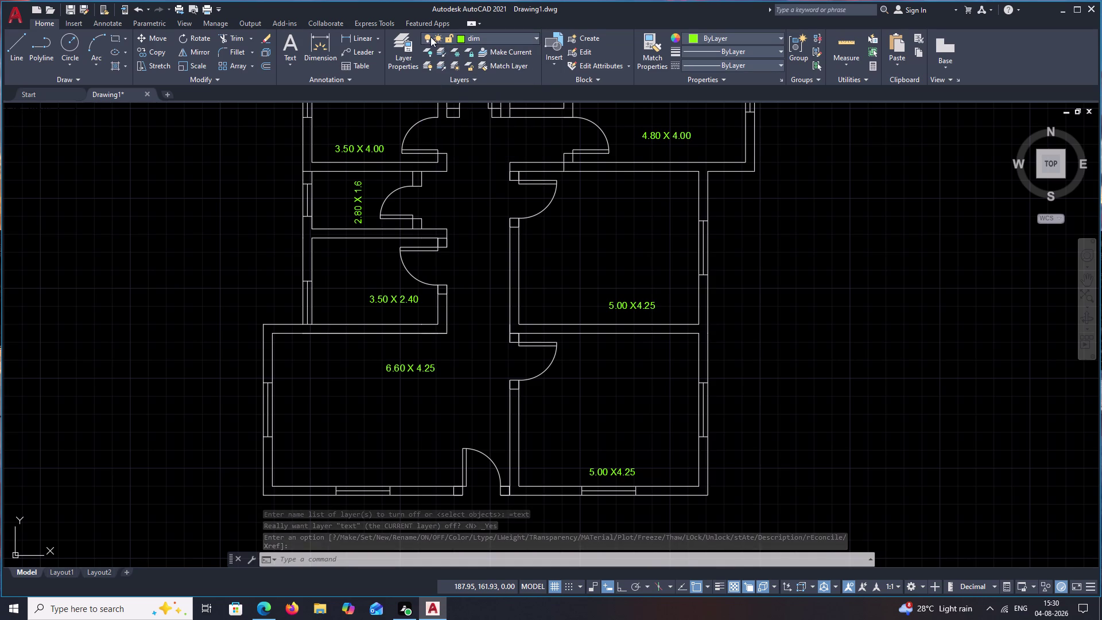
click(429, 37)
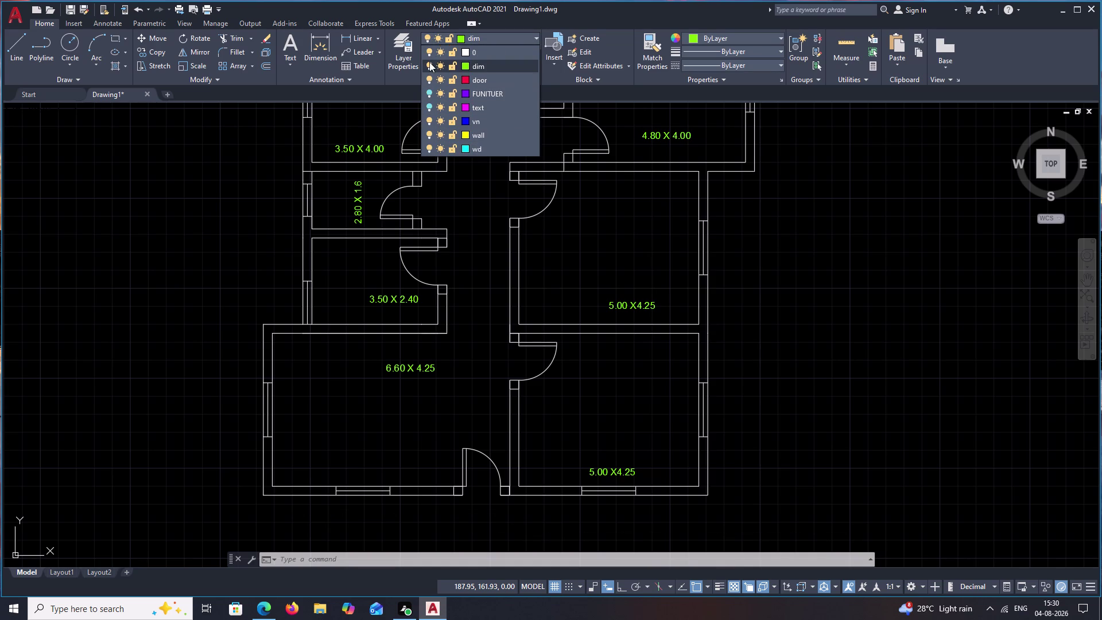
click(430, 62)
click(551, 284)
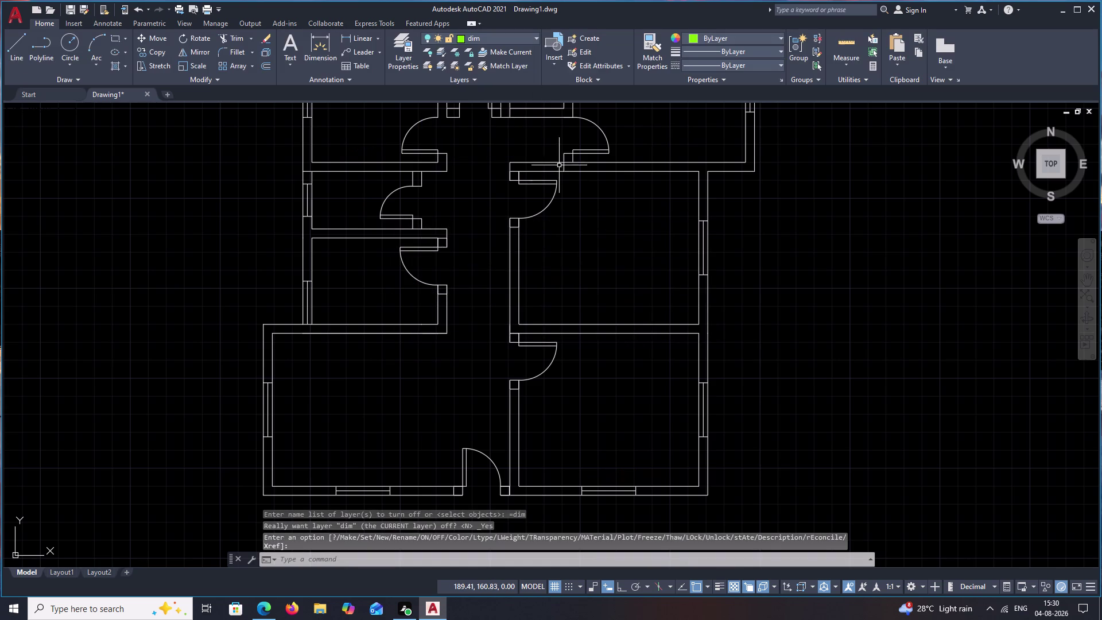
Put the first white door's leaf and swing arc on the door layer.
scroll(down, 3)
middle_drag(563, 200, 568, 255)
scroll(up, 3)
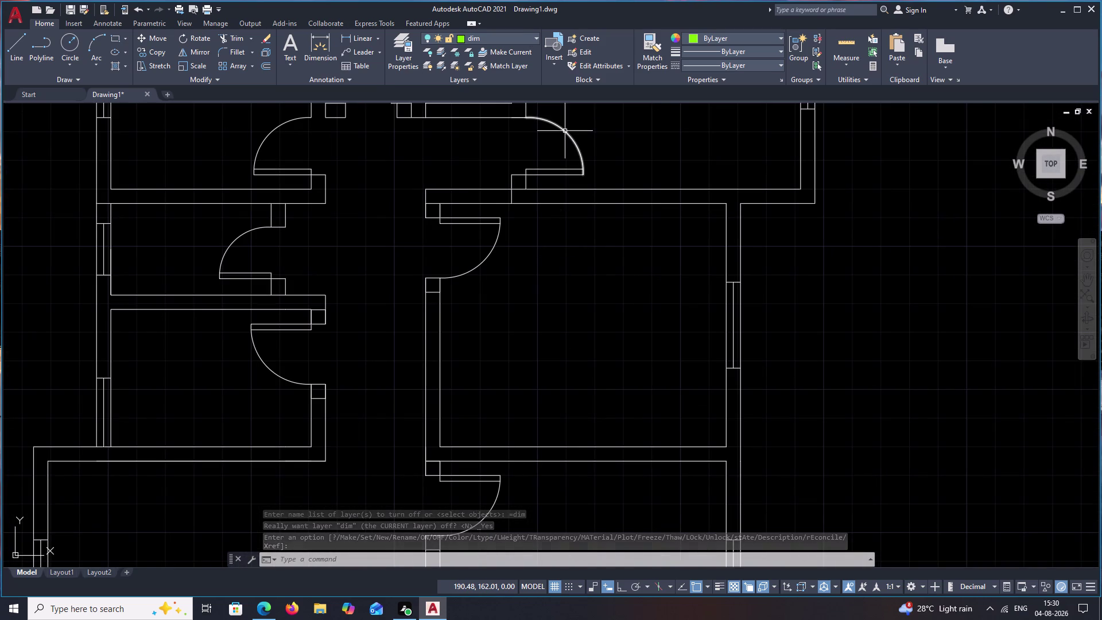
scroll(up, 3)
drag(564, 211, 417, 284)
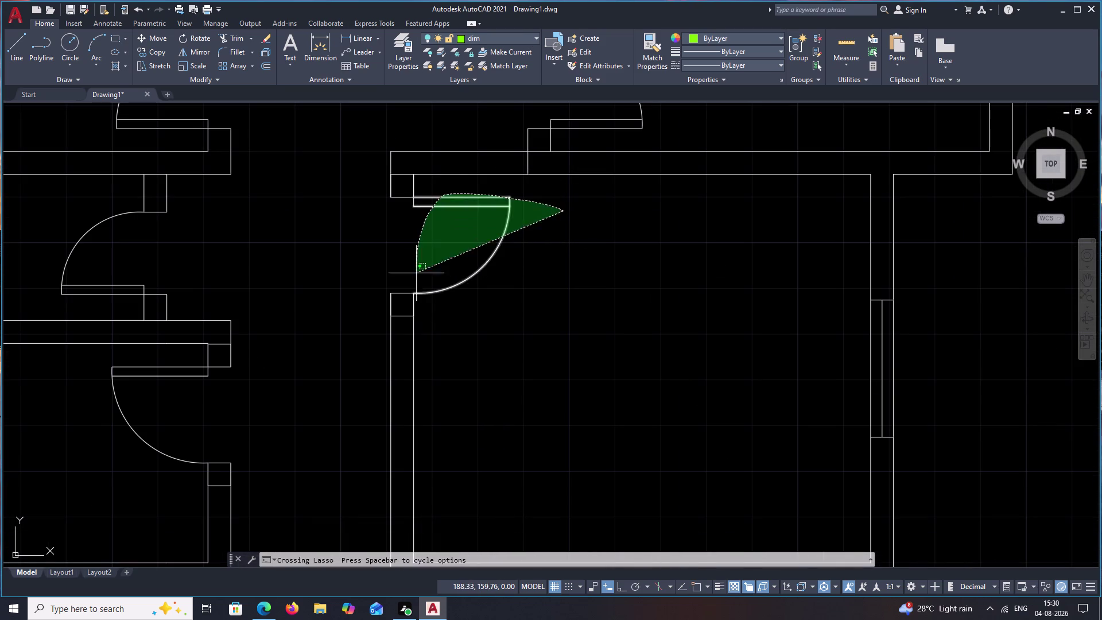
drag(416, 284, 430, 319)
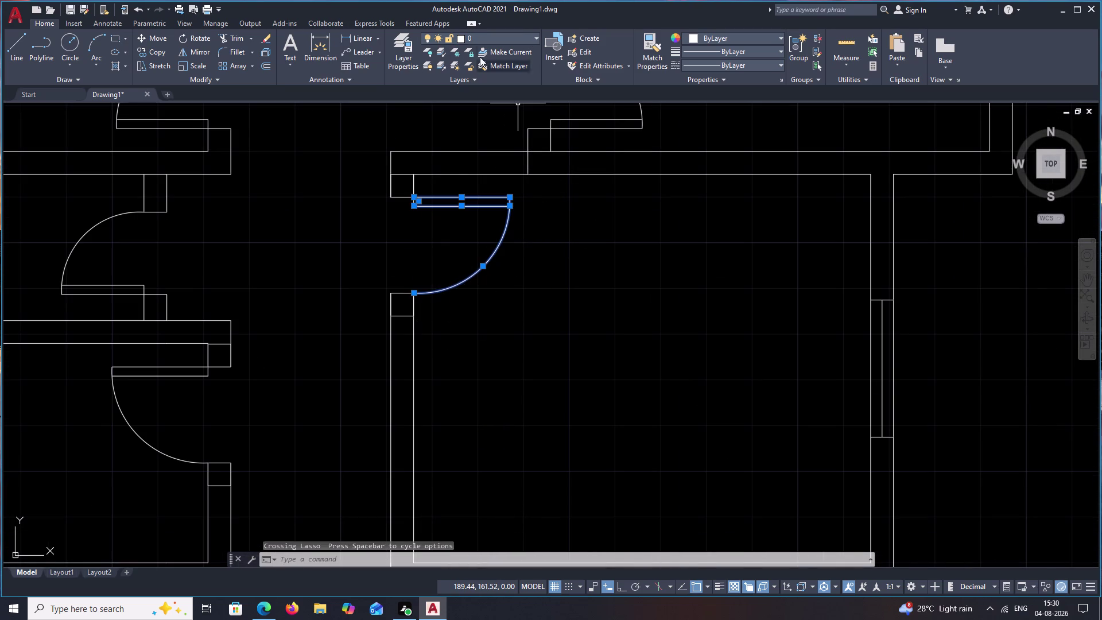
click(535, 37)
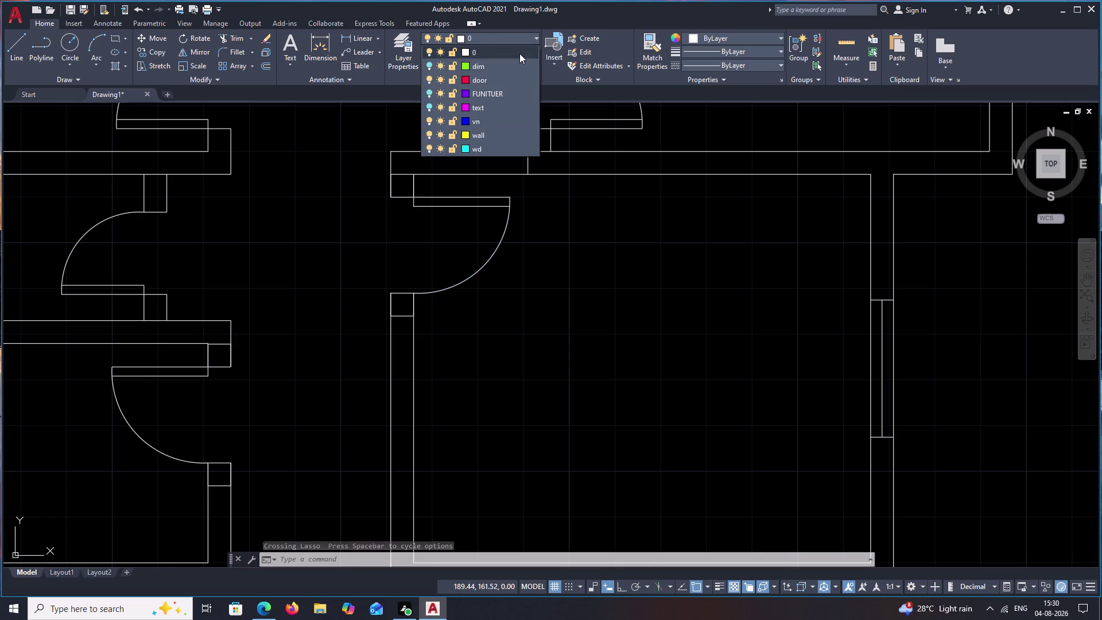
click(481, 78)
key(Escape)
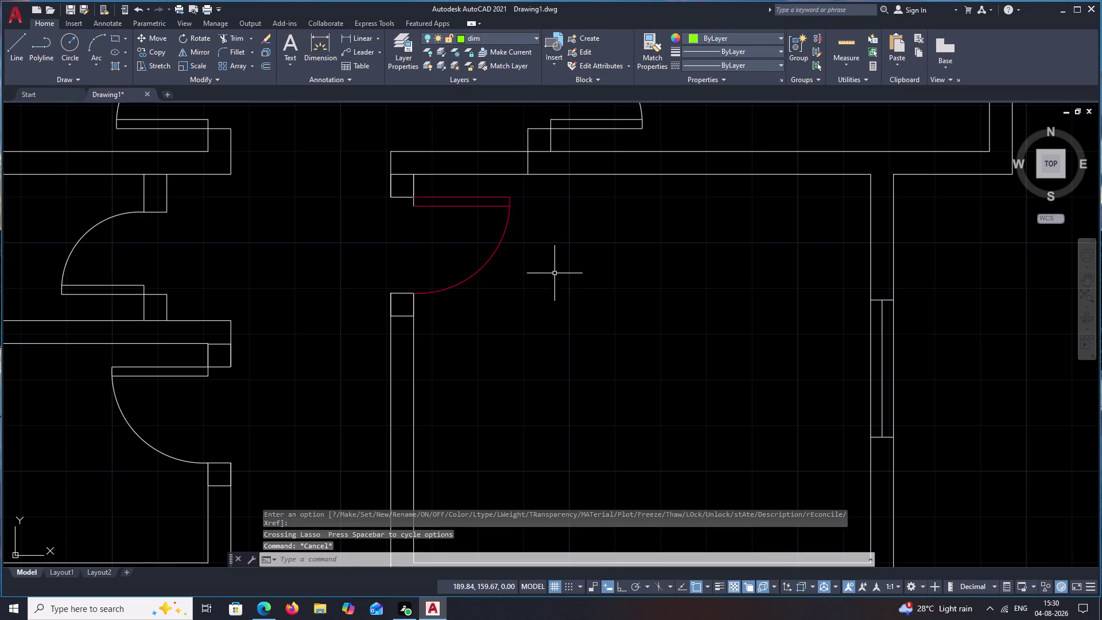
Try matching the red door's properties onto nearby doors, then cancel.
click(651, 43)
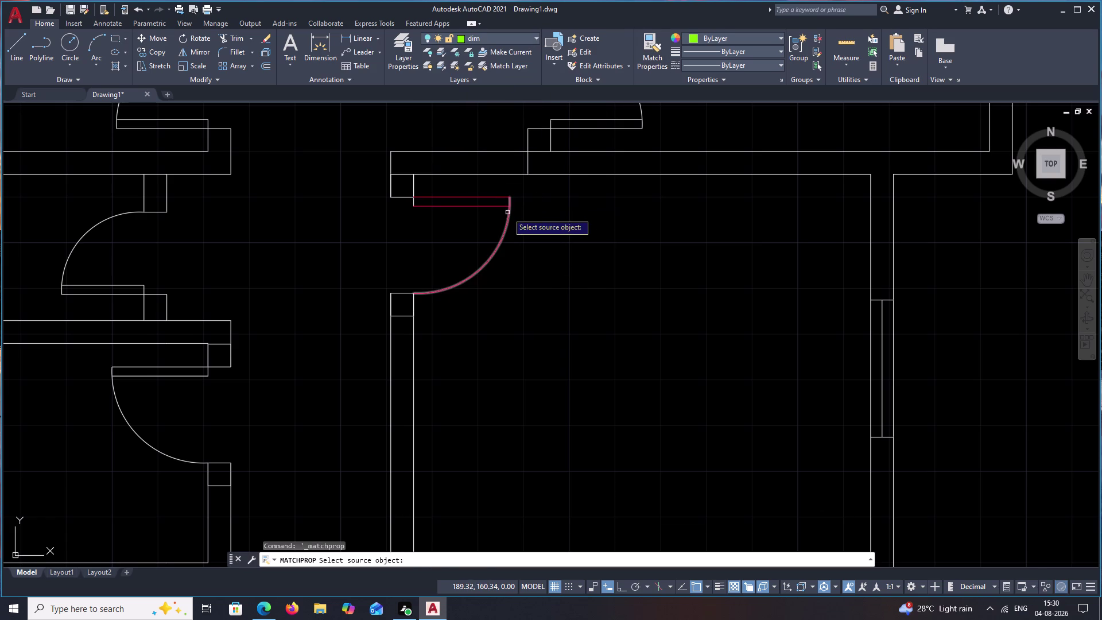
click(508, 214)
scroll(down, 3)
middle_drag(535, 225, 542, 248)
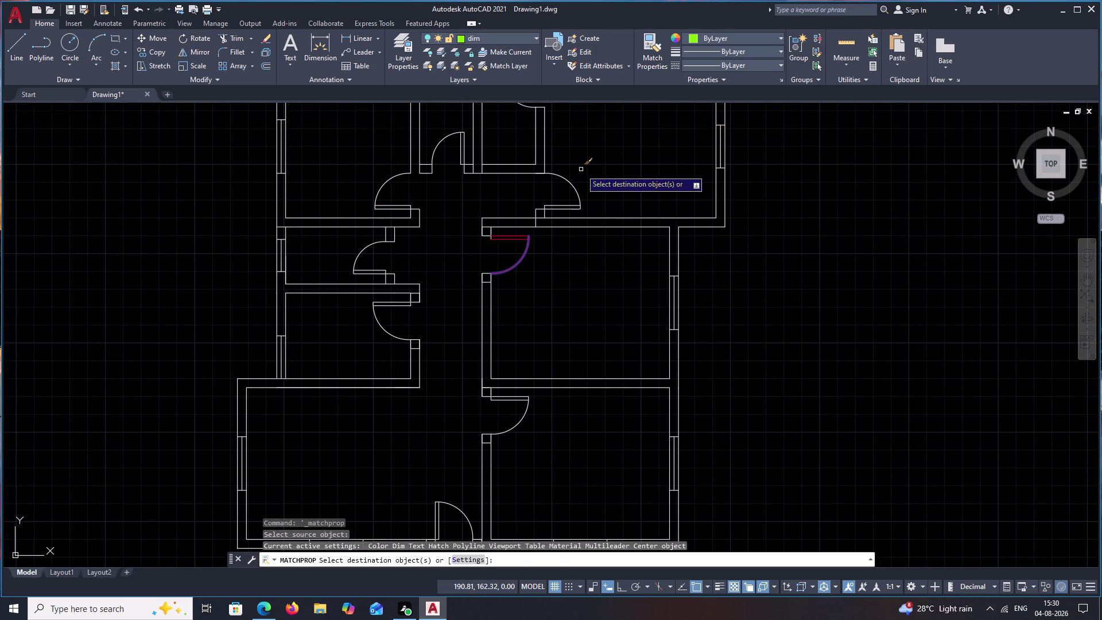
drag(581, 170, 566, 205)
click(577, 192)
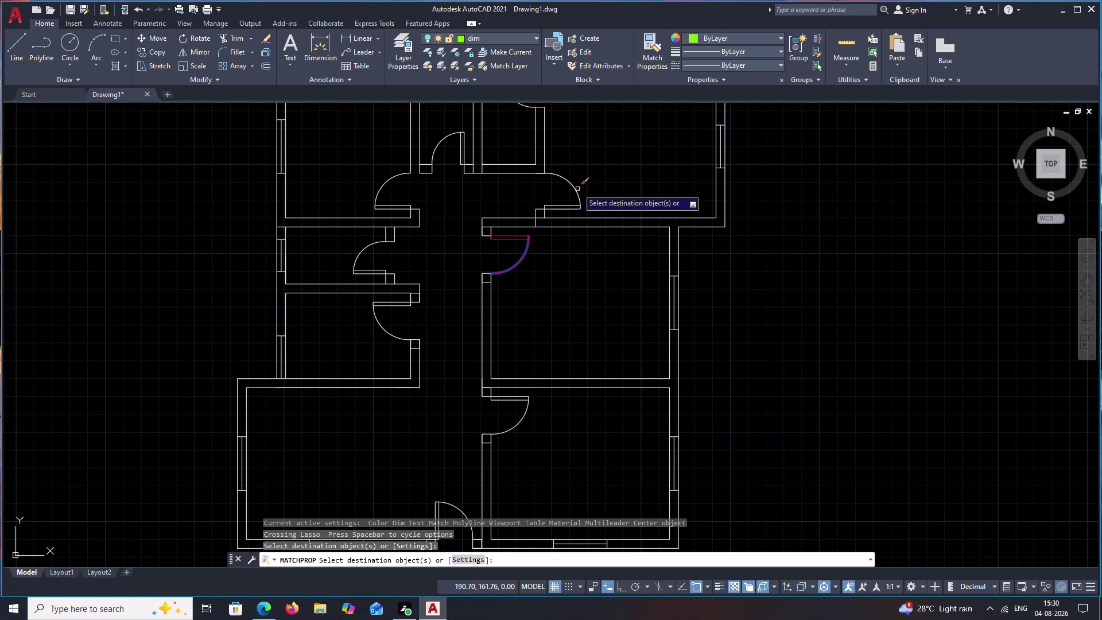
click(574, 191)
key(Escape)
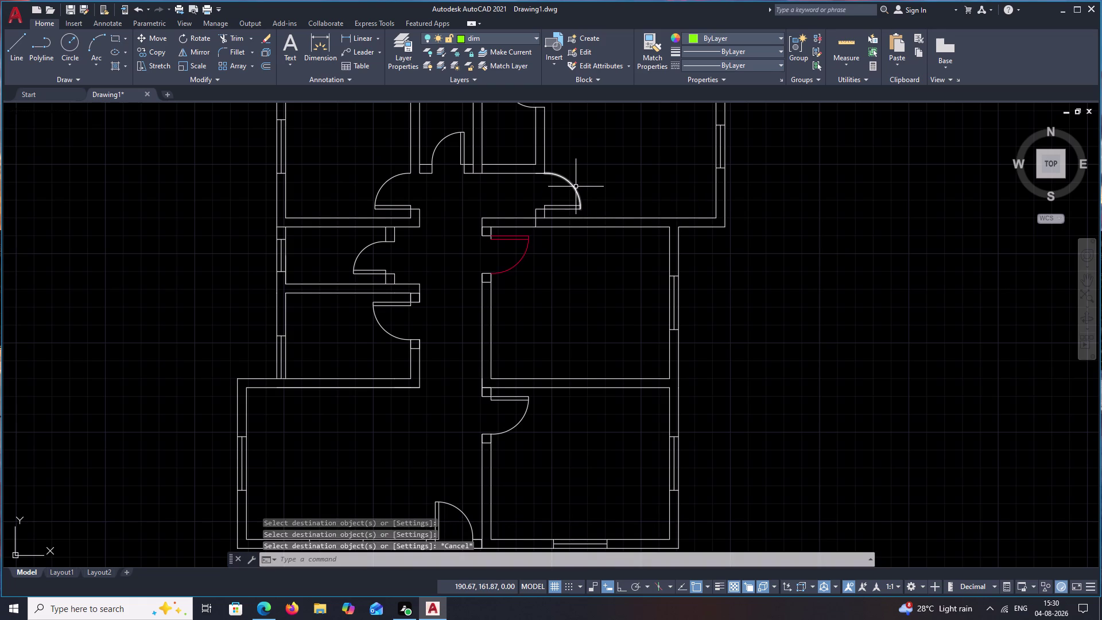
click(576, 186)
scroll(up, 3)
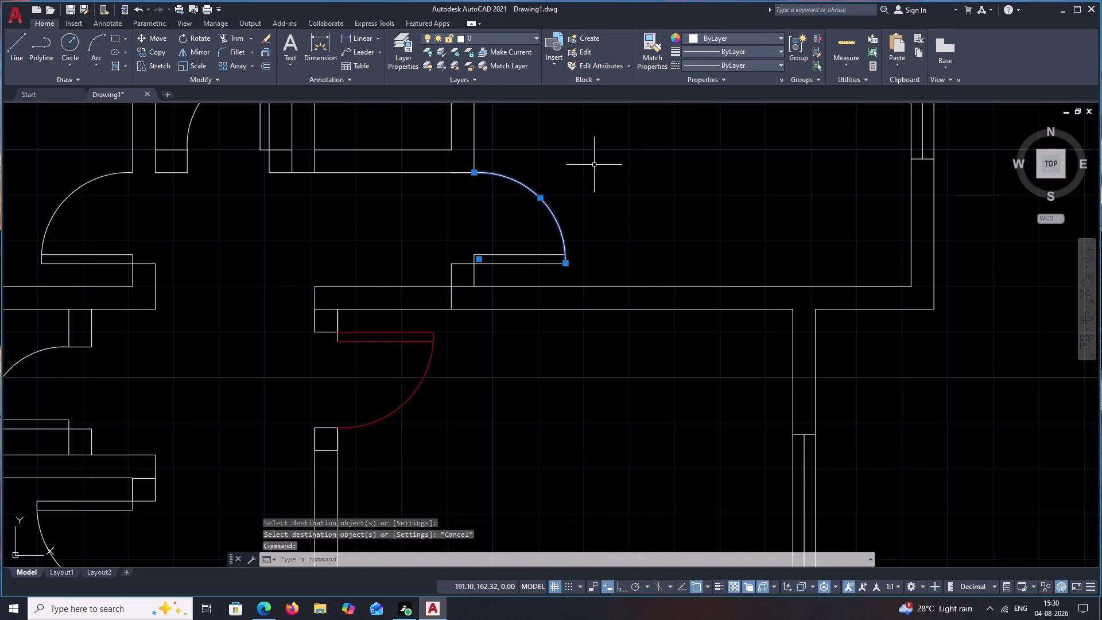
key(Escape)
Retry copying the lower red door's properties to the upper doors, then cancel.
click(654, 47)
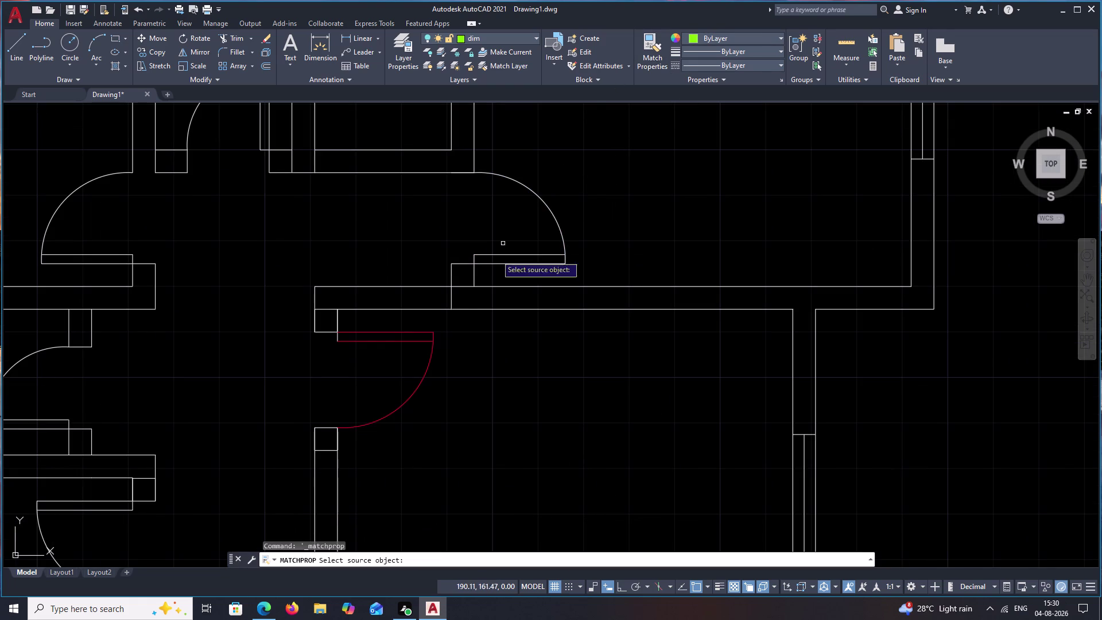
click(421, 338)
click(420, 341)
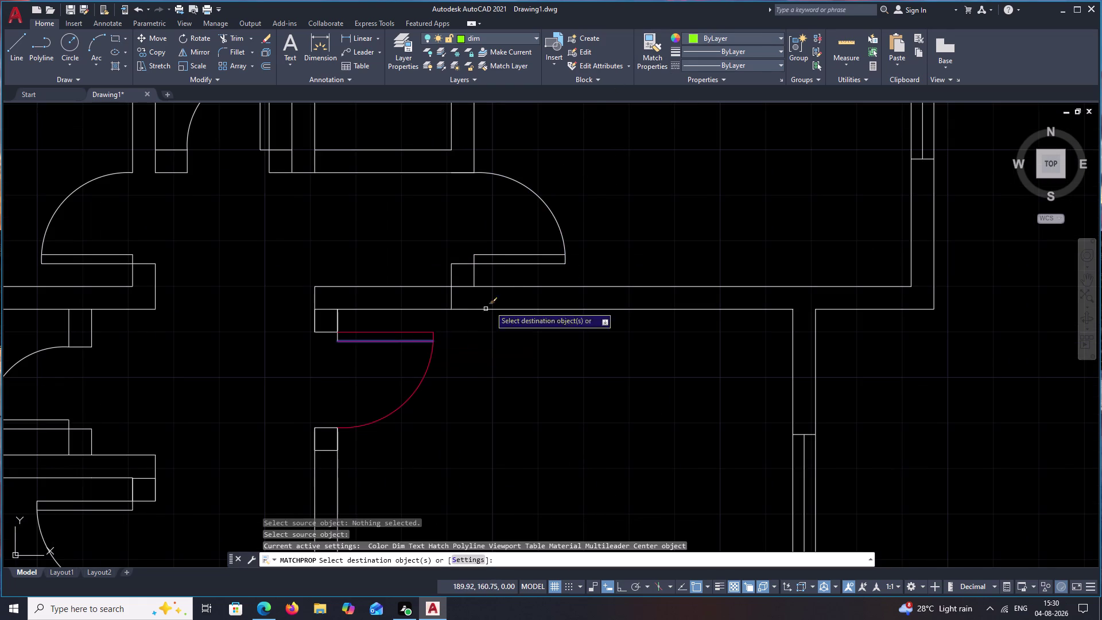
click(537, 264)
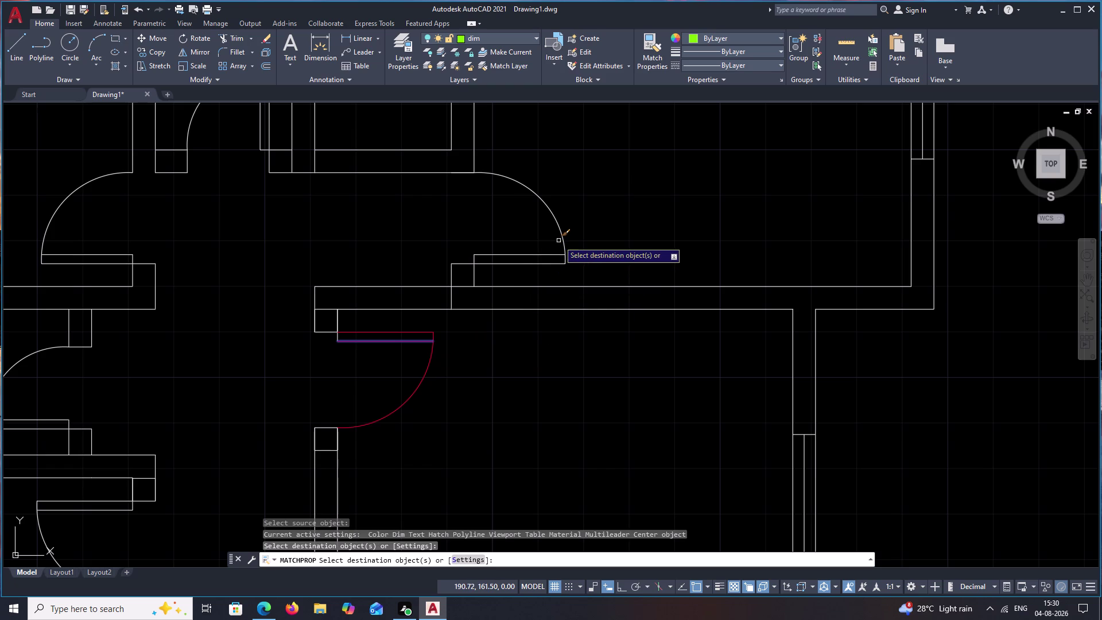
click(559, 240)
drag(573, 217, 532, 250)
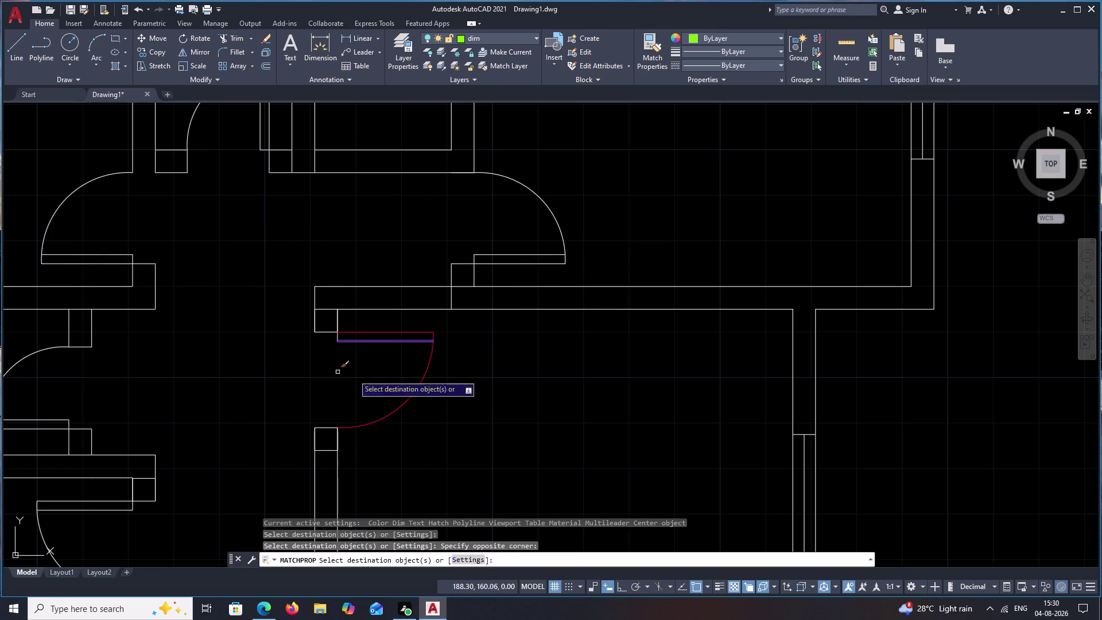
key(Escape)
Assign the upper door's leaf and arc to the door layer.
drag(568, 177, 524, 283)
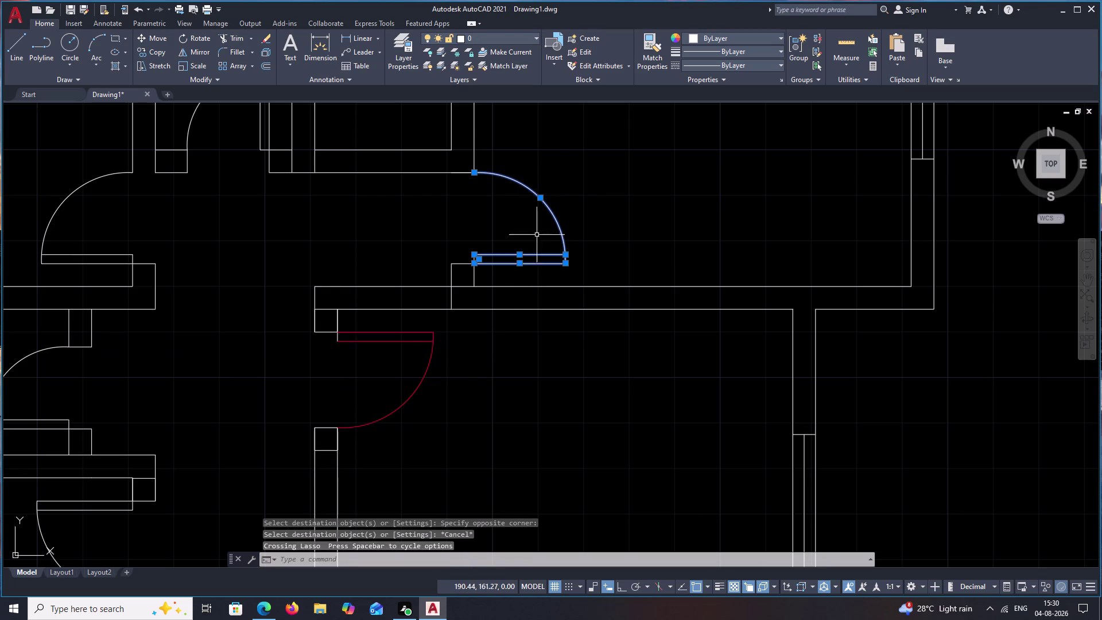
click(535, 40)
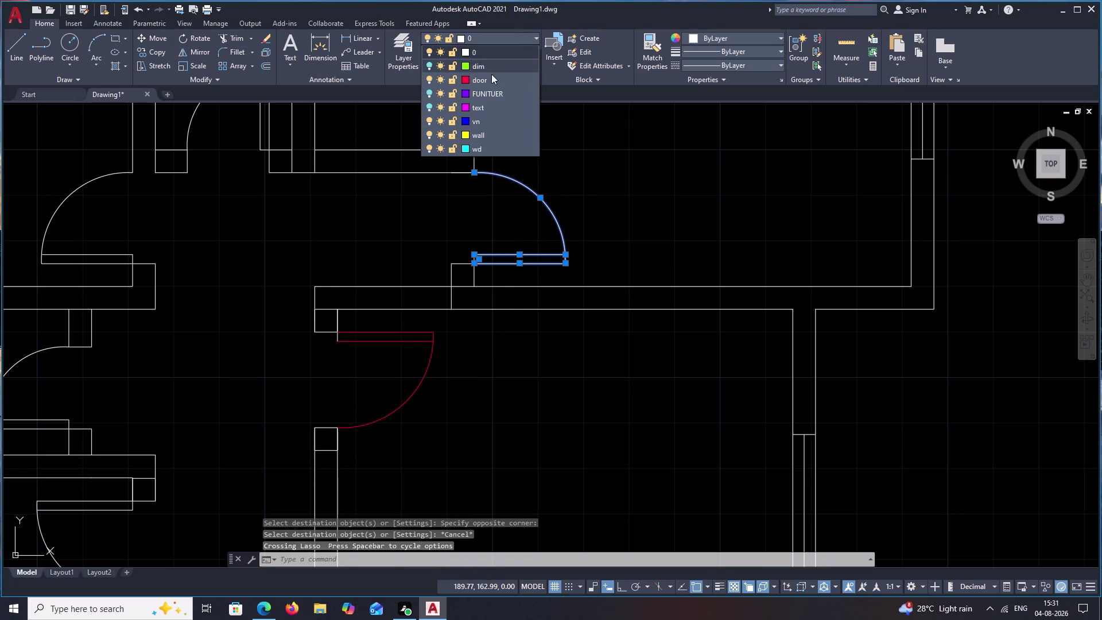
click(484, 81)
middle_drag(552, 144, 646, 183)
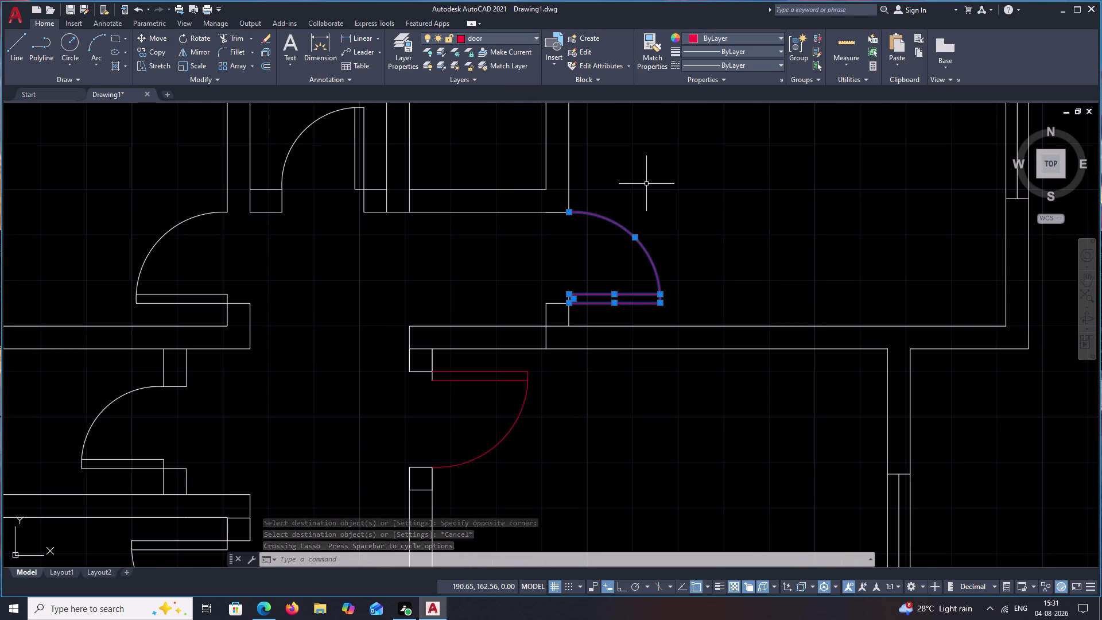
key(Escape)
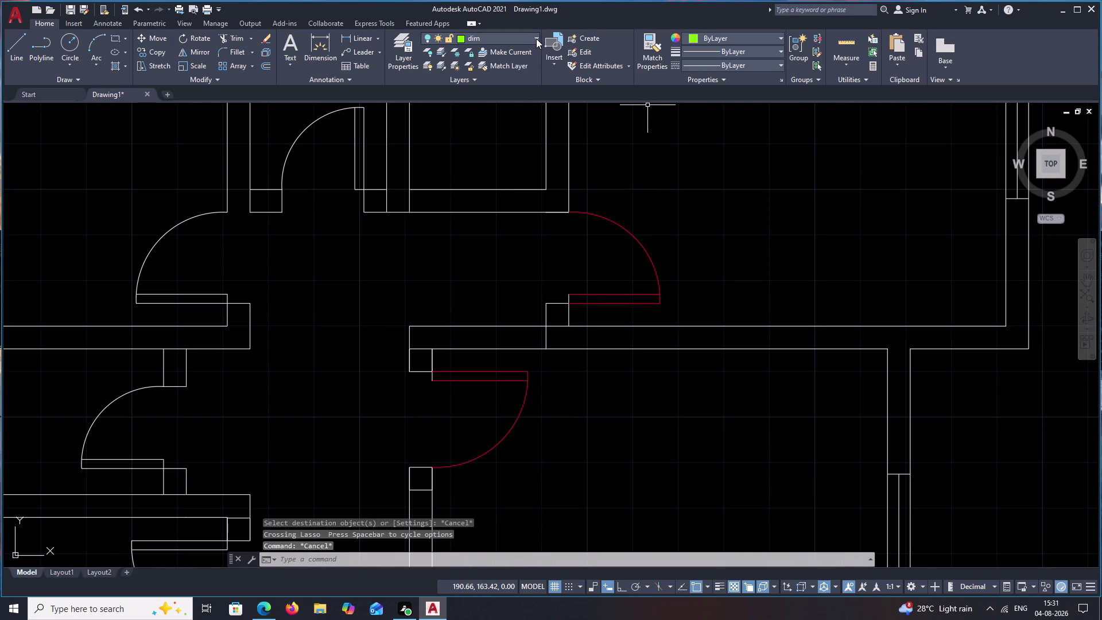
Make door the current layer and briefly try matching the upper red door.
click(537, 38)
click(501, 81)
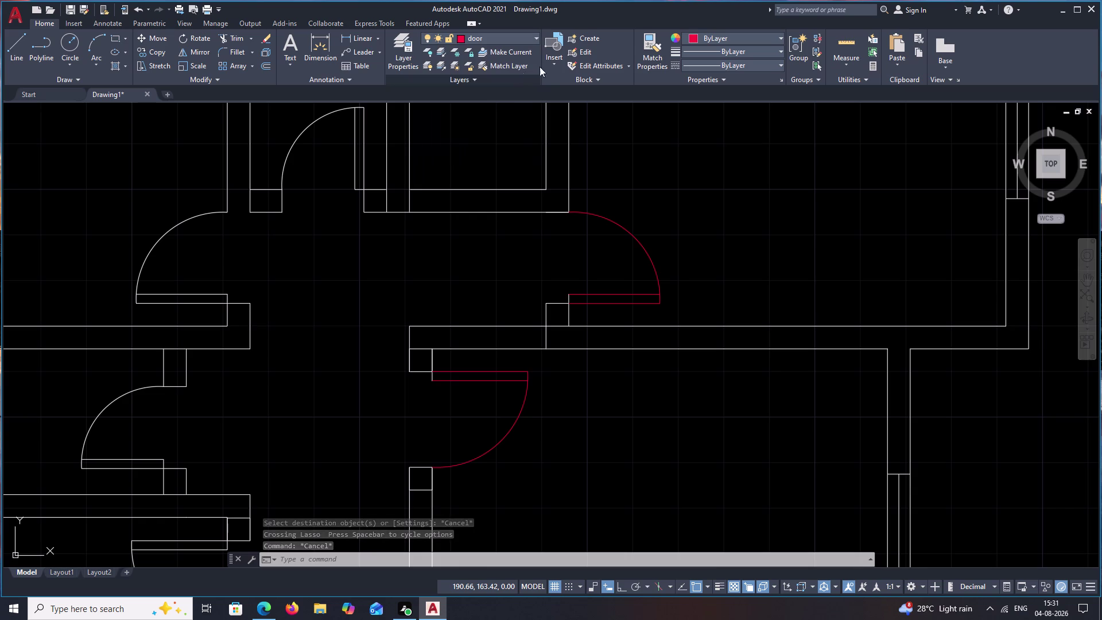
click(654, 43)
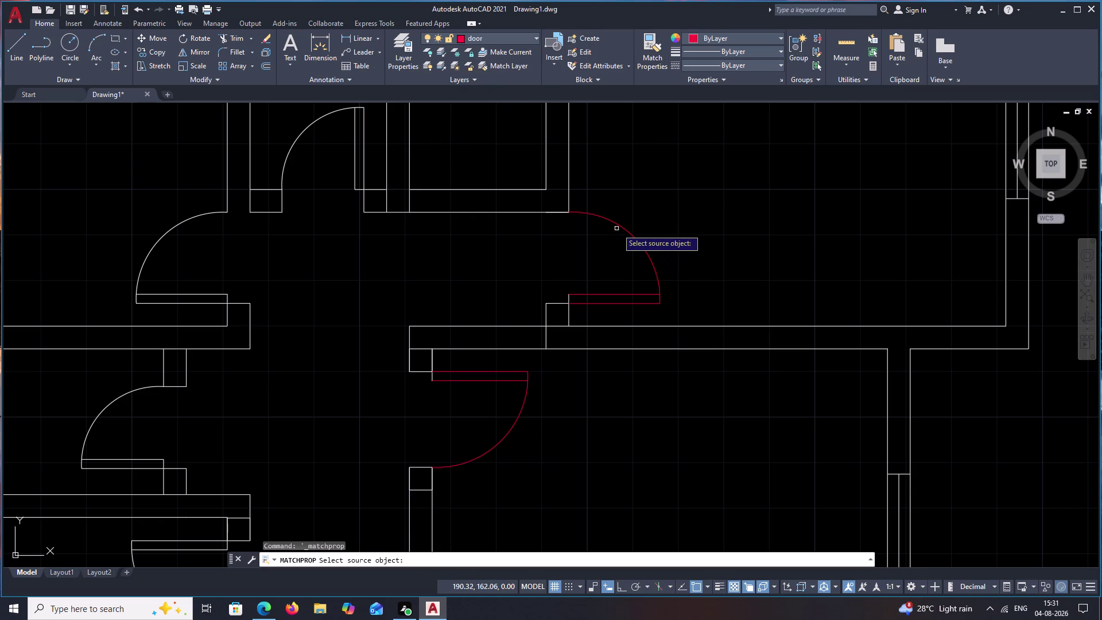
click(619, 227)
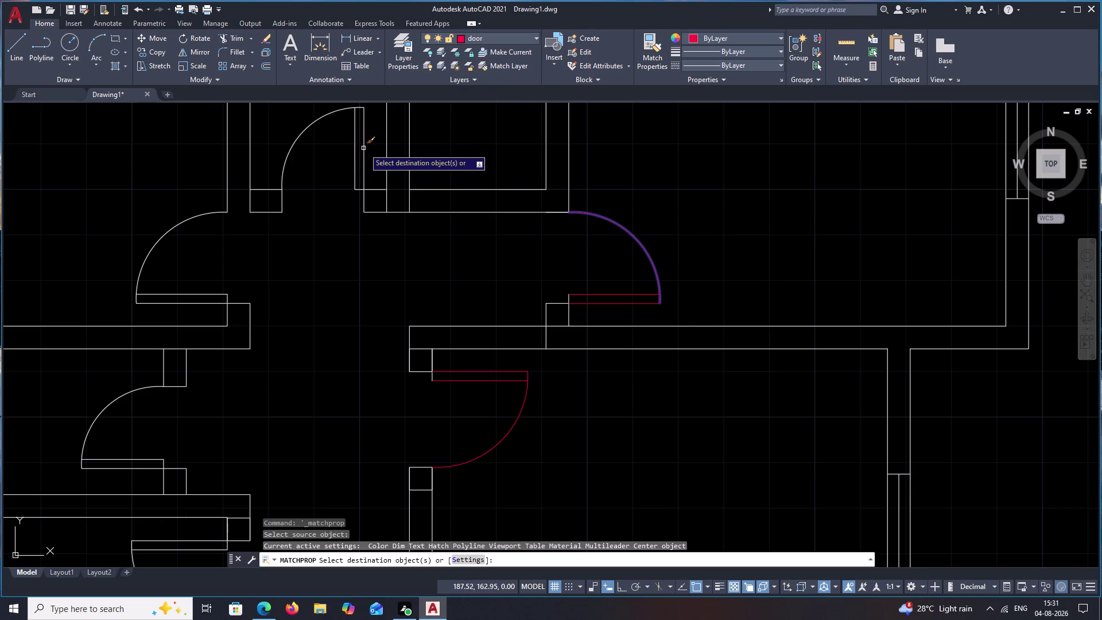
click(364, 149)
key(Escape)
Move the next upper door and the left door onto the door layer.
middle_drag(313, 145, 383, 170)
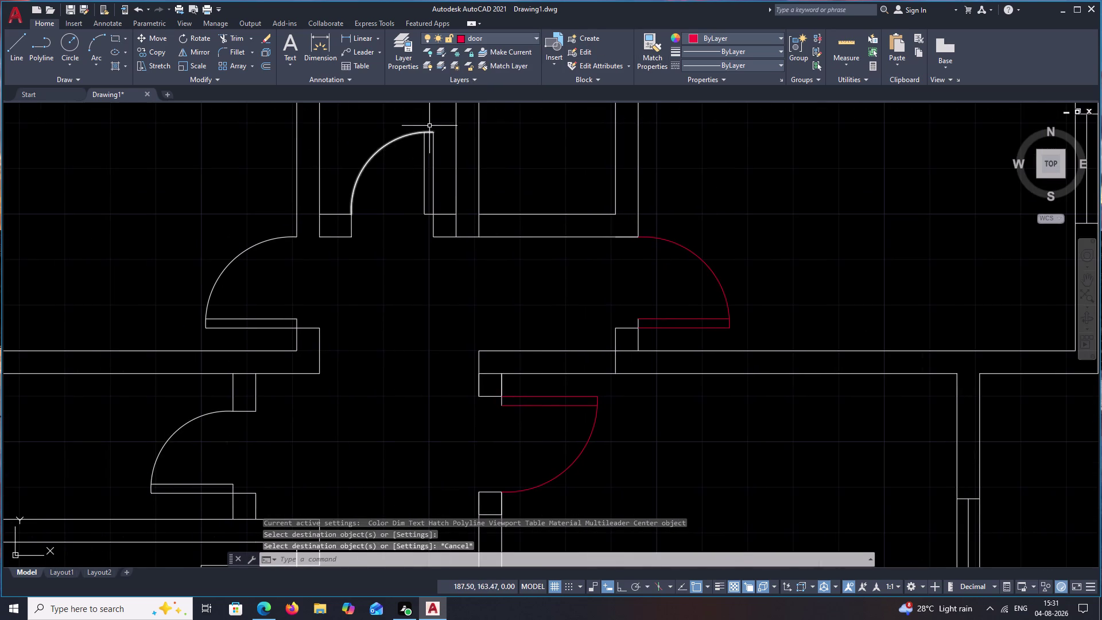
drag(430, 123, 392, 190)
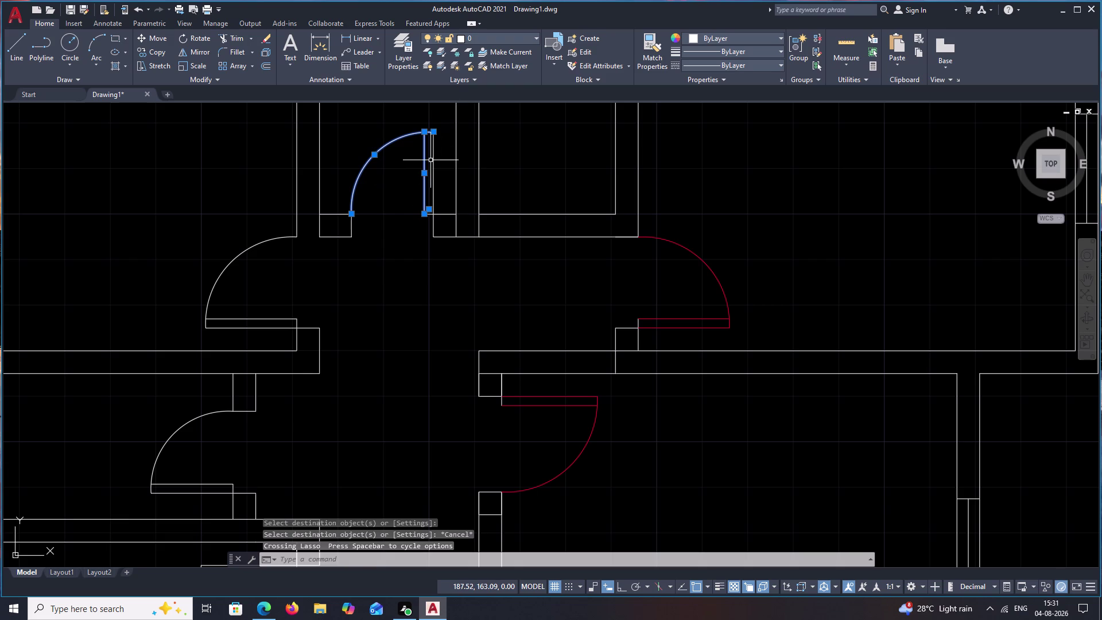
click(433, 159)
click(488, 36)
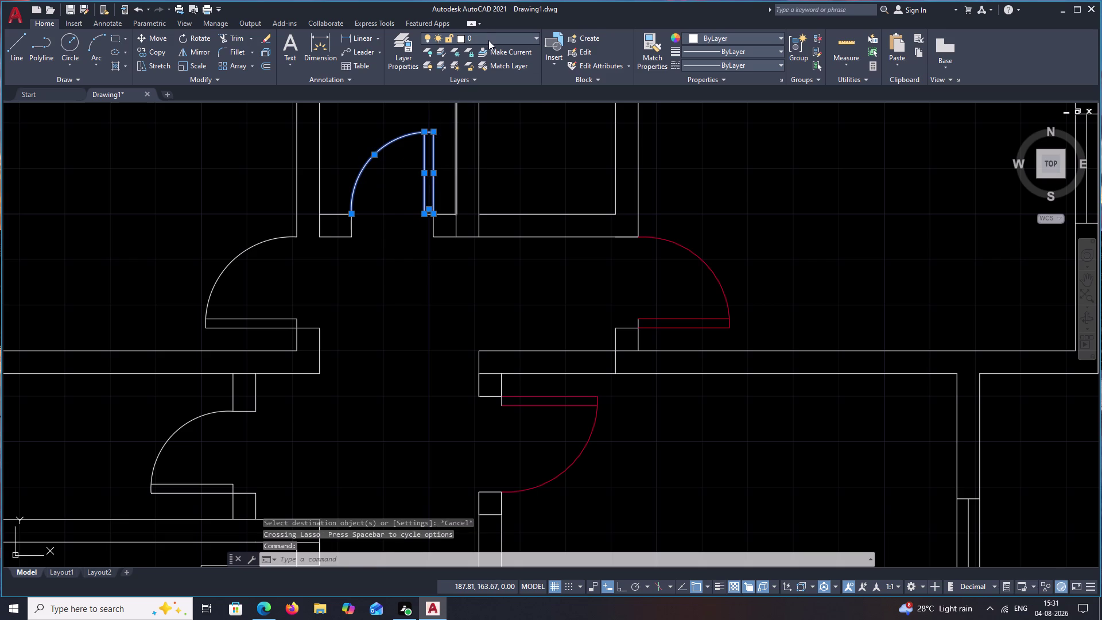
click(486, 78)
middle_drag(375, 281, 432, 232)
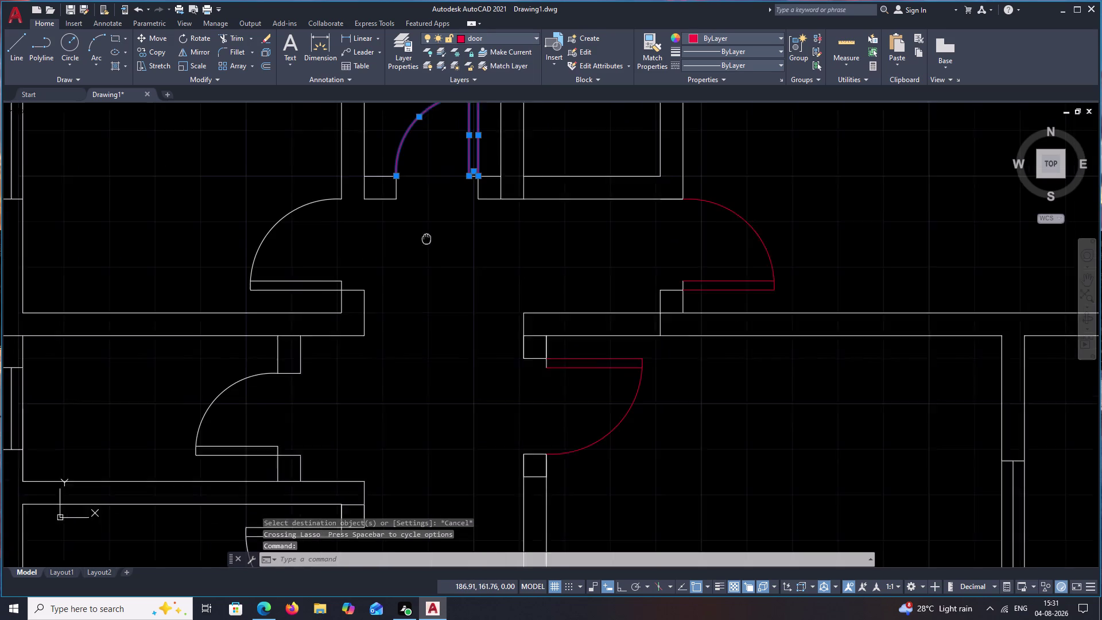
middle_drag(432, 233, 433, 232)
drag(313, 168, 282, 295)
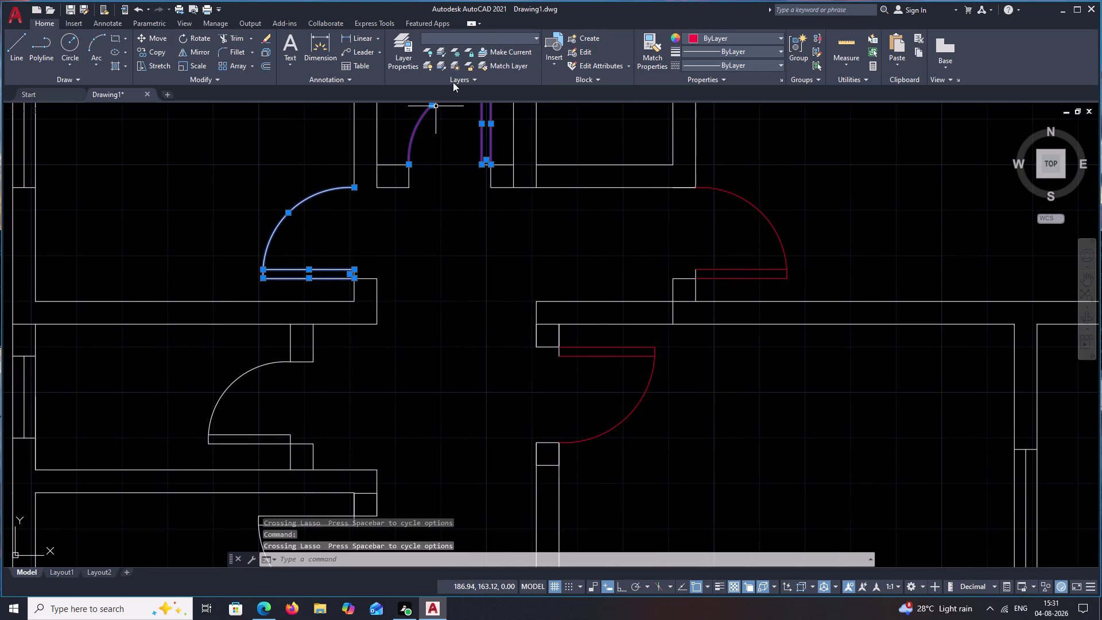
click(535, 35)
click(478, 79)
Move the two lower-left doors' arcs and leaves onto the door layer.
middle_drag(444, 204, 447, 192)
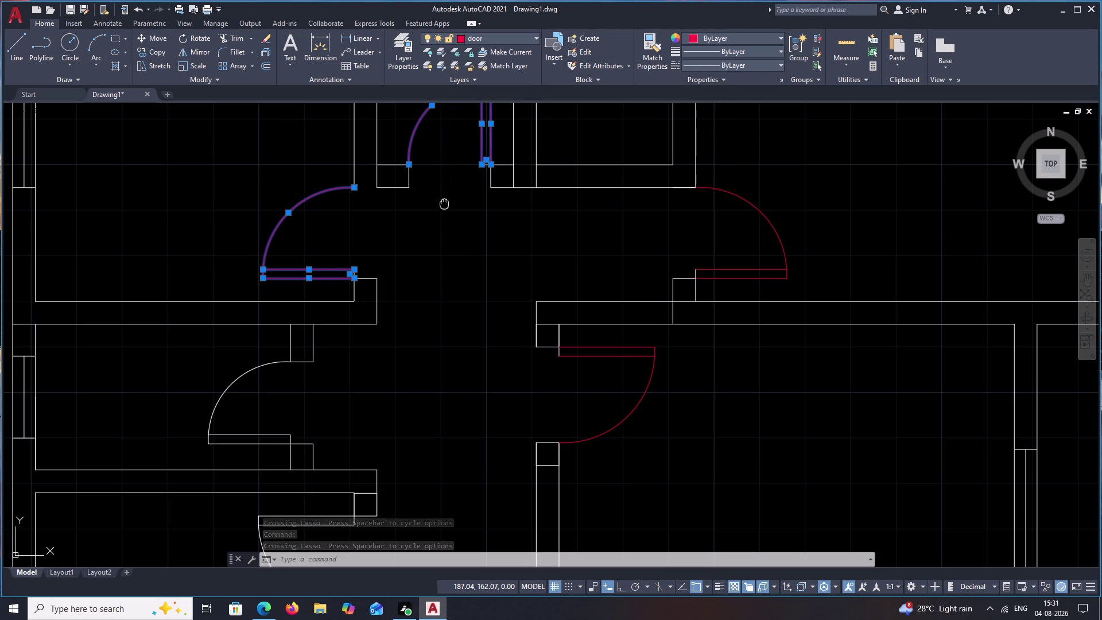
middle_drag(447, 191, 457, 116)
drag(264, 261, 240, 366)
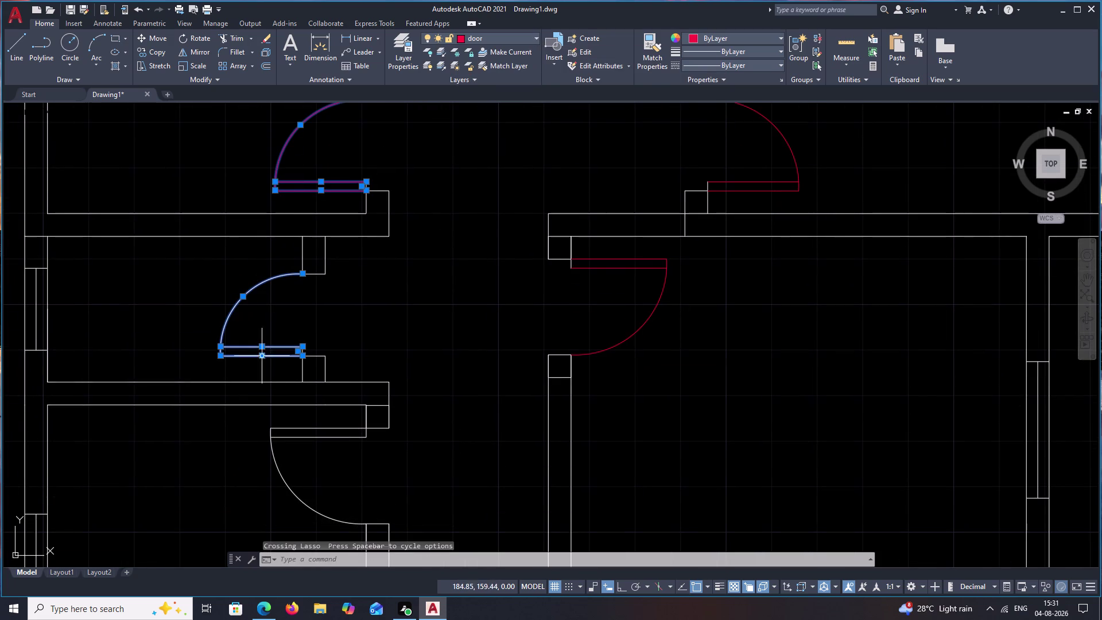
click(534, 34)
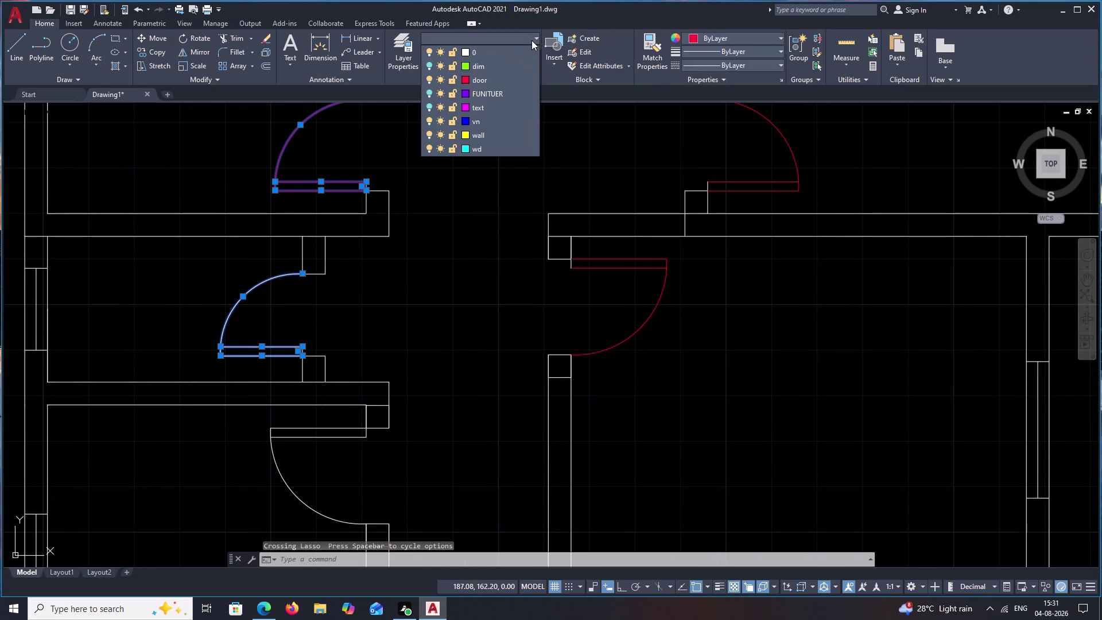
click(493, 82)
middle_drag(466, 233, 456, 122)
middle_drag(452, 221, 453, 216)
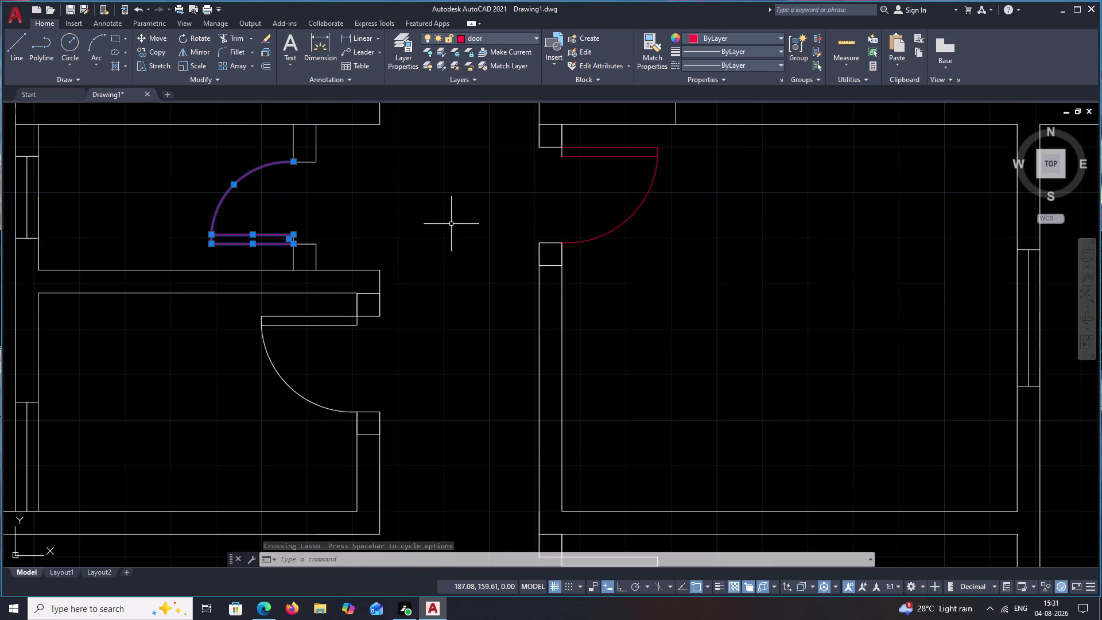
middle_drag(453, 216, 459, 168)
drag(308, 253, 315, 356)
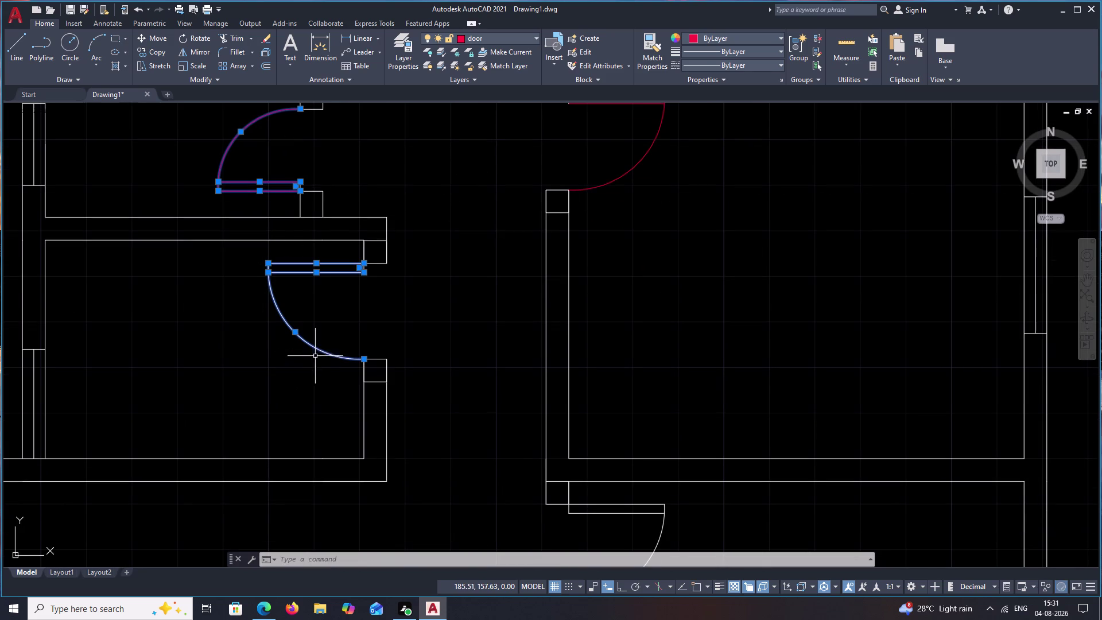
click(533, 36)
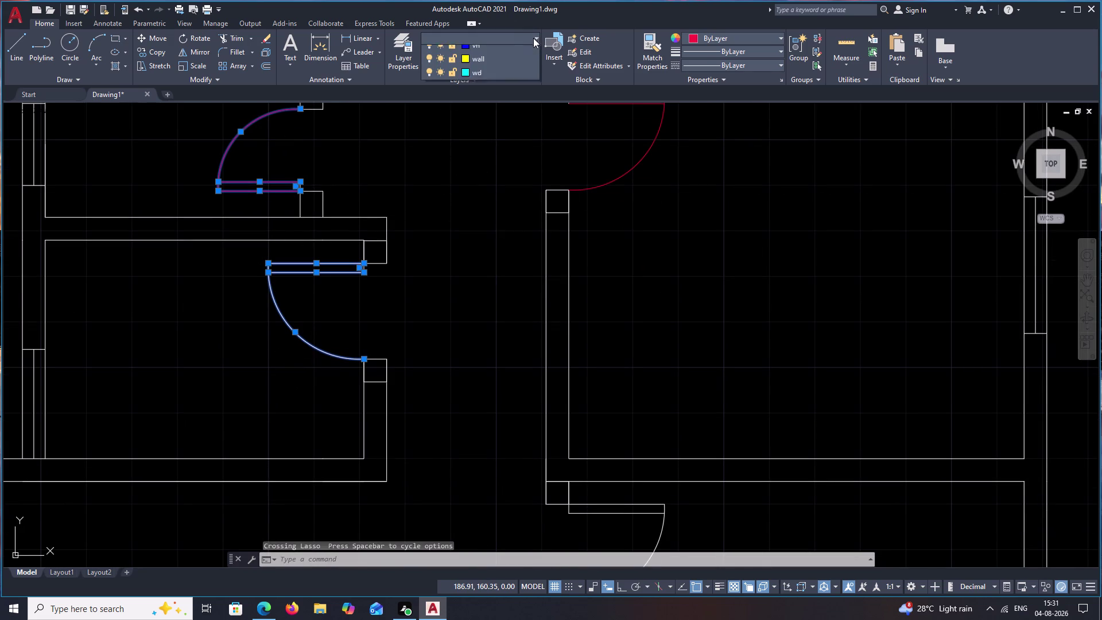
click(492, 80)
Put the right-hand door's arc and leaf on the door layer.
middle_drag(446, 199, 467, 76)
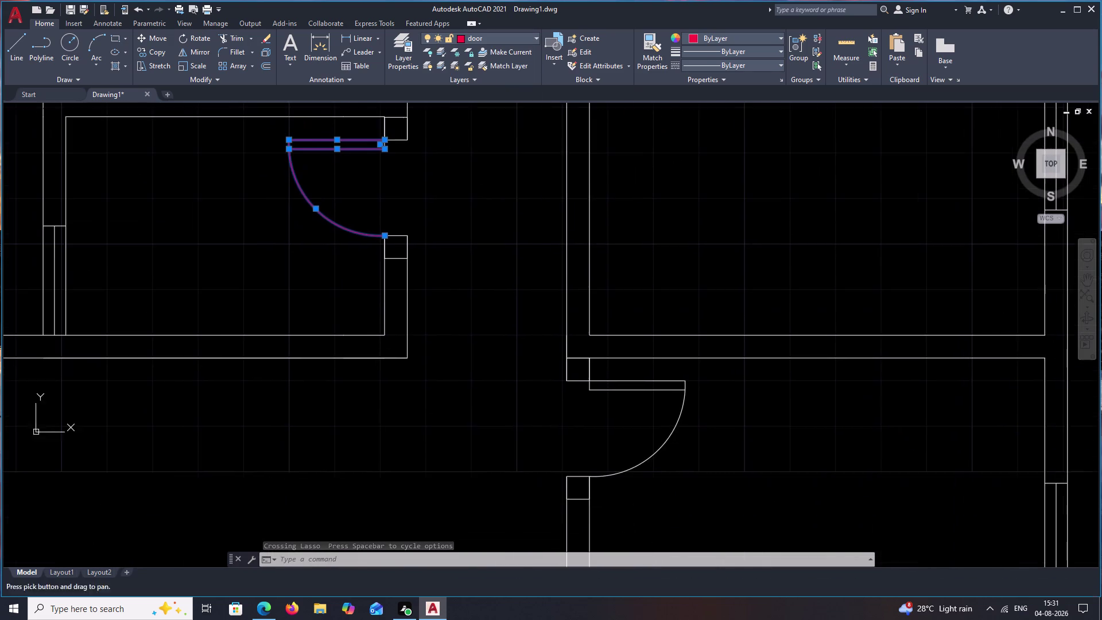
middle_drag(651, 331, 641, 183)
drag(685, 230, 658, 341)
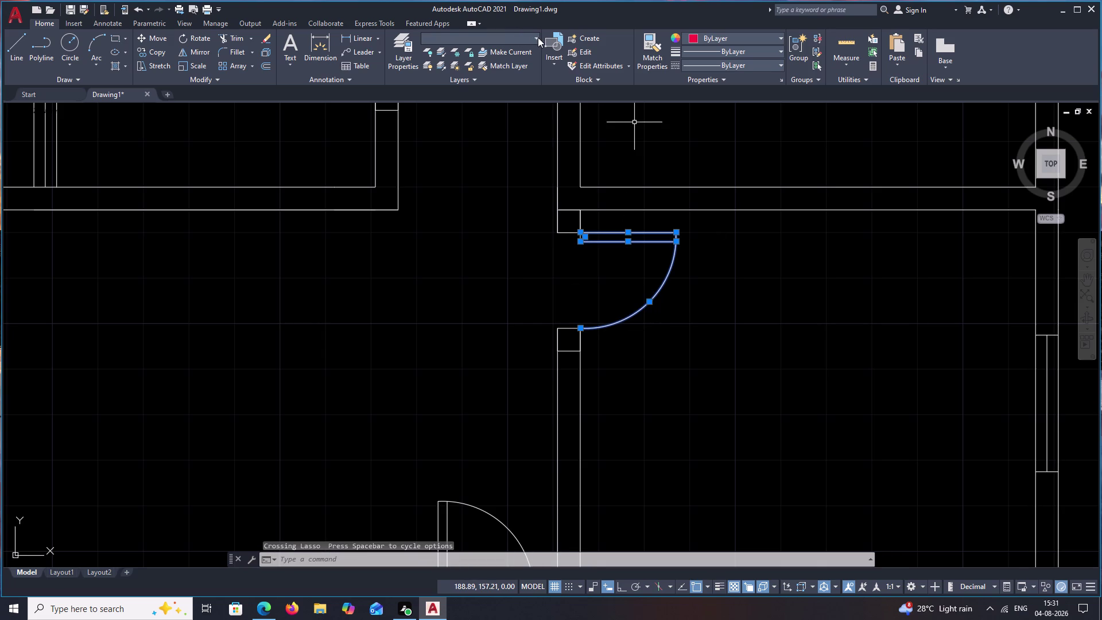
click(538, 37)
click(507, 80)
Put the bottom-wall door on the door layer, then view the whole plan.
middle_drag(465, 231, 471, 190)
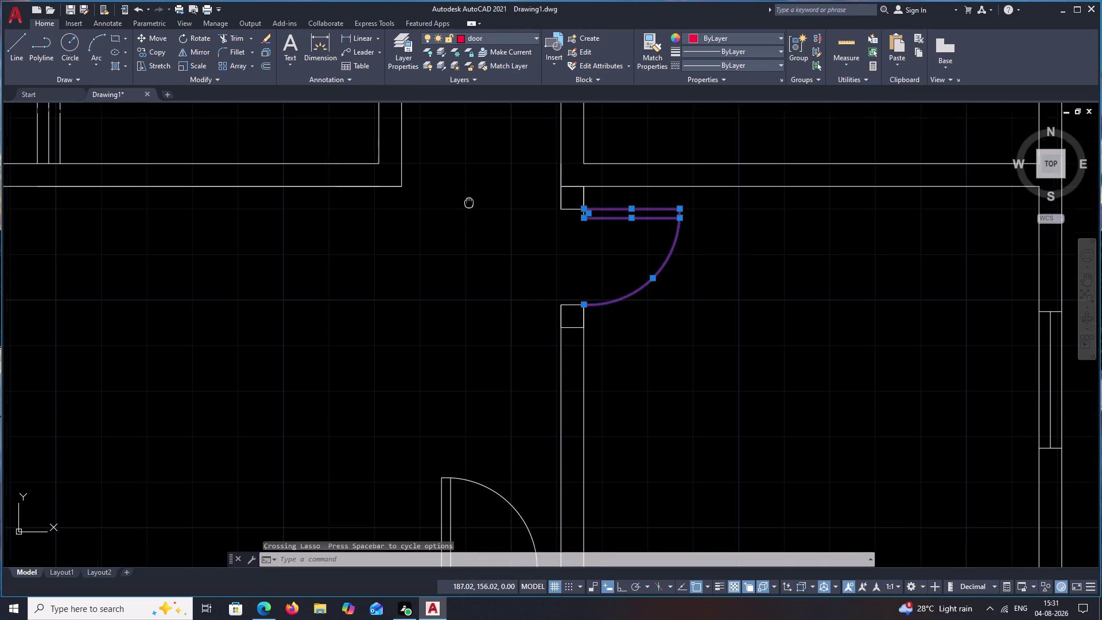
middle_drag(471, 190, 479, 121)
middle_drag(475, 264, 473, 144)
drag(523, 241, 516, 322)
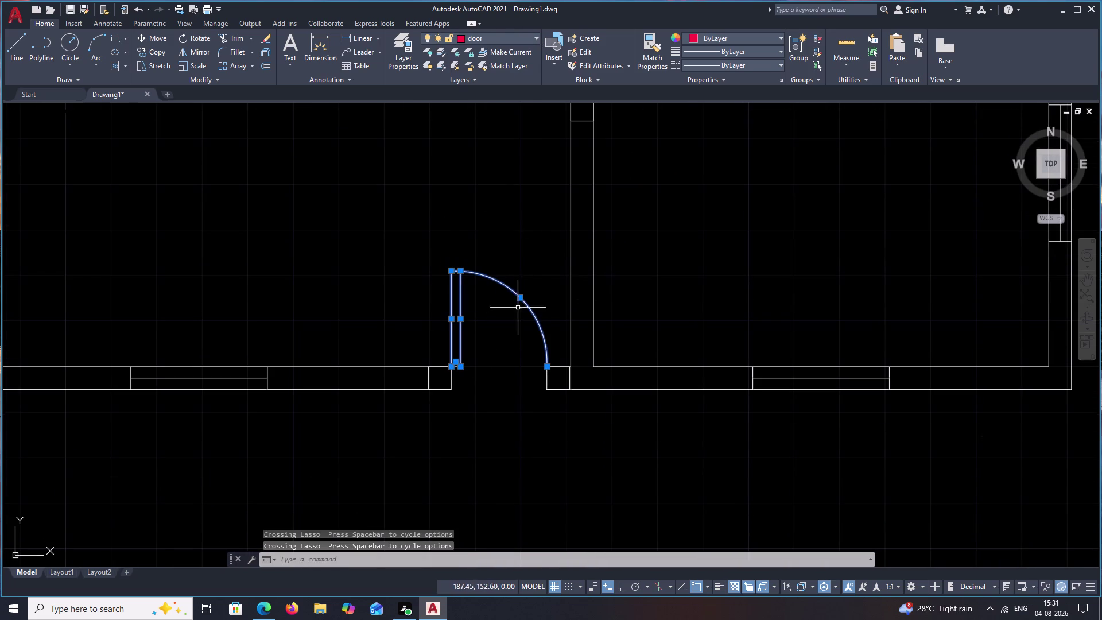
click(534, 36)
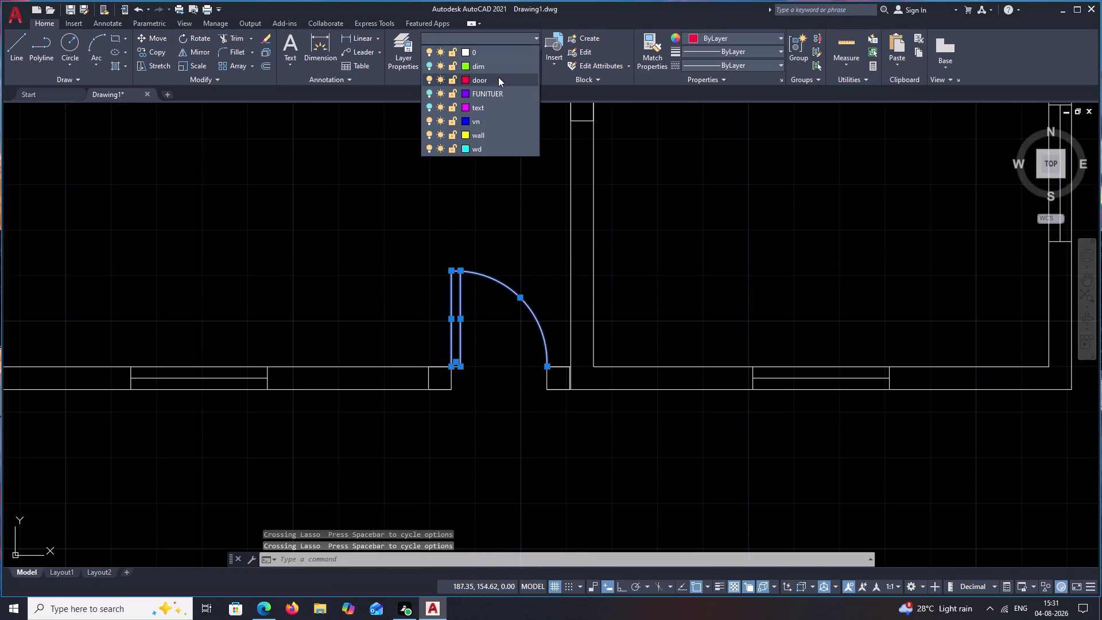
click(498, 87)
click(540, 35)
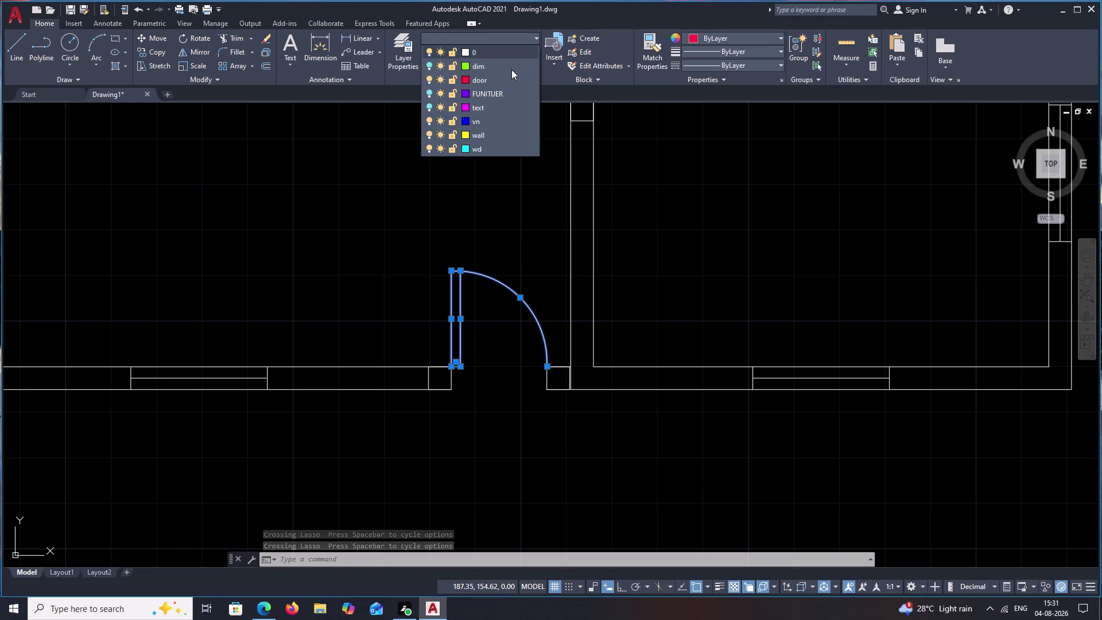
click(508, 87)
key(Escape)
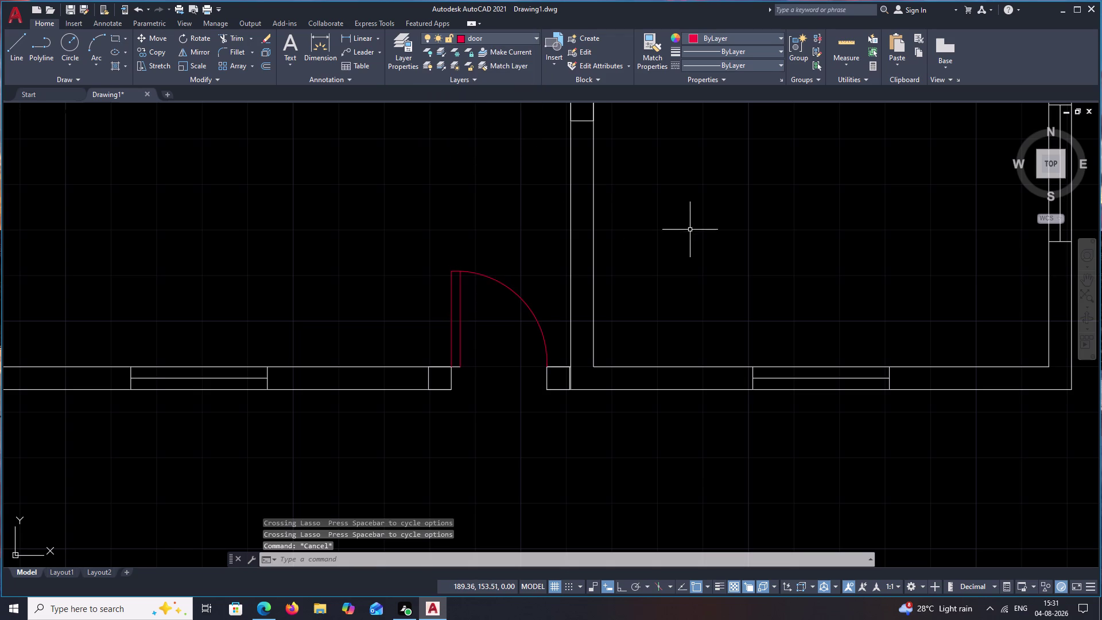
scroll(down, 3)
middle_drag(688, 227, 531, 311)
Switch off the current door layer from the Layer dropdown.
middle_drag(546, 205, 521, 263)
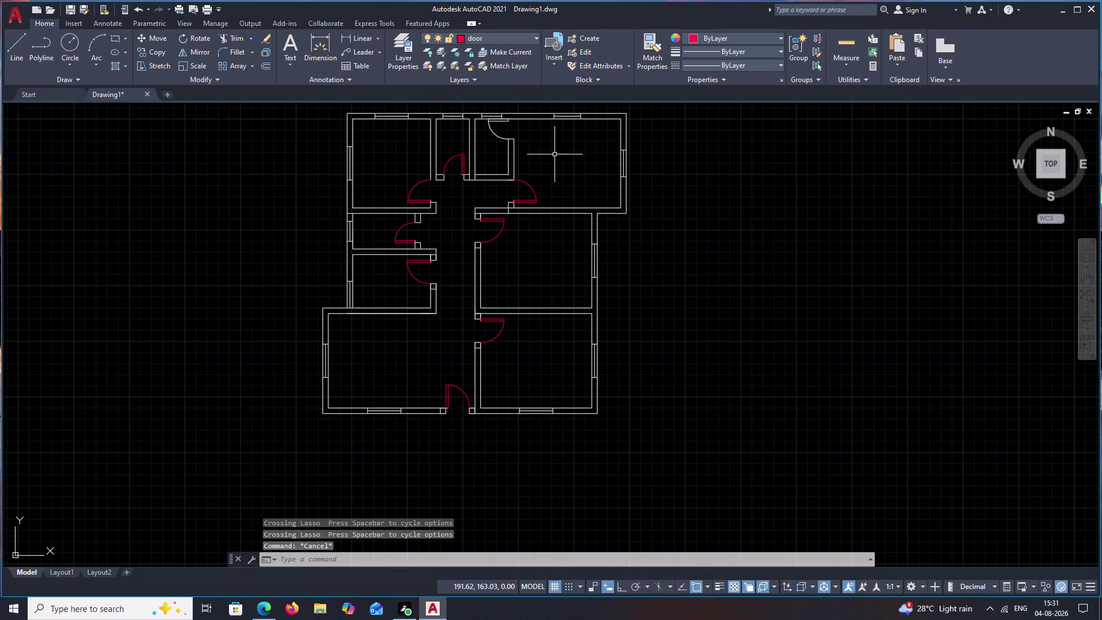
click(535, 36)
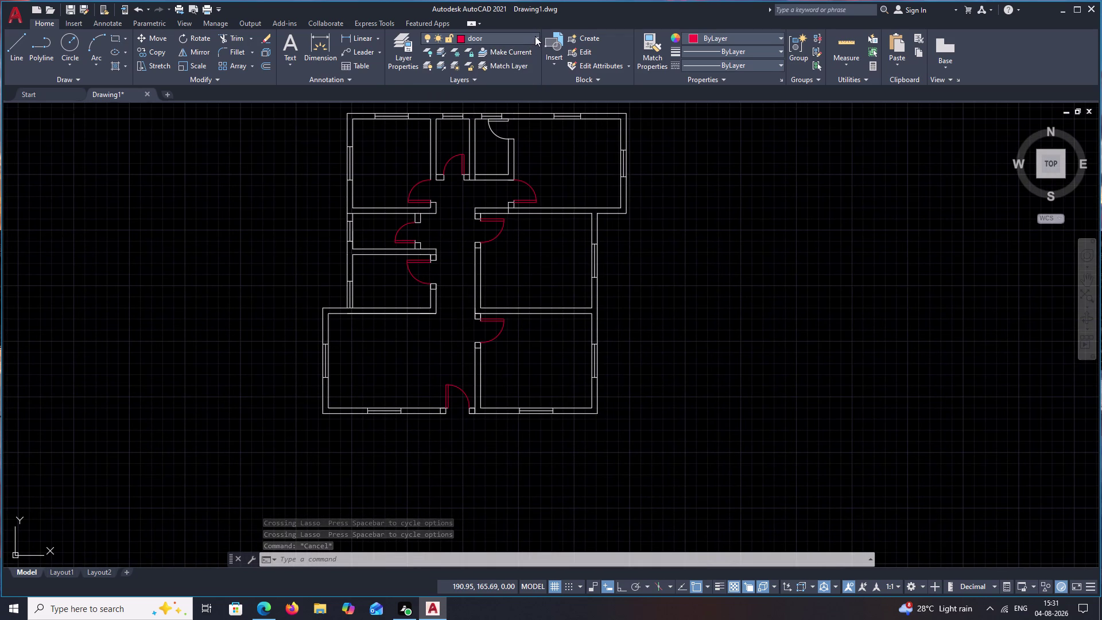
click(428, 78)
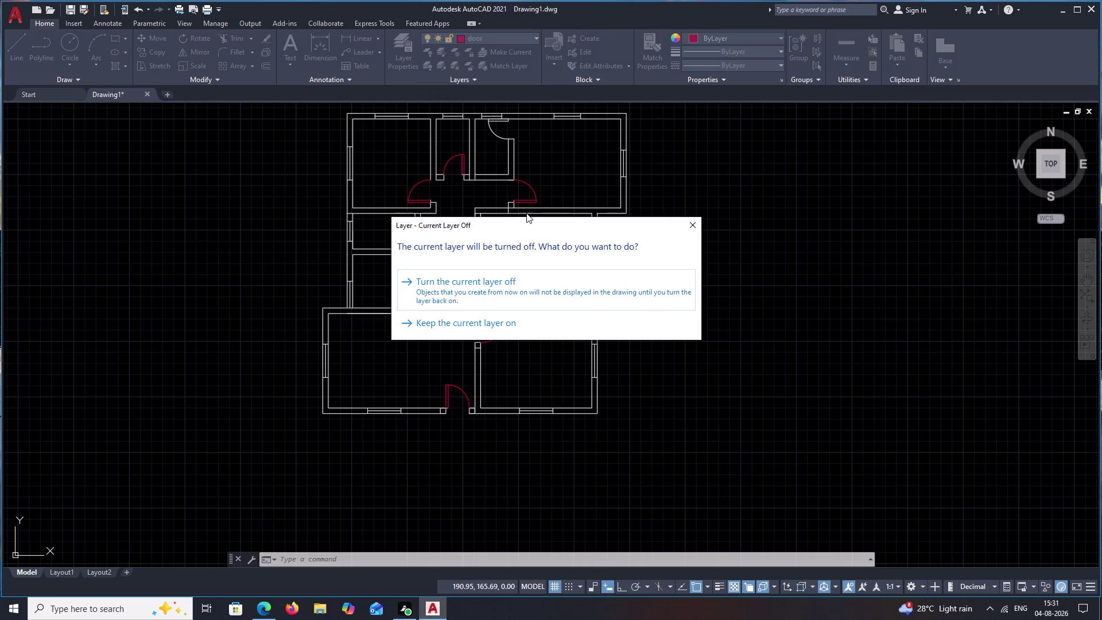
click(526, 288)
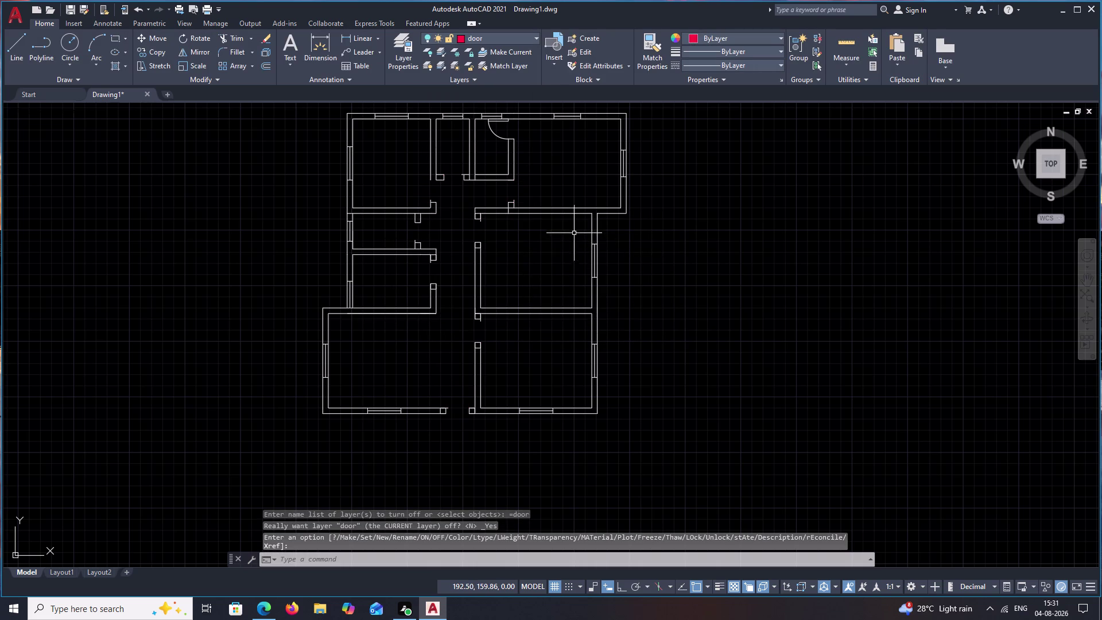
Zoom to the top rooms and select the top-wall window.
middle_drag(574, 233, 560, 264)
scroll(up, 3)
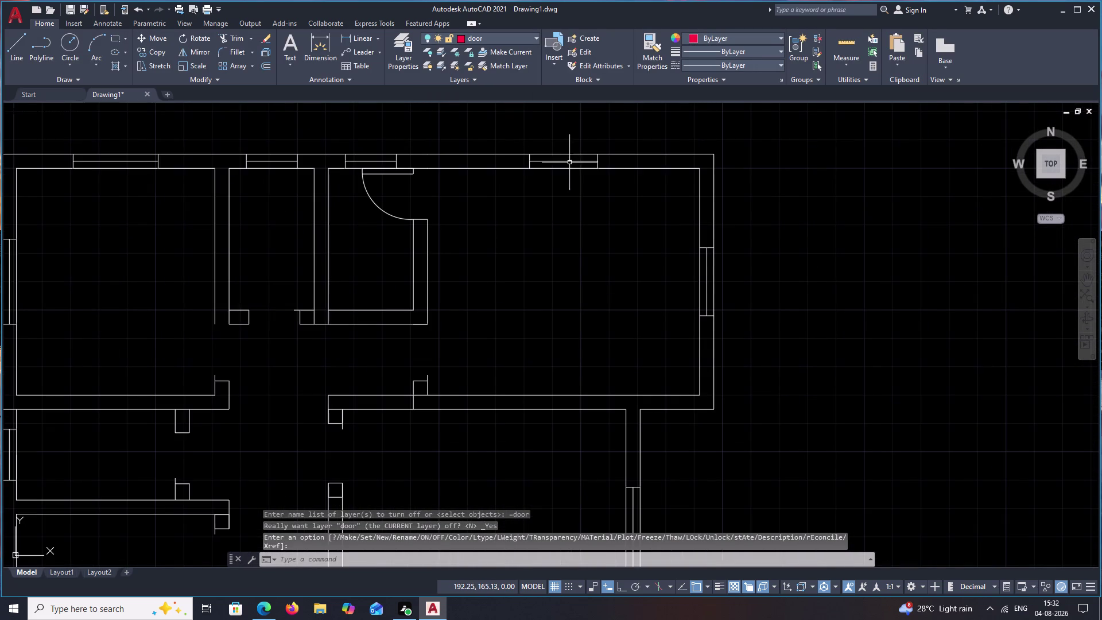
scroll(up, 3)
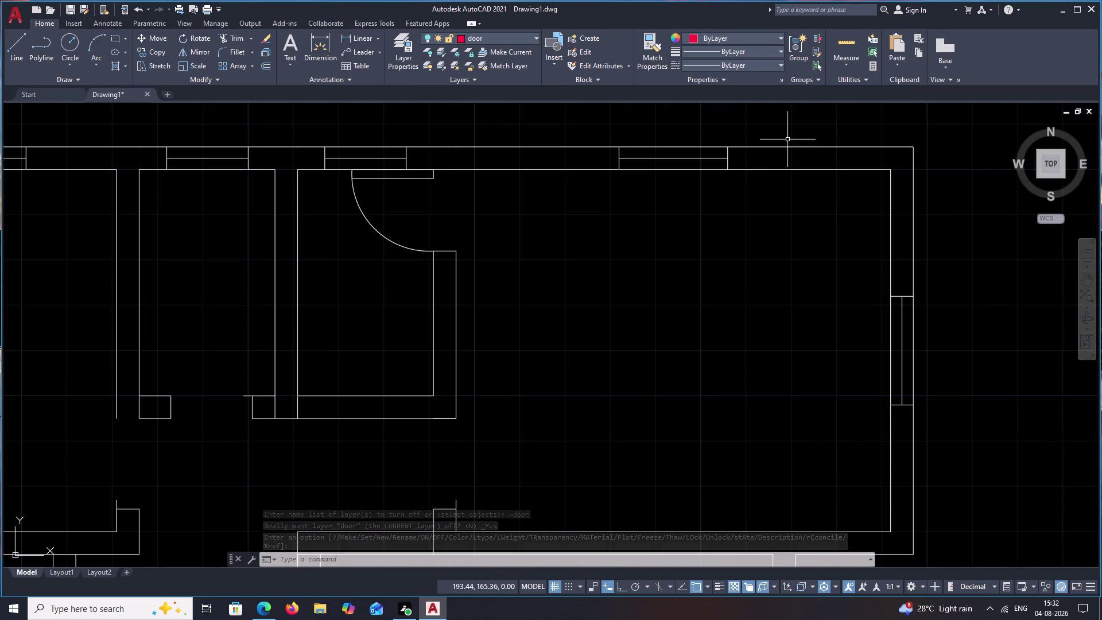
drag(747, 159, 617, 162)
Put the selected top-wall window on the wd layer.
scroll(up, 3)
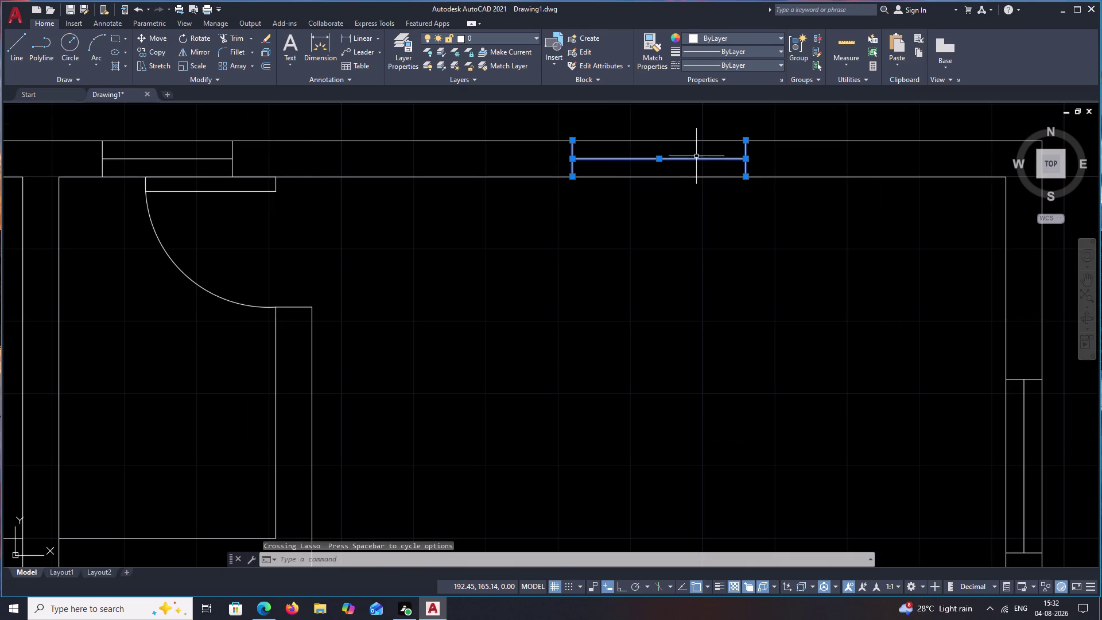
click(536, 37)
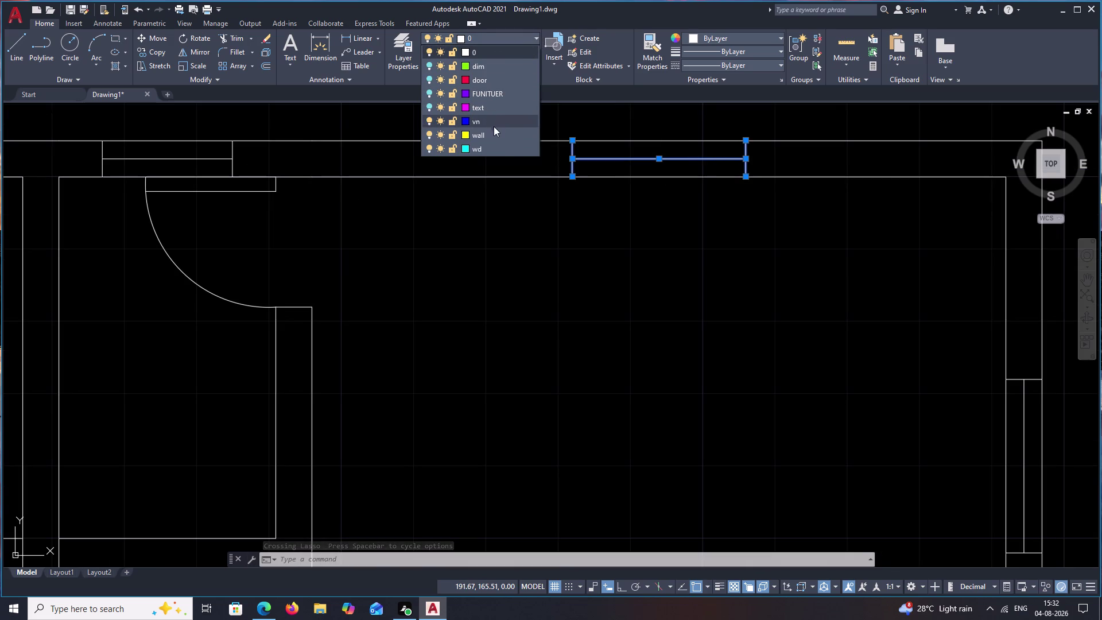
click(490, 152)
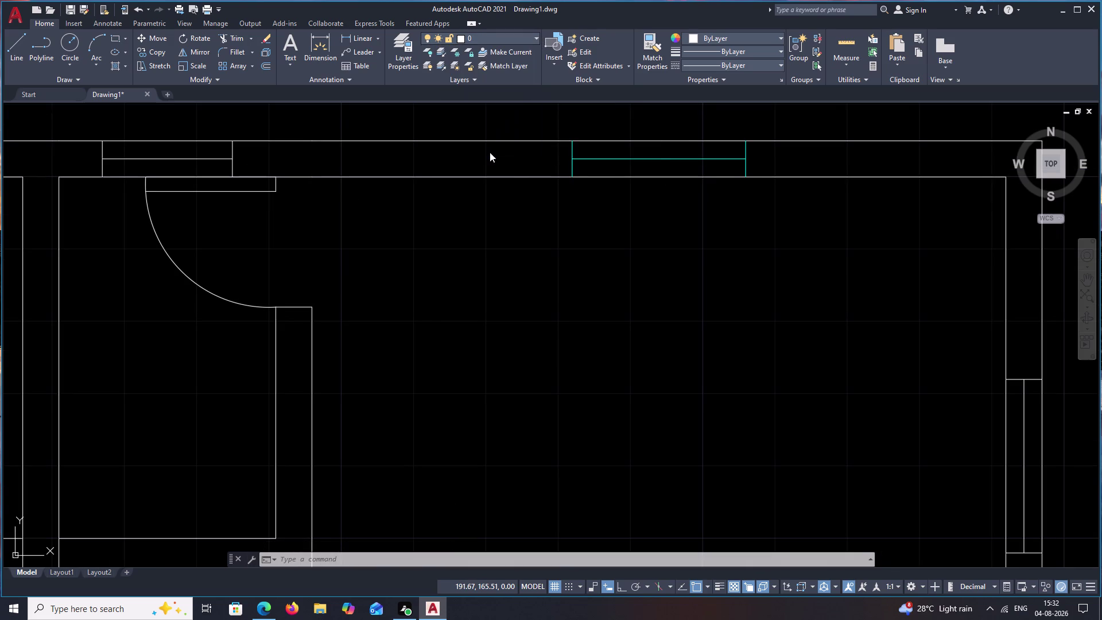
Start Match Properties from the cyan window and target the right-wall window.
click(661, 48)
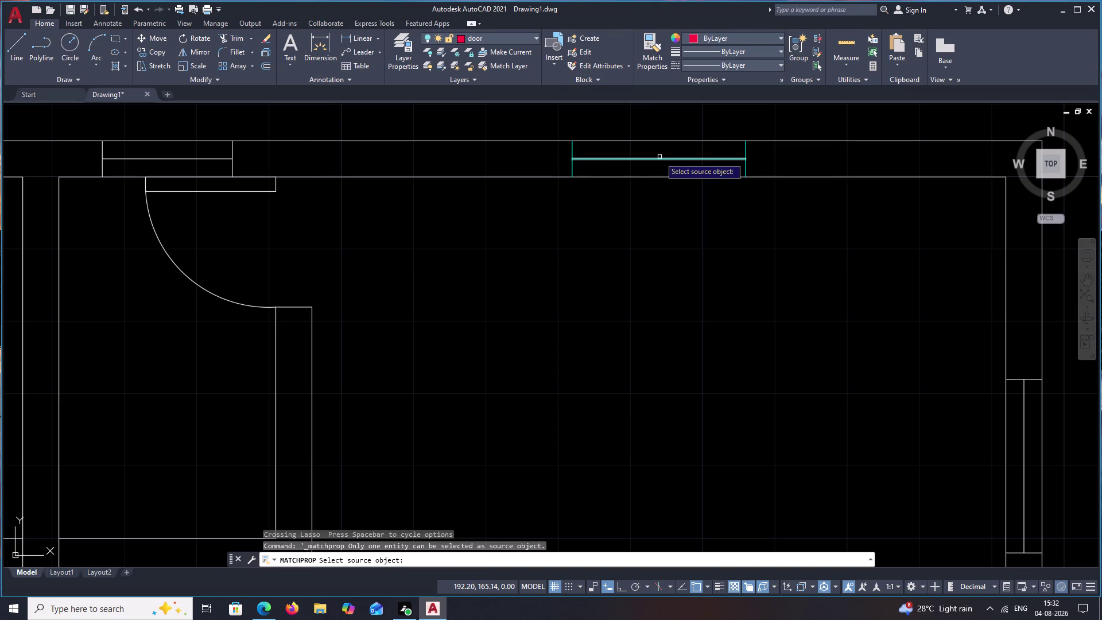
click(609, 157)
middle_drag(627, 229, 437, 175)
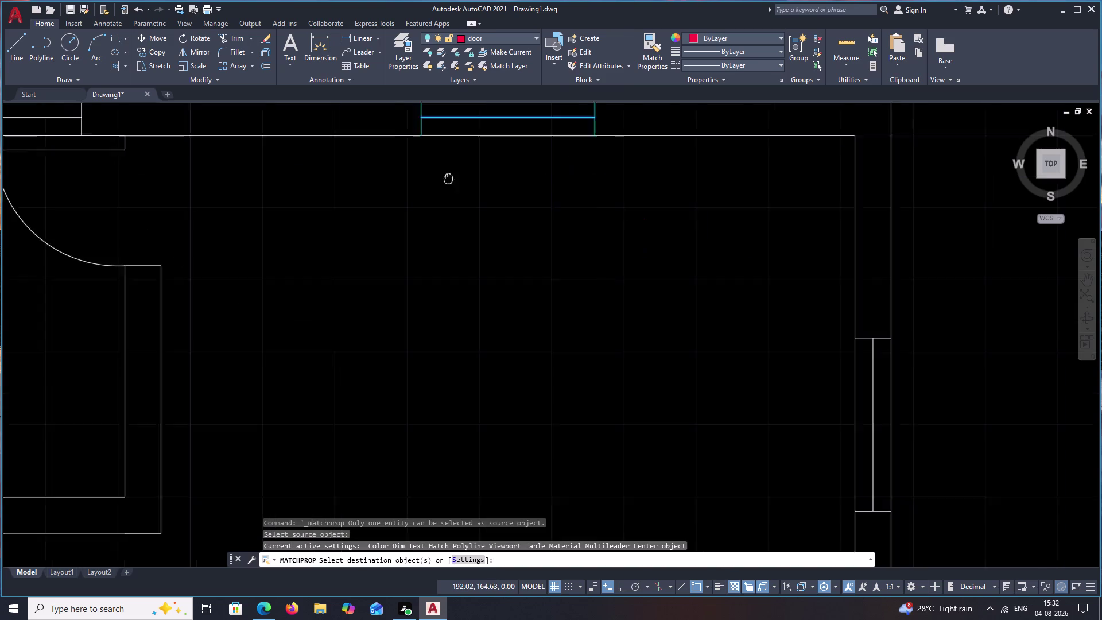
middle_drag(437, 174, 294, 103)
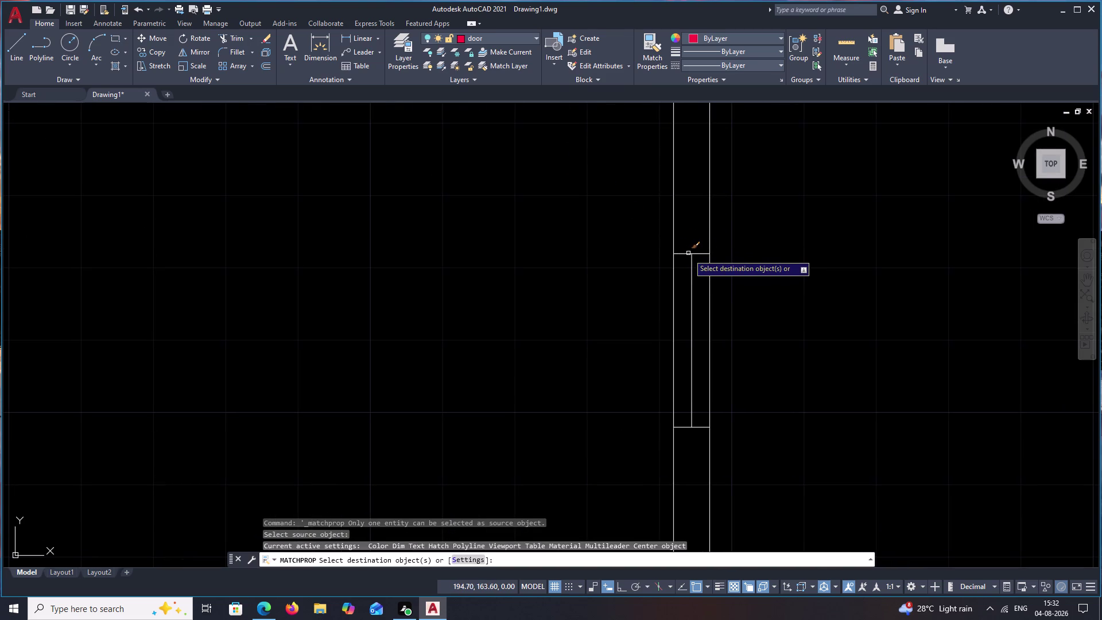
click(689, 254)
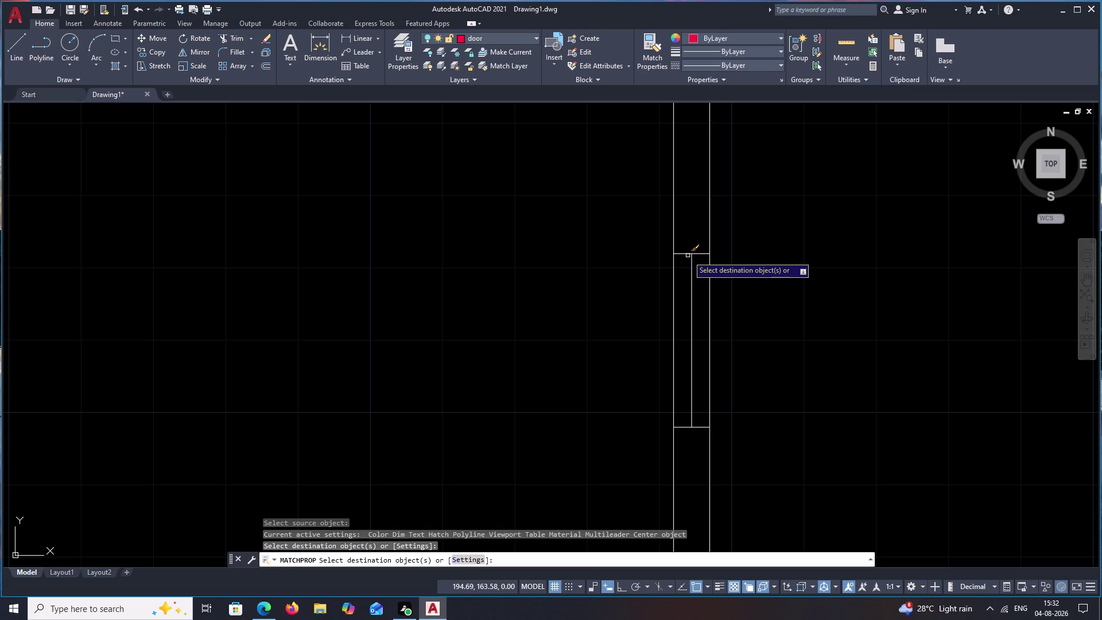
Enable Layer, Linetype, Linetype Scale, Lineweight, Transparency and Thickness in Match Properties settings.
text(S)
key(space)
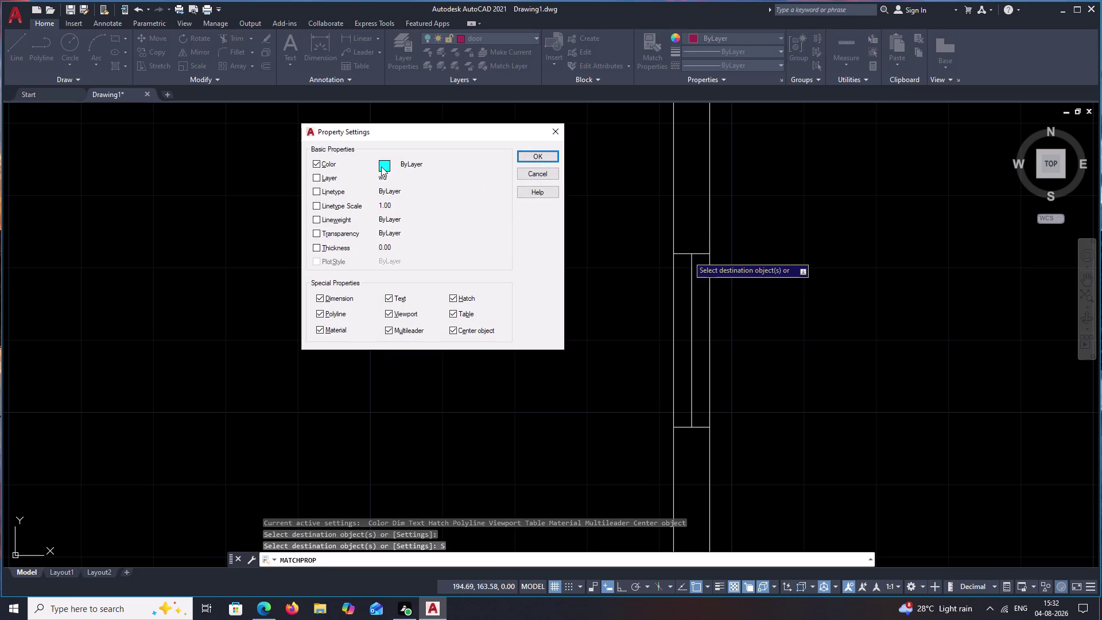
click(321, 177)
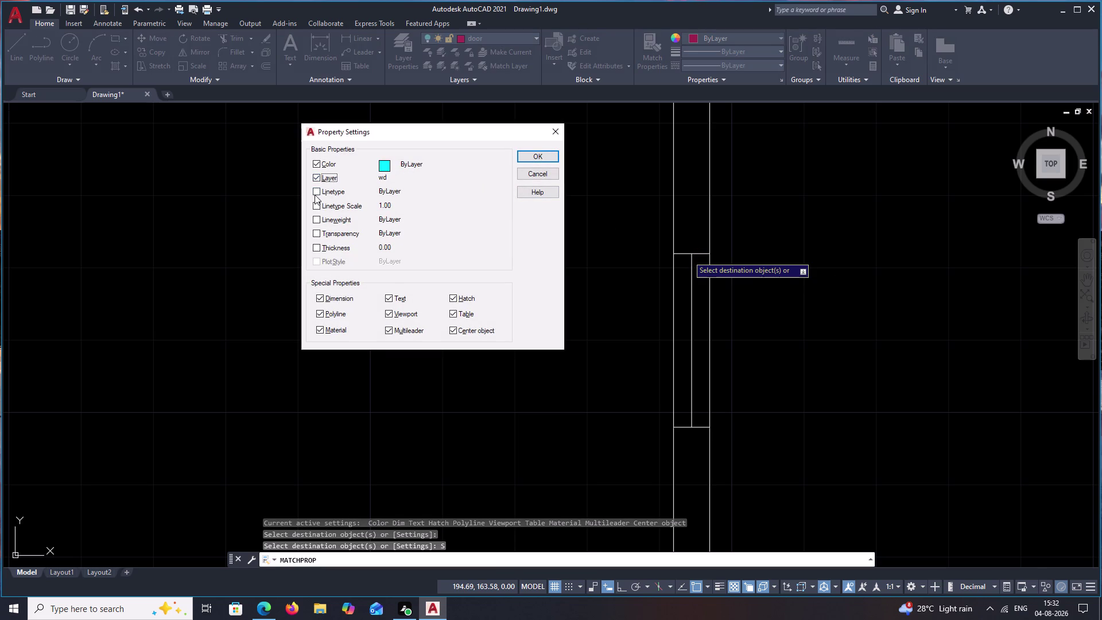
click(315, 193)
click(317, 206)
click(315, 223)
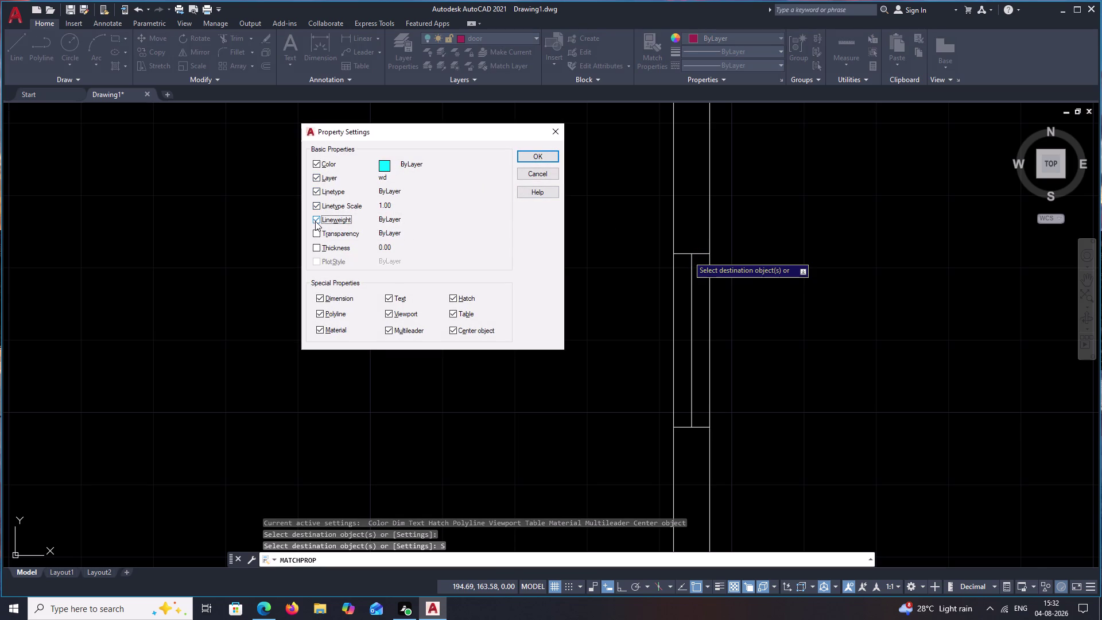
click(319, 234)
click(318, 249)
click(531, 161)
click(651, 37)
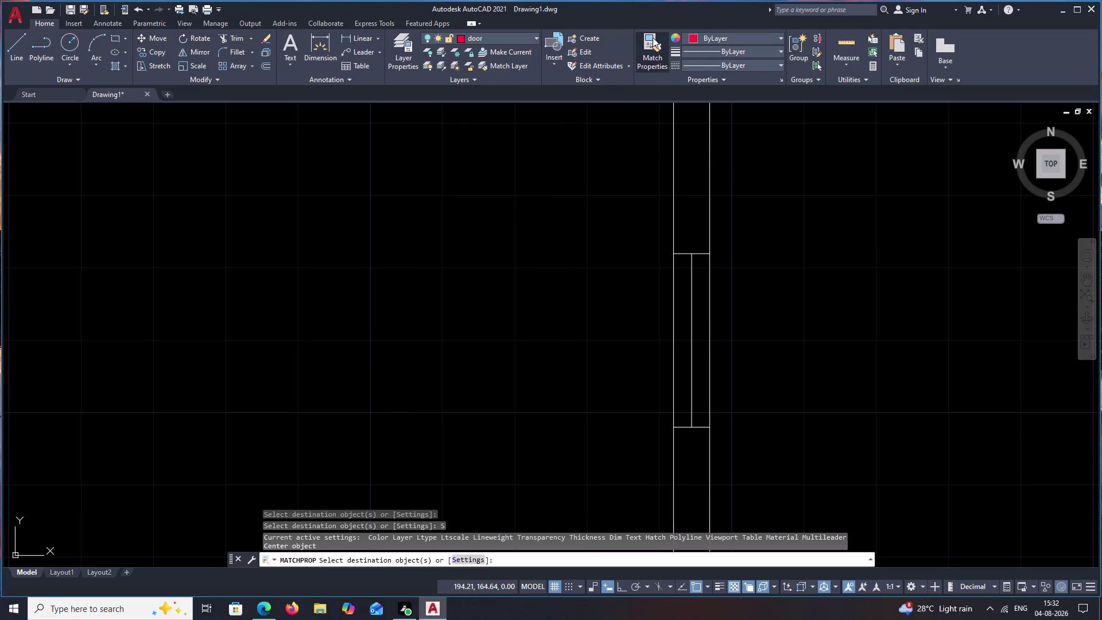
Match the wd cyan properties onto a side window and the top-wall window lines.
click(694, 252)
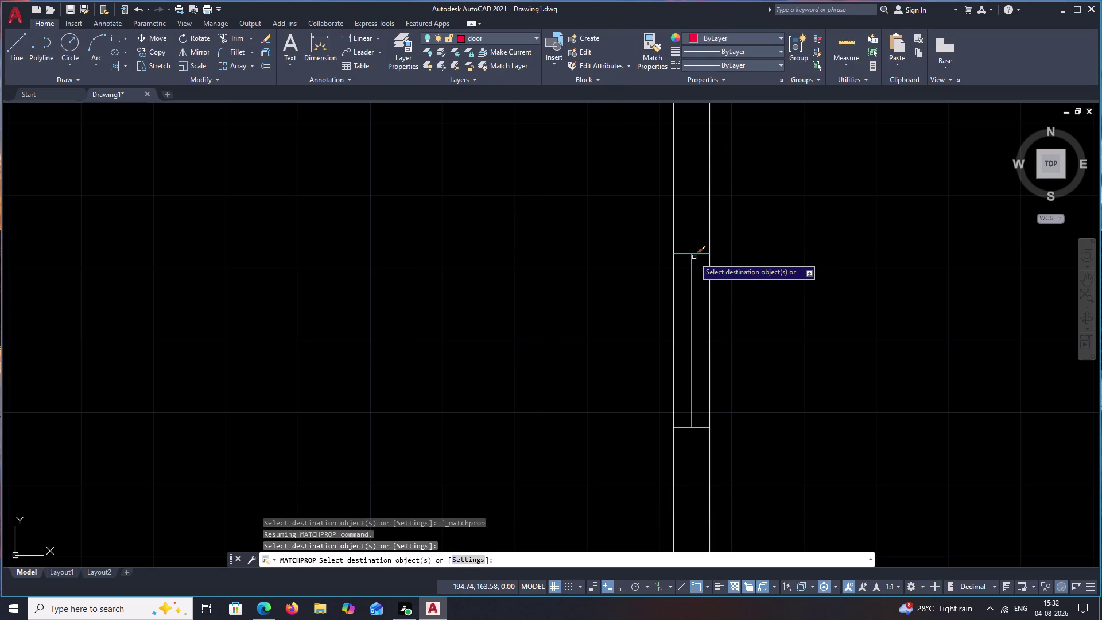
click(693, 265)
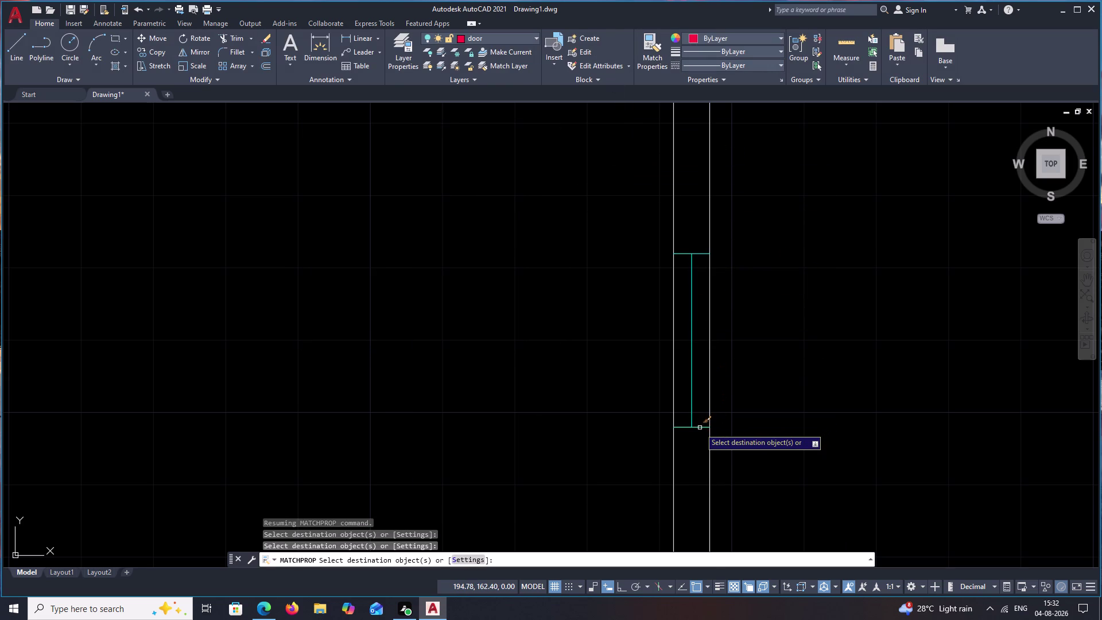
click(699, 428)
scroll(down, 3)
middle_drag(548, 374, 598, 287)
scroll(up, 3)
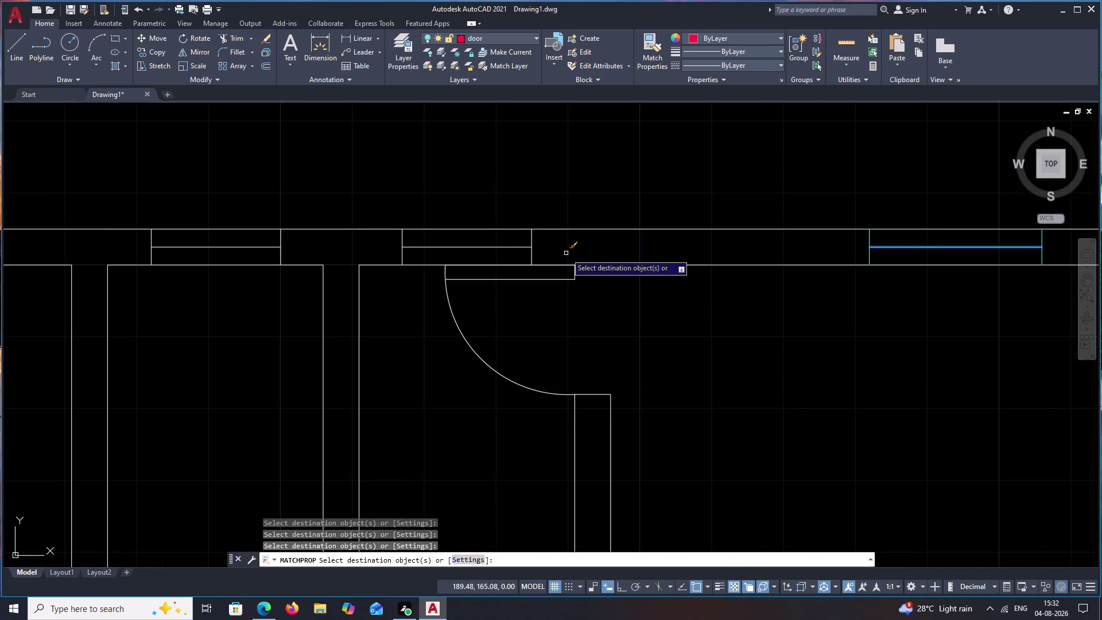
middle_drag(257, 234, 767, 158)
drag(469, 166, 340, 174)
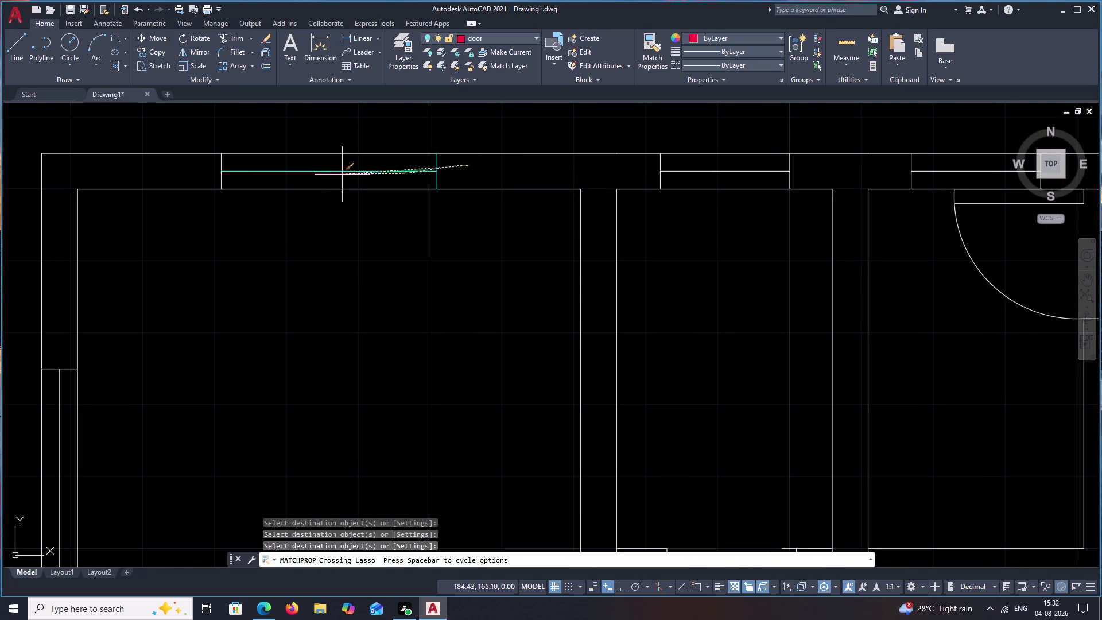
drag(339, 175, 210, 168)
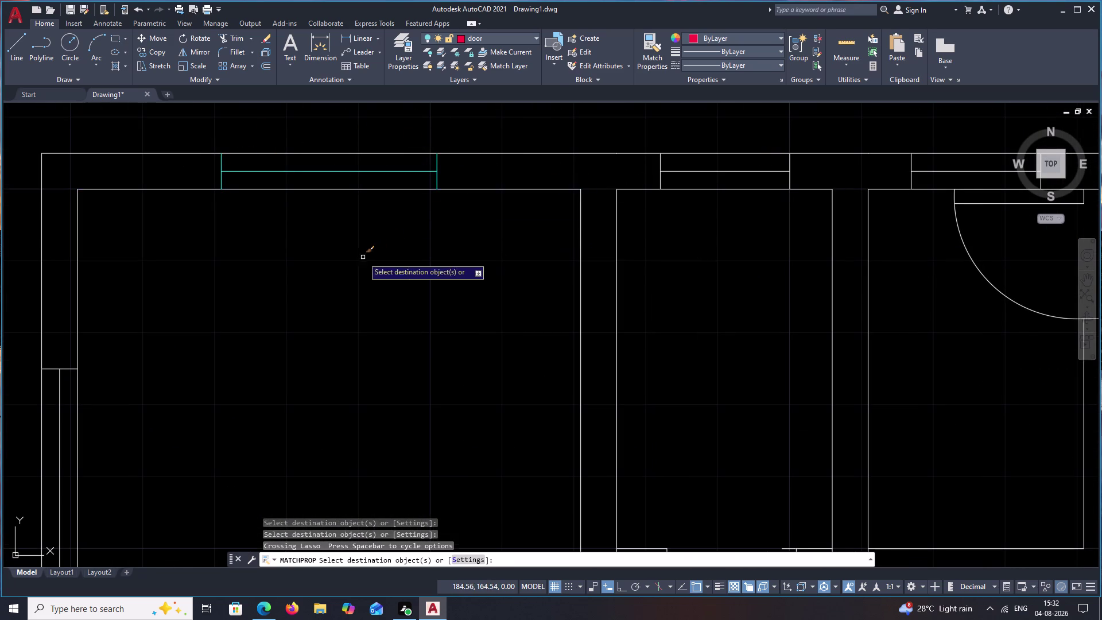
Apply the wd properties to the next window and the left-wall window lines.
middle_drag(363, 258, 548, 79)
drag(248, 169, 234, 235)
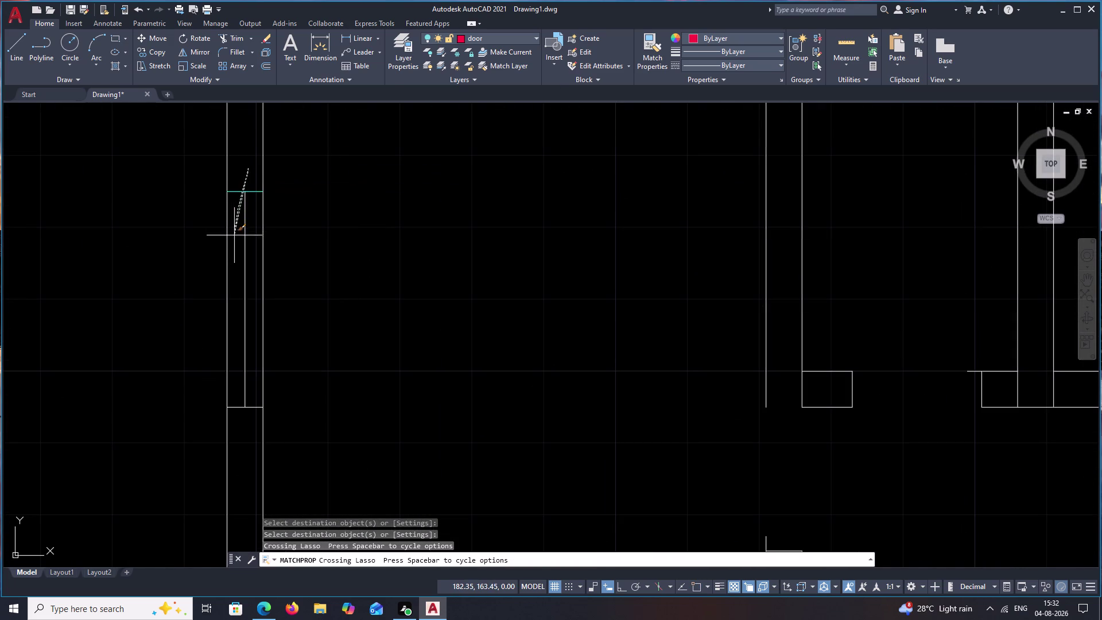
drag(235, 235, 238, 410)
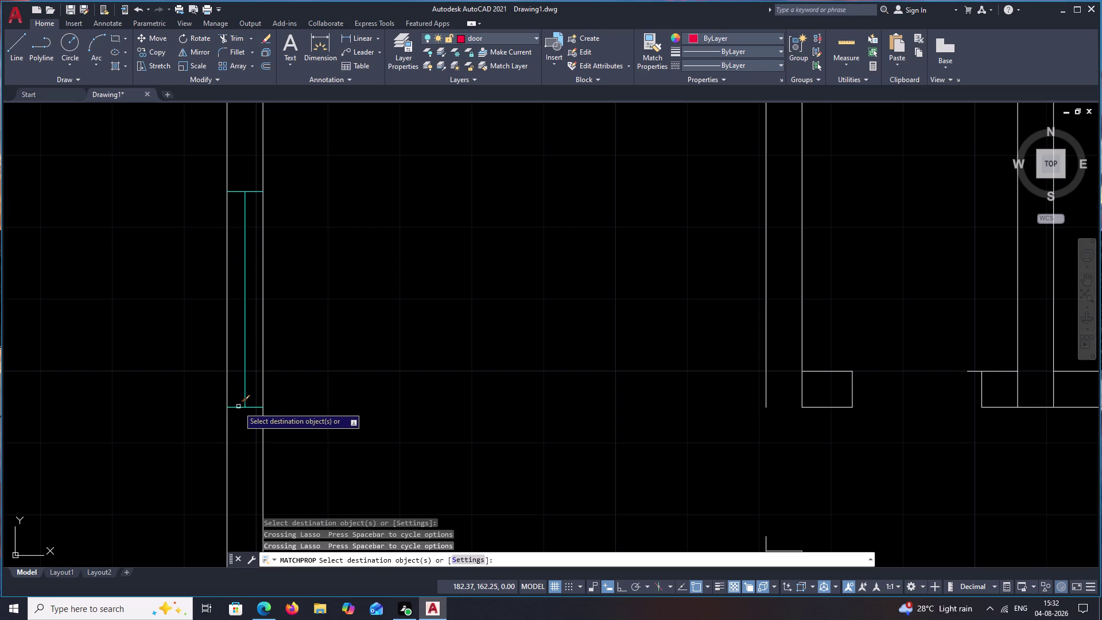
scroll(down, 3)
middle_drag(366, 348, 396, 161)
middle_drag(420, 247, 424, 182)
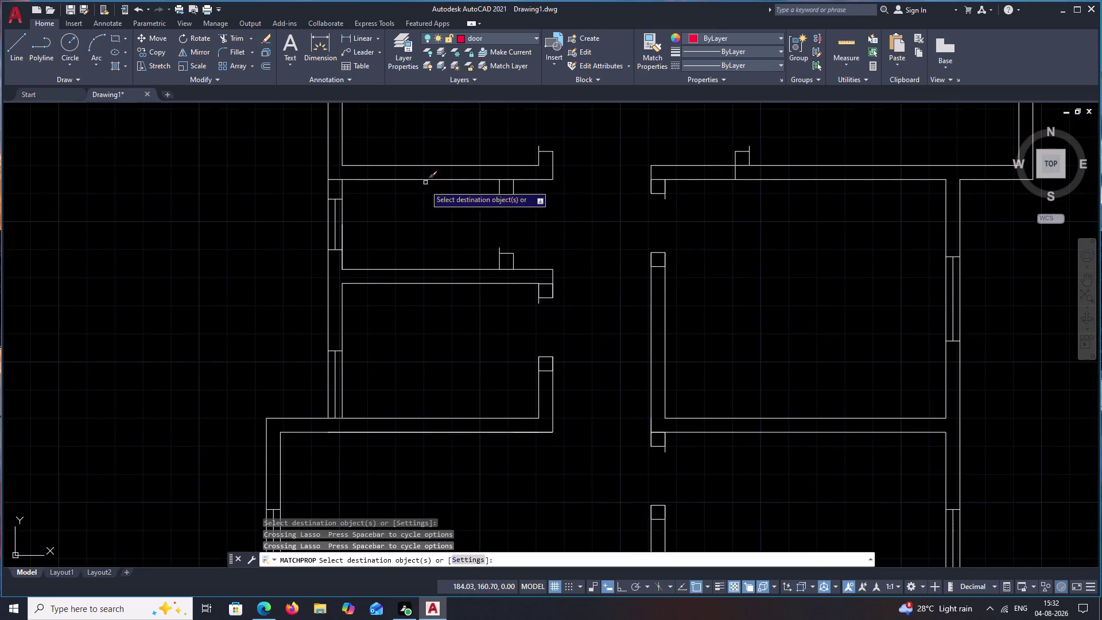
scroll(up, 3)
drag(297, 137, 264, 330)
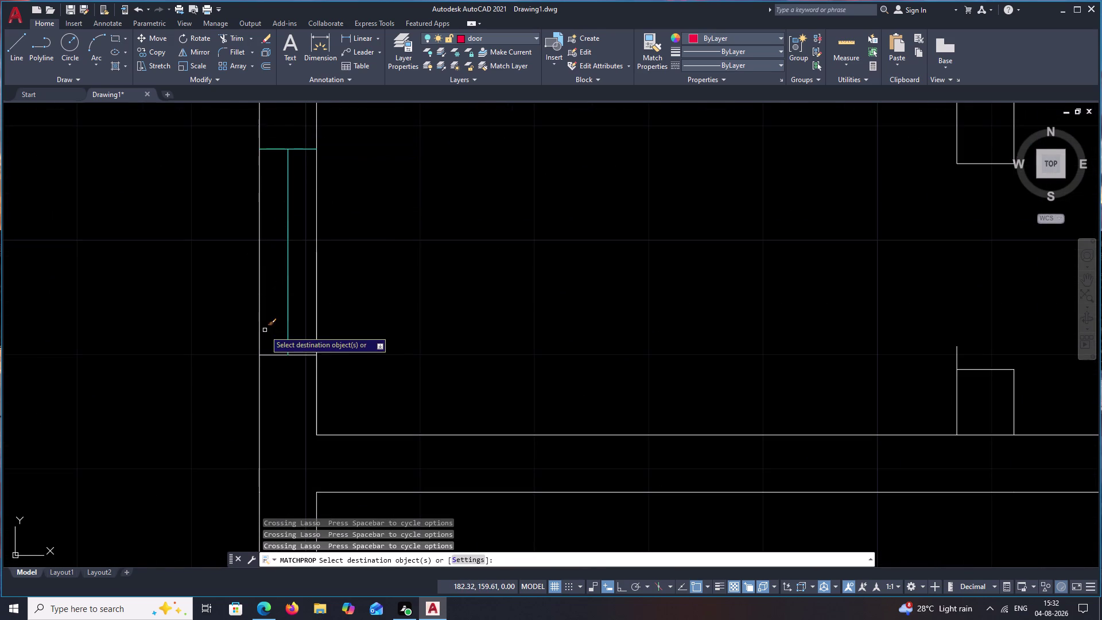
click(275, 355)
Give the next several windows along the plan the wd layer's properties.
scroll(down, 3)
middle_drag(424, 325, 434, 204)
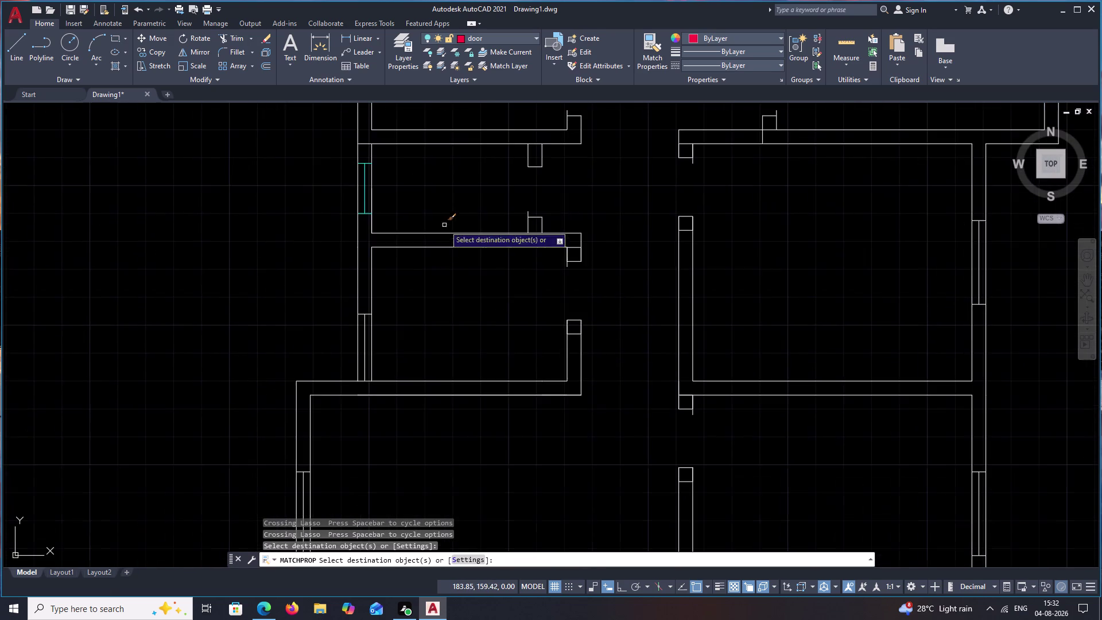
scroll(up, 3)
drag(357, 303, 343, 386)
middle_drag(403, 395, 410, 343)
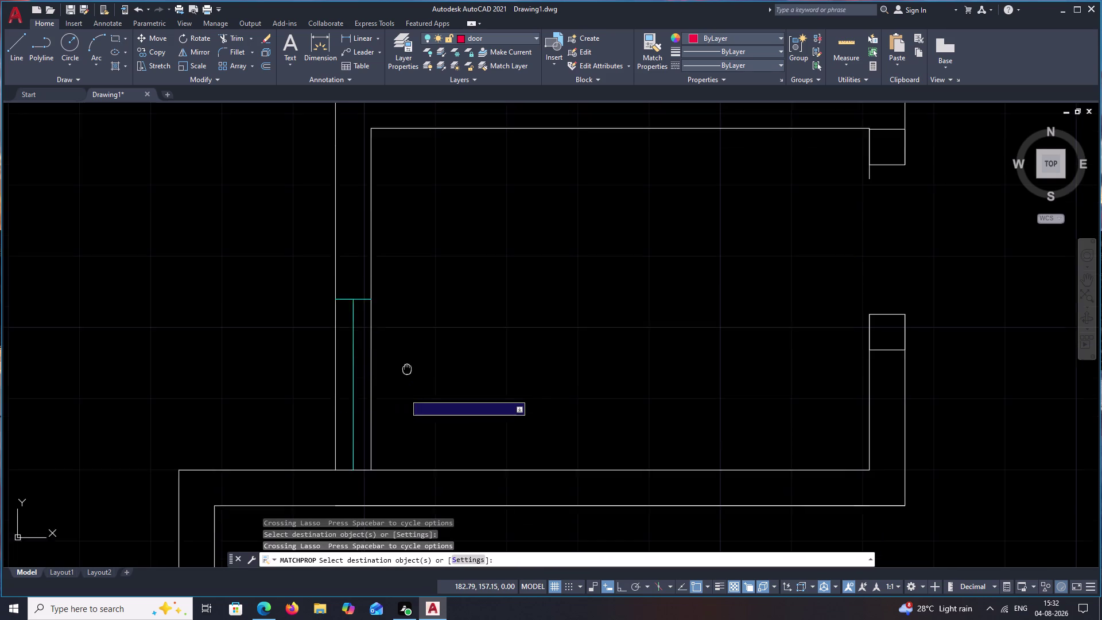
middle_drag(410, 343, 418, 281)
click(369, 372)
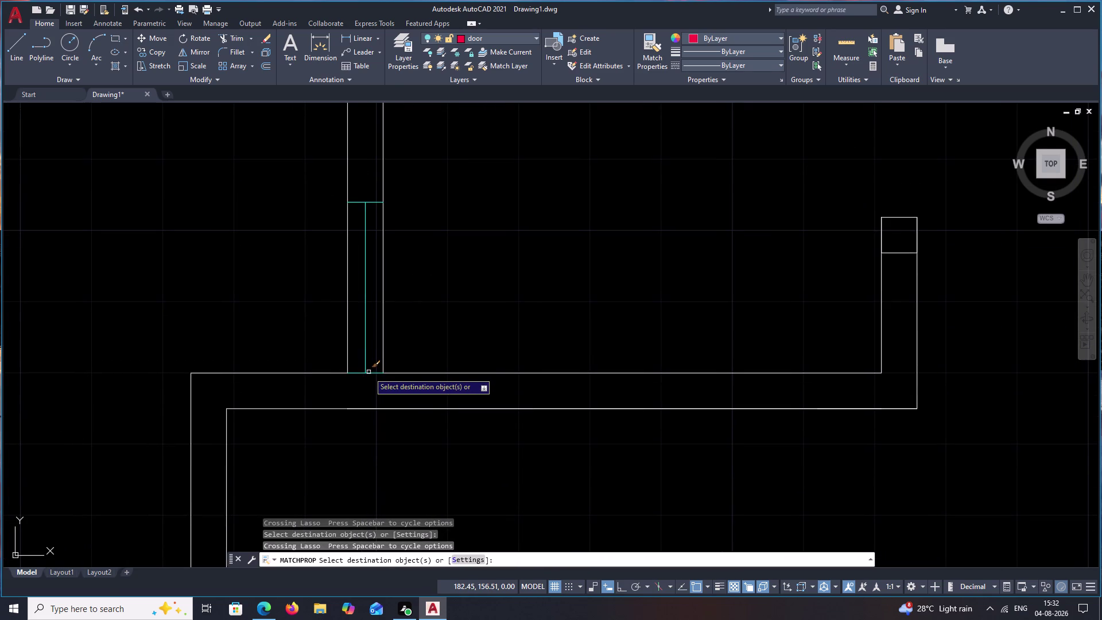
middle_drag(431, 340, 502, 117)
click(279, 381)
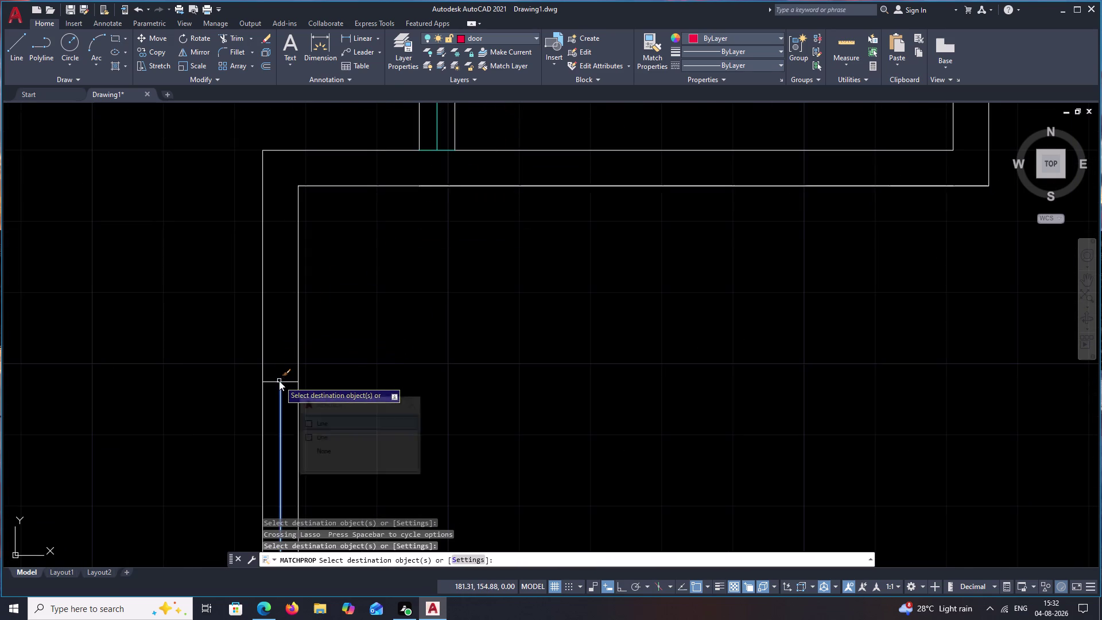
middle_drag(282, 358, 335, 171)
drag(339, 175, 320, 299)
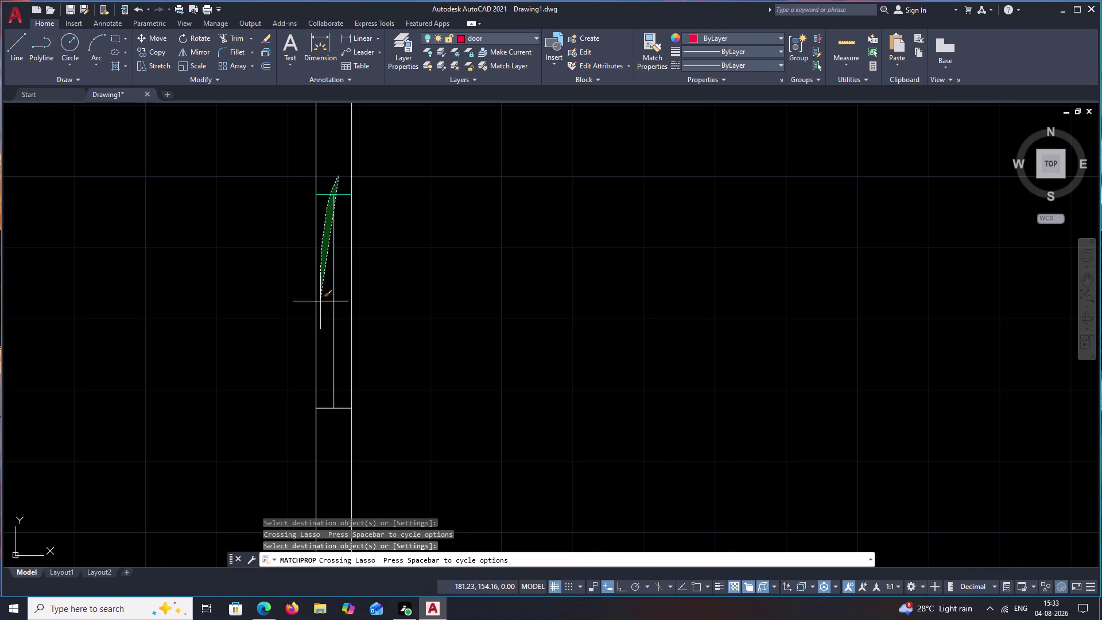
drag(320, 299, 332, 420)
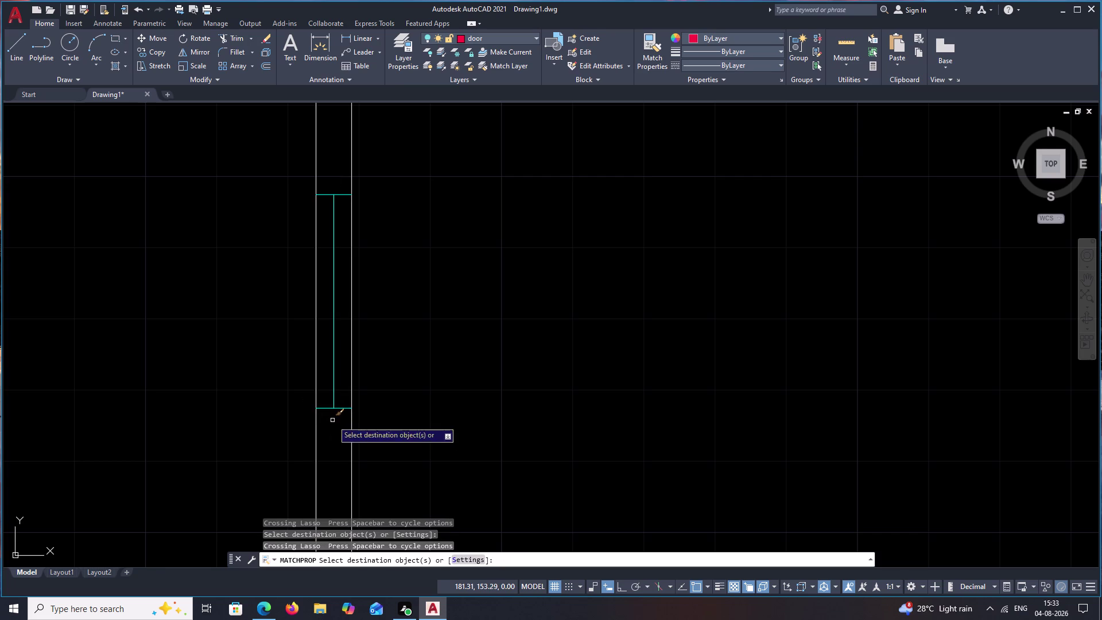
Give the bottom-wall windows and the adjacent window the wd cyan properties.
middle_drag(400, 348, 386, 26)
scroll(down, 3)
middle_drag(593, 177, 441, 182)
scroll(up, 3)
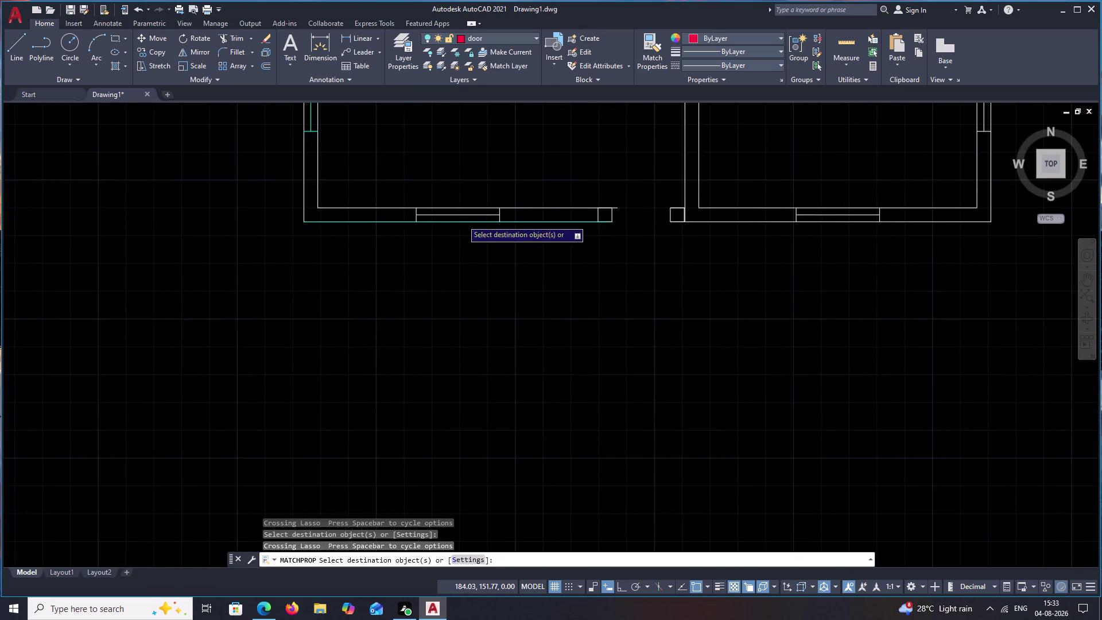
scroll(up, 3)
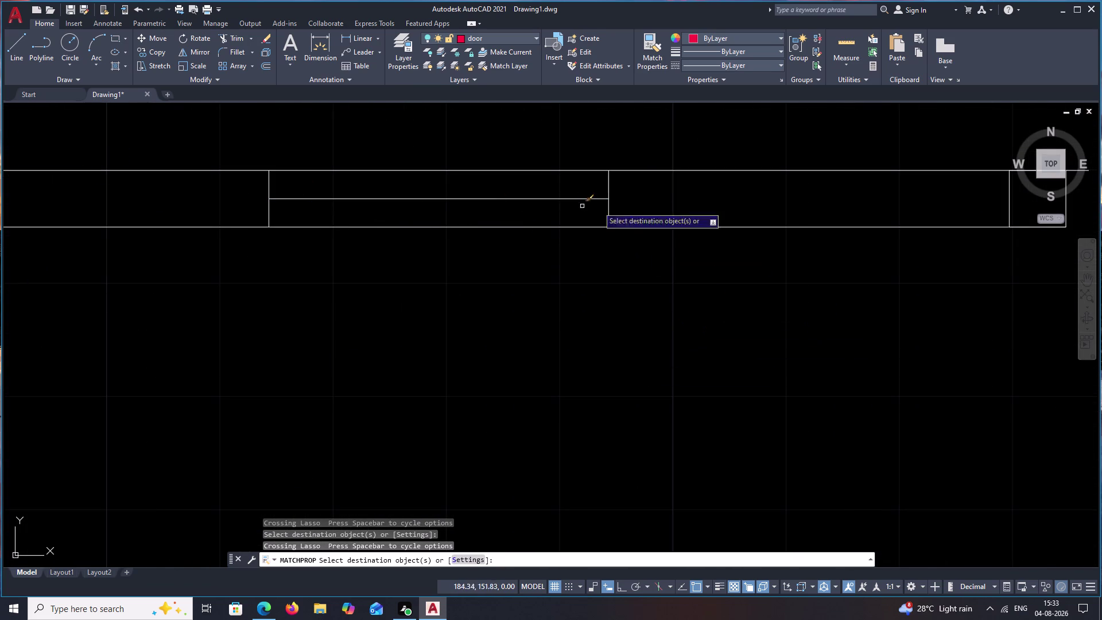
drag(688, 193, 257, 201)
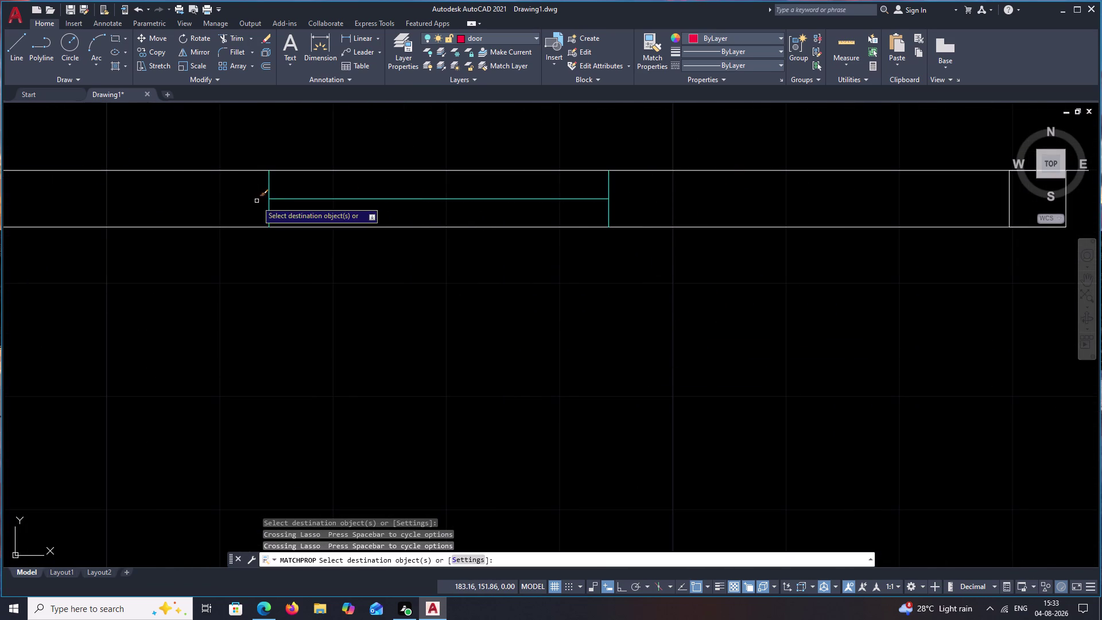
scroll(down, 3)
scroll(down, 3)
middle_drag(696, 288, 470, 327)
scroll(up, 3)
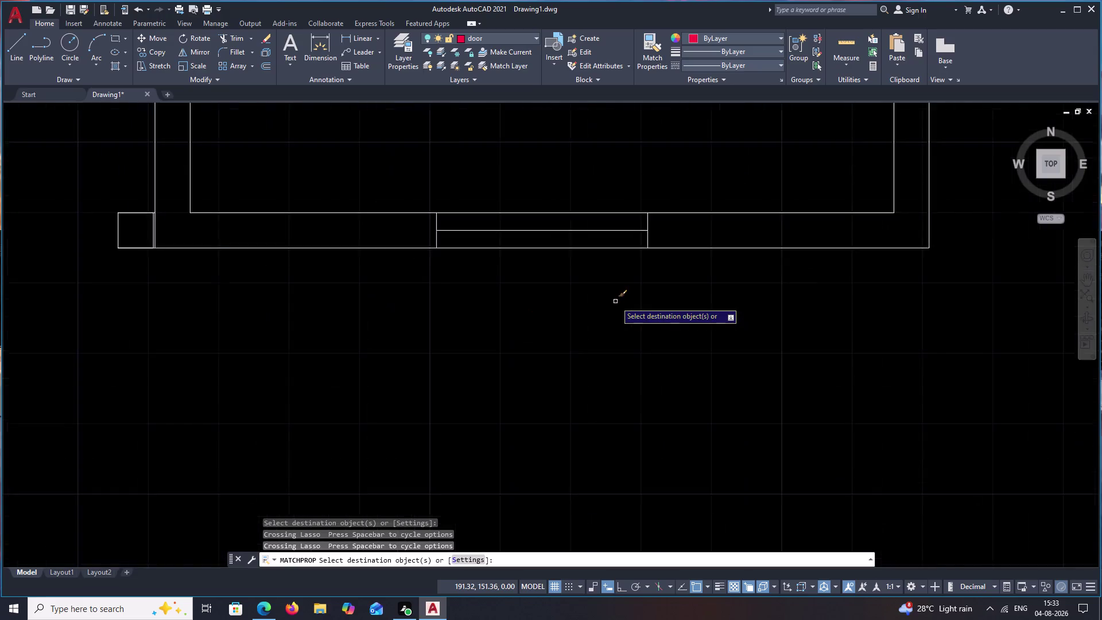
drag(701, 232, 410, 230)
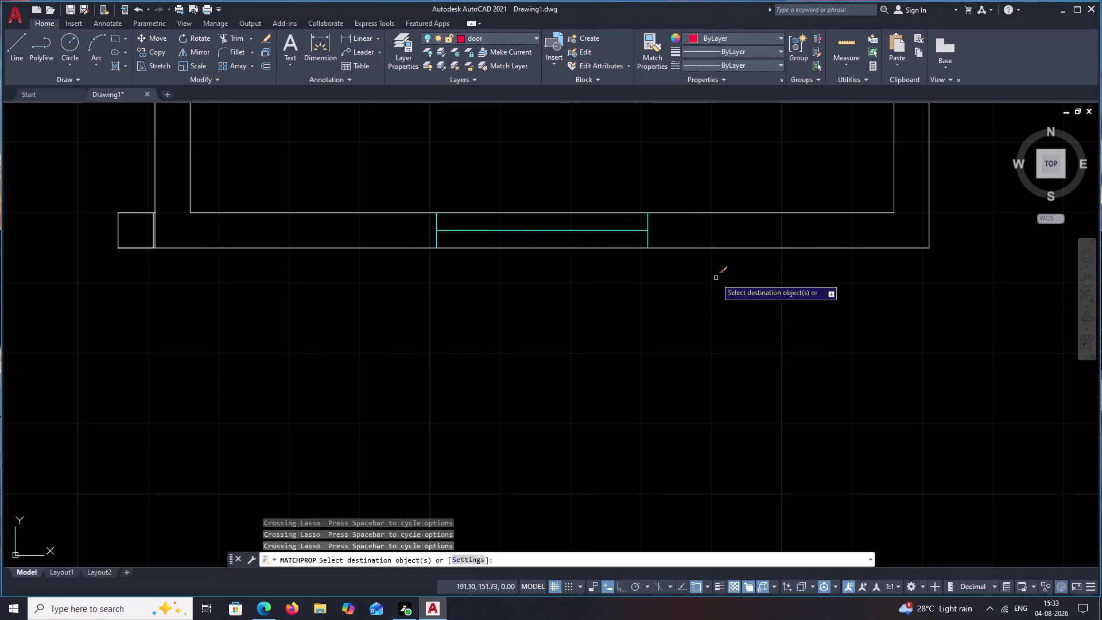
middle_drag(567, 458, 508, 516)
middle_drag(844, 162, 511, 502)
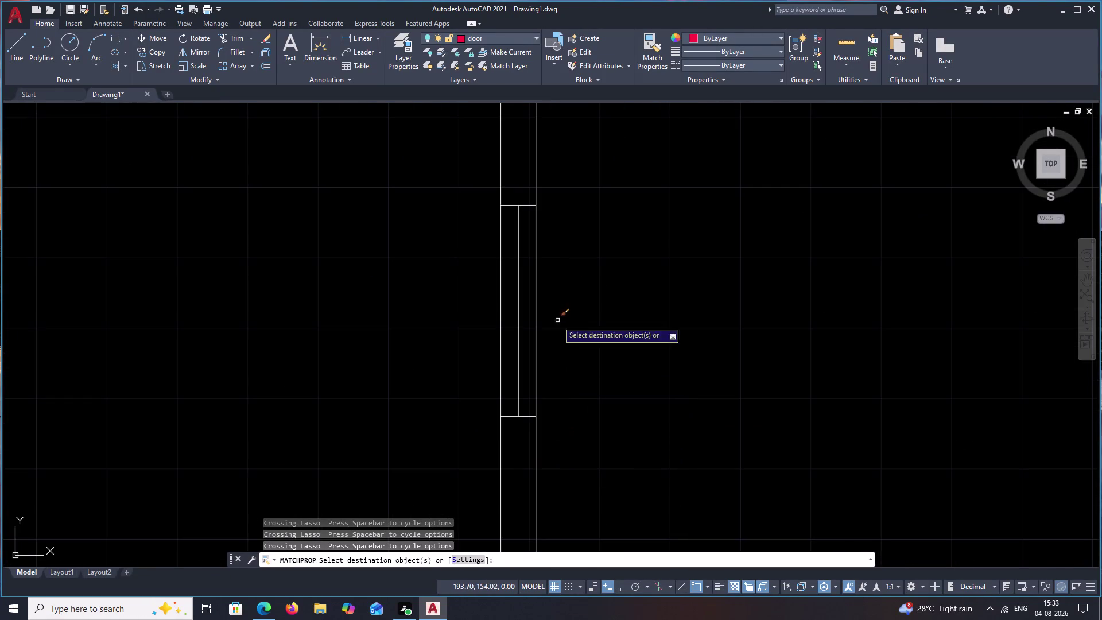
drag(517, 191, 519, 403)
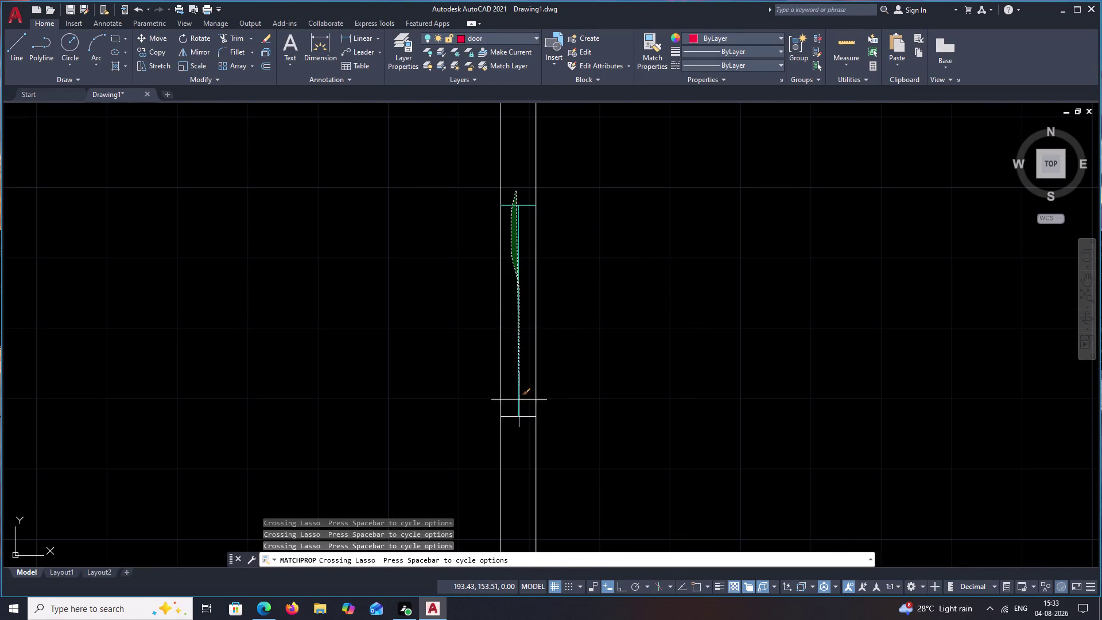
drag(520, 403, 520, 420)
Match wd properties onto the last unconverted window and bring the whole plan into view.
scroll(down, 3)
scroll(down, 3)
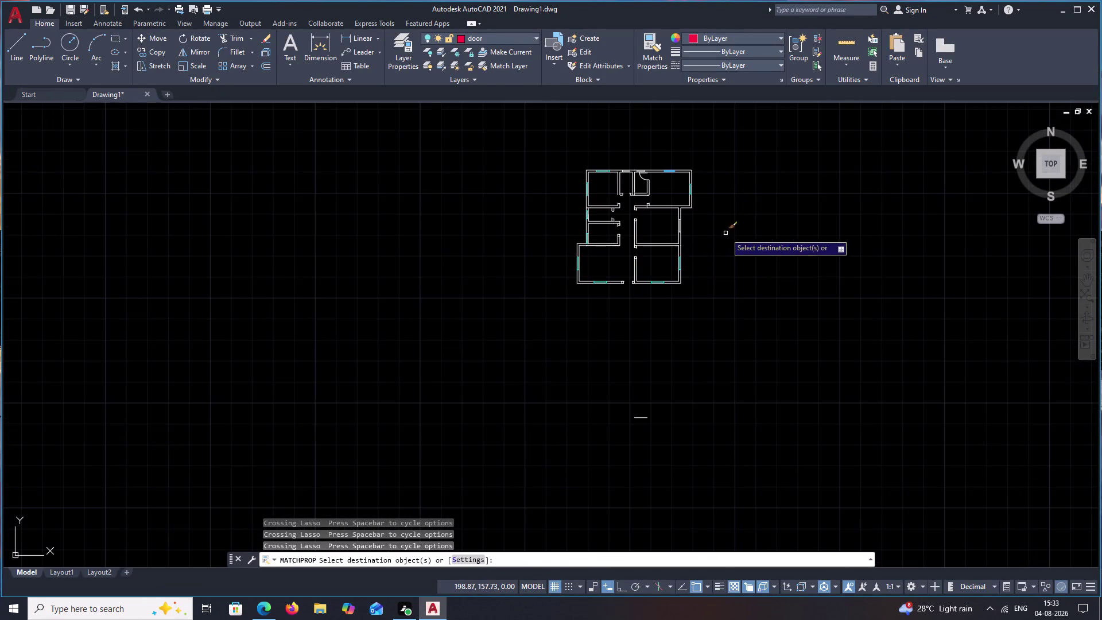
middle_drag(726, 233, 709, 320)
scroll(up, 3)
scroll(up, 3)
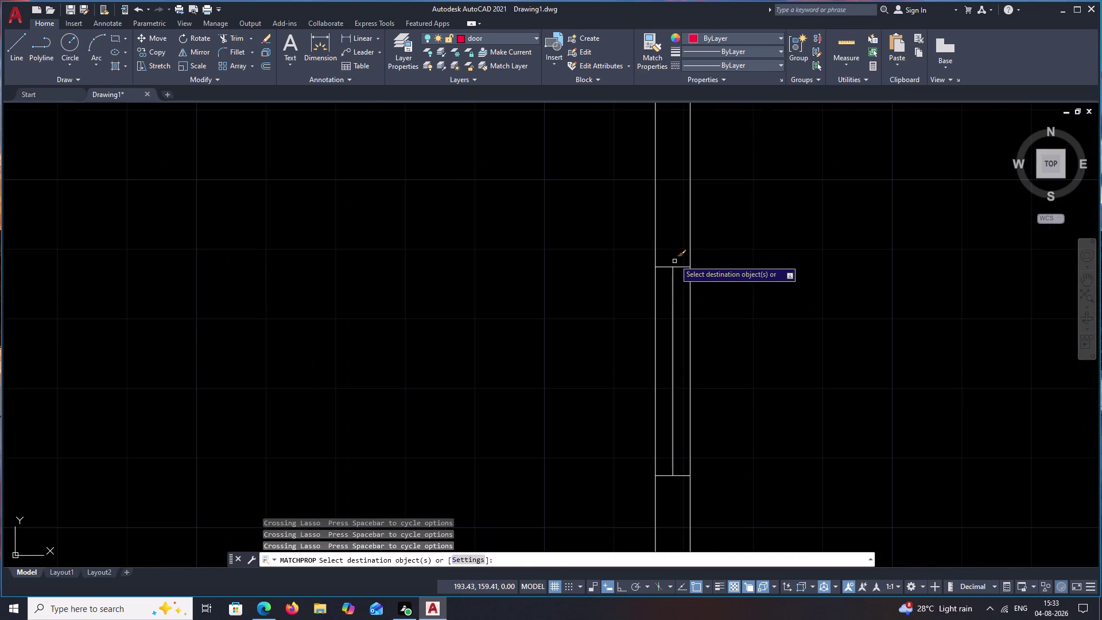
drag(677, 249, 670, 479)
middle_drag(774, 273, 739, 417)
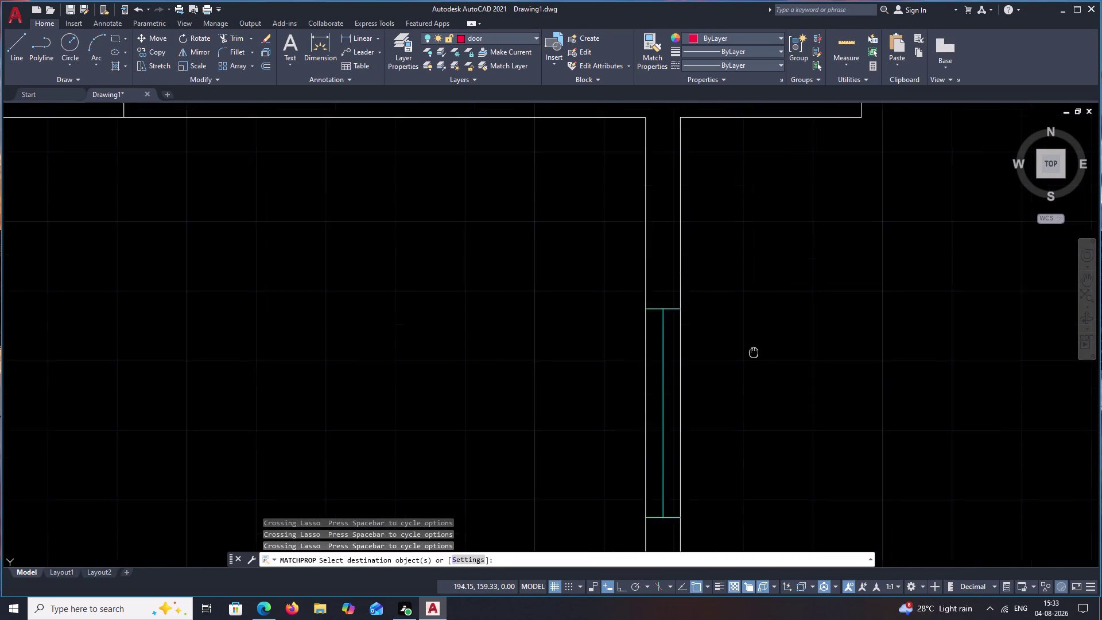
middle_drag(739, 417, 721, 536)
scroll(down, 3)
middle_drag(785, 395, 785, 454)
middle_drag(670, 375, 712, 207)
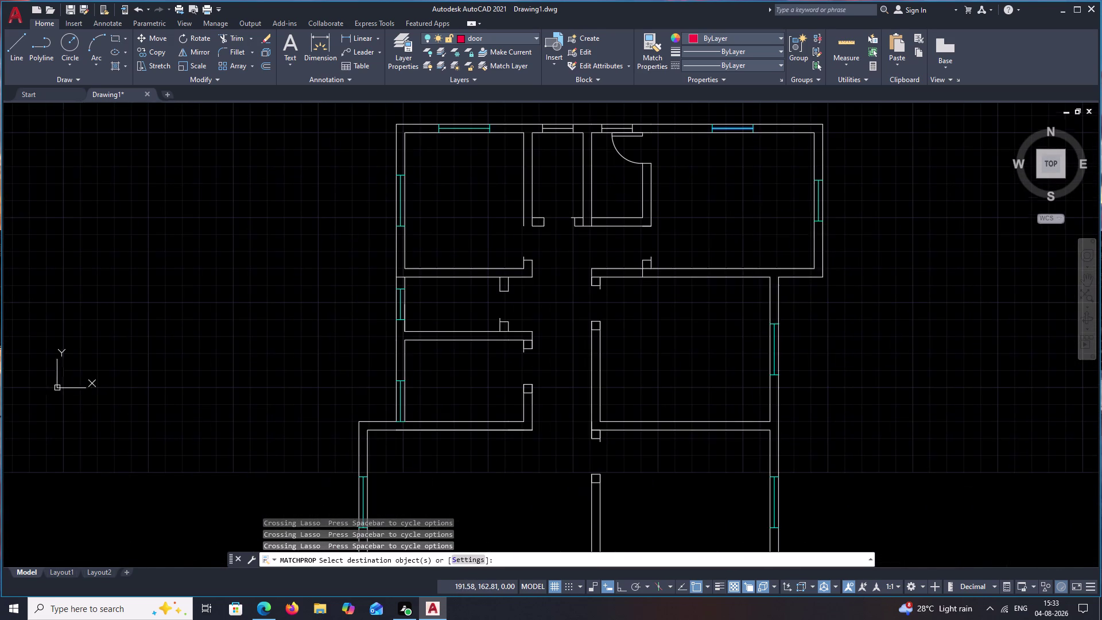
click(536, 38)
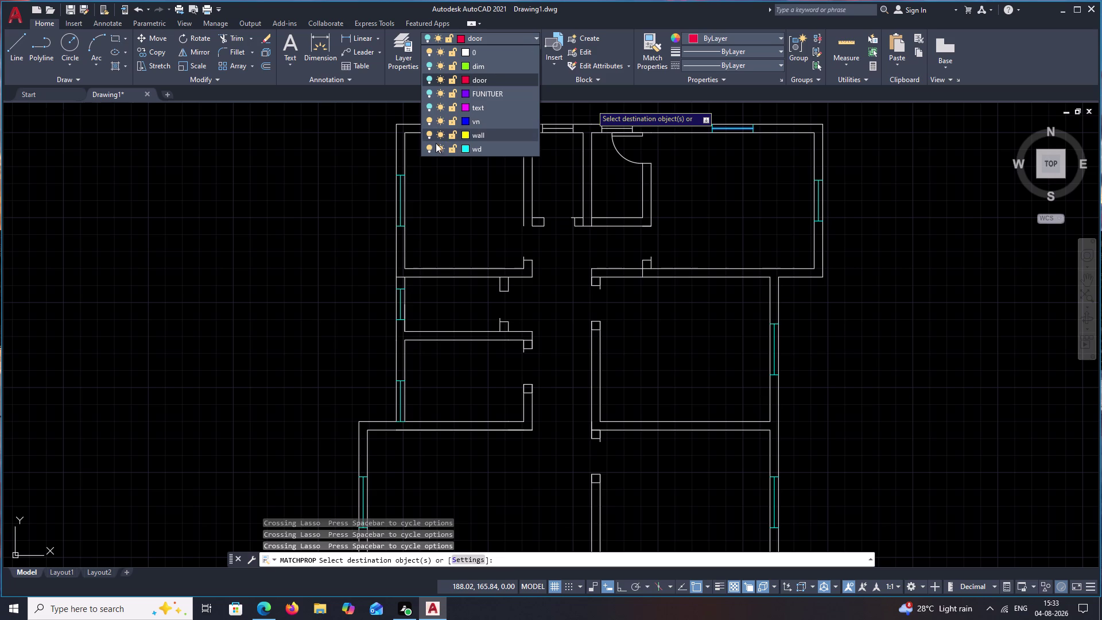
Switch off the wd layer and cancel the running MATCHPROP command with Esc.
click(430, 146)
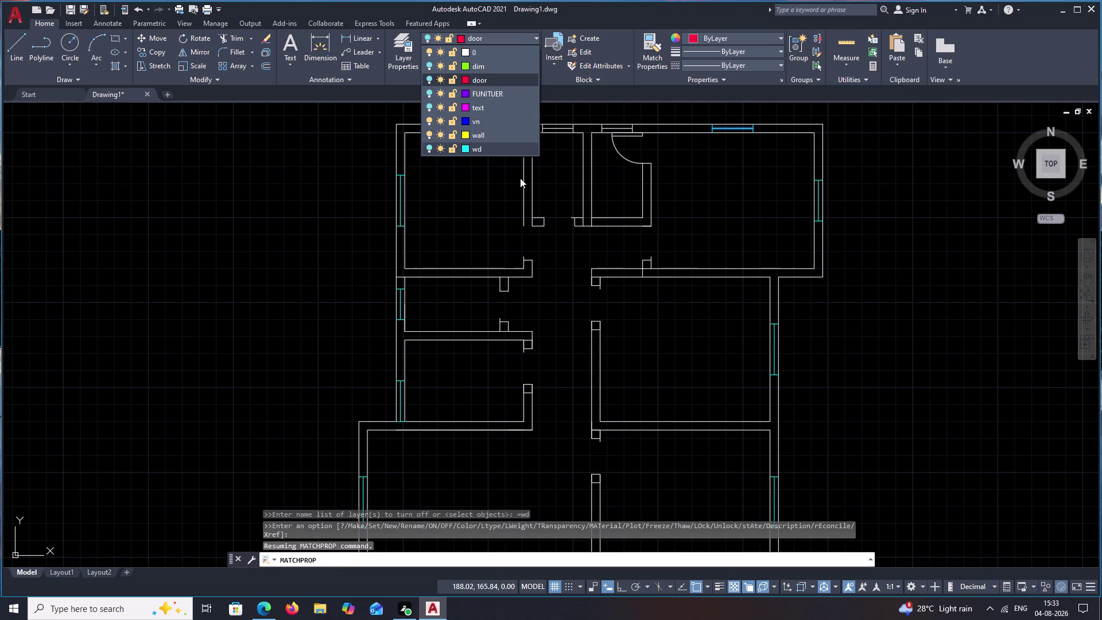
scroll(down, 3)
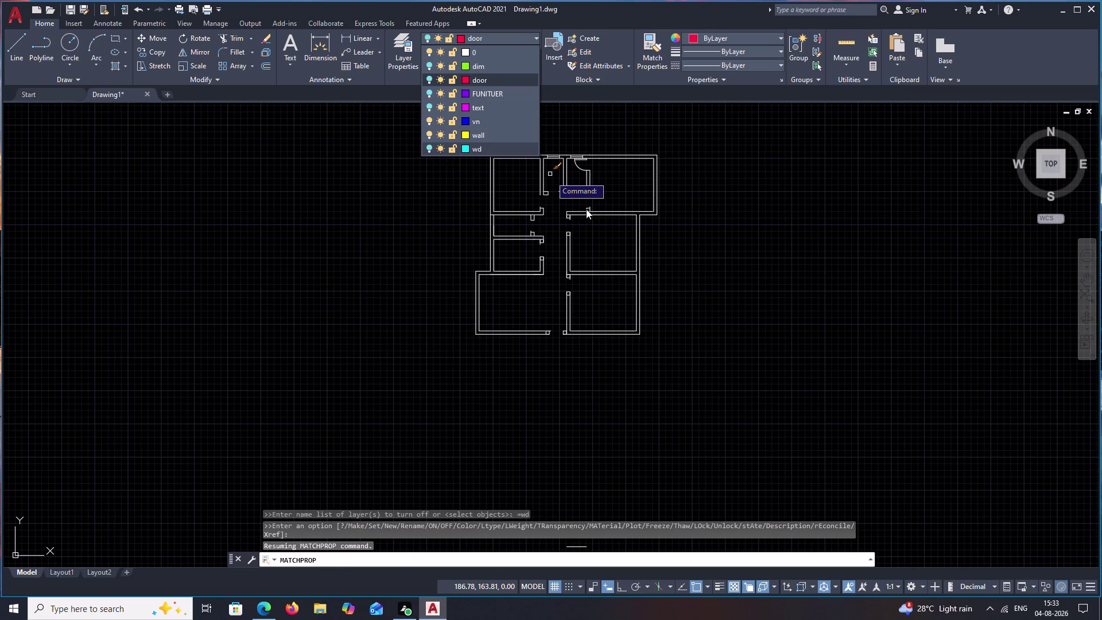
key(Escape)
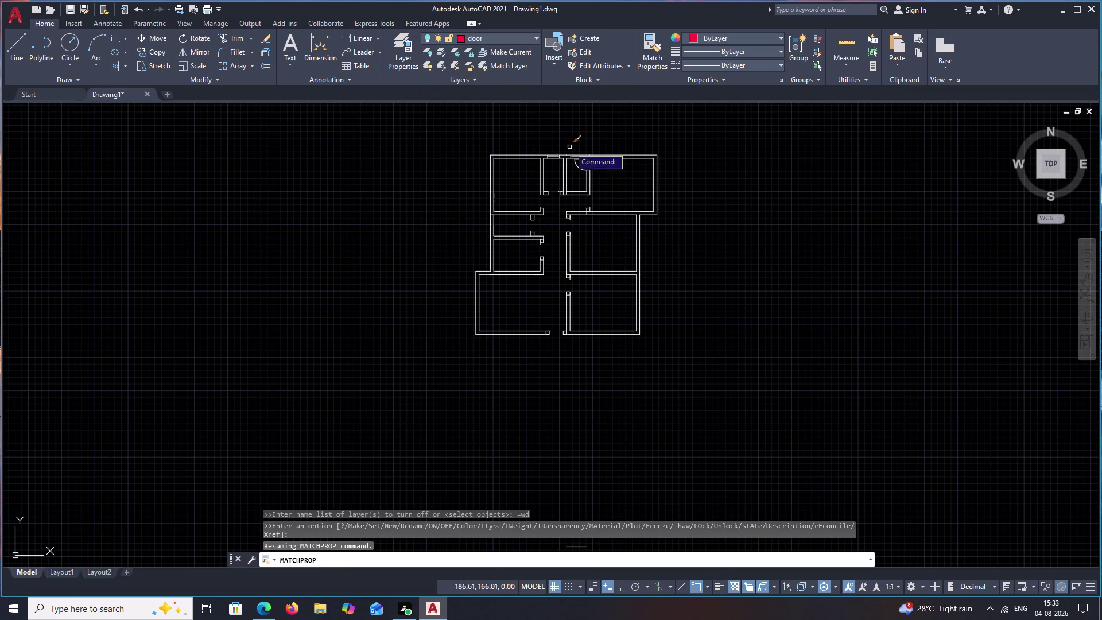
key(Escape)
scroll(up, 3)
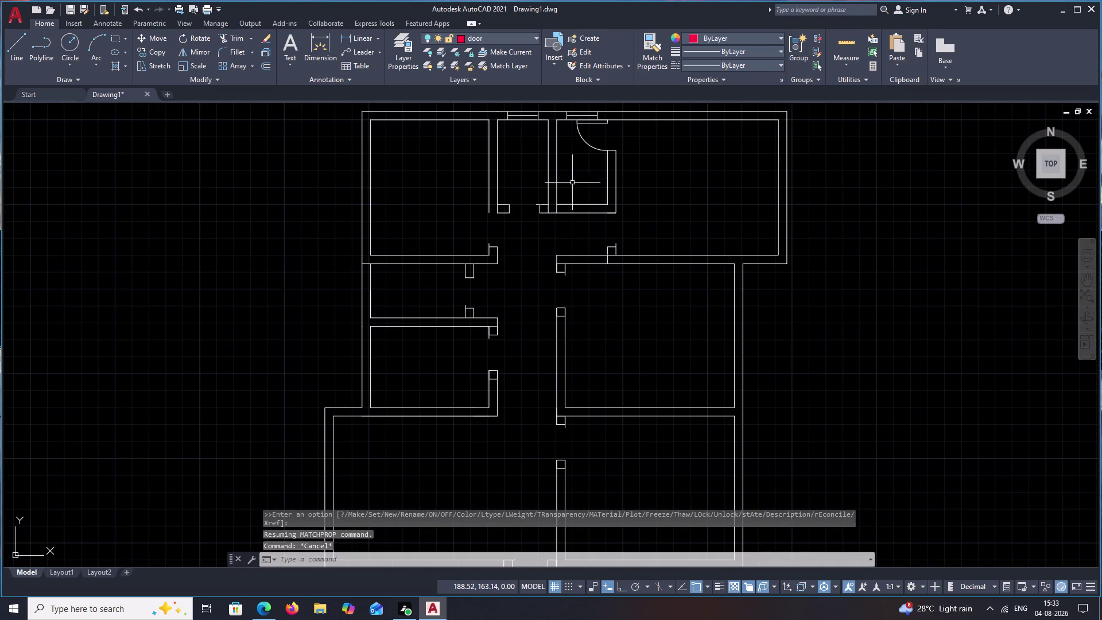
click(537, 38)
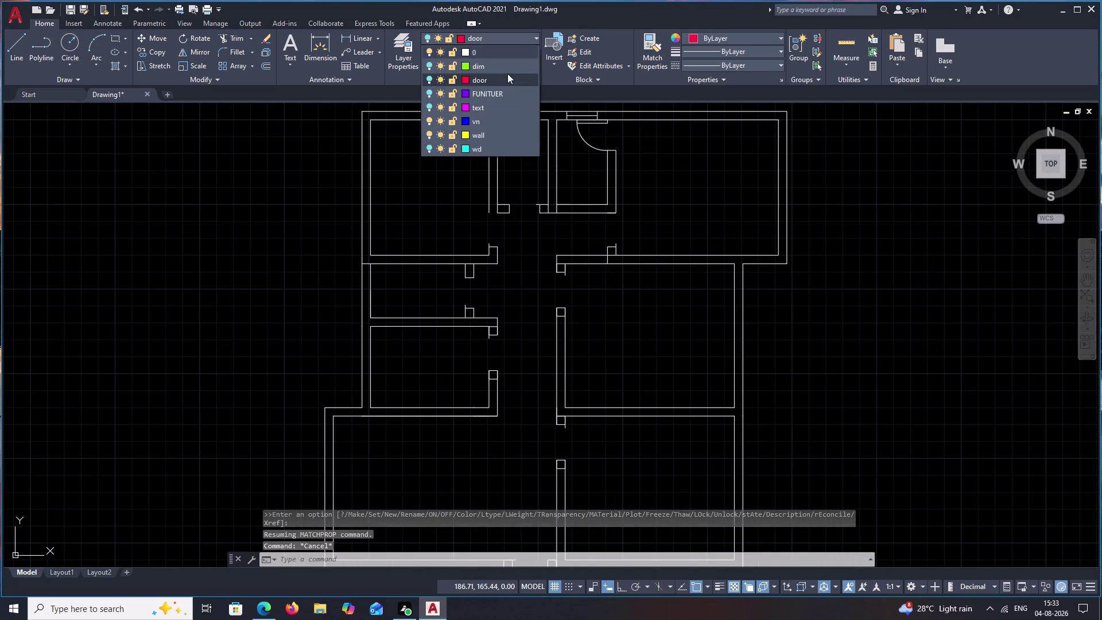
Make vn the current layer and select the two top-wall ventilators.
click(498, 124)
middle_drag(565, 112, 564, 139)
scroll(up, 3)
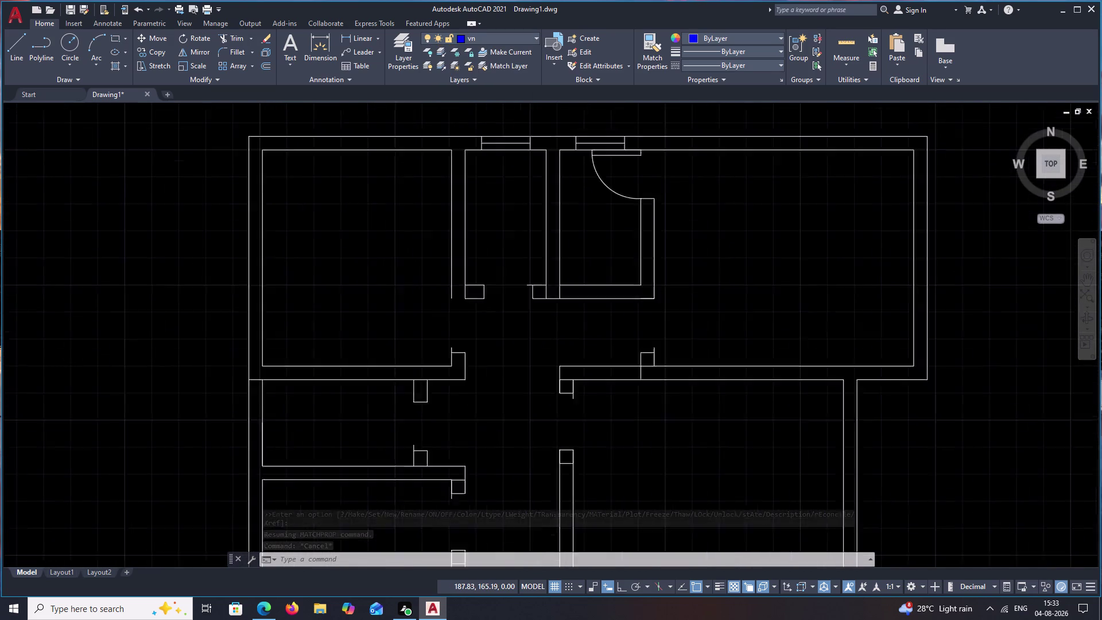
drag(508, 151, 350, 135)
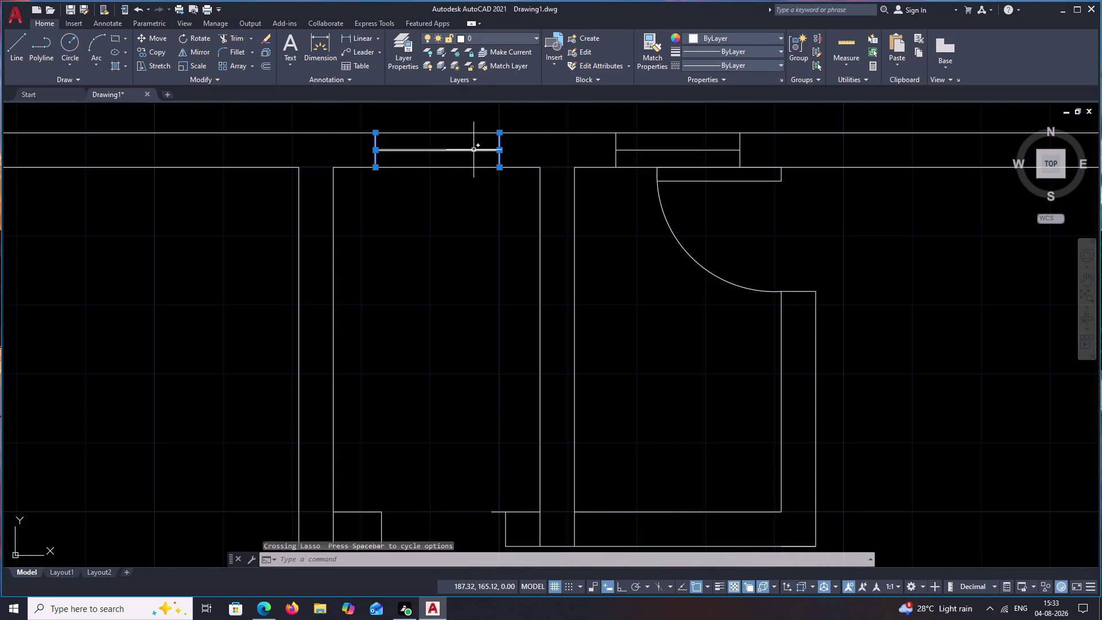
click(473, 149)
click(674, 148)
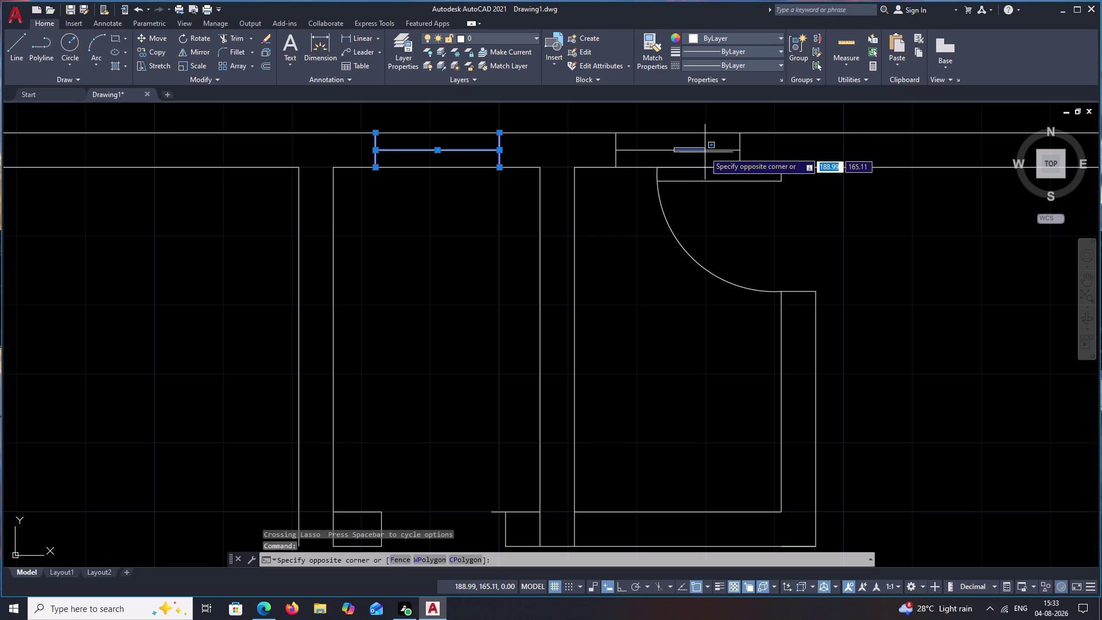
click(704, 152)
click(723, 152)
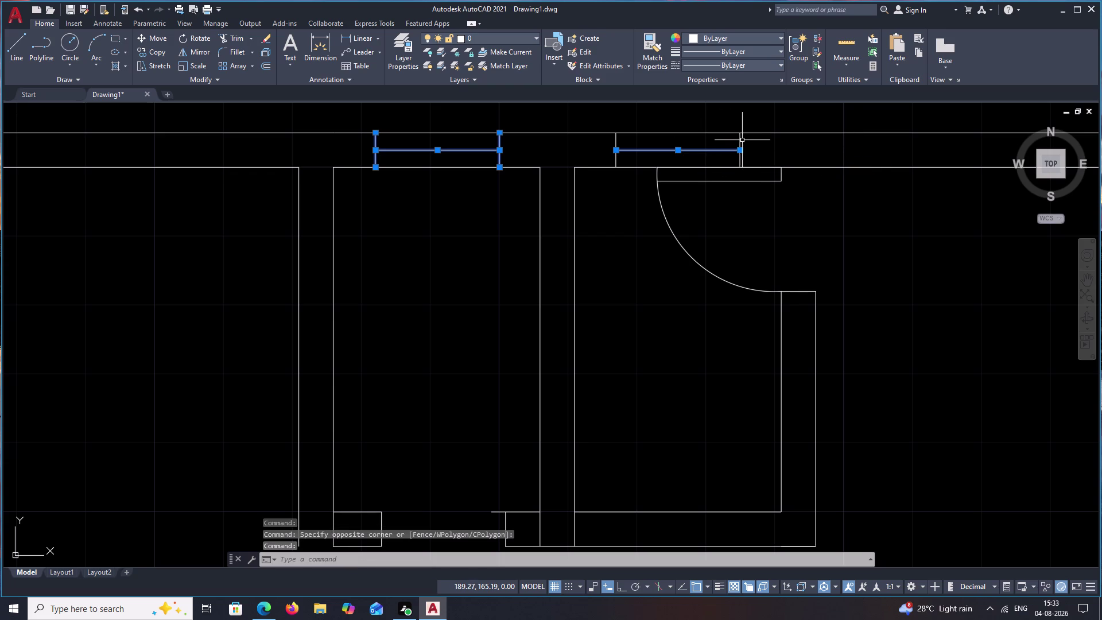
click(741, 140)
click(615, 140)
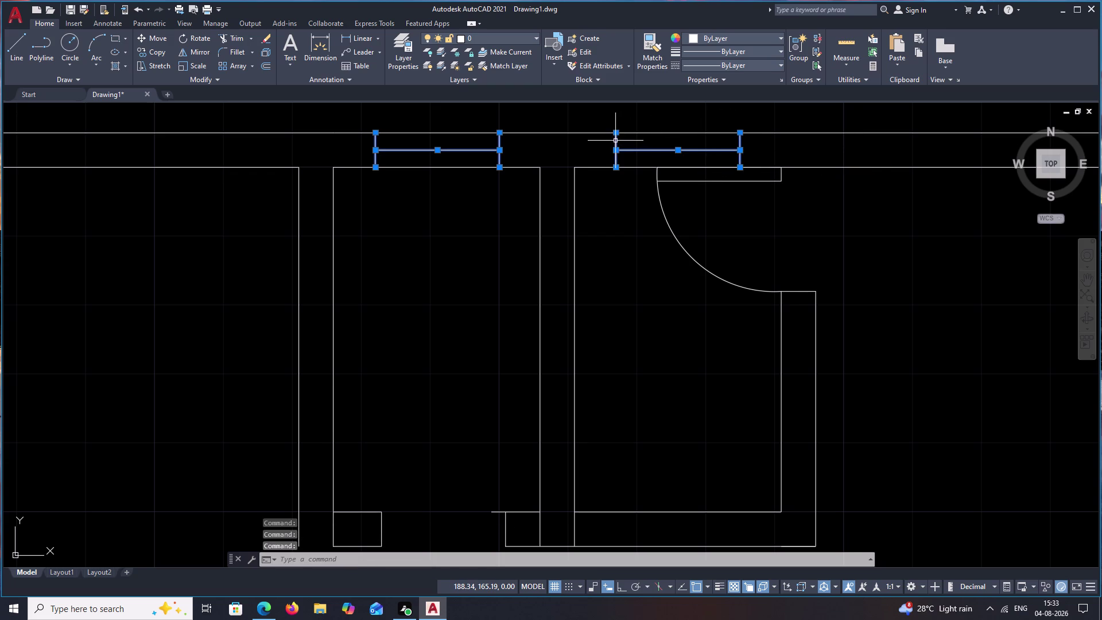
Move the selected ventilators onto the vn layer and dismiss the hidden-layer warning.
middle_drag(440, 292, 607, 99)
scroll(down, 3)
middle_drag(502, 240, 520, 209)
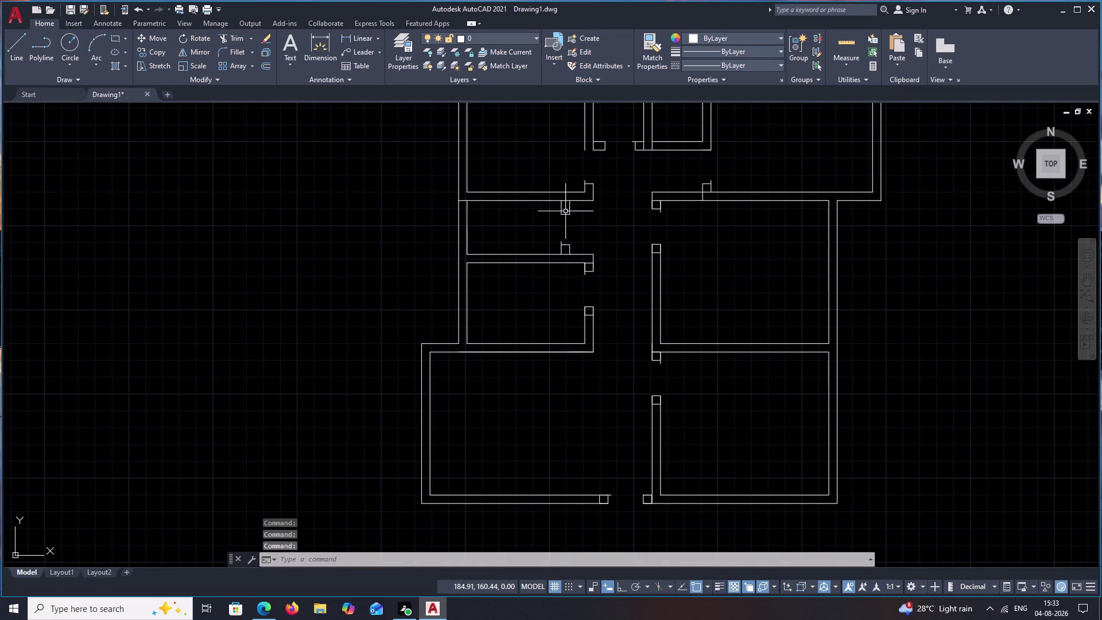
middle_drag(614, 209, 544, 307)
click(538, 35)
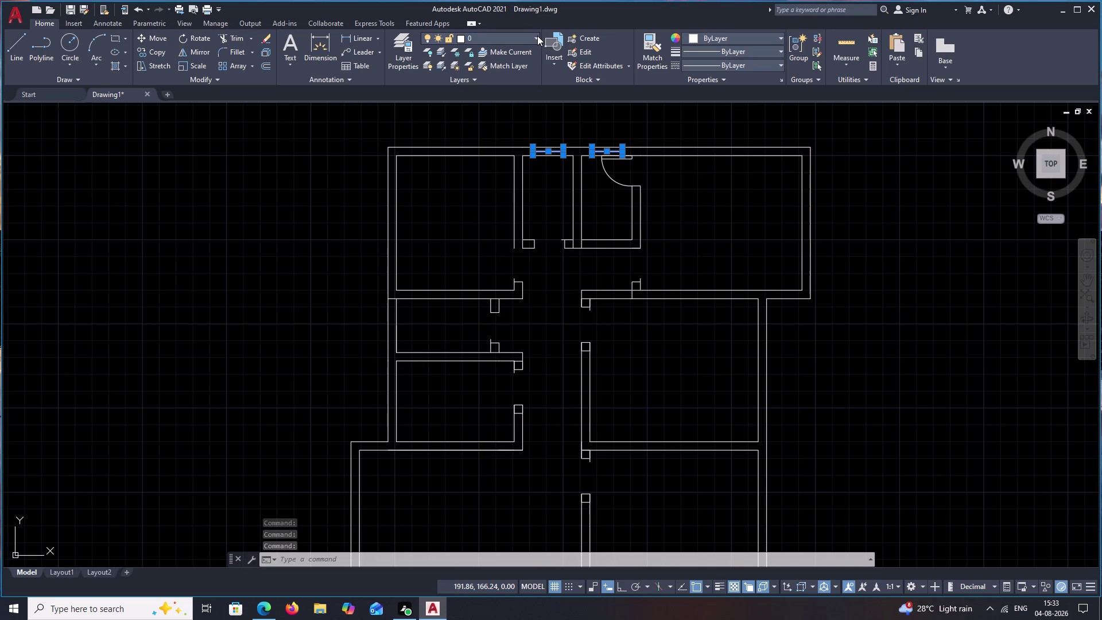
click(483, 126)
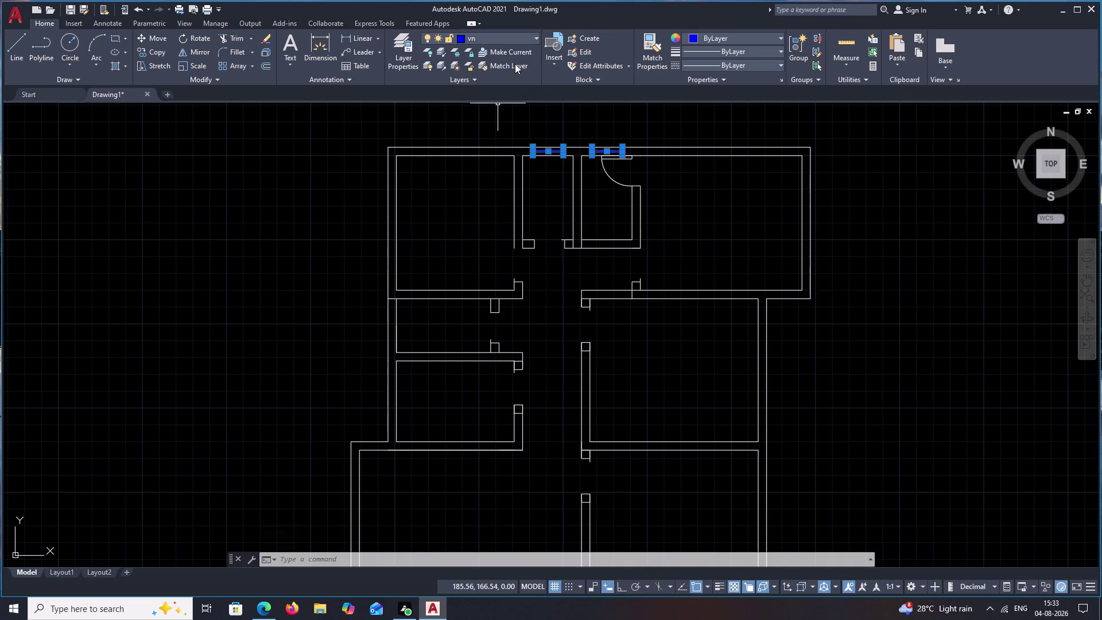
click(537, 37)
click(482, 149)
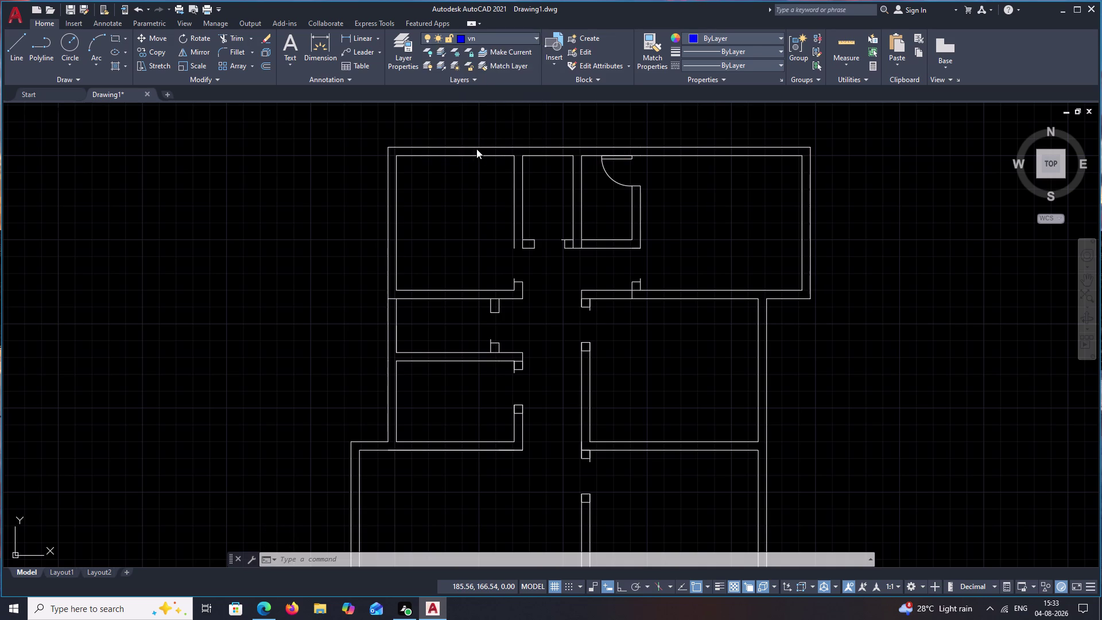
click(633, 234)
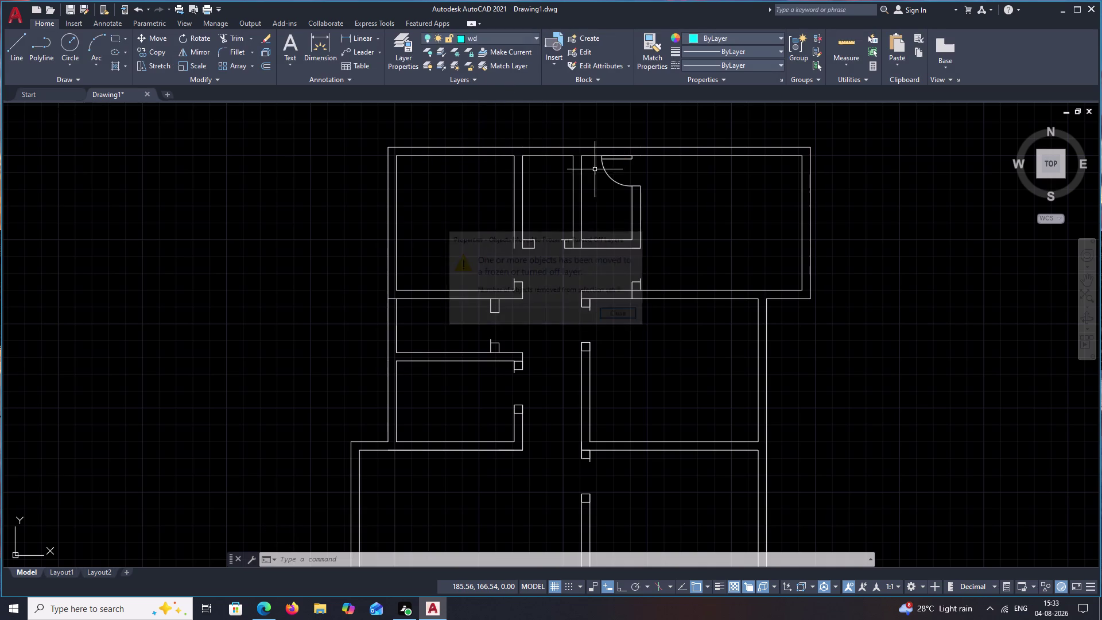
Turn the wd window layer back on, leaving the colour choices unchanged.
click(538, 37)
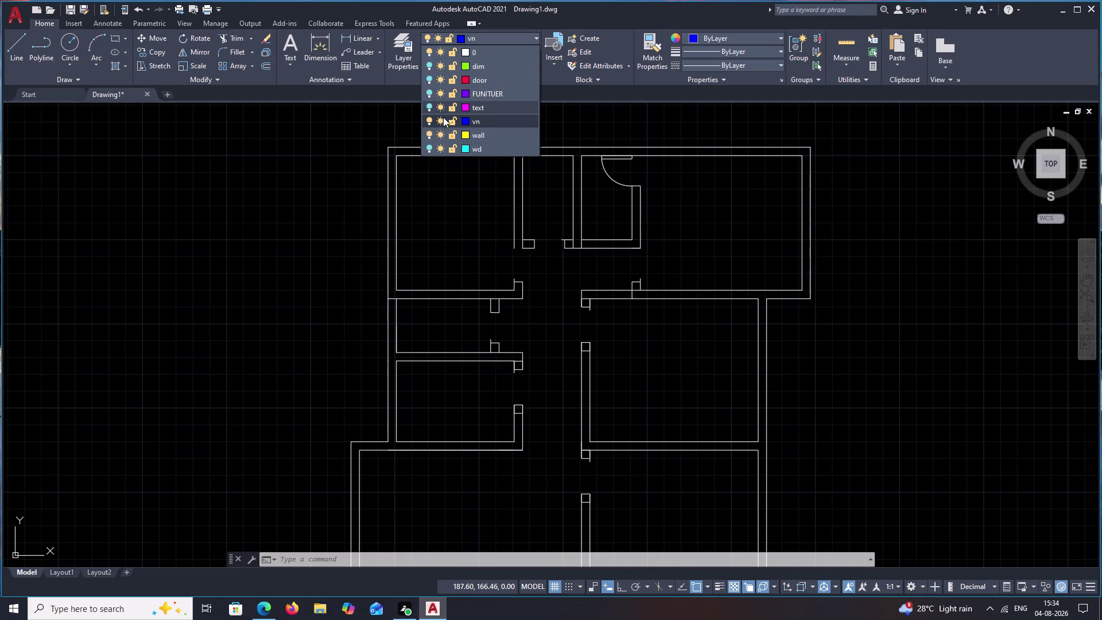
click(428, 147)
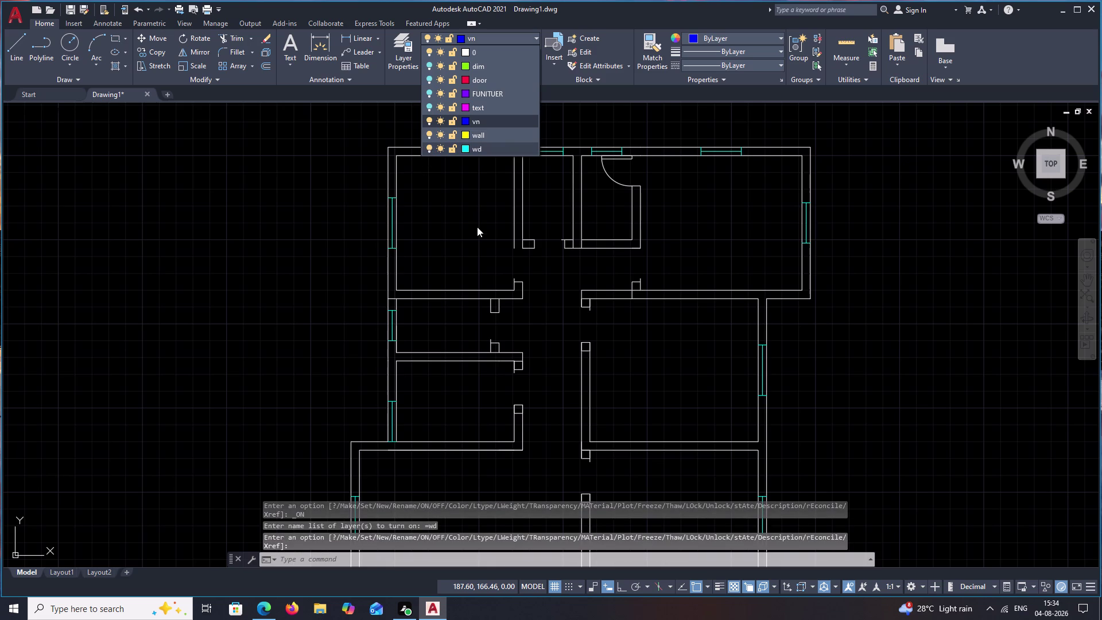
key(Escape)
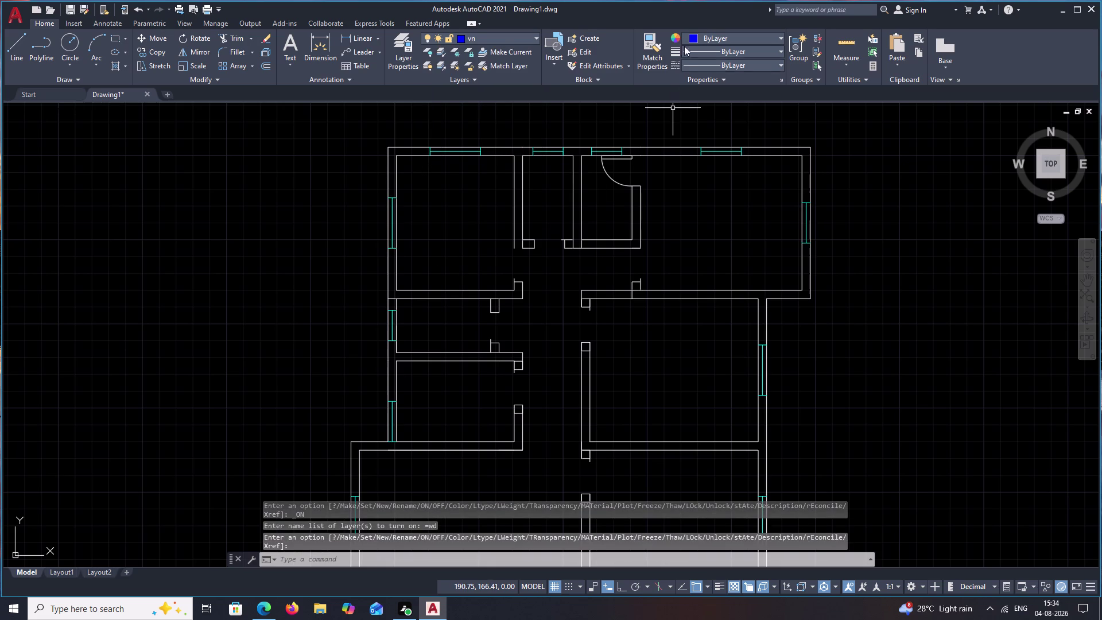
click(693, 35)
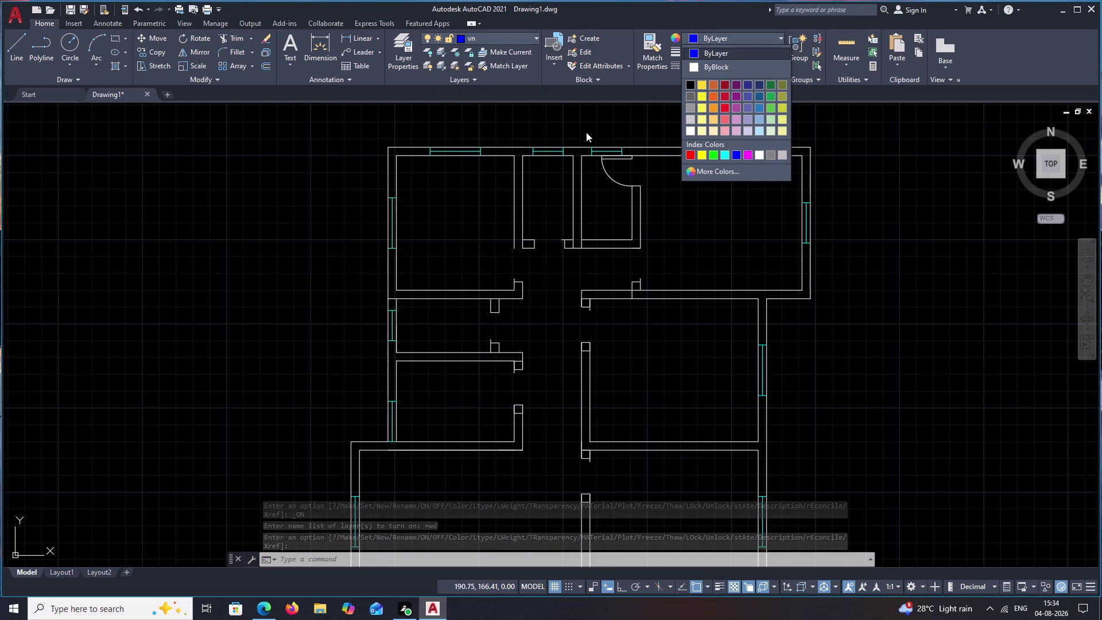
middle_drag(549, 116, 553, 114)
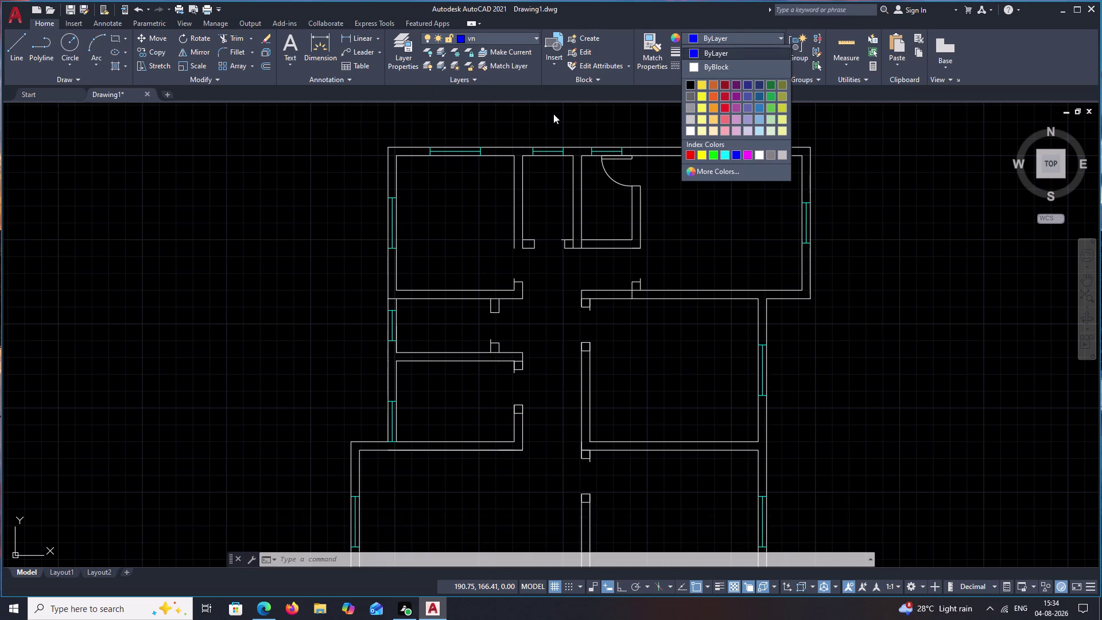
middle_drag(553, 115, 554, 112)
key(Escape)
key(Escape)
Put the top-wall ventilators and the left-wall ventilator on the vn layer.
scroll(up, 3)
drag(653, 172, 516, 168)
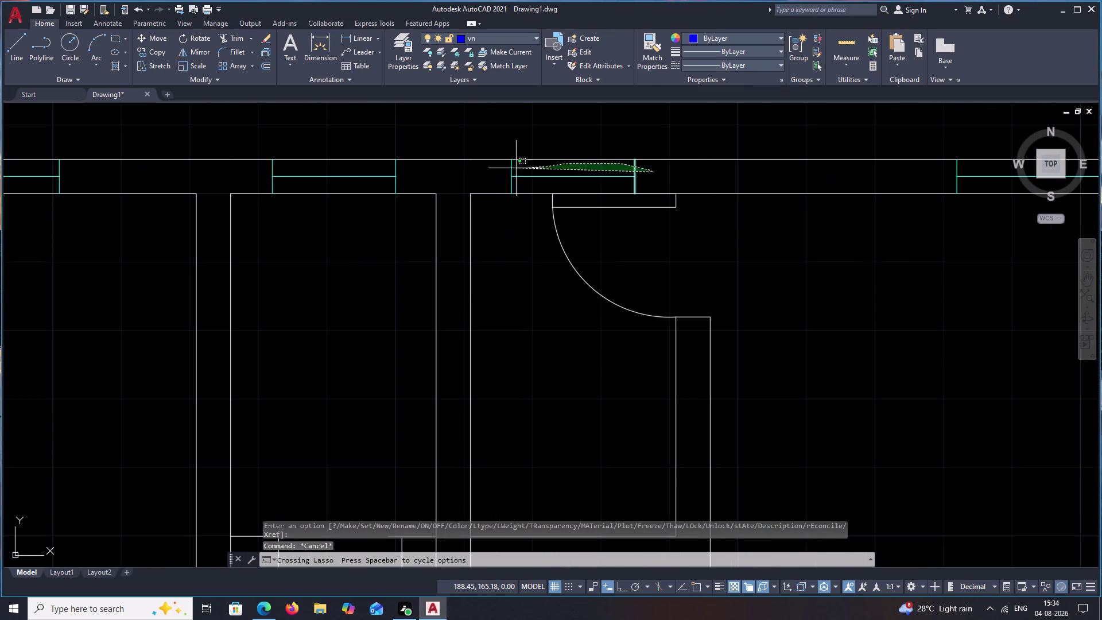
drag(517, 168, 487, 169)
drag(405, 176, 266, 170)
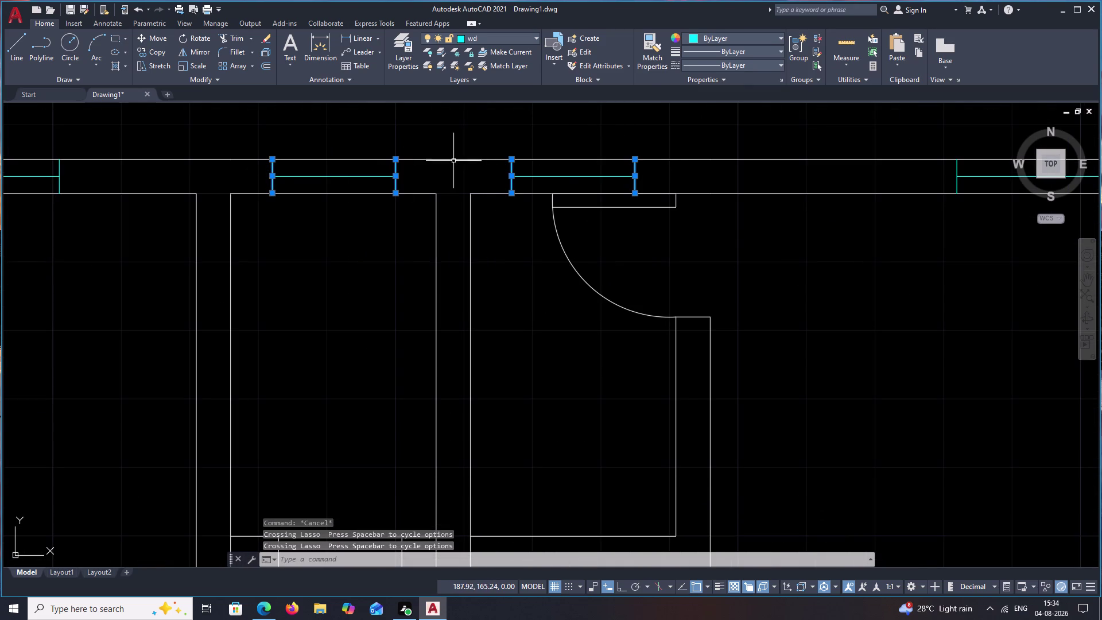
click(356, 176)
click(596, 178)
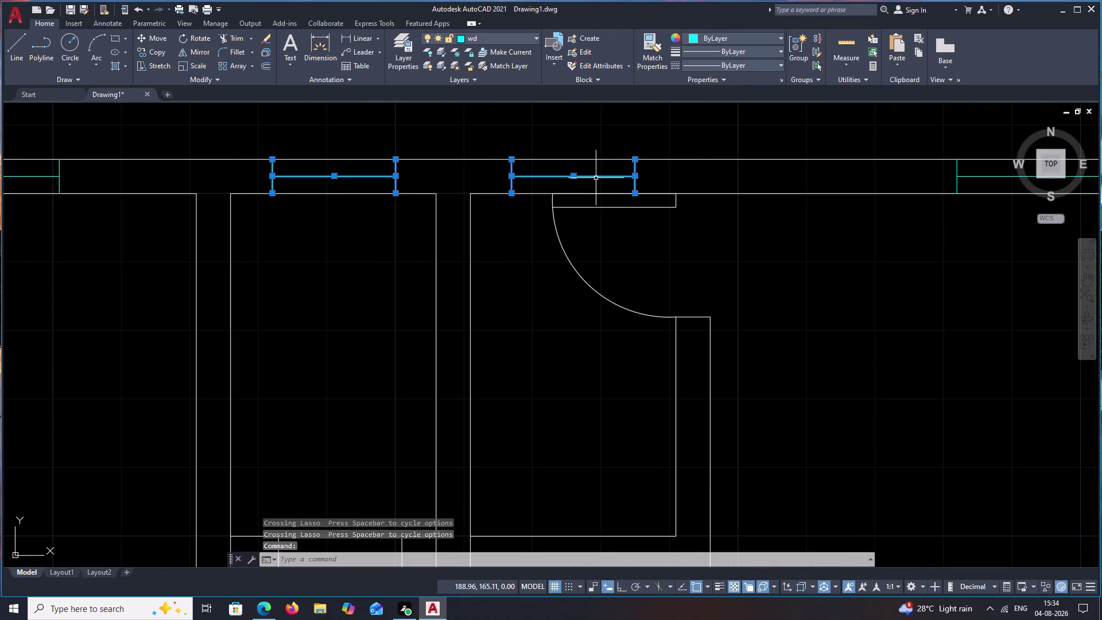
middle_drag(277, 234, 598, 17)
scroll(down, 3)
scroll(down, 3)
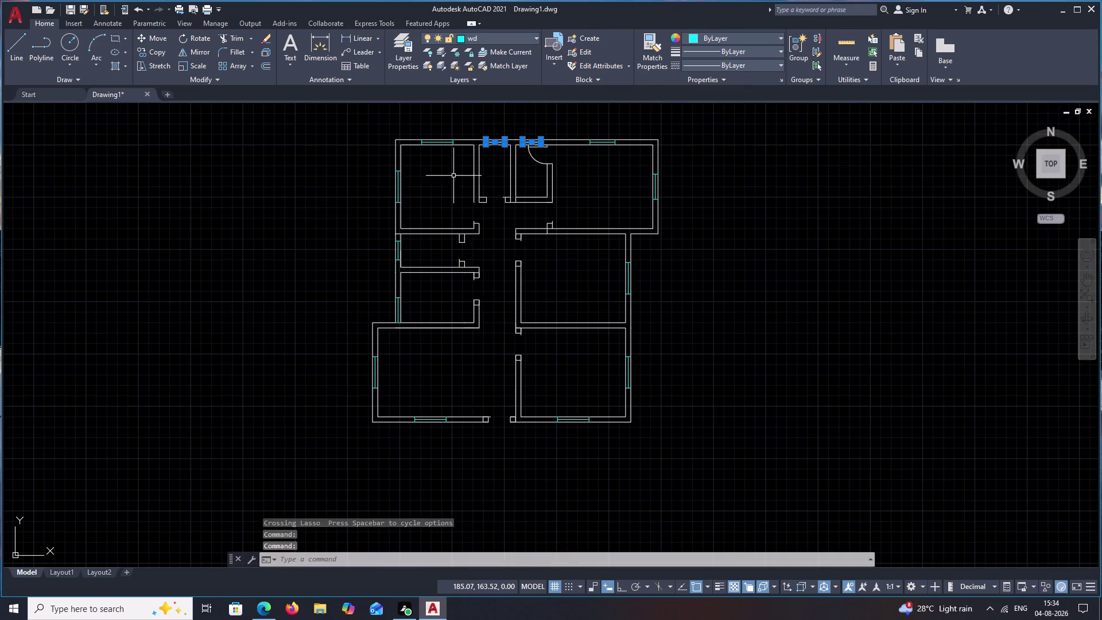
scroll(up, 3)
drag(332, 201, 331, 203)
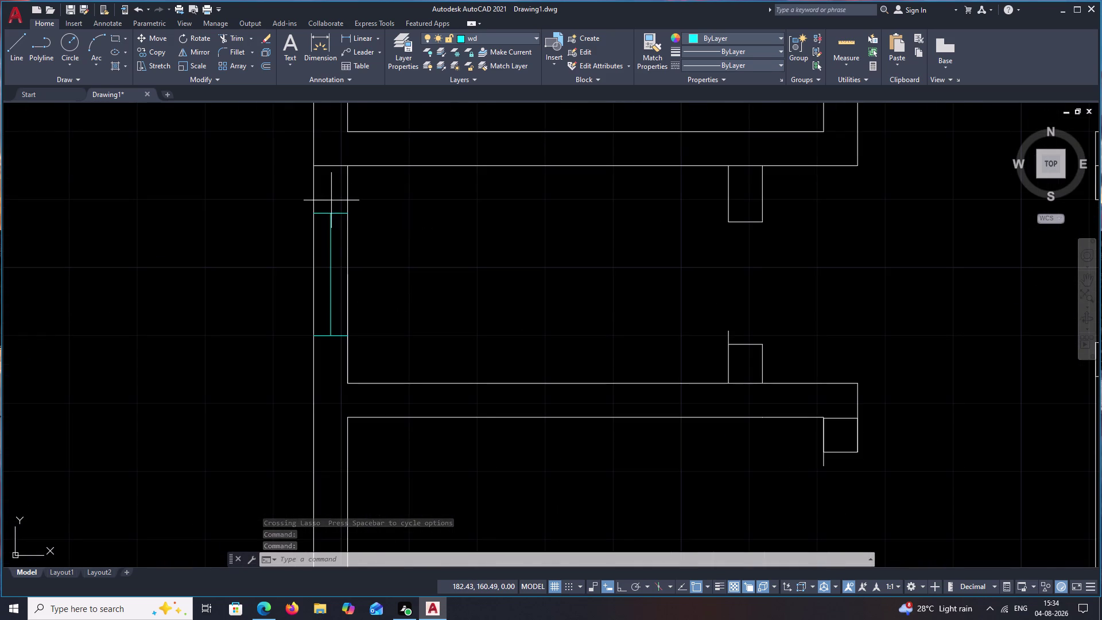
drag(332, 203, 329, 344)
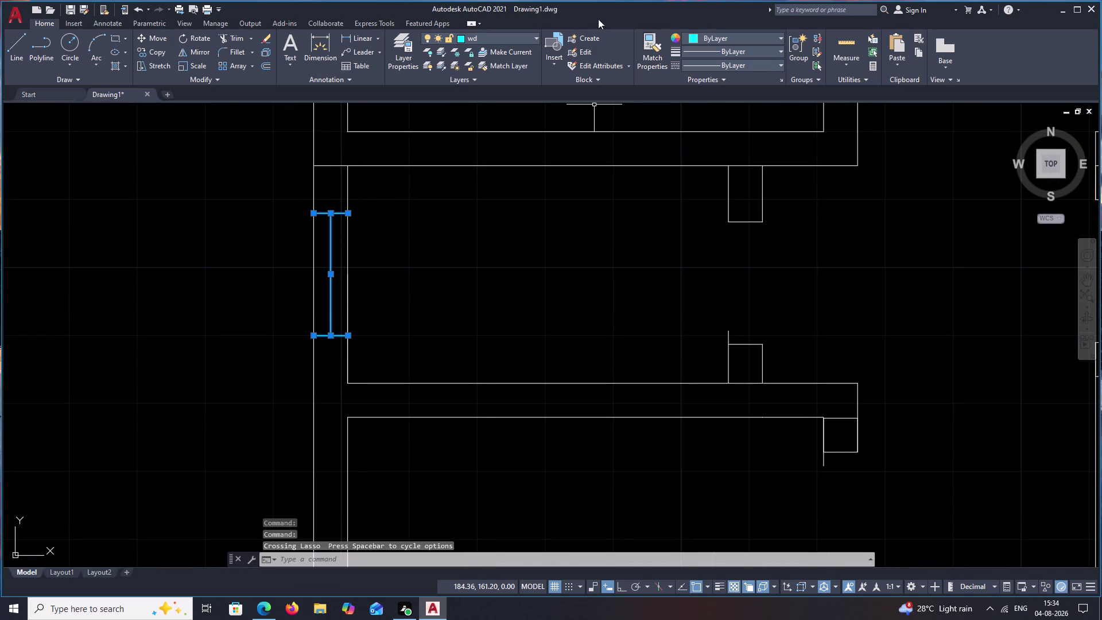
click(538, 38)
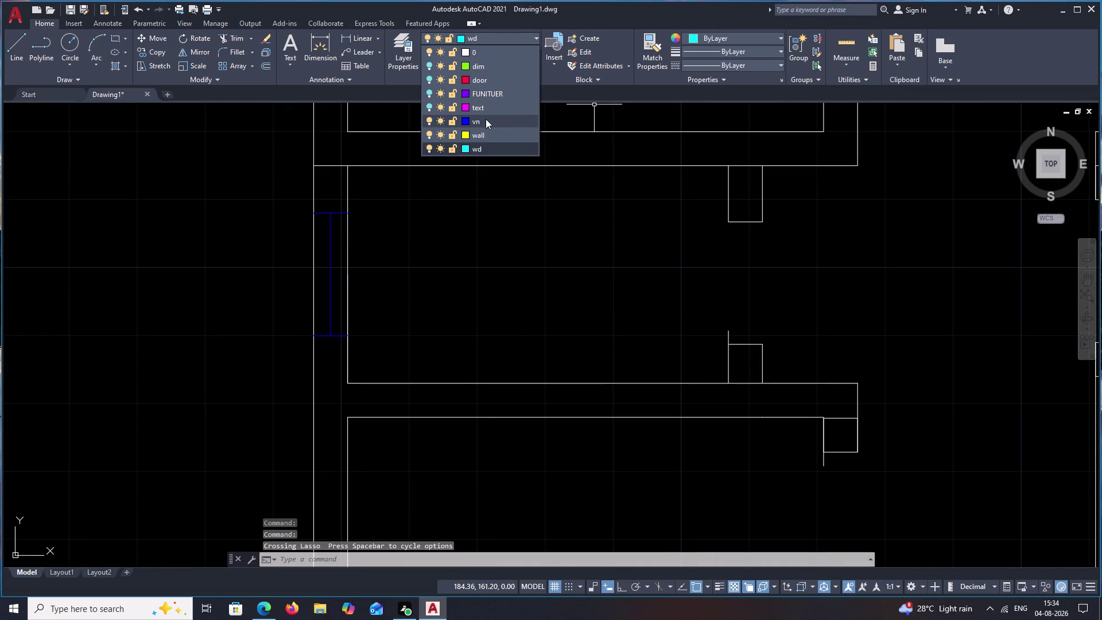
click(486, 120)
Clear the selection and frame the whole floor plan again.
scroll(down, 3)
scroll(down, 3)
middle_drag(619, 170, 623, 220)
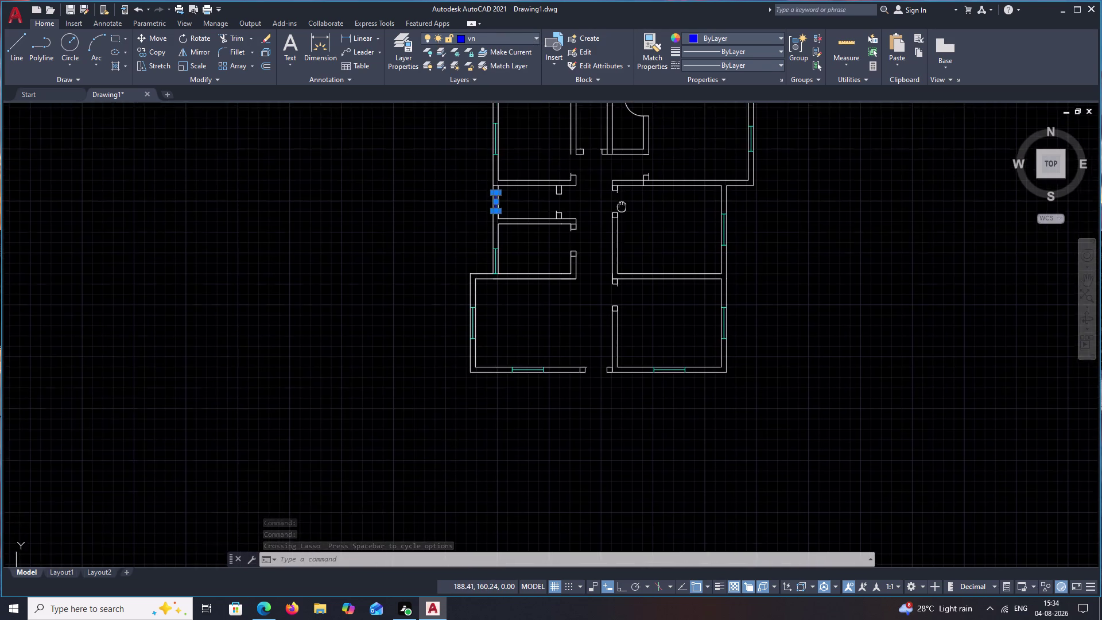
middle_drag(623, 221, 623, 237)
key(Escape)
click(532, 36)
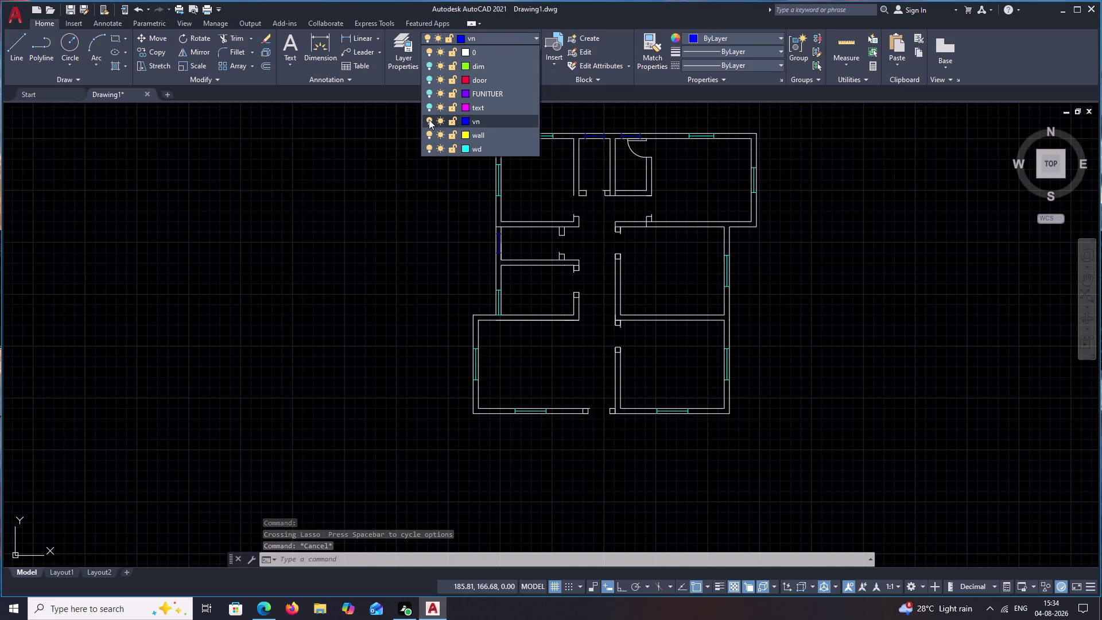
Turn off the vn and wd layers, confirming the current-layer warning.
click(428, 120)
click(484, 289)
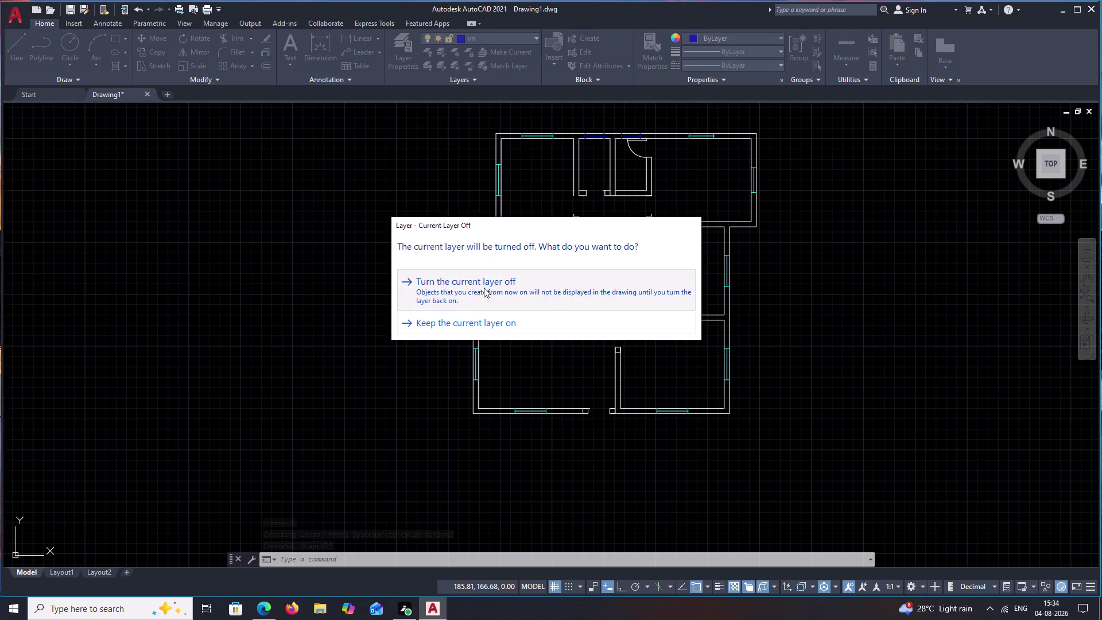
click(535, 36)
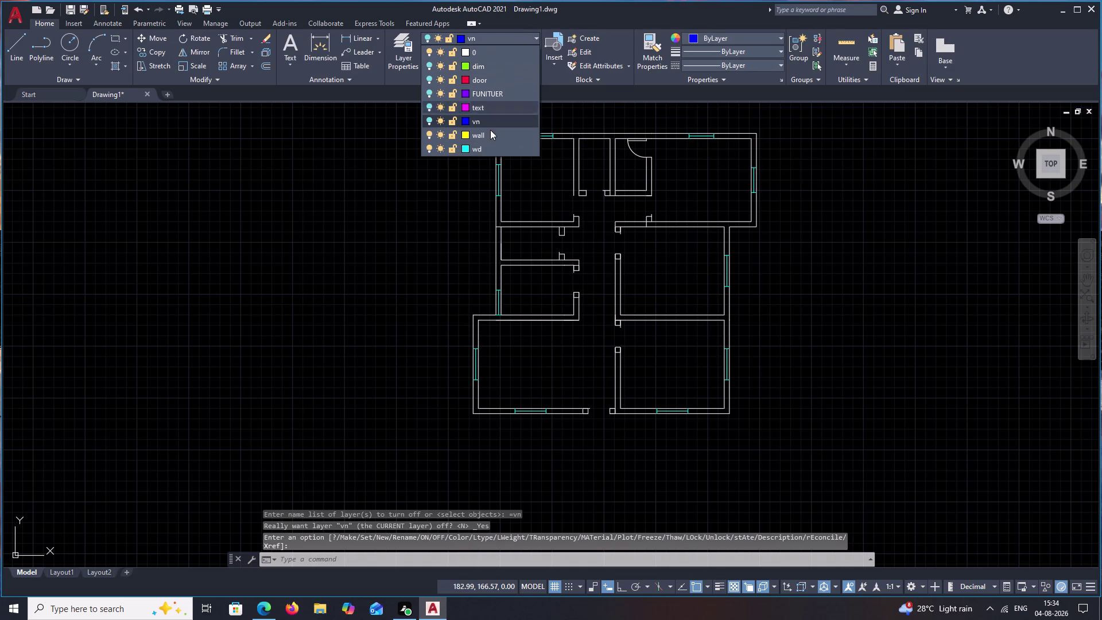
click(430, 146)
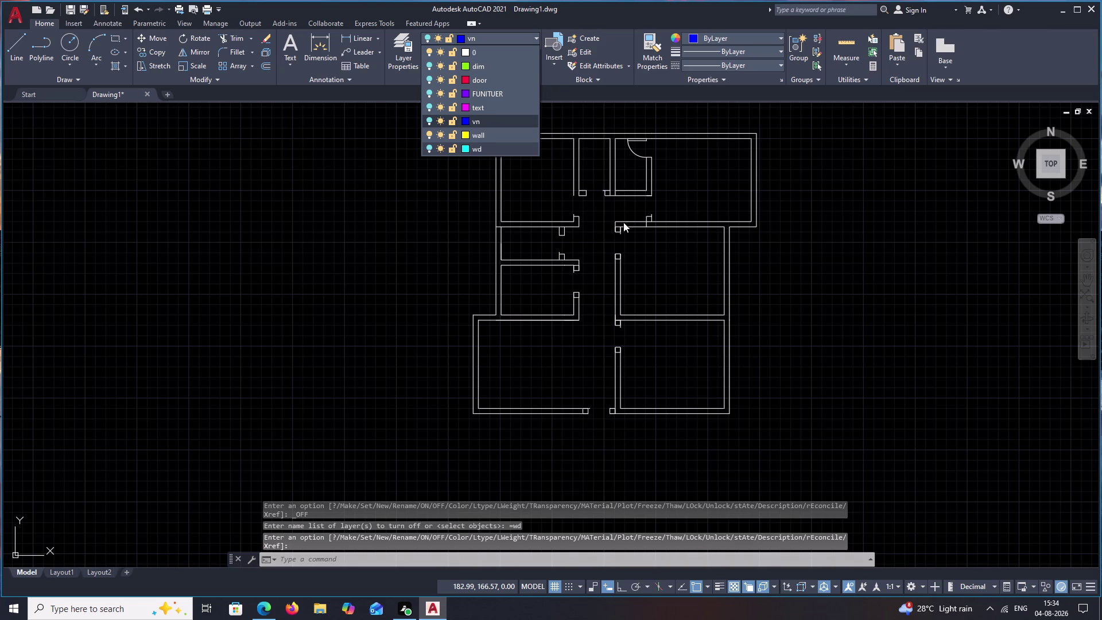
scroll(down, 3)
key(Escape)
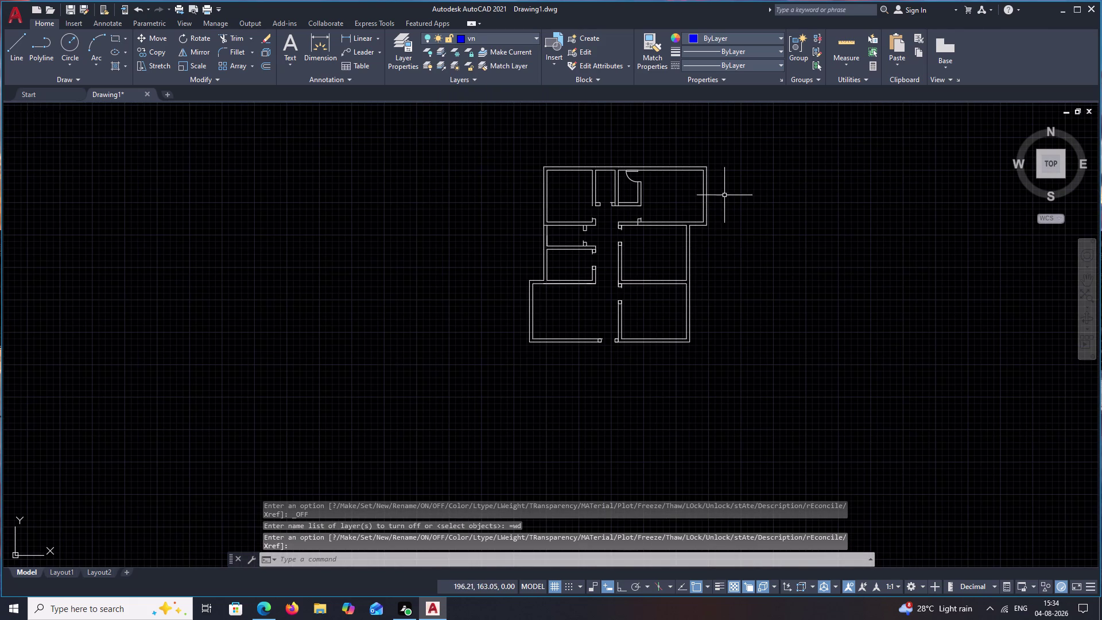
Select the leftover door swing and its two lines and move them to the Door layer.
drag(752, 139, 654, 128)
scroll(up, 3)
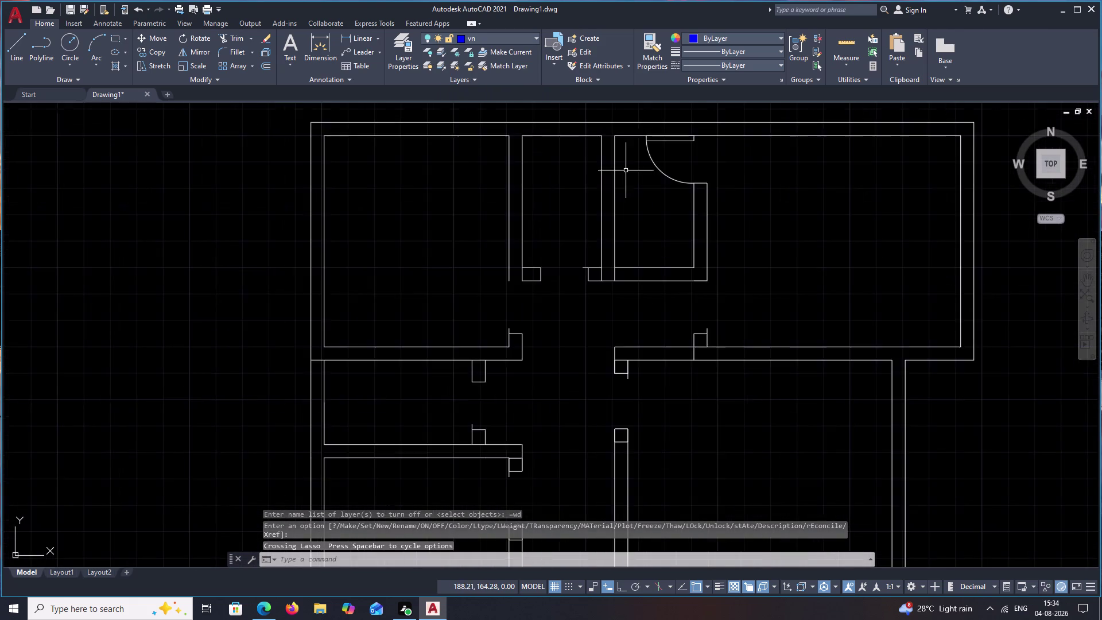
scroll(up, 3)
drag(716, 129, 673, 207)
scroll(down, 3)
click(673, 204)
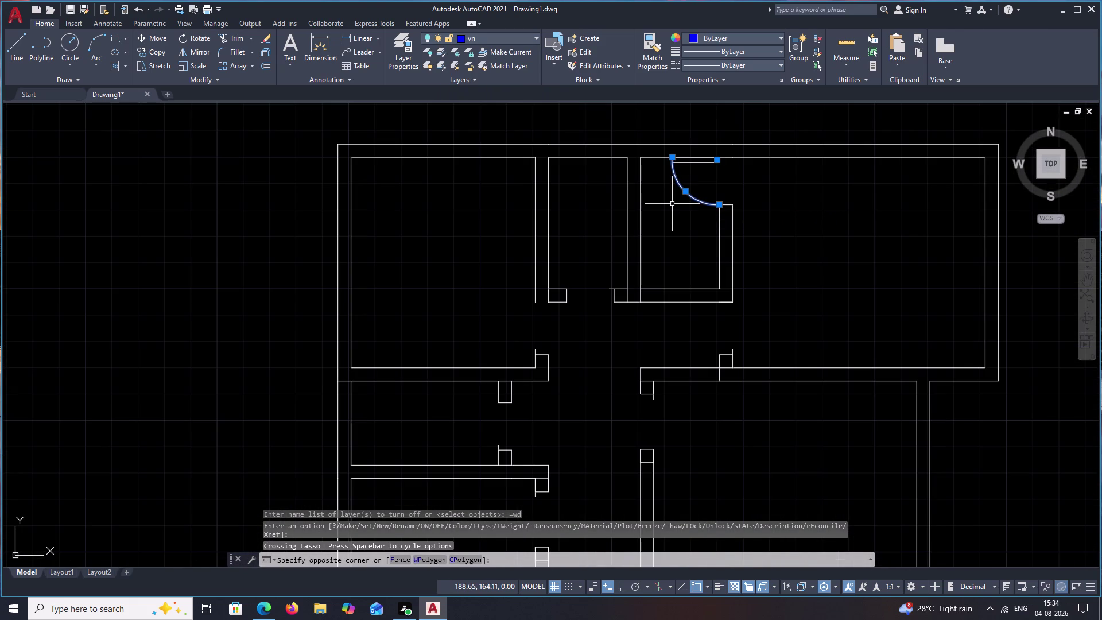
middle_drag(705, 185, 689, 208)
click(683, 185)
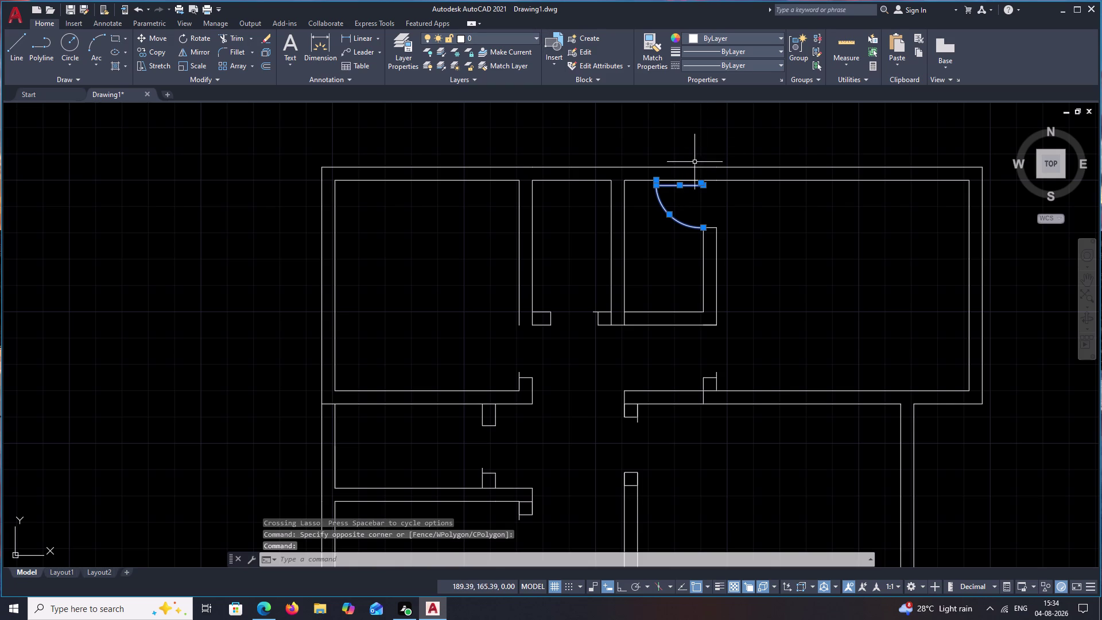
scroll(up, 3)
click(672, 177)
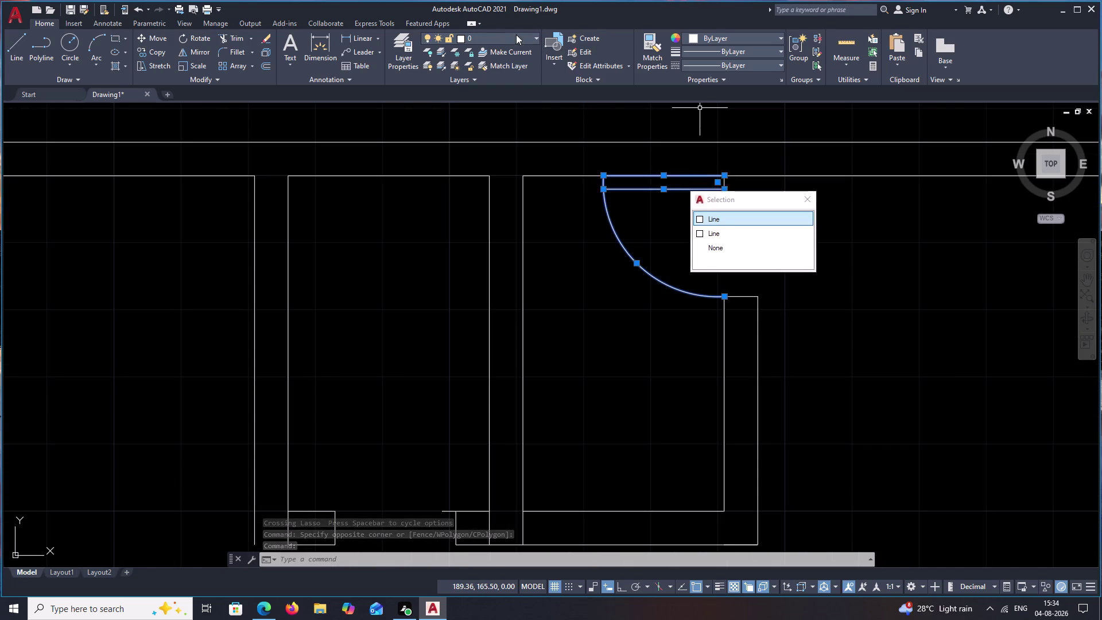
click(535, 37)
click(500, 81)
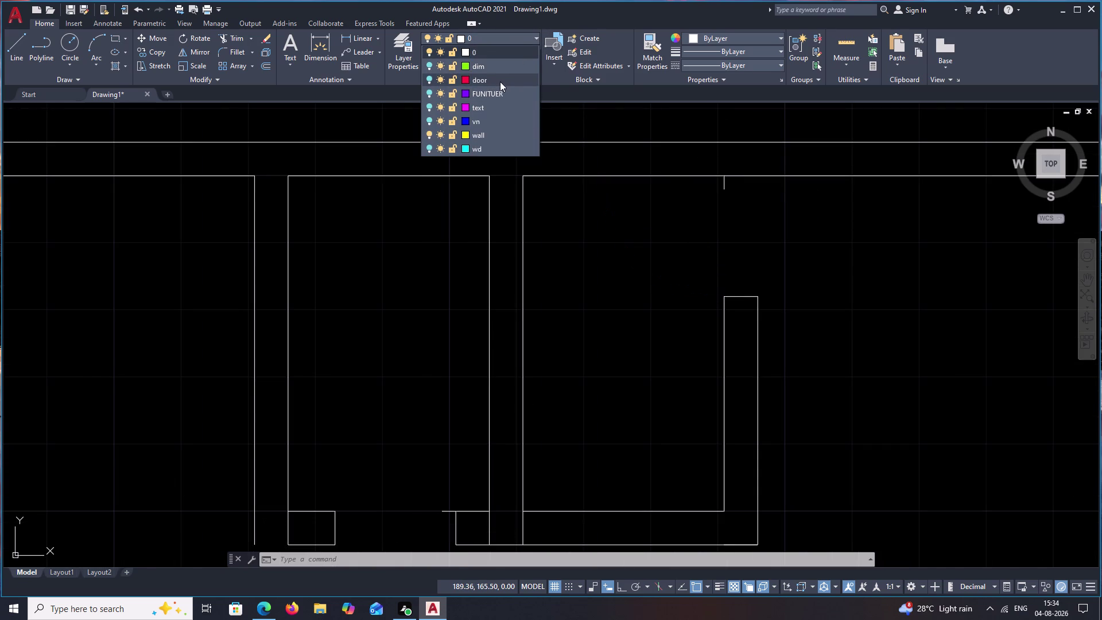
scroll(down, 3)
click(623, 316)
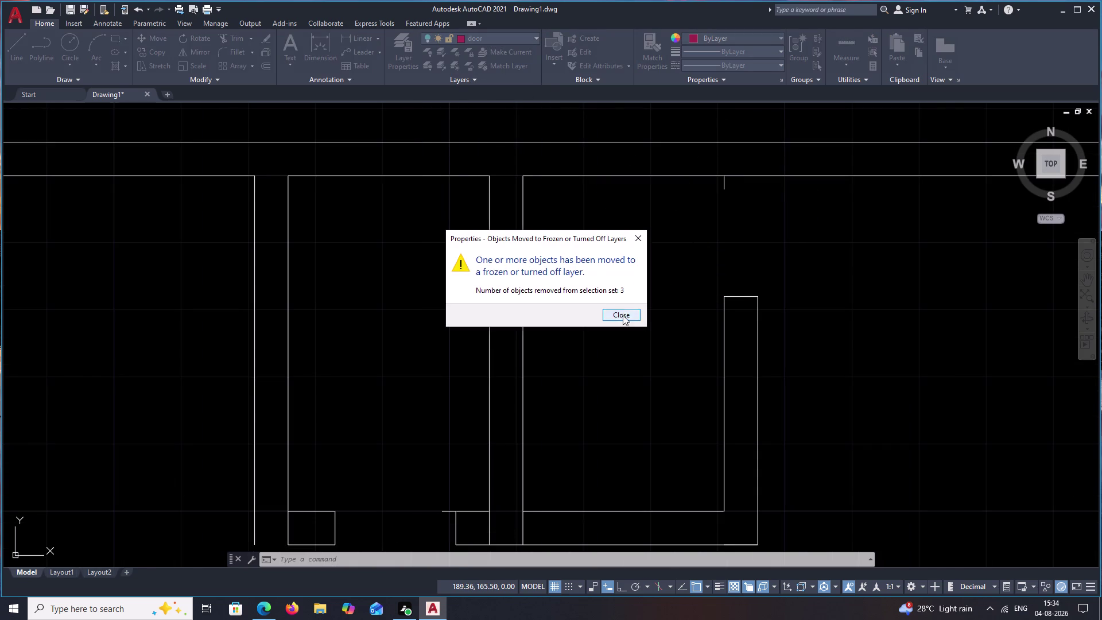
Frame the whole floor plan and select the remaining wall lines.
scroll(down, 3)
middle_drag(865, 289, 740, 242)
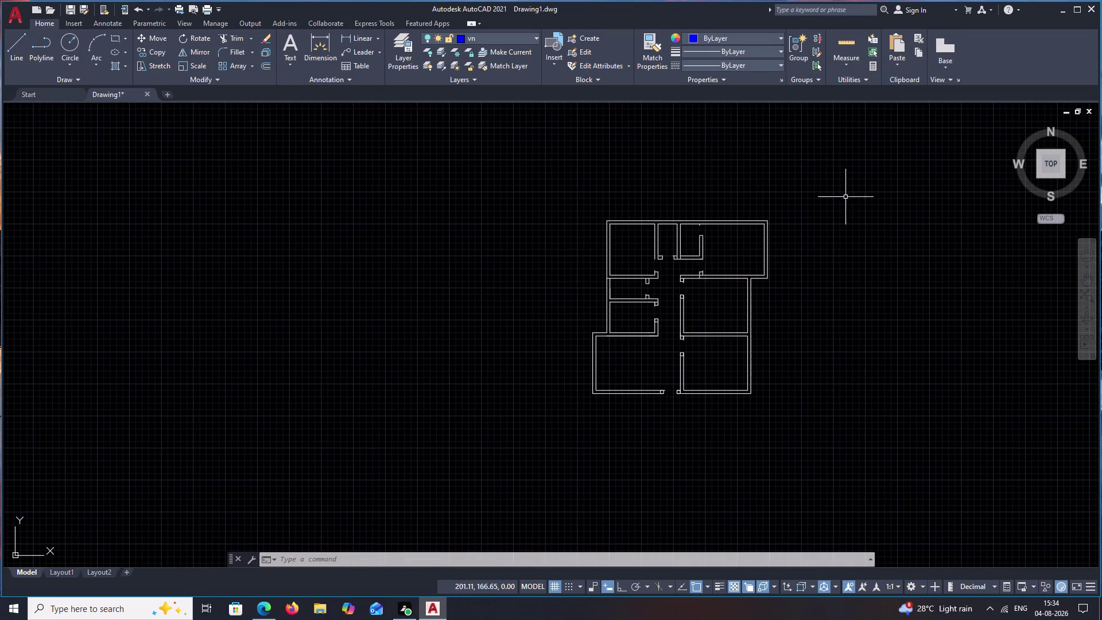
drag(827, 183, 767, 386)
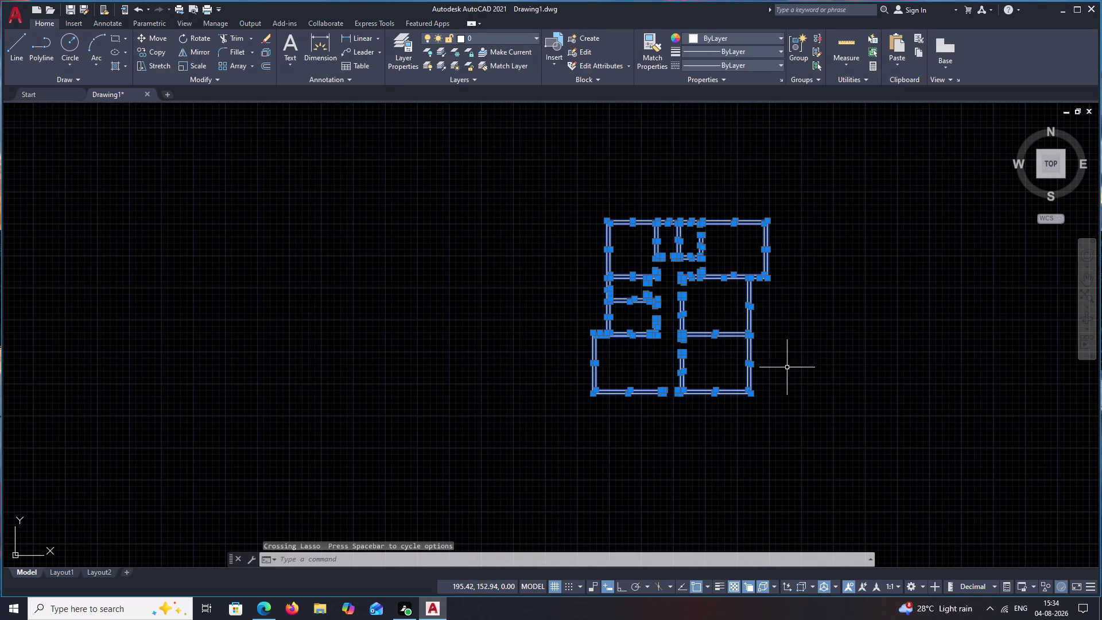
Move the selected remaining walls onto the wall layer.
click(536, 39)
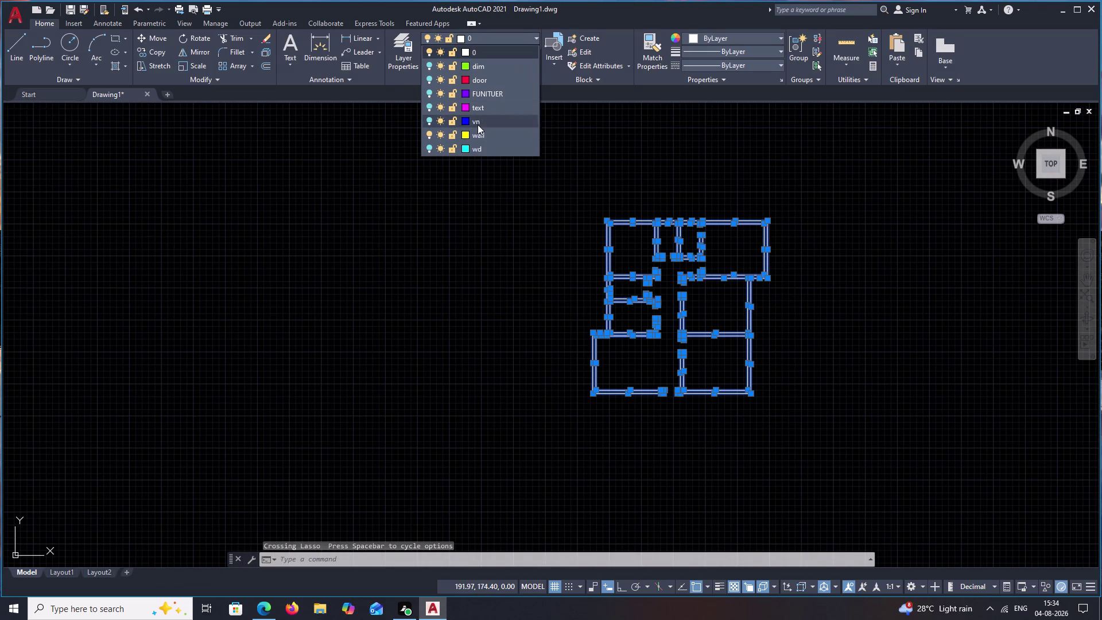
click(478, 136)
key(Escape)
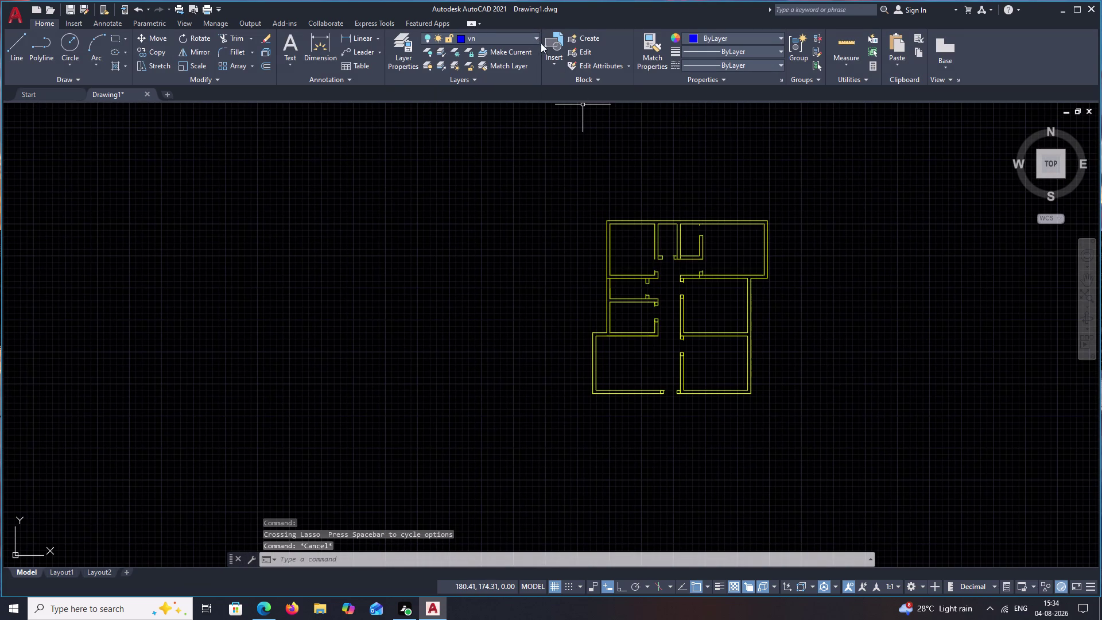
Turn the door, dim, FUNITUER, text, vn and wd layers back on.
click(537, 36)
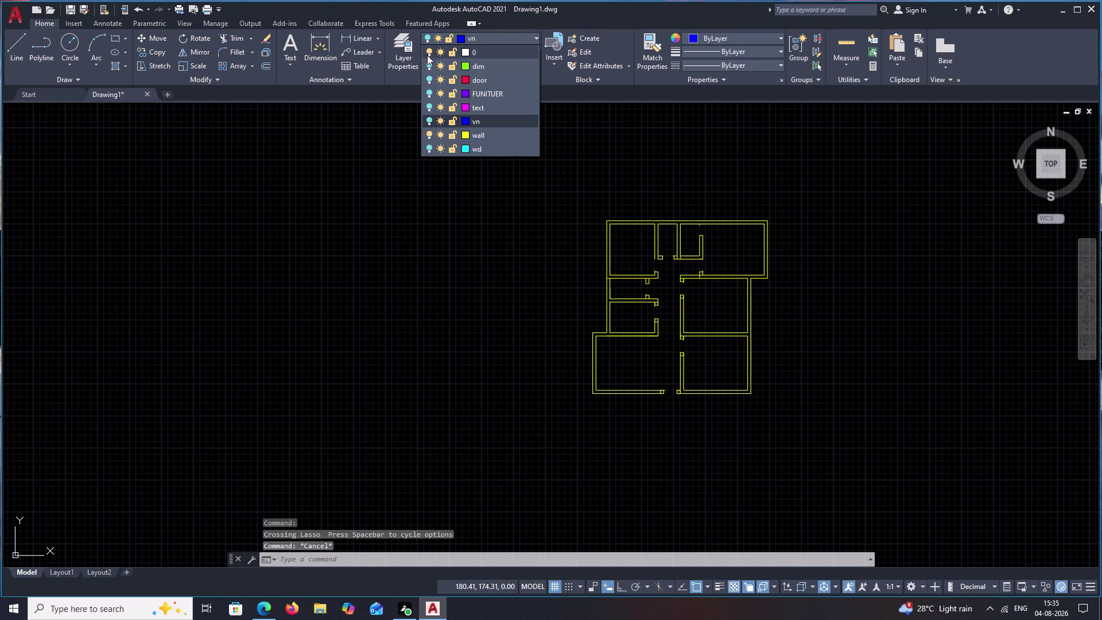
click(427, 63)
click(429, 79)
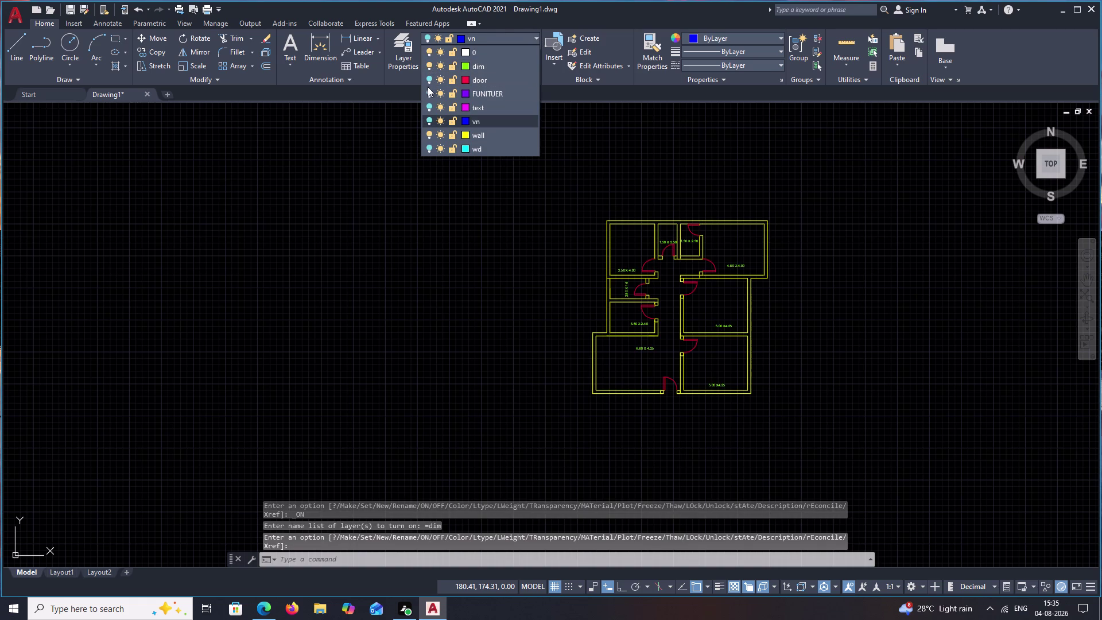
click(429, 91)
click(429, 106)
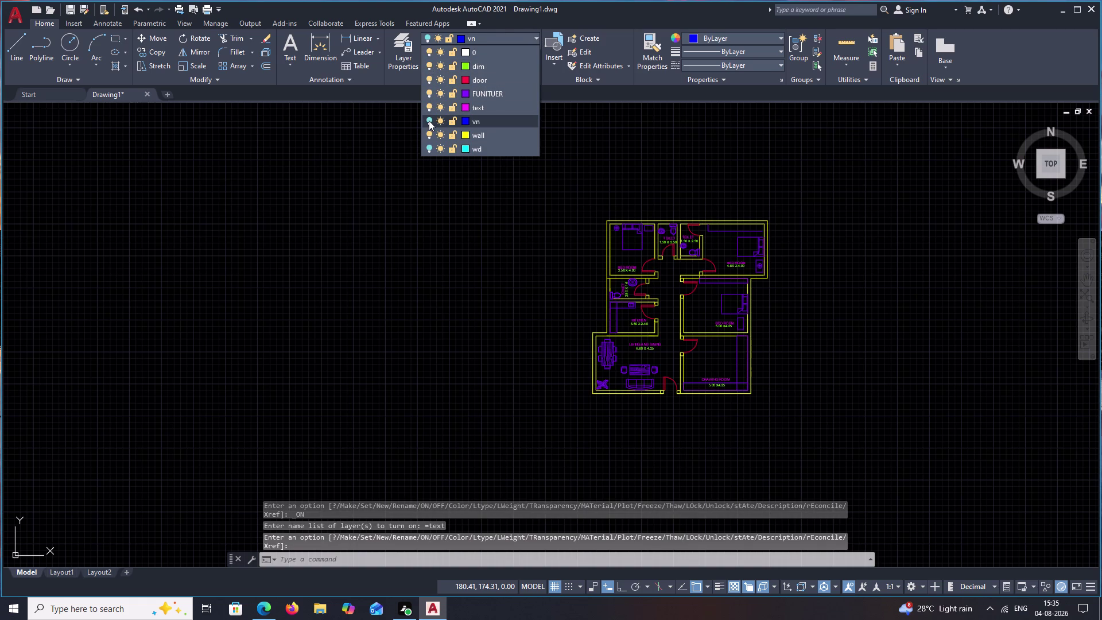
click(431, 120)
click(430, 148)
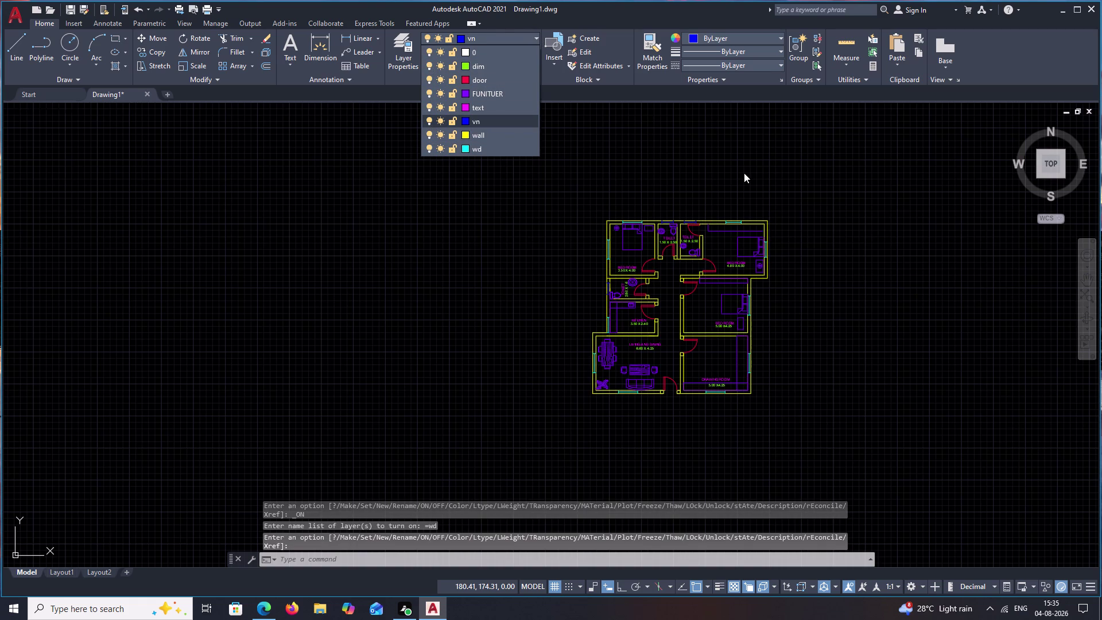
key(Escape)
Center the fully furnished floor plan on screen and start saving the drawing.
scroll(down, 3)
middle_drag(717, 214, 628, 203)
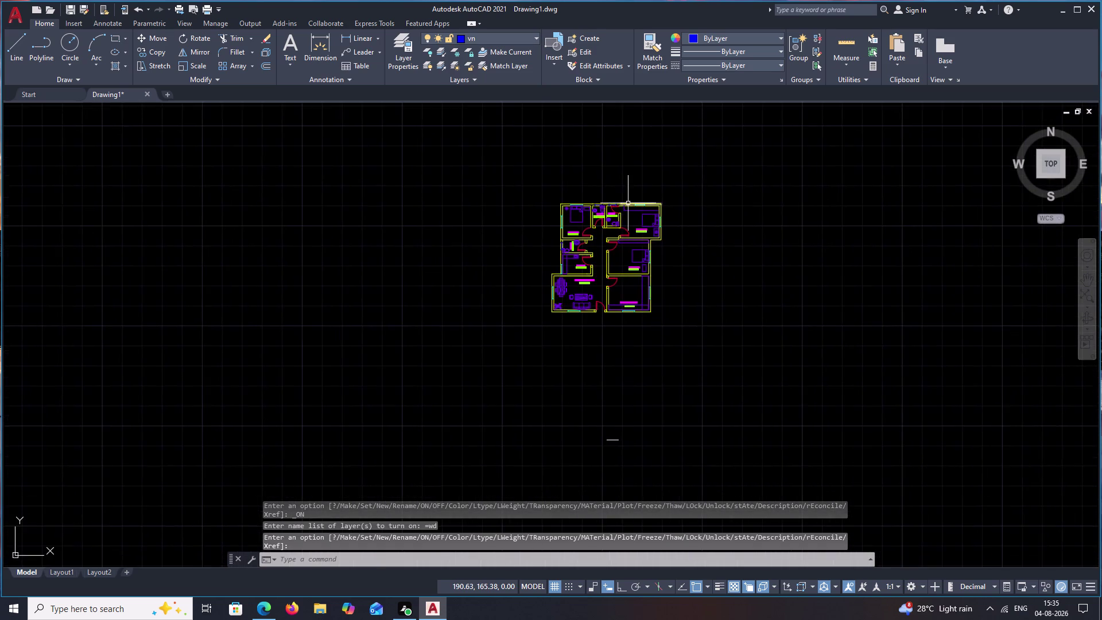
scroll(up, 3)
middle_drag(630, 201, 617, 97)
middle_drag(600, 179, 587, 108)
scroll(down, 3)
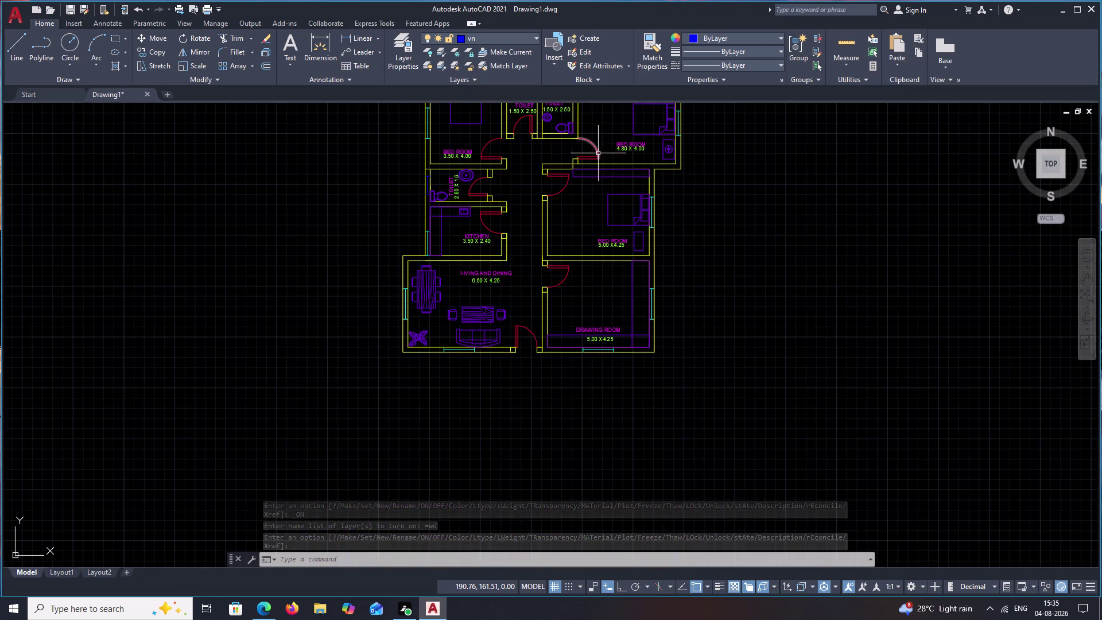
middle_drag(599, 153, 571, 193)
middle_drag(687, 236, 741, 341)
middle_drag(694, 327, 687, 308)
middle_drag(627, 316, 614, 280)
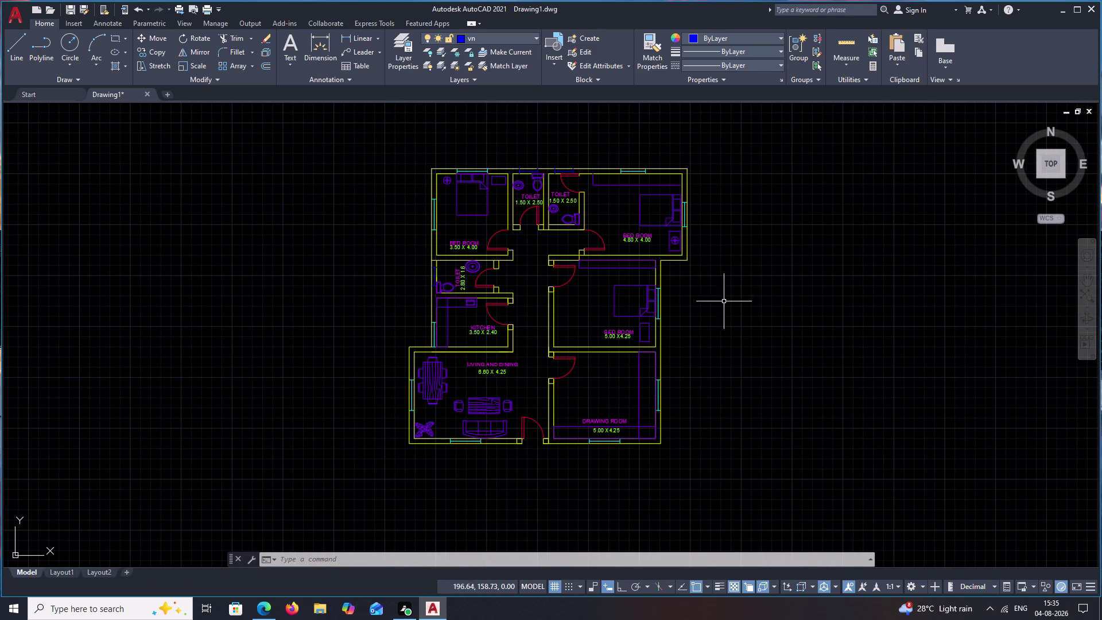
middle_drag(592, 203, 595, 215)
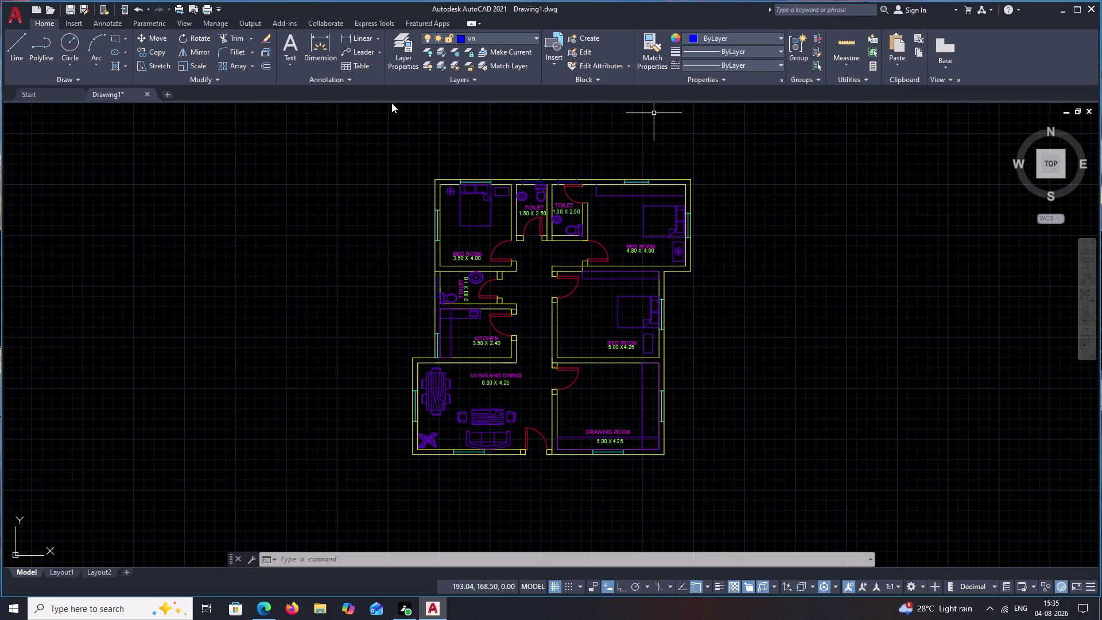
key(ctrl+s)
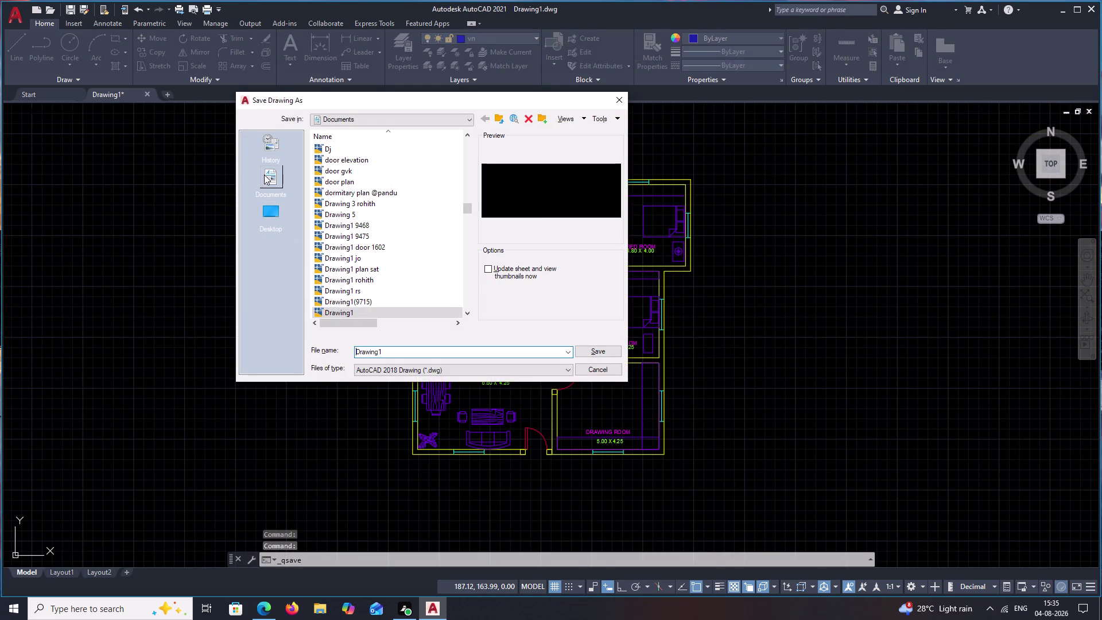
Save the drawing as Drawing1.dwg in the Documents\1145 folder.
click(264, 174)
click(352, 161)
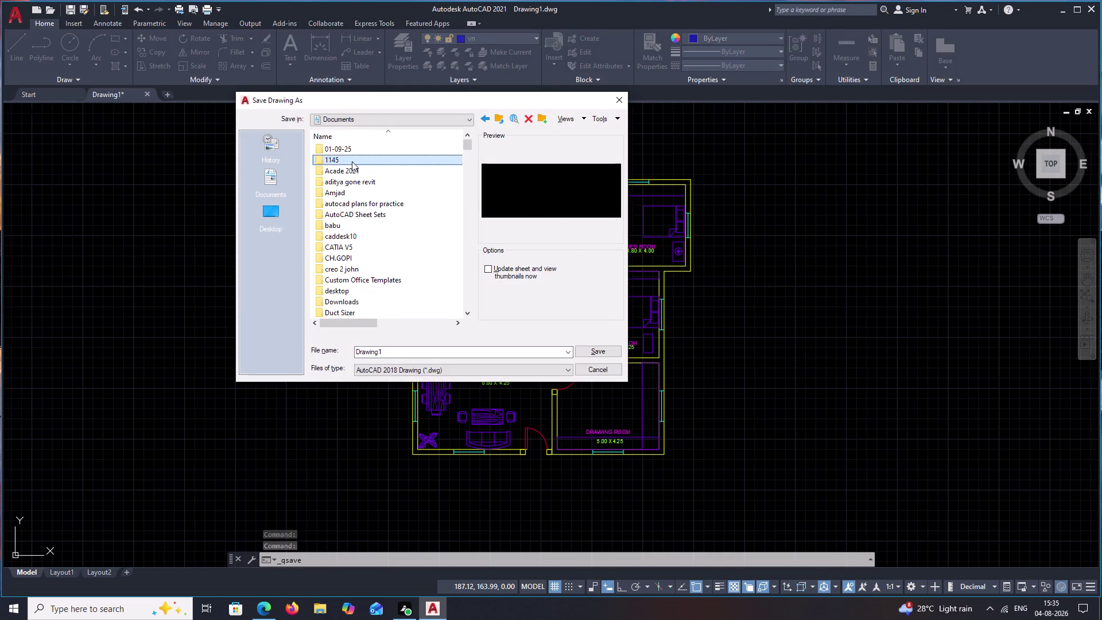
double_click(352, 161)
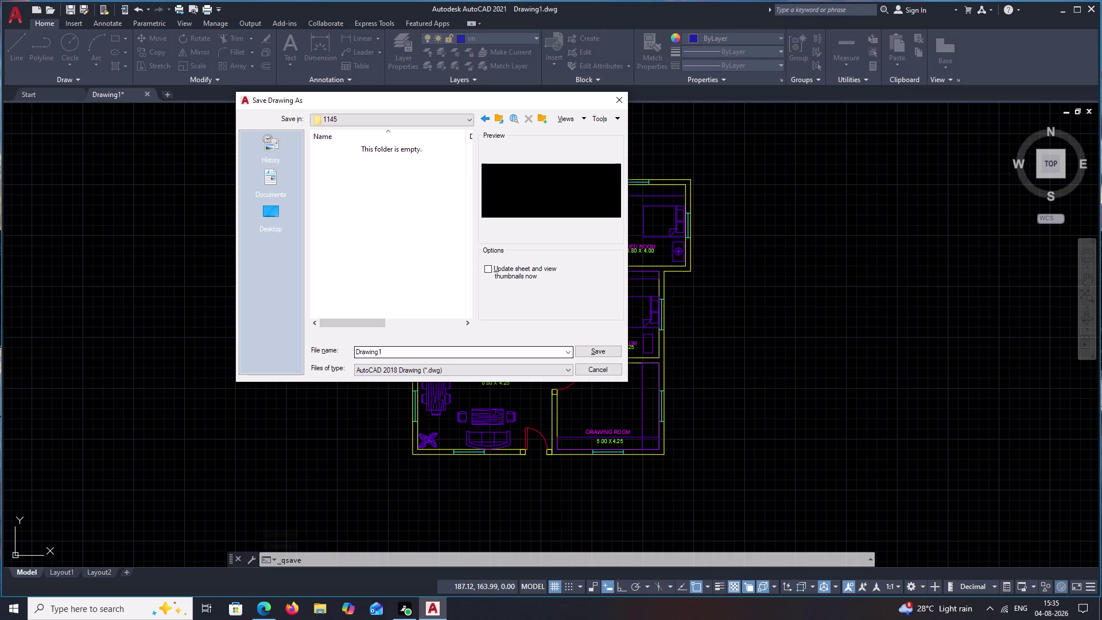
click(600, 350)
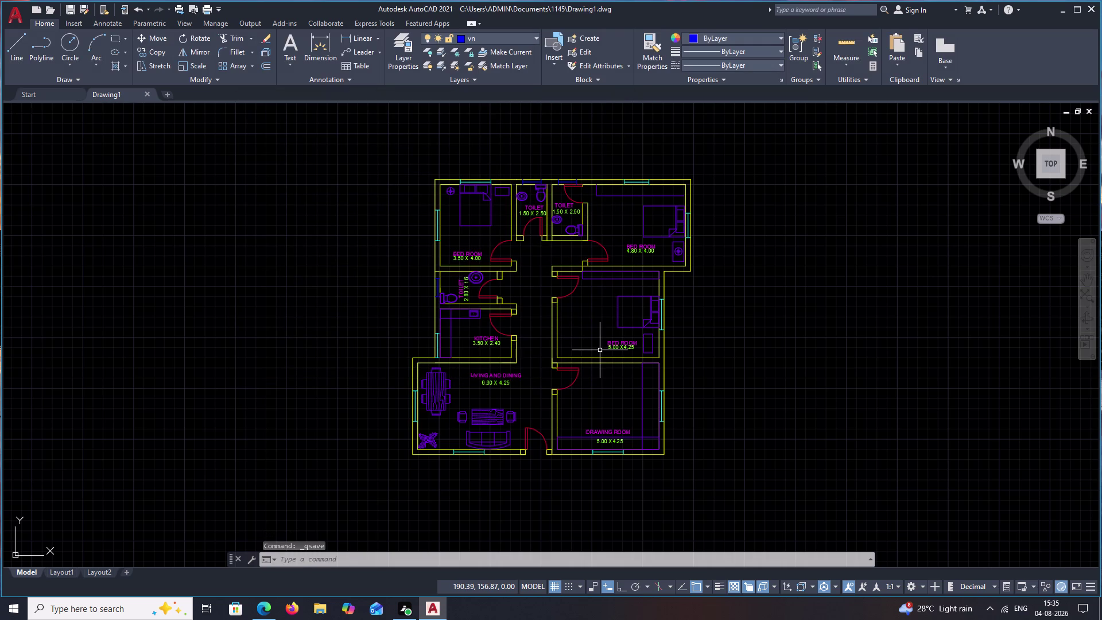